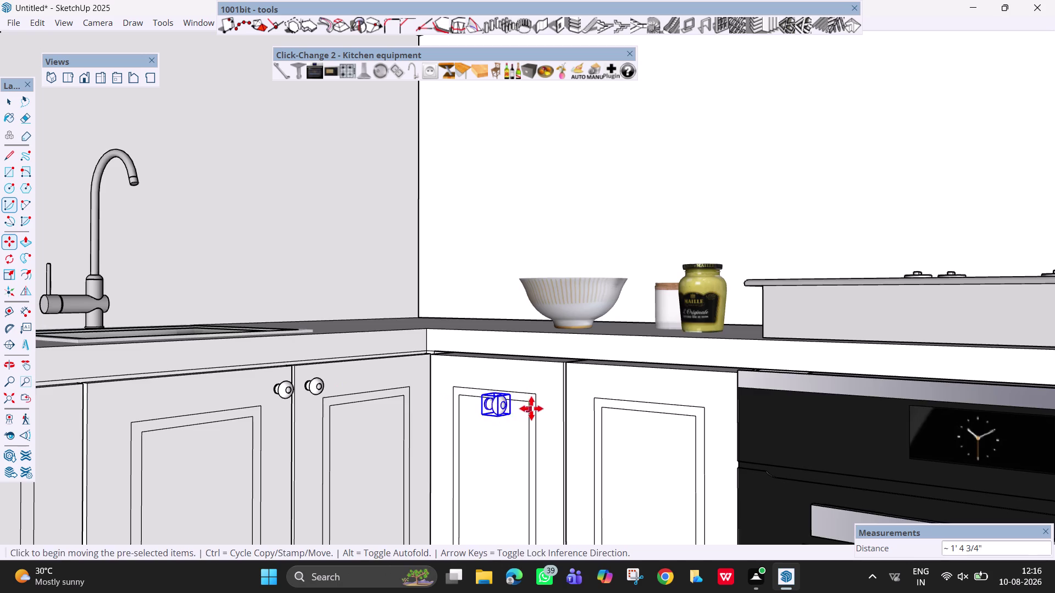
Zoom in on the loose knob, start rotating it about its centre, then cancel.
scroll(up, 3)
middle_drag(533, 406, 566, 464)
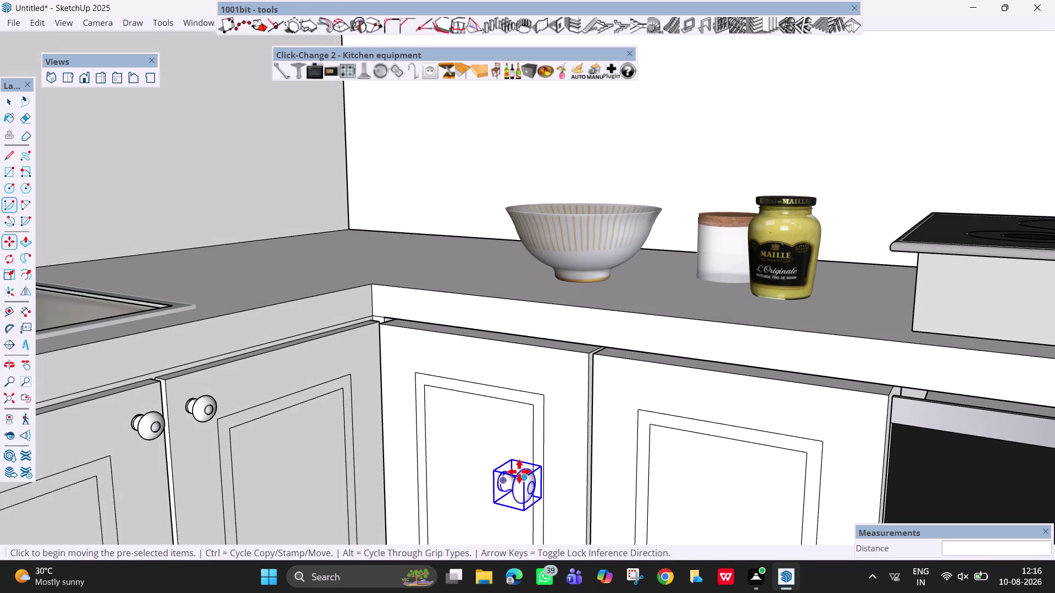
key(r)
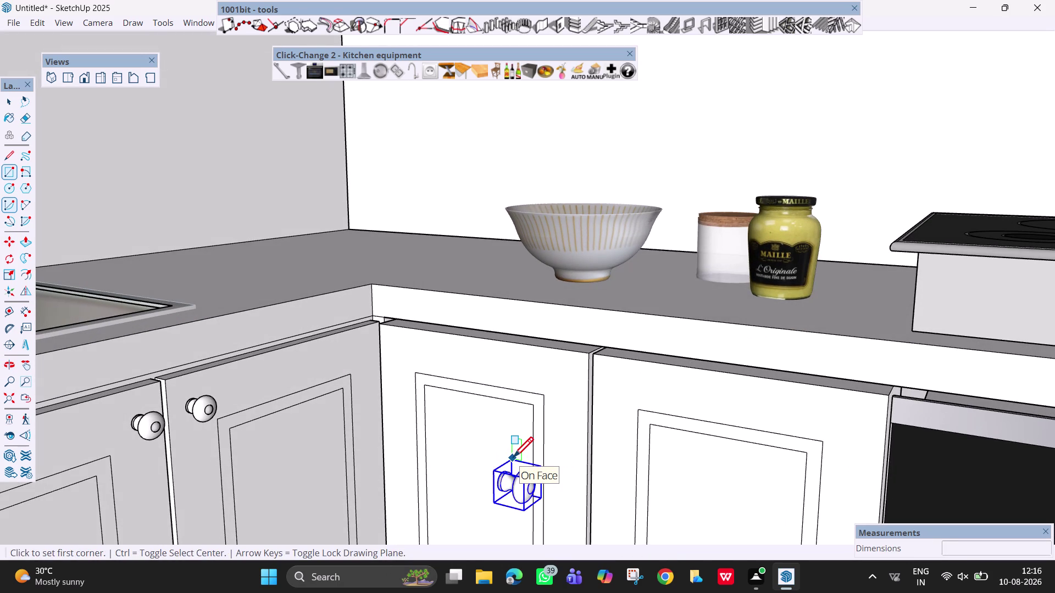
key(q)
key(Up)
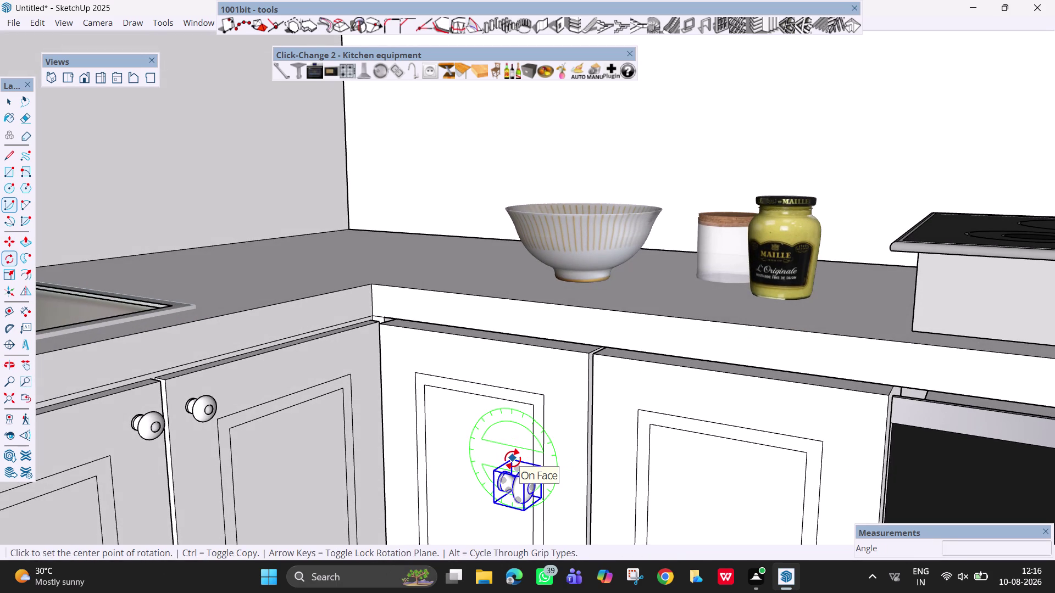
click(513, 460)
click(523, 481)
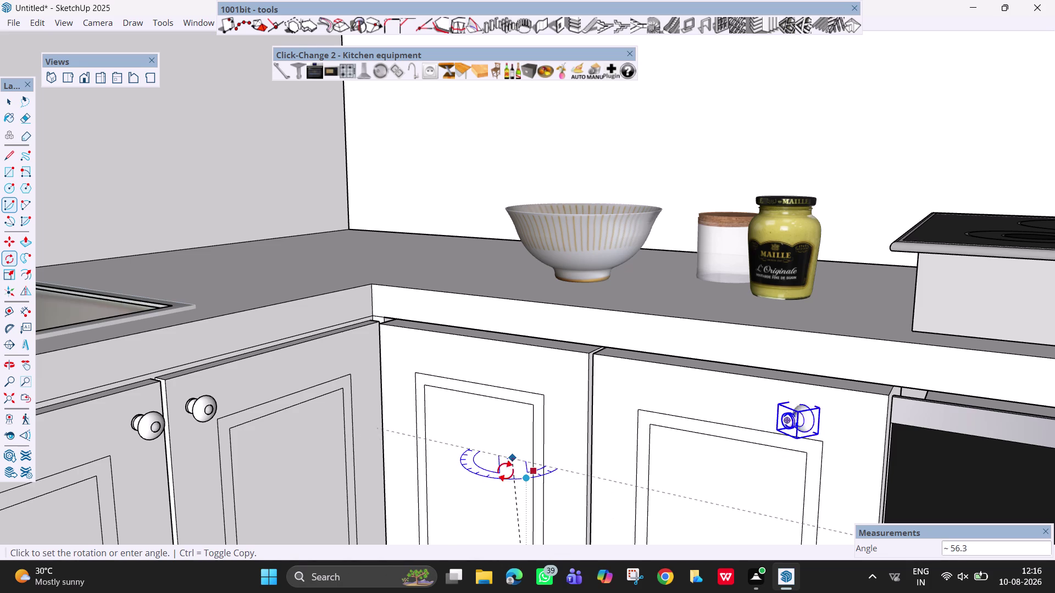
key(Escape)
Retry the knob rotation in a different rotation plane, then cancel again.
scroll(up, 3)
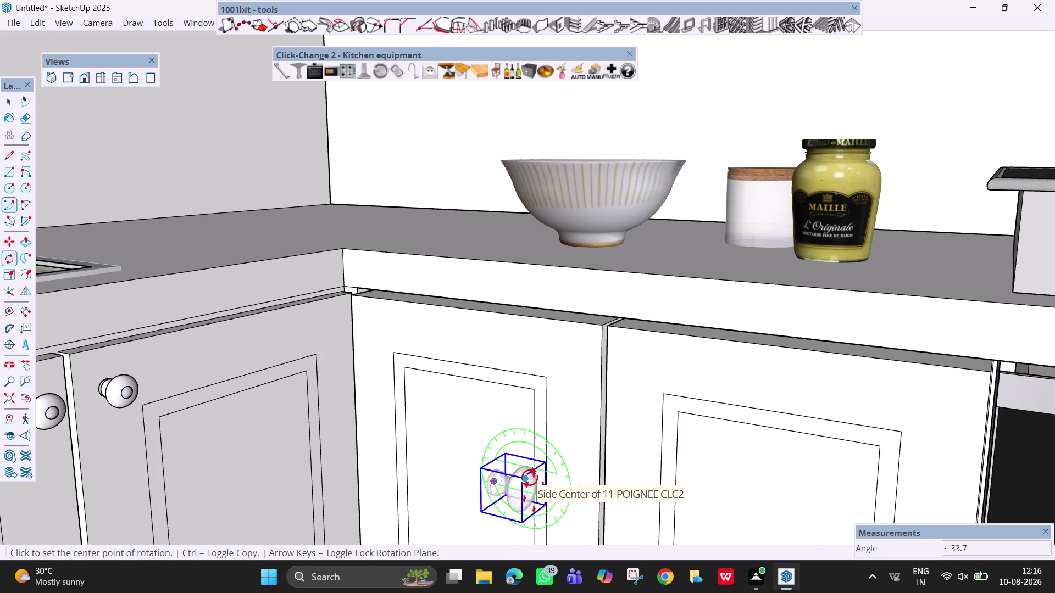
key(Up)
key(Down)
key(Up)
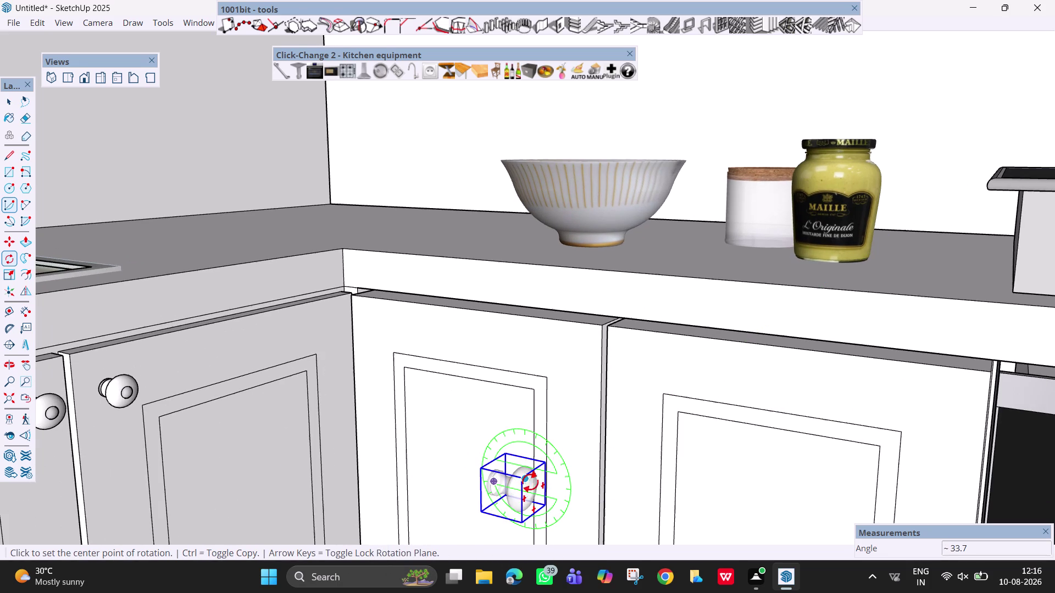
click(523, 479)
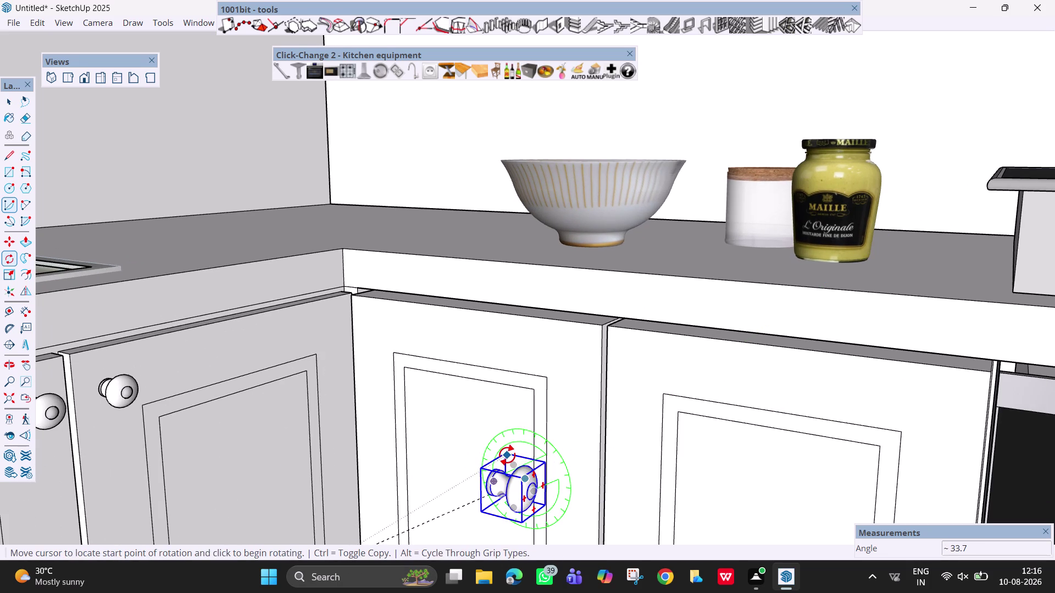
click(507, 455)
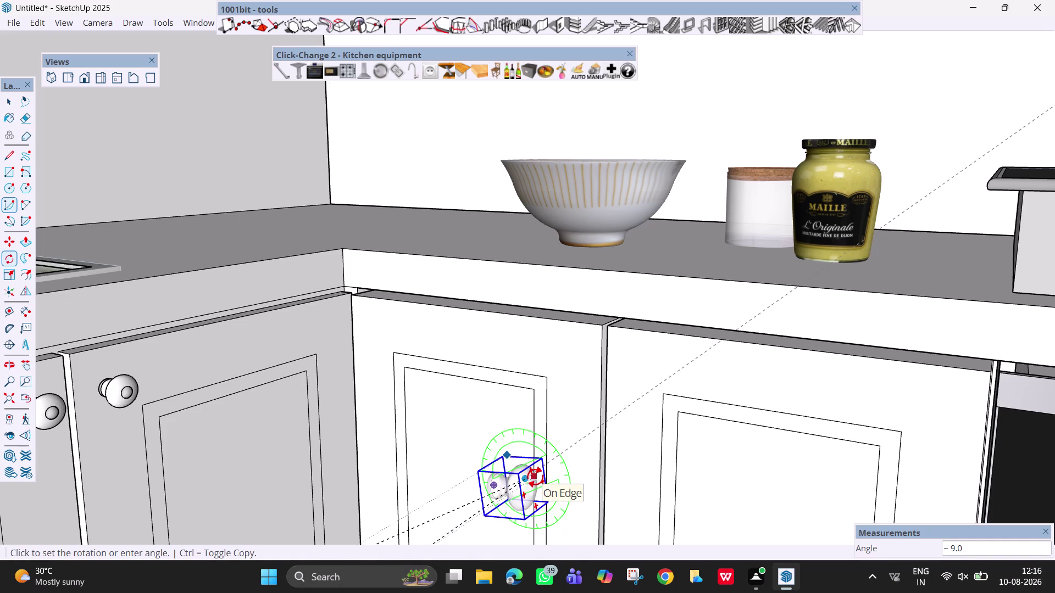
key(Escape)
key(Up)
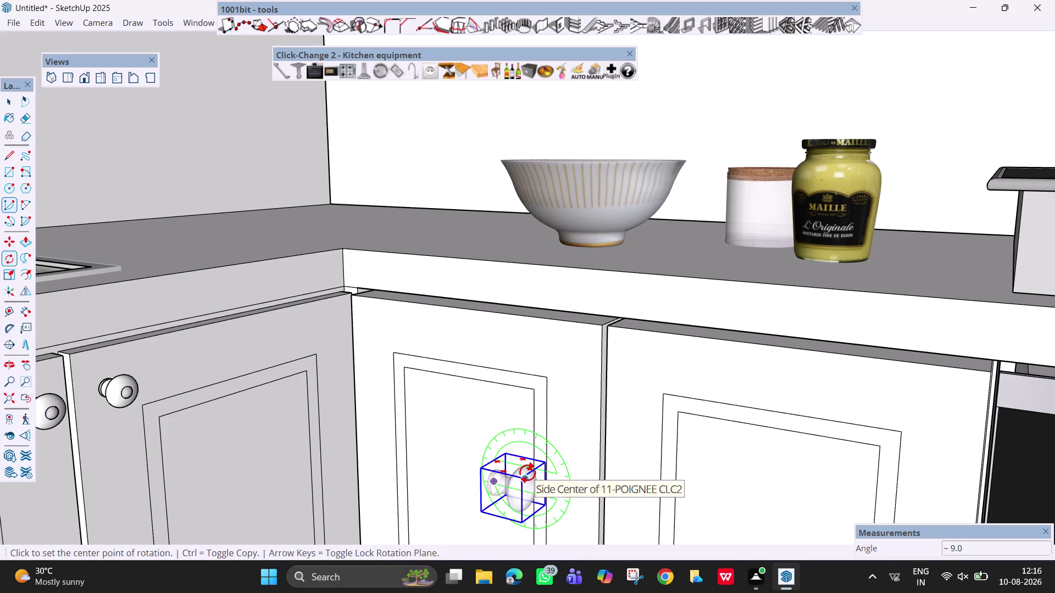
Lock rotation to the horizontal plane and turn the knob to its new angle.
key(Up)
key(Up)
key(Up)
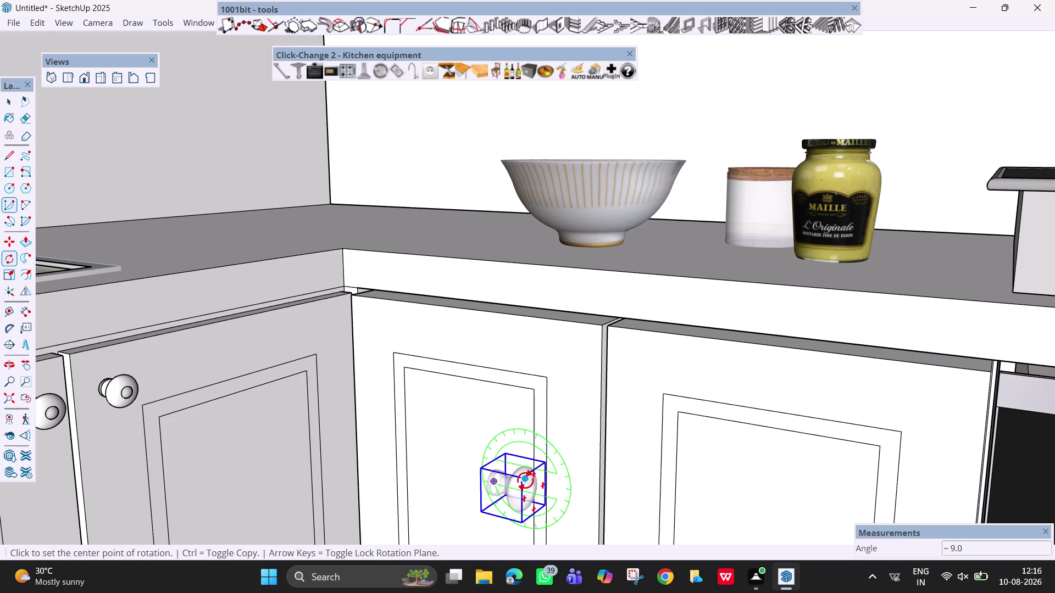
key(Up)
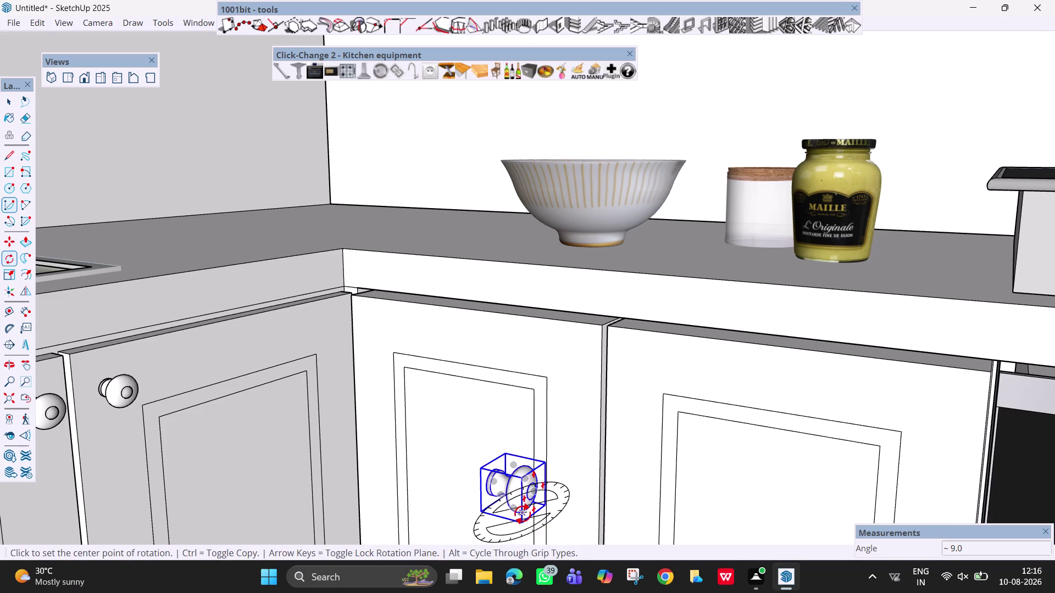
click(523, 514)
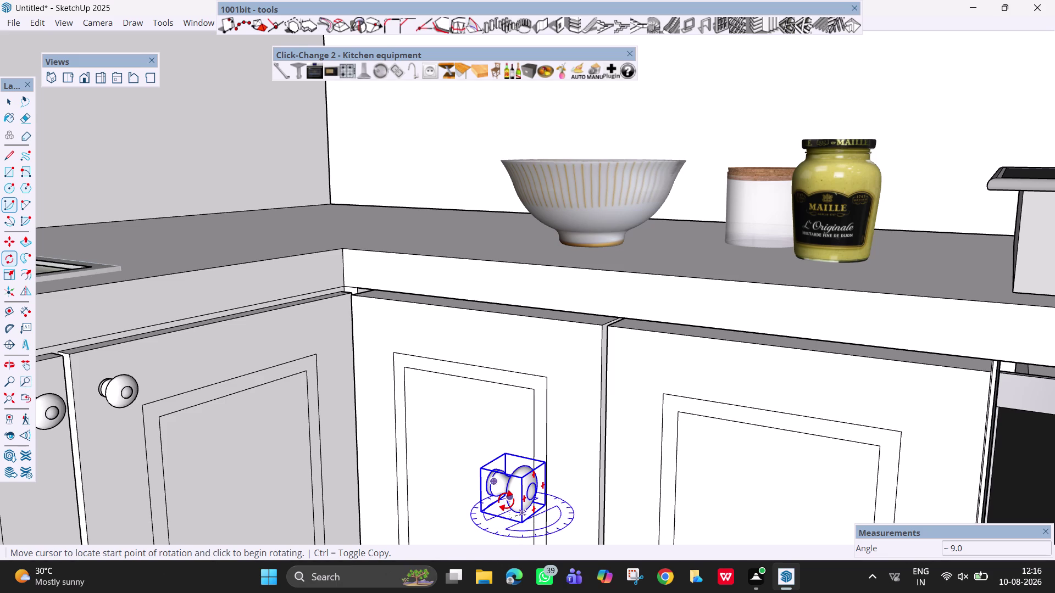
click(511, 491)
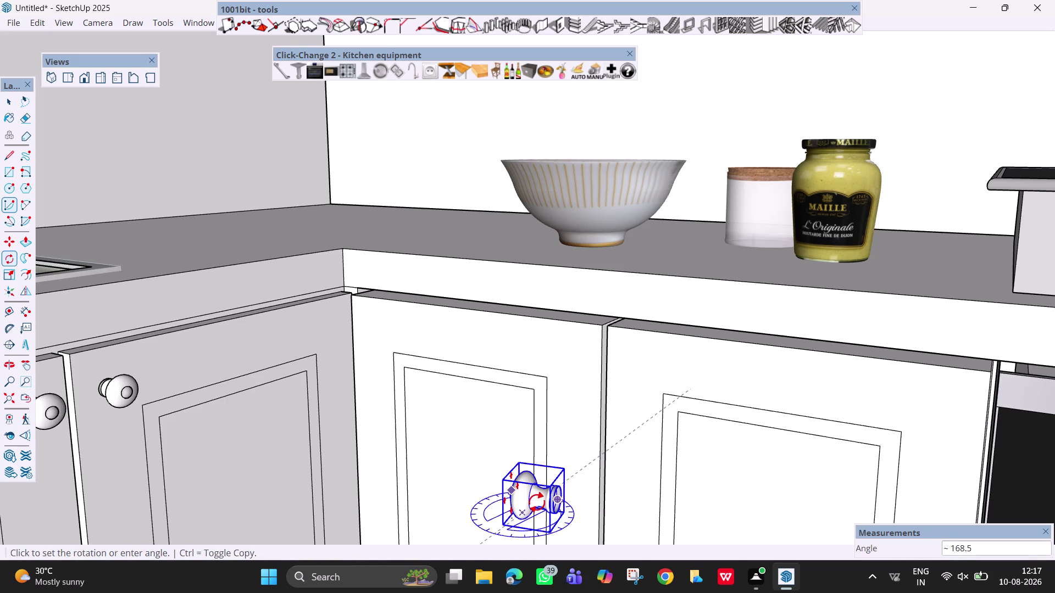
click(505, 511)
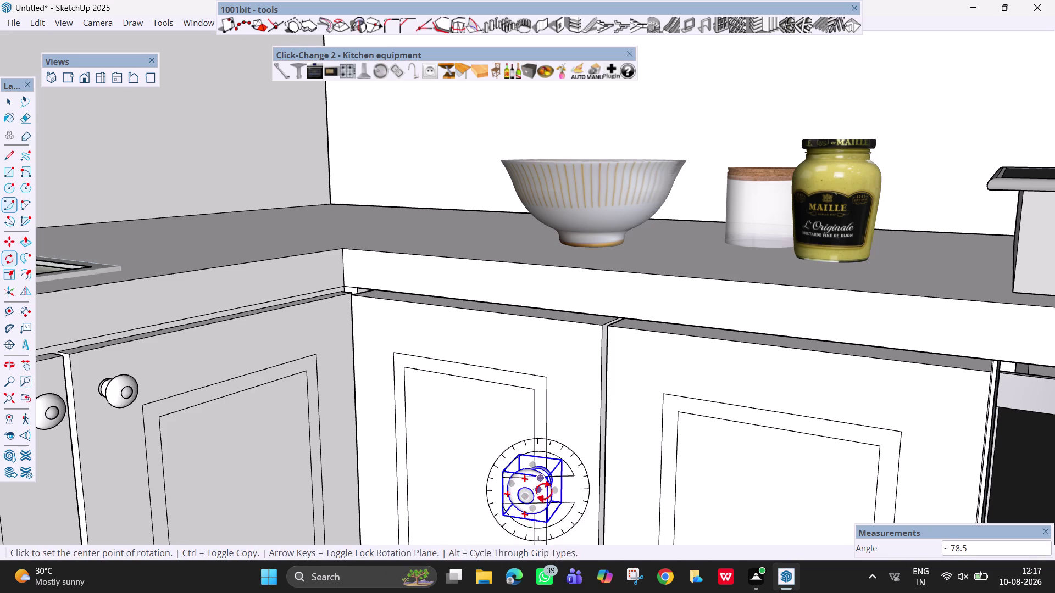
scroll(down, 3)
middle_drag(587, 487, 516, 456)
Orbit the view around the cabinet doors toward the left door's knob.
scroll(up, 3)
middle_drag(546, 464, 588, 519)
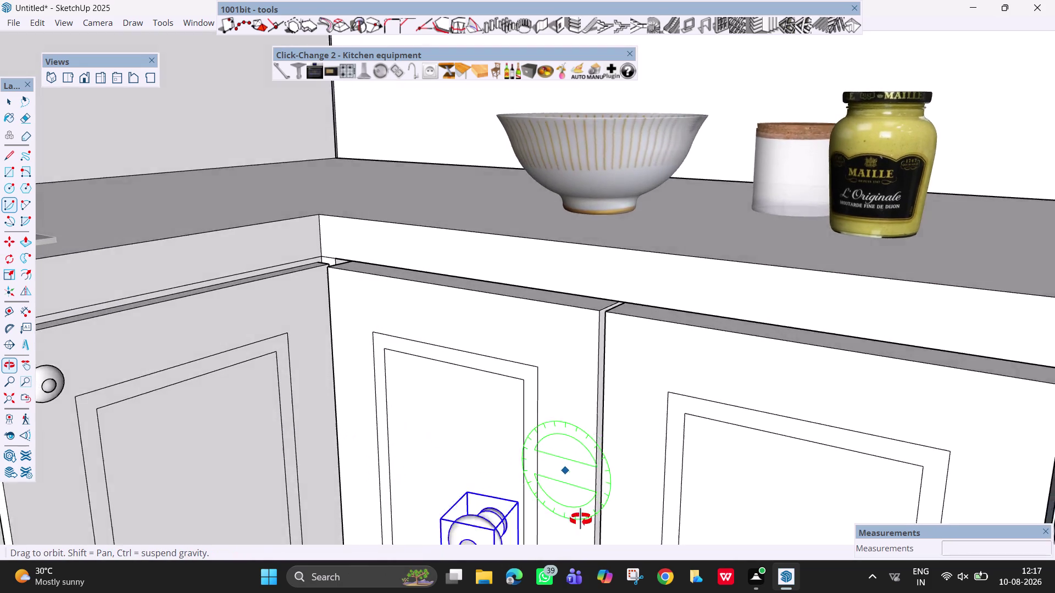
middle_drag(588, 519, 537, 462)
middle_drag(412, 446, 362, 453)
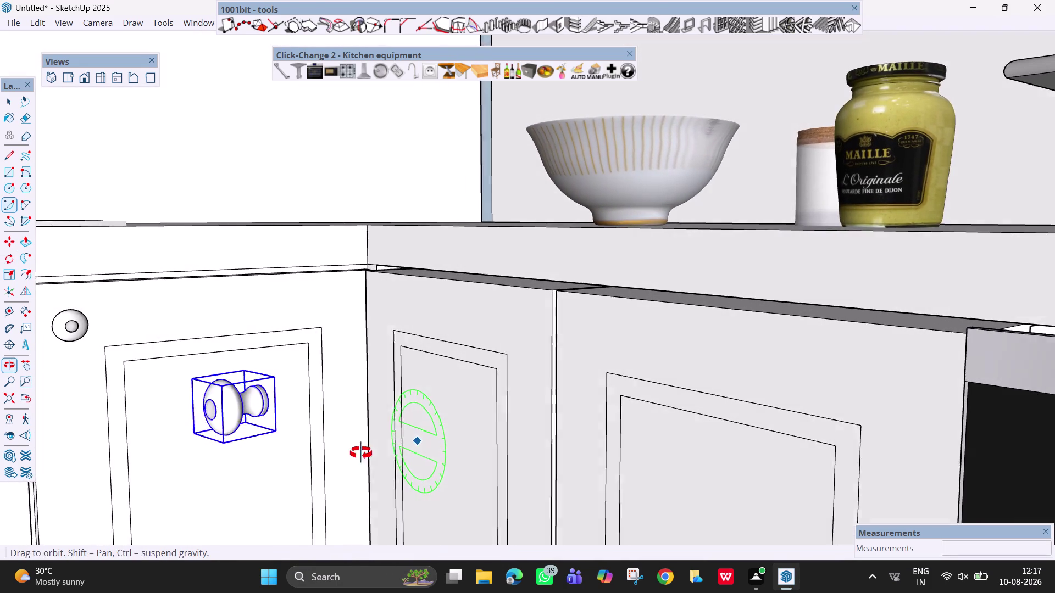
middle_drag(362, 453, 361, 453)
Rotate the knob about its centre to a new angle beside the left door.
key(space)
key(q)
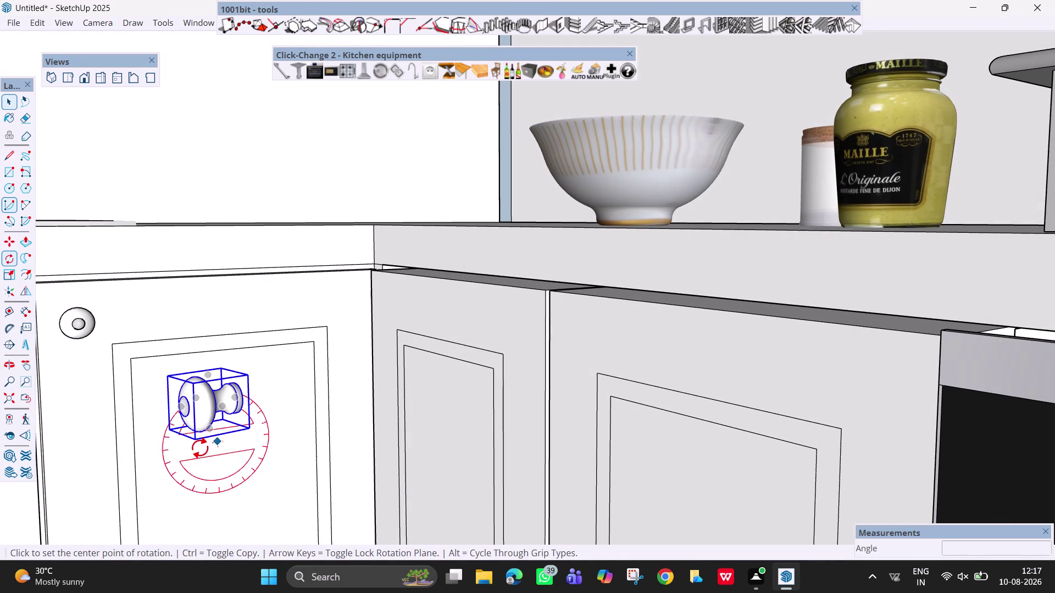
key(Down)
key(Up)
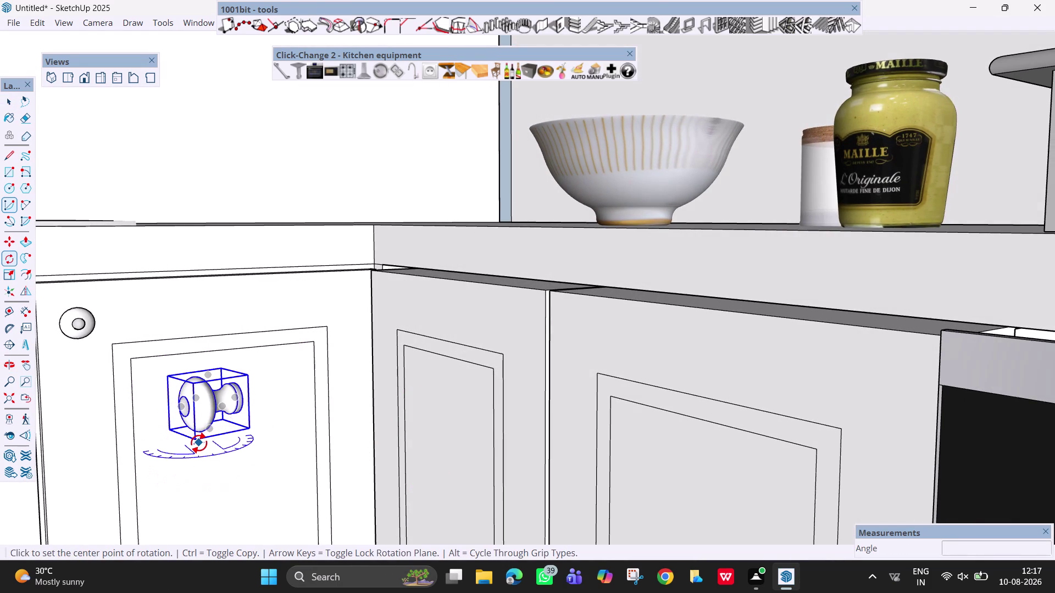
click(196, 439)
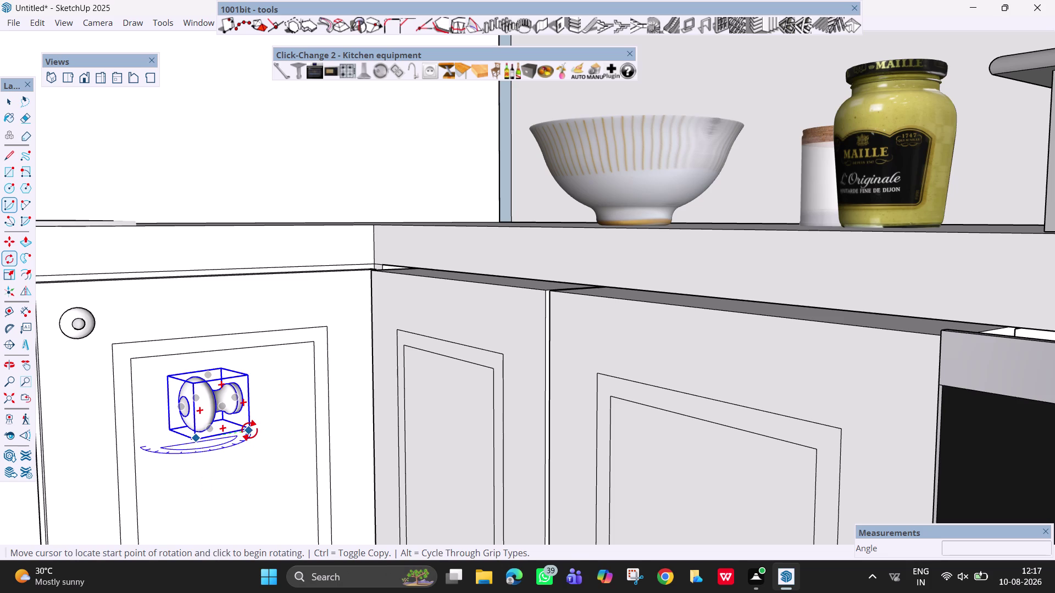
click(251, 430)
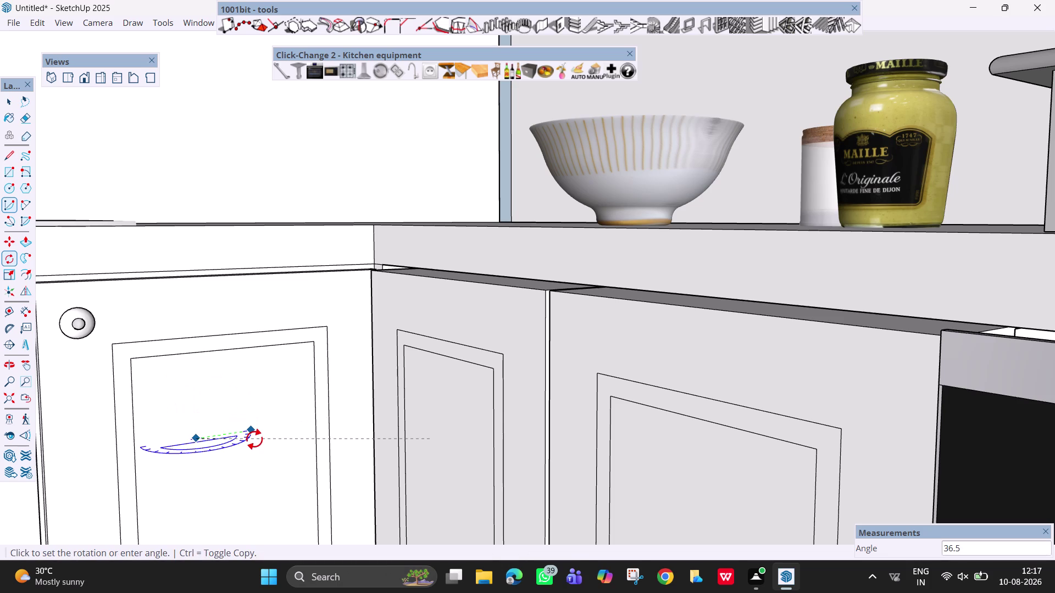
scroll(down, 3)
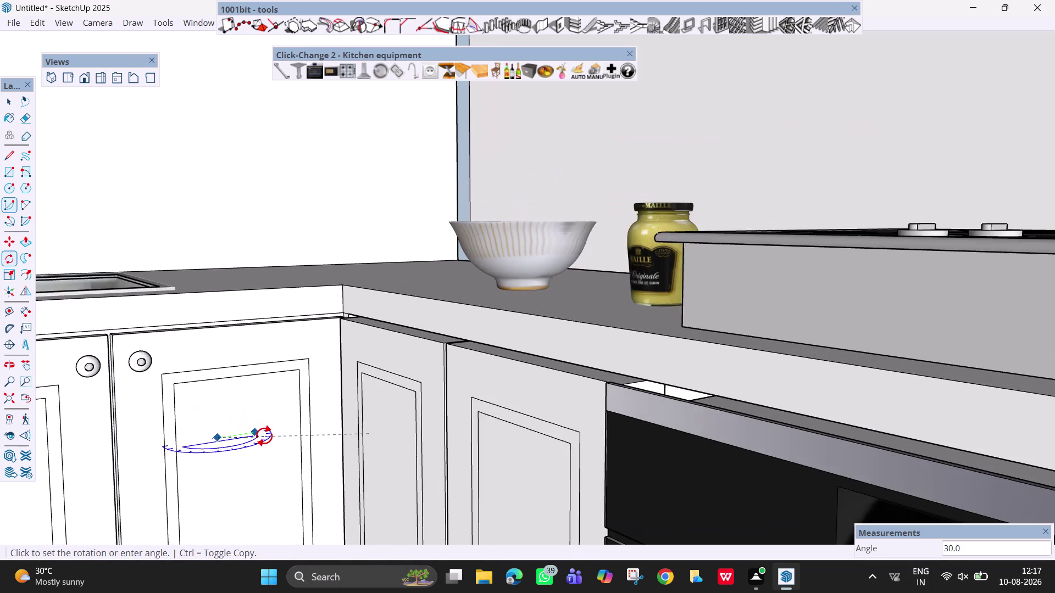
scroll(down, 3)
middle_drag(270, 442, 392, 494)
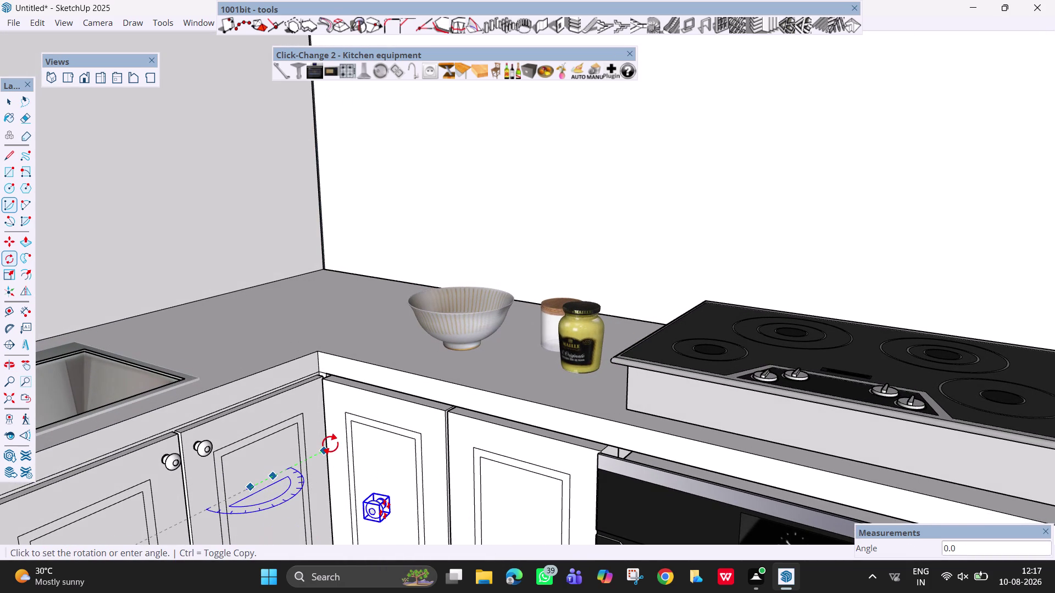
click(339, 454)
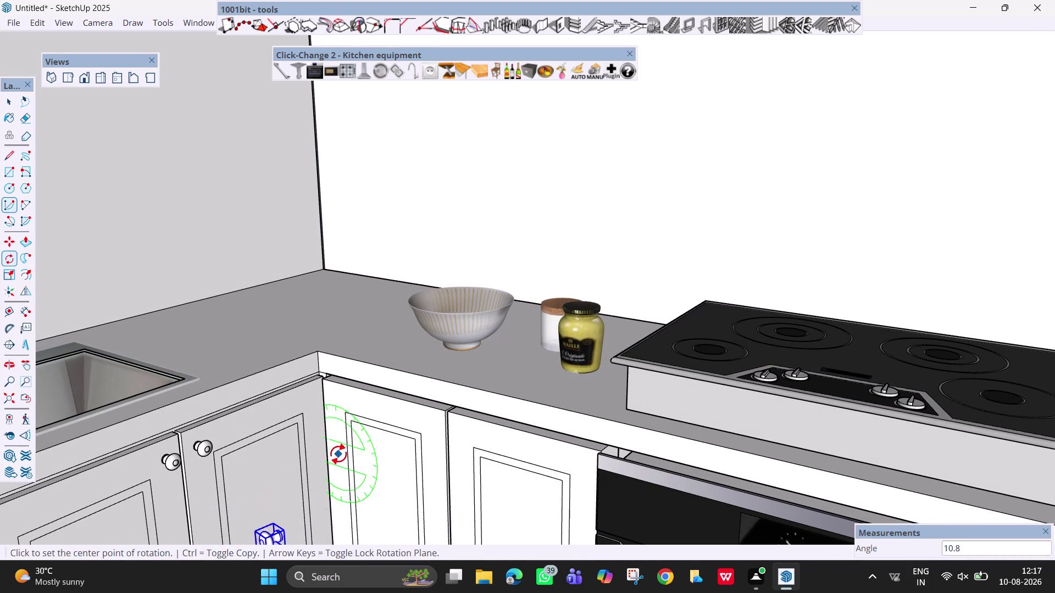
Exit Rotate, orbit back toward the left door and click near the knob.
key(Escape)
key(space)
scroll(up, 3)
middle_drag(319, 515, 326, 421)
click(247, 377)
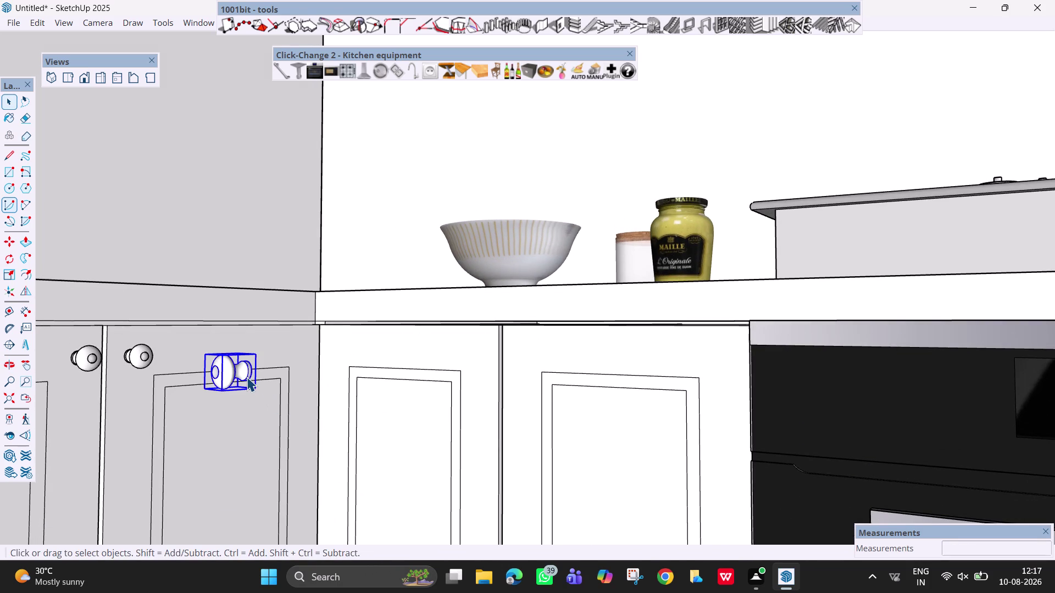
Move the knob onto the next door and orbit around it.
key(m)
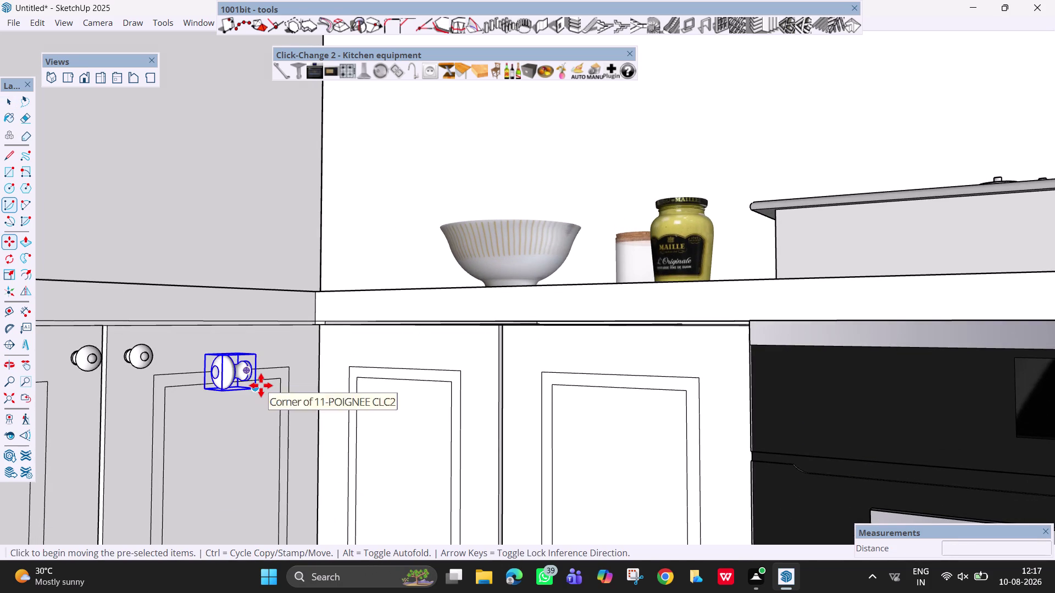
click(257, 393)
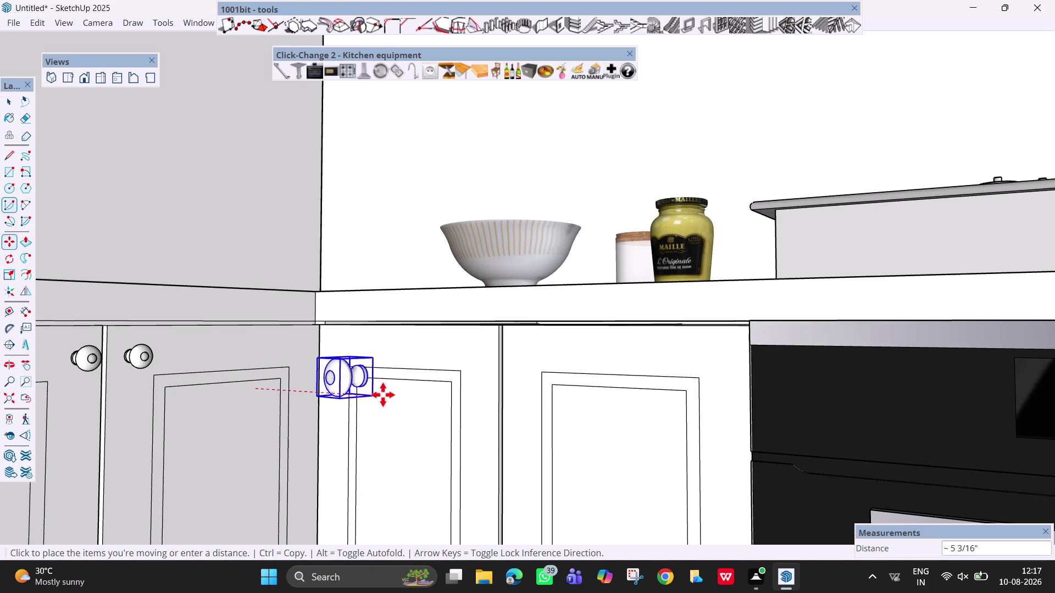
scroll(up, 3)
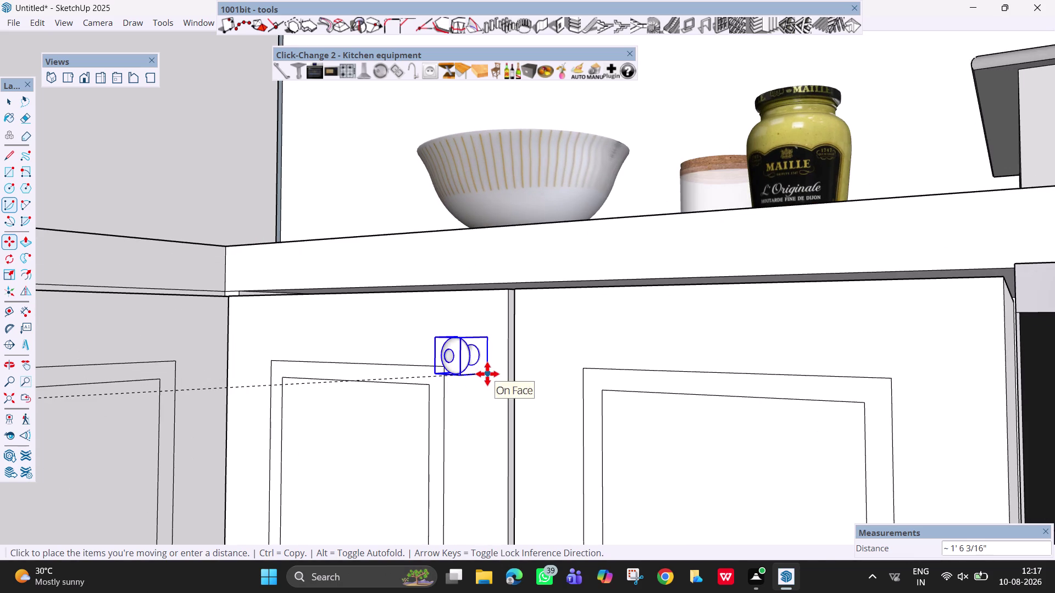
click(489, 365)
scroll(down, 3)
middle_drag(490, 415, 576, 495)
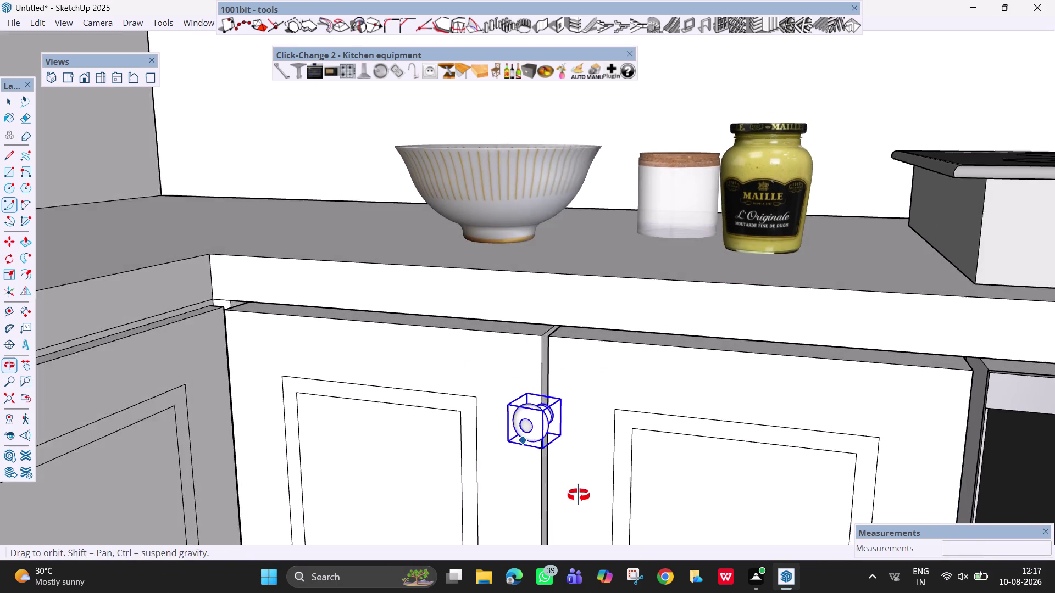
middle_drag(575, 495, 579, 496)
Orbit above the countertop to look down at the knob over the doors.
middle_drag(584, 498, 611, 500)
scroll(down, 3)
middle_drag(526, 434, 599, 493)
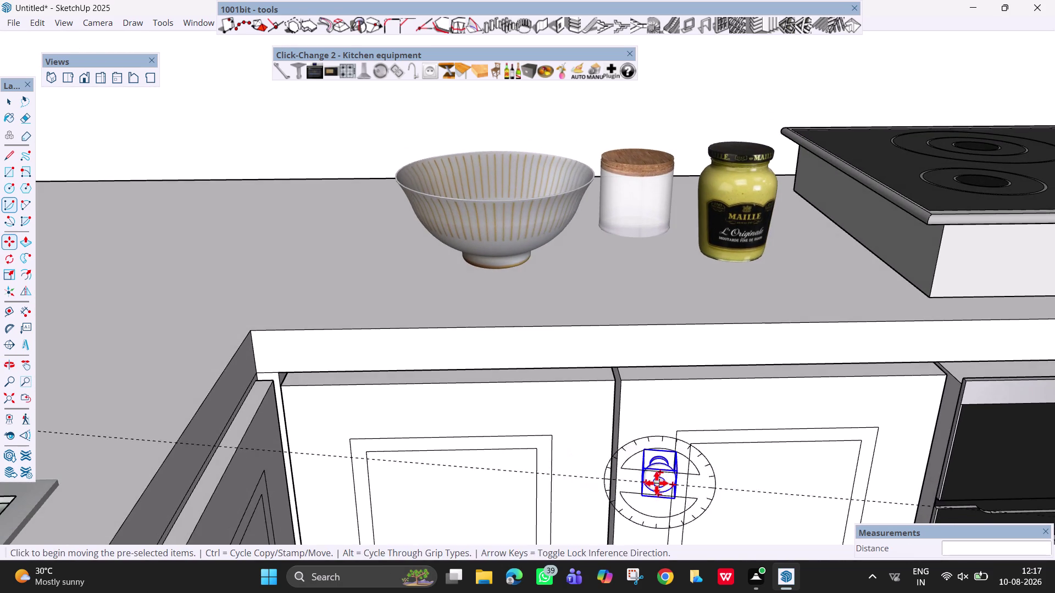
scroll(up, 3)
middle_drag(656, 483, 658, 536)
scroll(down, 3)
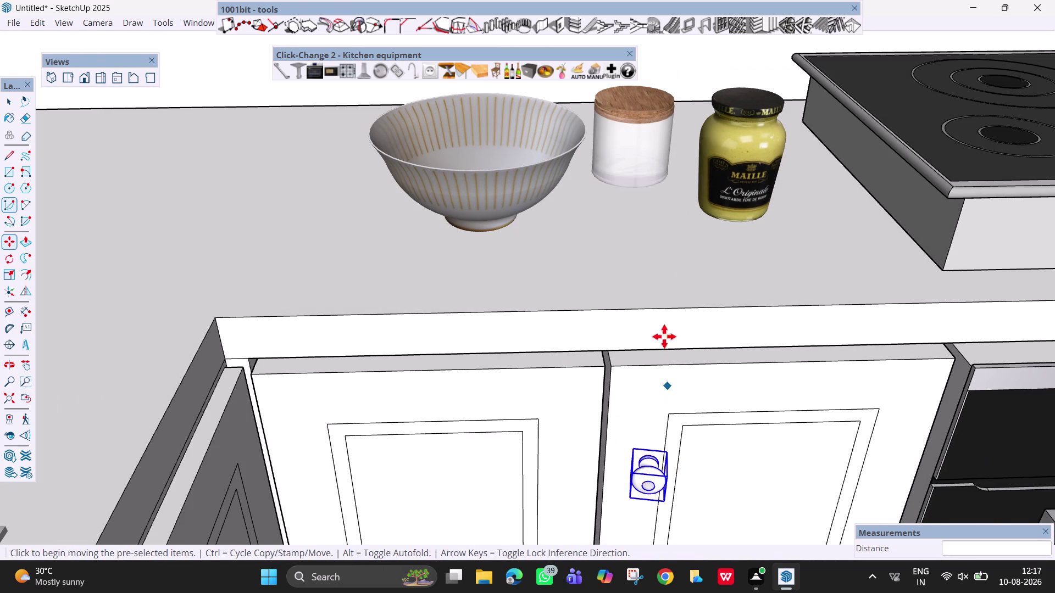
scroll(down, 3)
middle_drag(698, 396, 699, 533)
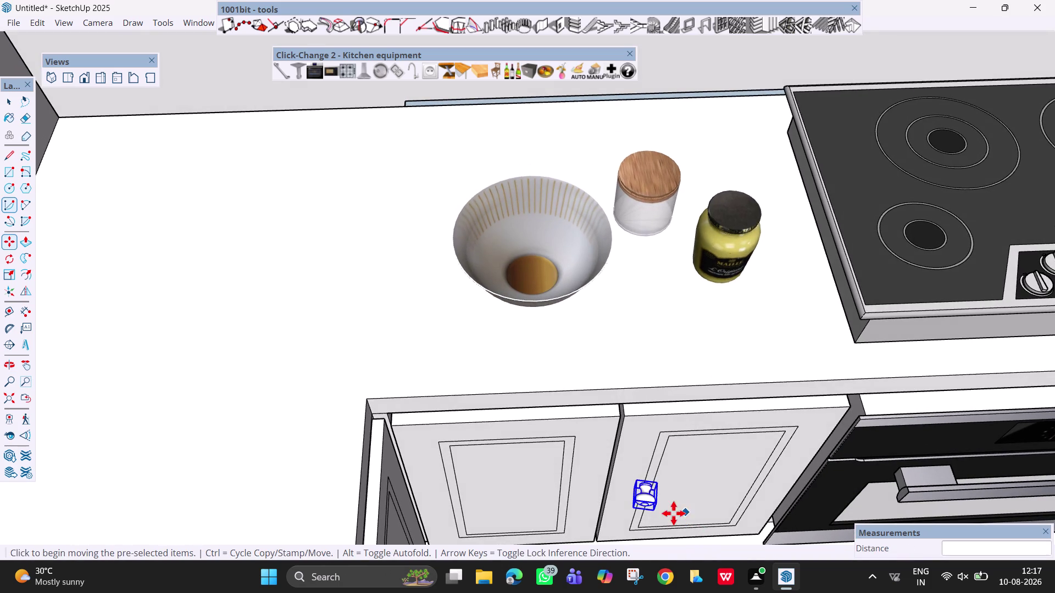
Rotate the knob 7.5 degrees so it sits upright against the door.
key(q)
key(Left)
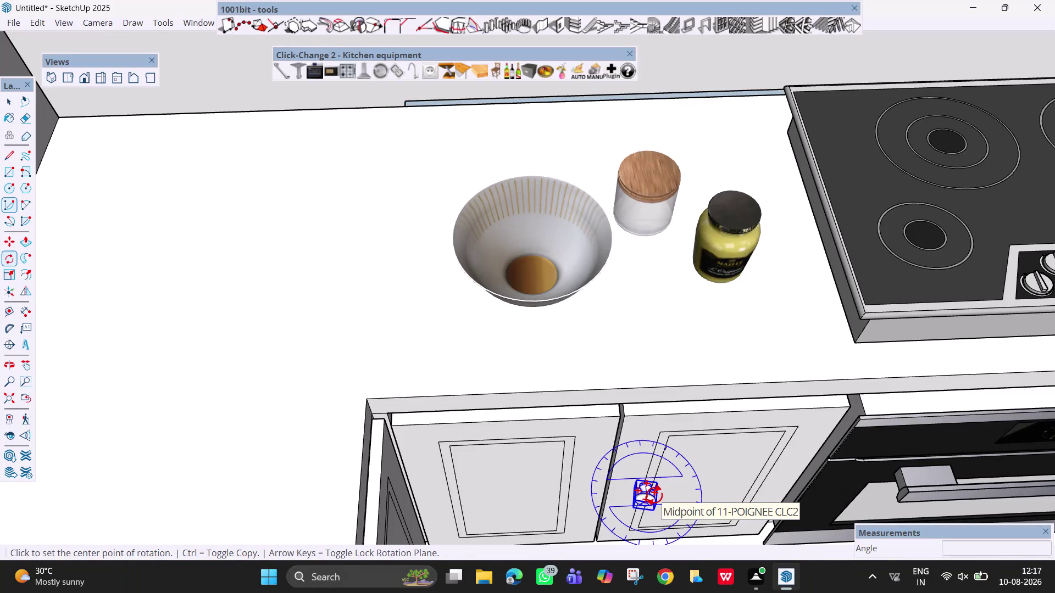
key(Up)
scroll(up, 3)
scroll(up, 3)
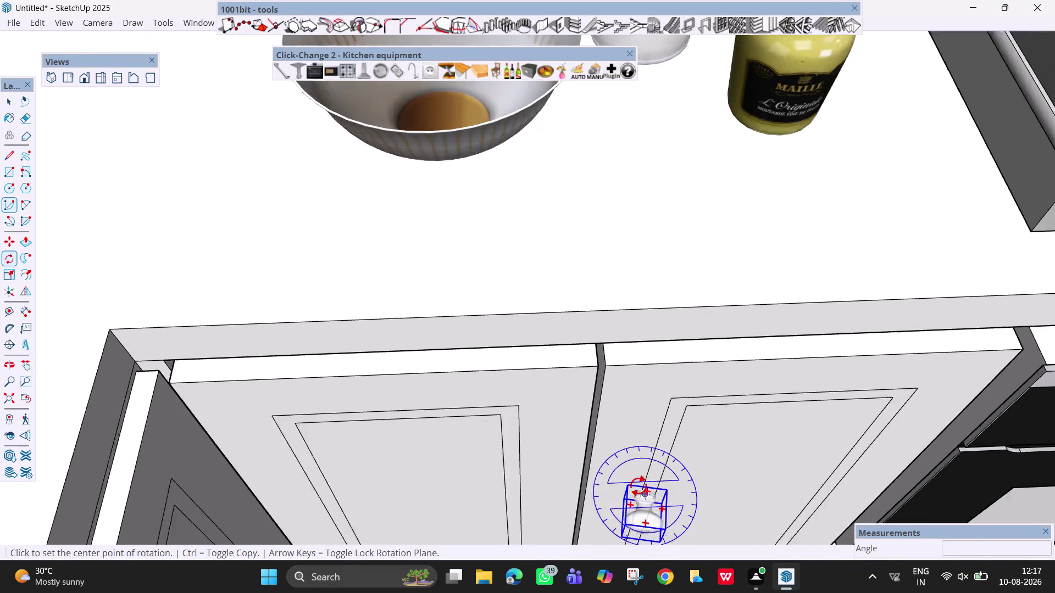
scroll(up, 3)
click(623, 486)
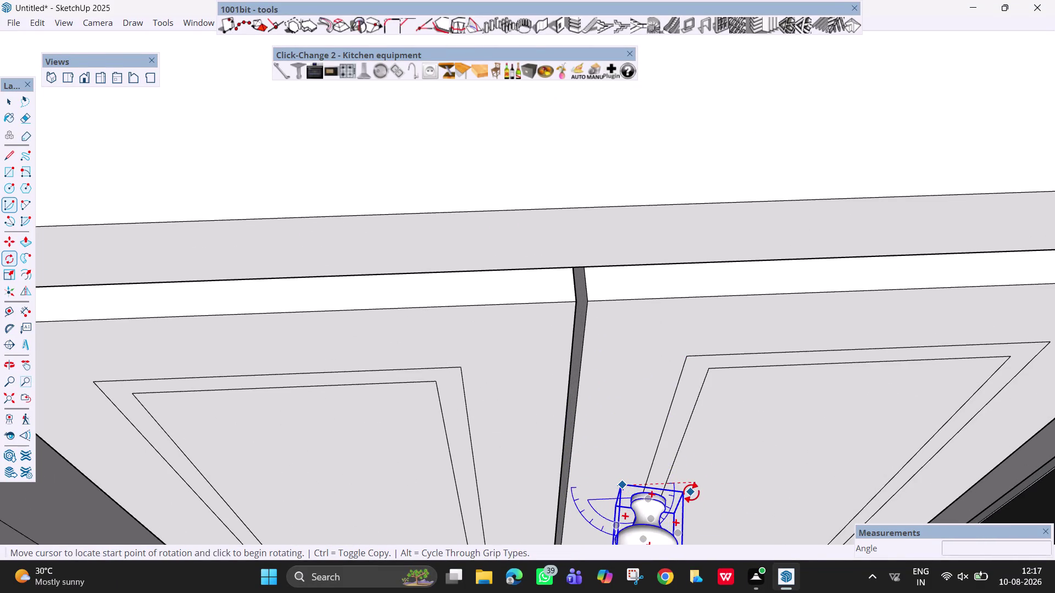
click(684, 493)
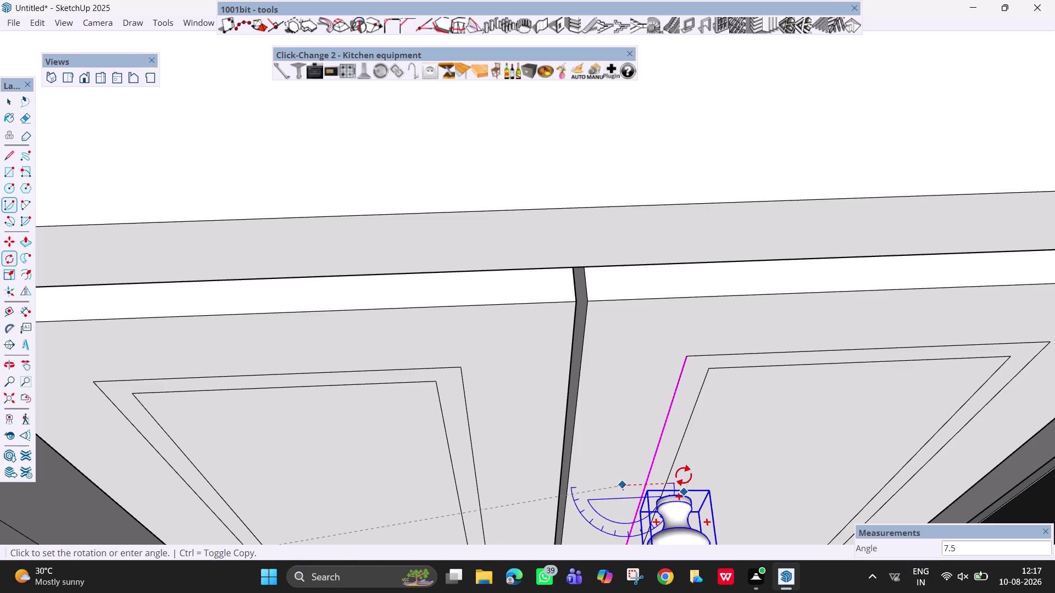
click(684, 476)
Return to Select and select the knob handle.
scroll(down, 3)
key(Escape)
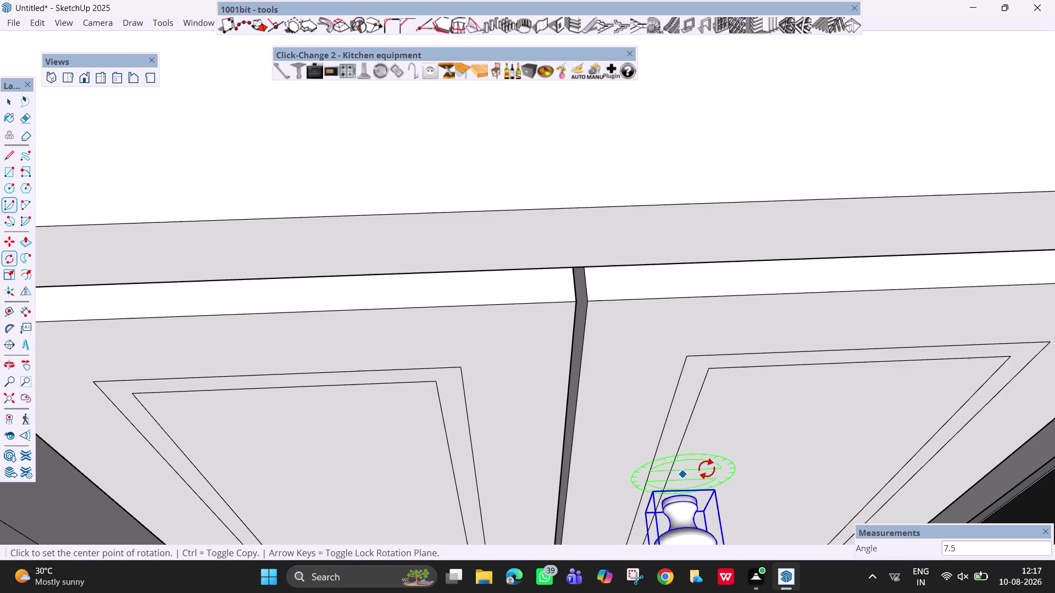
key(space)
scroll(down, 3)
click(689, 499)
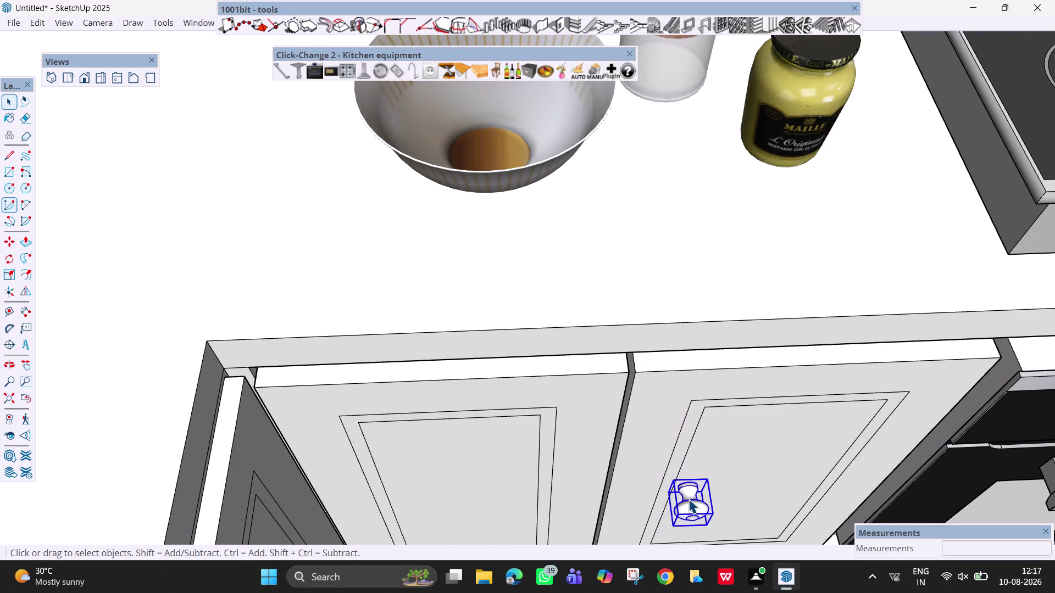
Move the knob to the left door's top inner corner and view the doors head-on.
key(m)
click(706, 478)
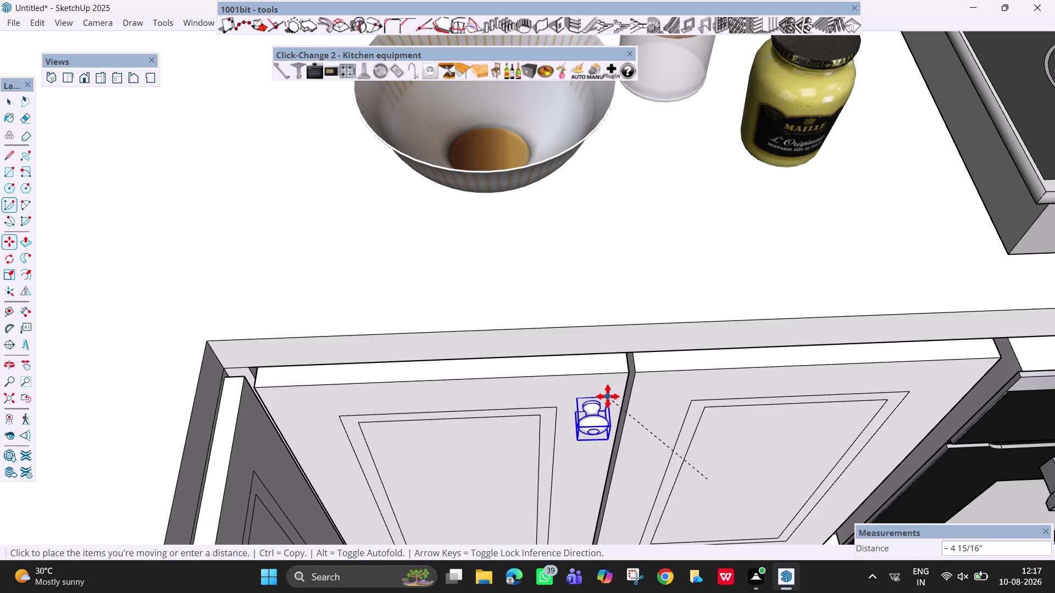
click(606, 390)
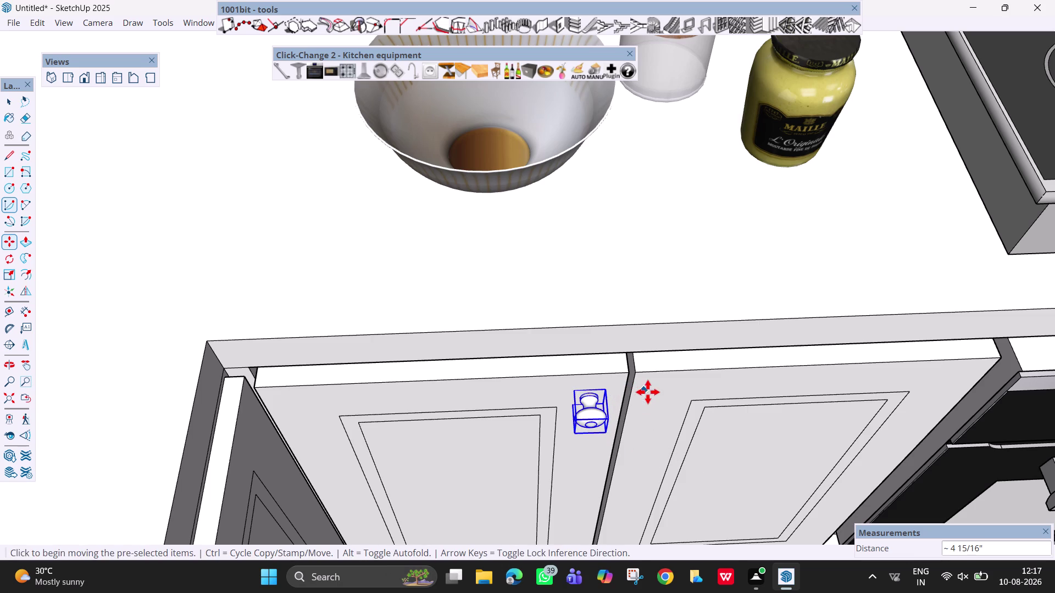
middle_drag(619, 524, 561, 307)
middle_drag(579, 249, 579, 251)
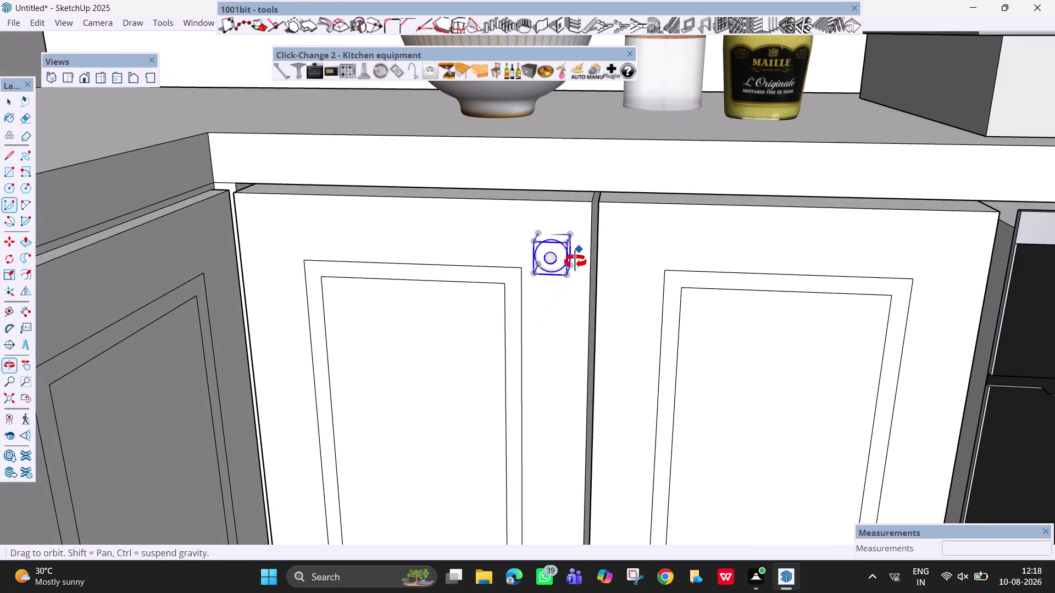
middle_drag(579, 252, 445, 270)
Reselect the knob handle and retry the Move tool on it.
key(Escape)
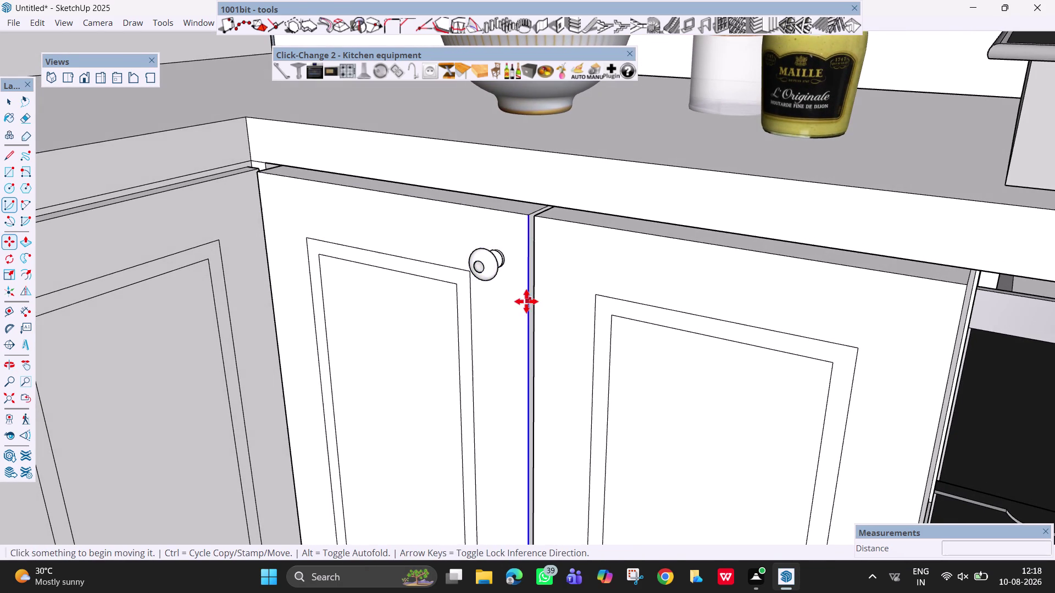
click(489, 267)
key(Escape)
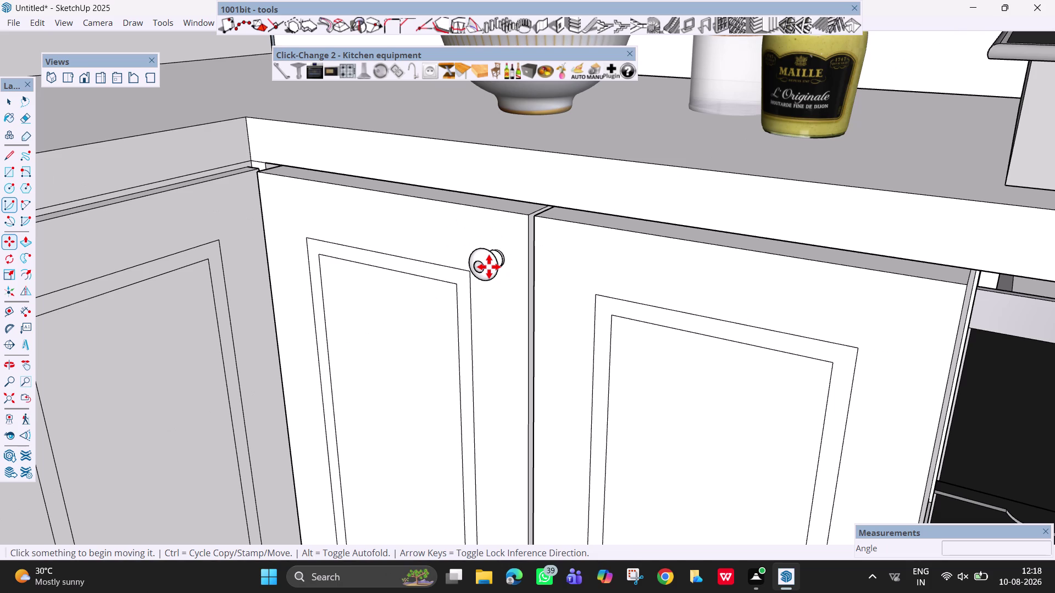
key(m)
click(489, 267)
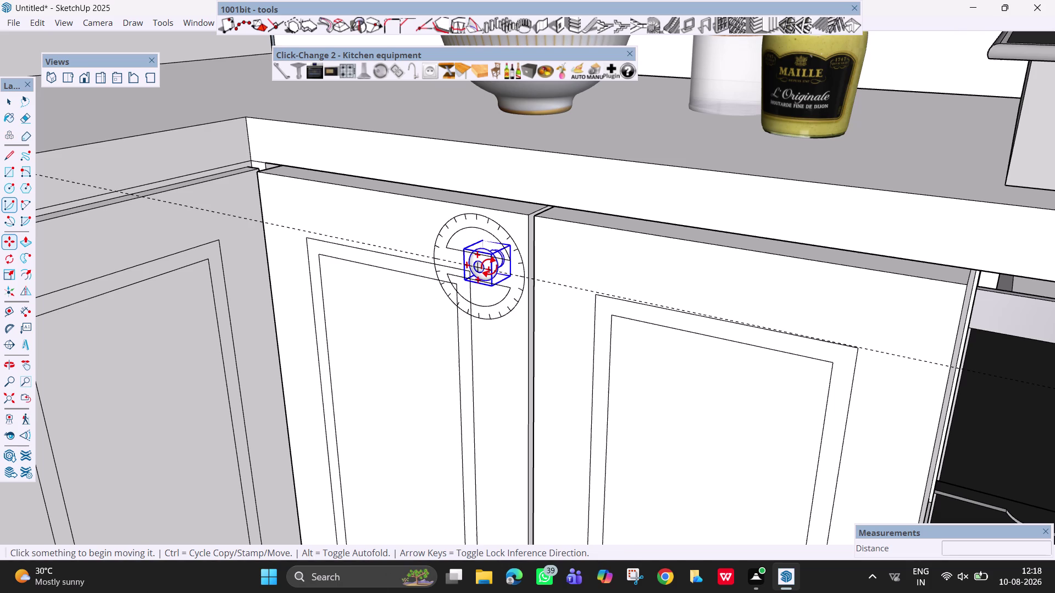
key(Escape)
key(space)
click(489, 267)
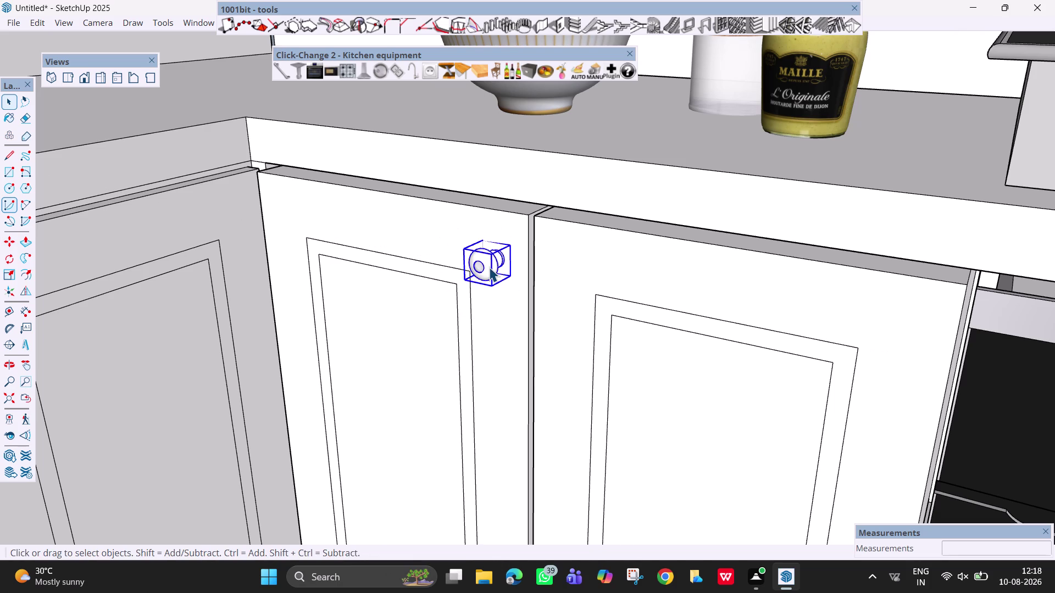
key(m)
click(489, 267)
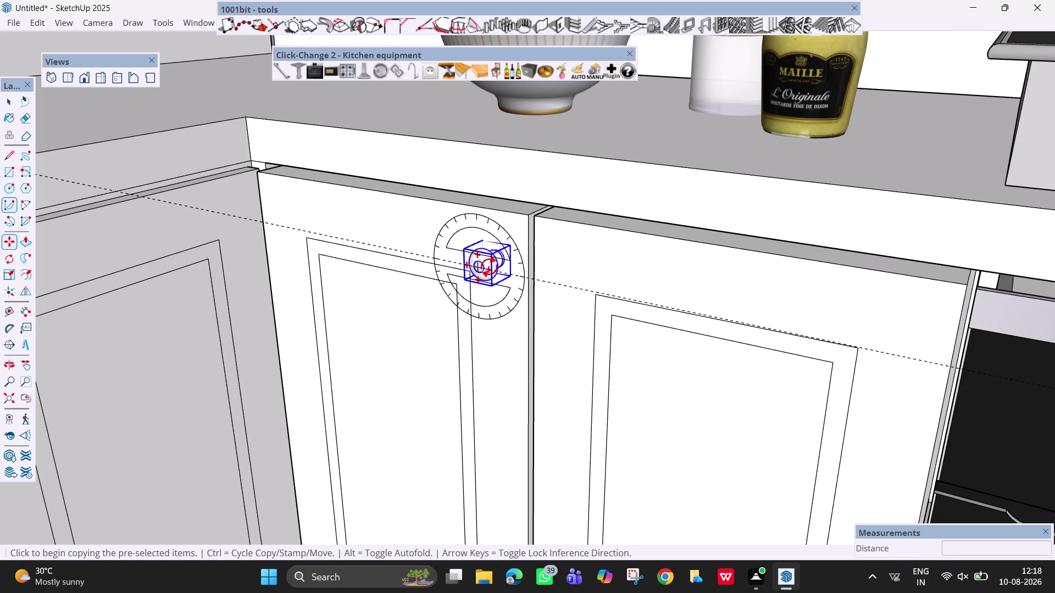
key(Escape)
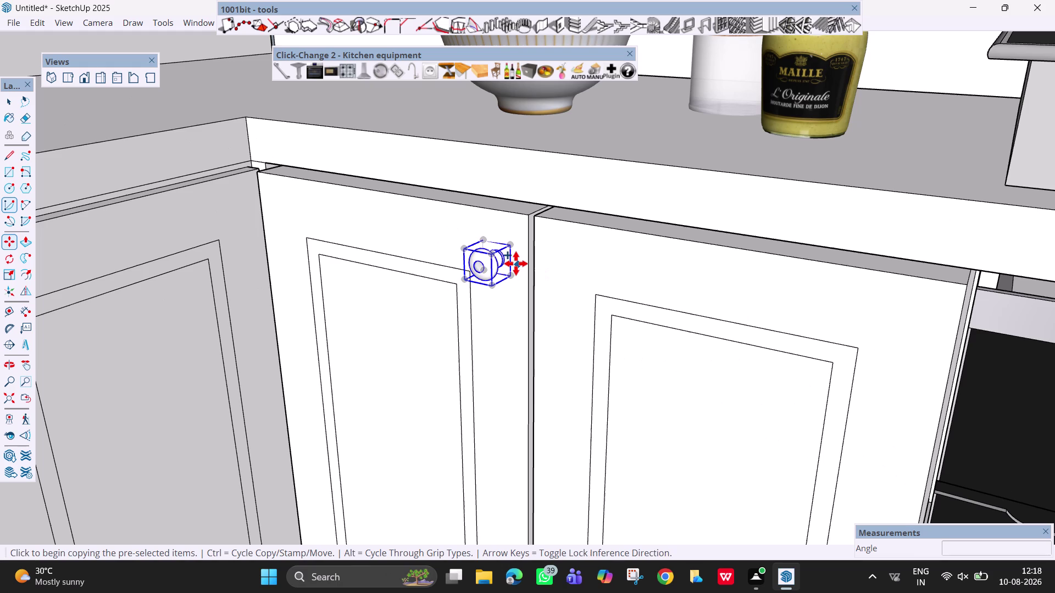
Copy the knob onto the right door's top inner corner.
key(m)
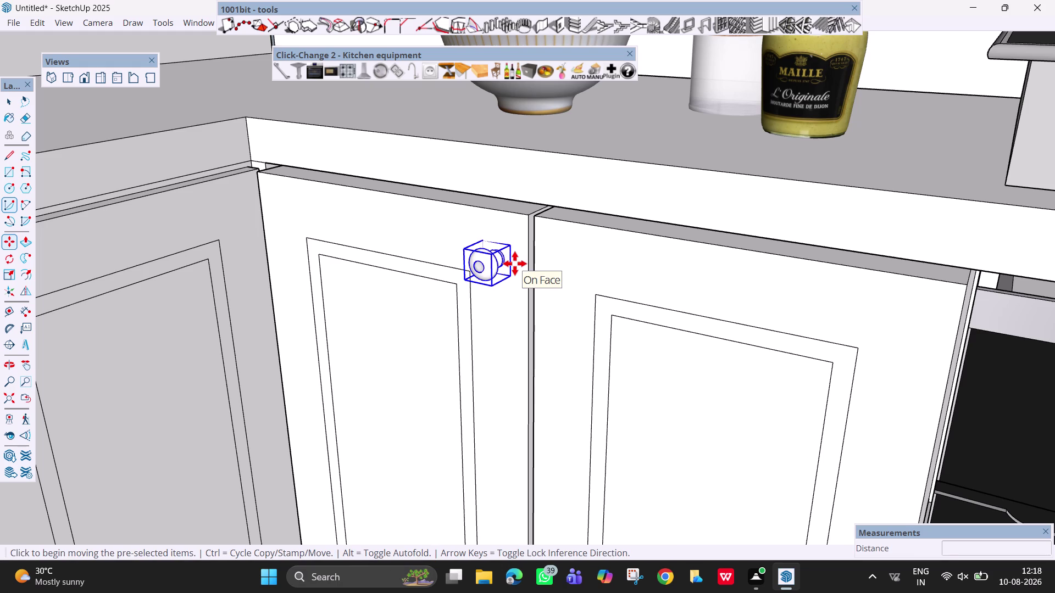
click(497, 264)
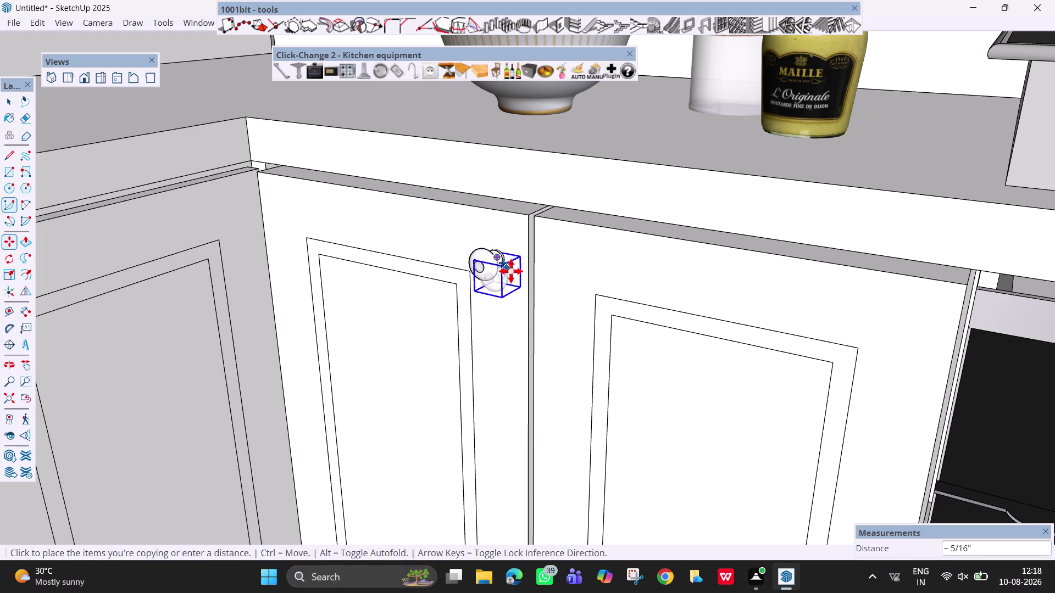
click(567, 278)
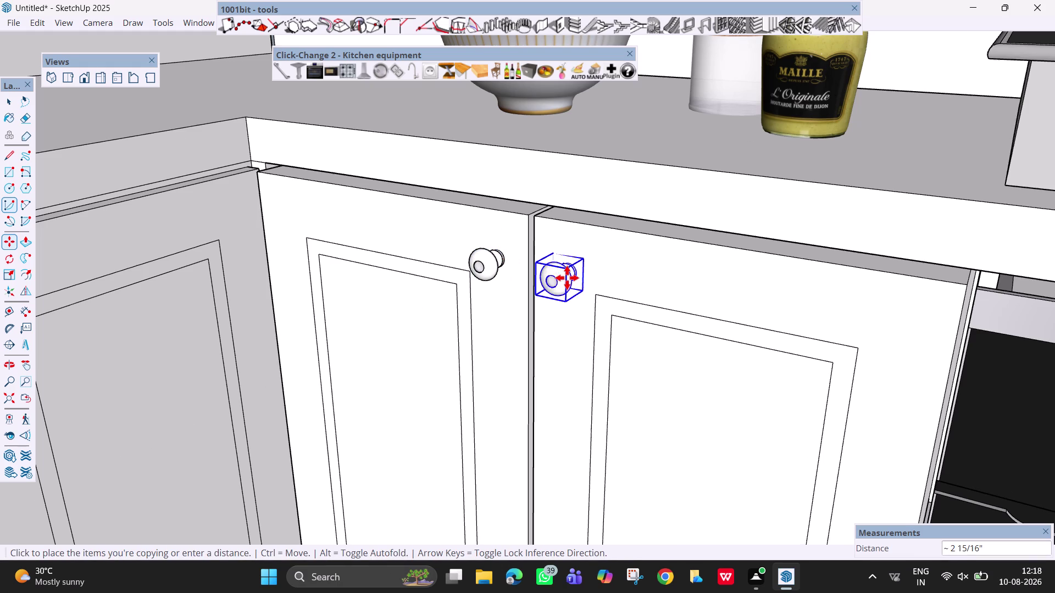
middle_drag(527, 371, 679, 391)
key(Escape)
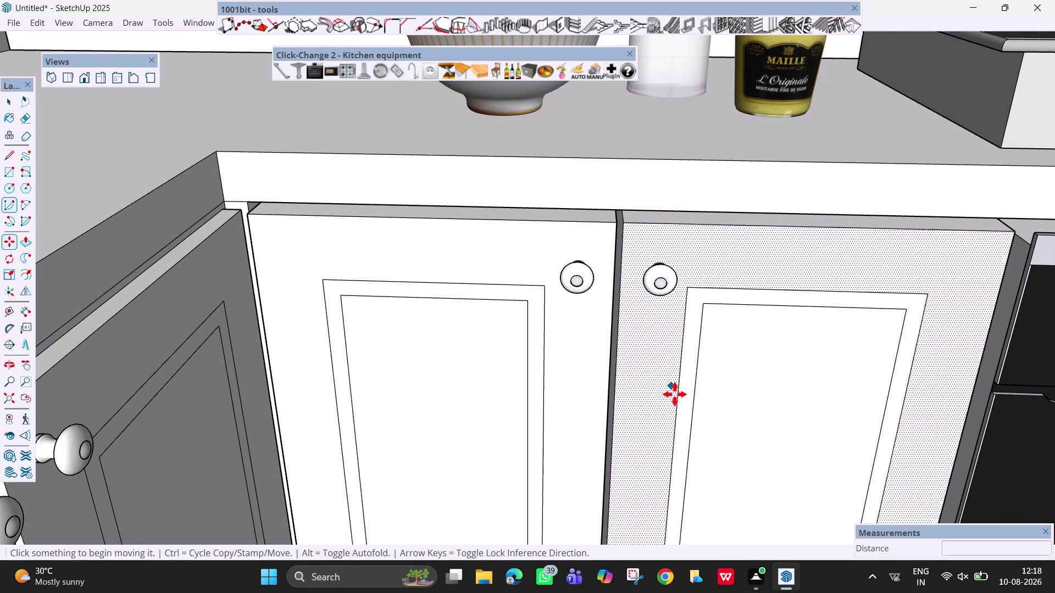
Pan the view across toward the oven.
scroll(down, 3)
middle_drag(708, 439, 657, 354)
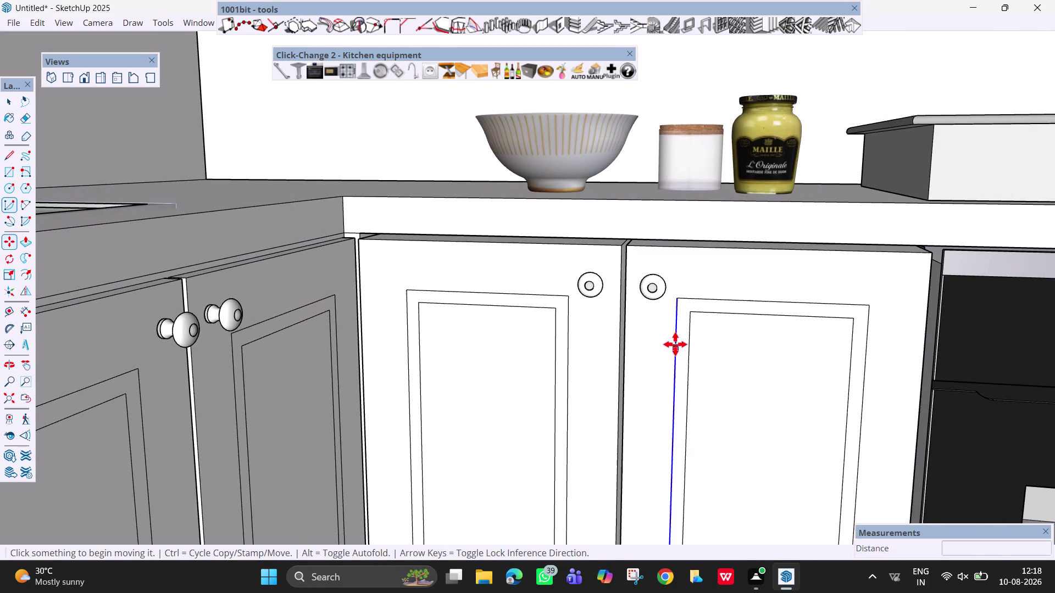
scroll(down, 3)
key(h)
drag(773, 400, 413, 352)
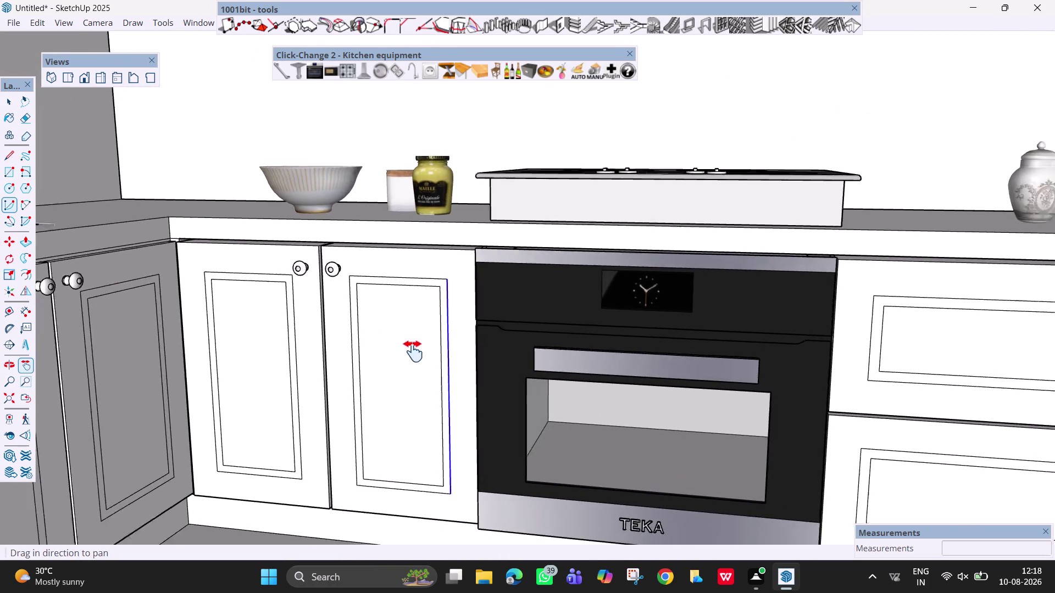
drag(413, 352, 248, 304)
key(space)
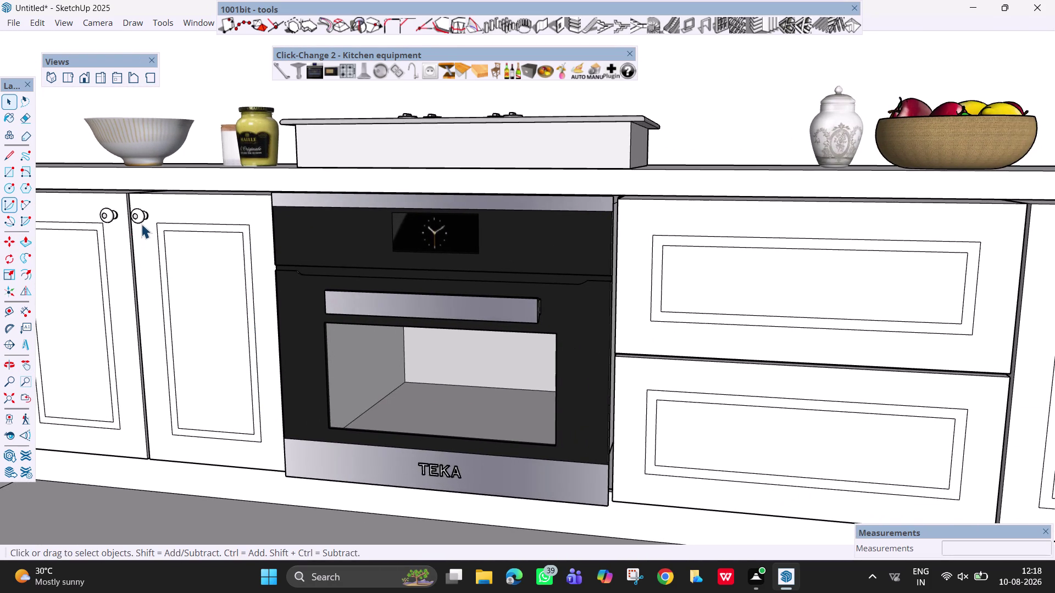
Copy the knob onto the right-hand drawer front.
click(140, 217)
key(m)
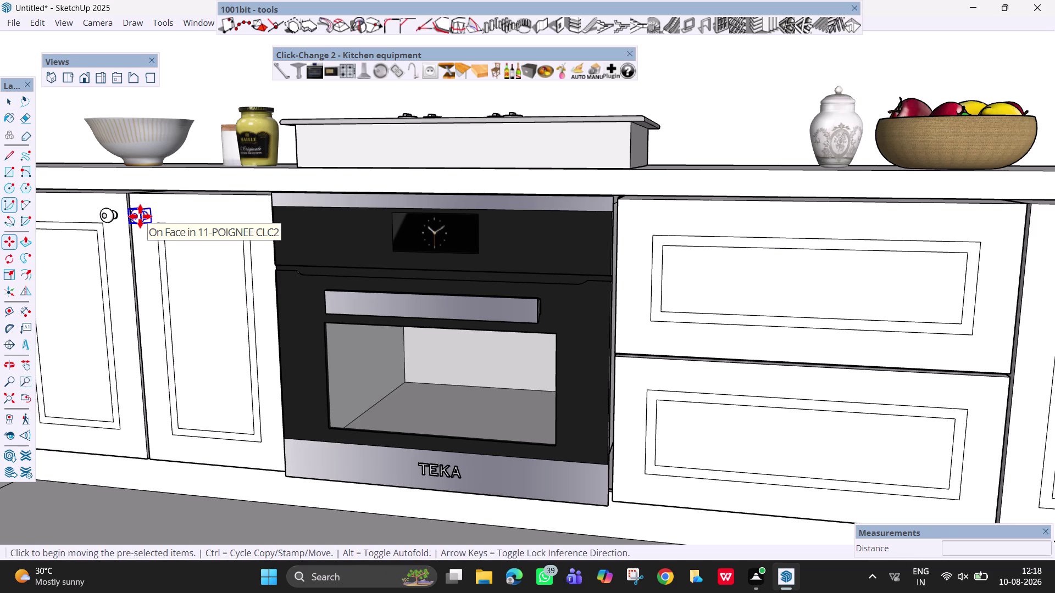
click(140, 216)
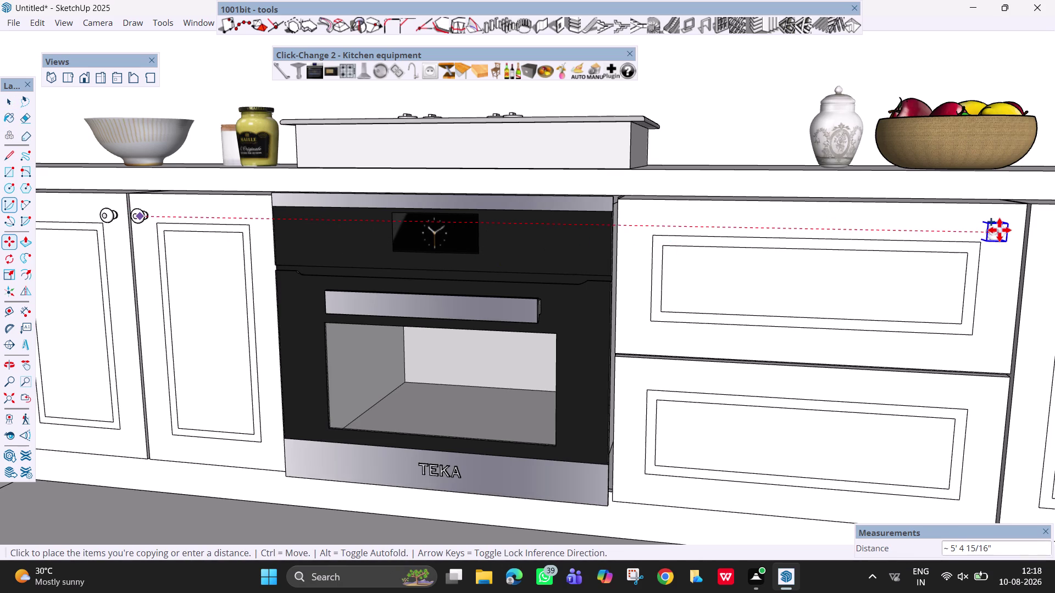
scroll(down, 3)
scroll(down, 3)
click(1007, 229)
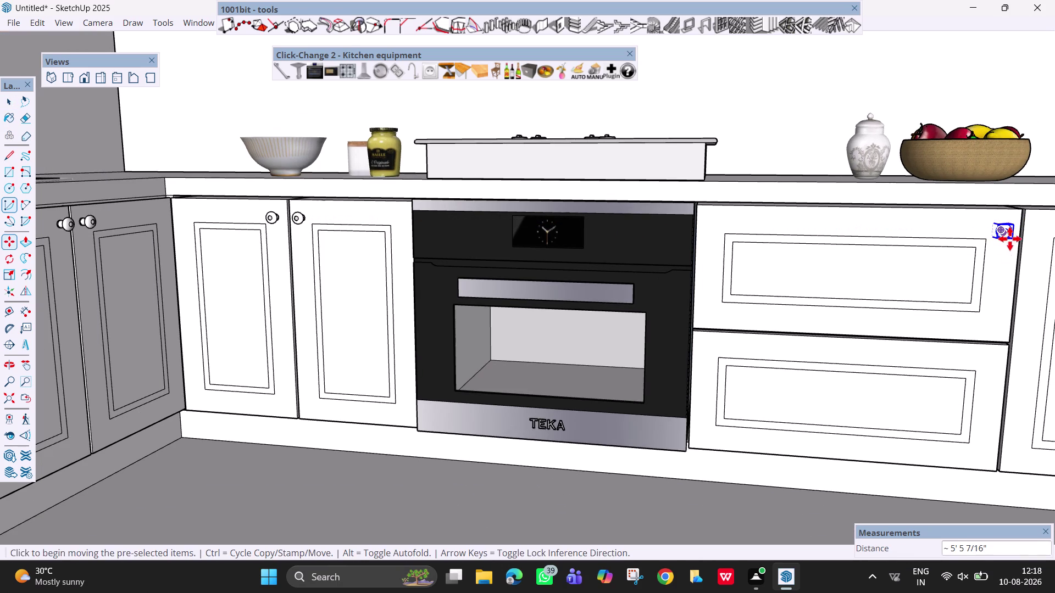
Pan the view over to the drawers and return to Select.
key(h)
drag(963, 286, 333, 299)
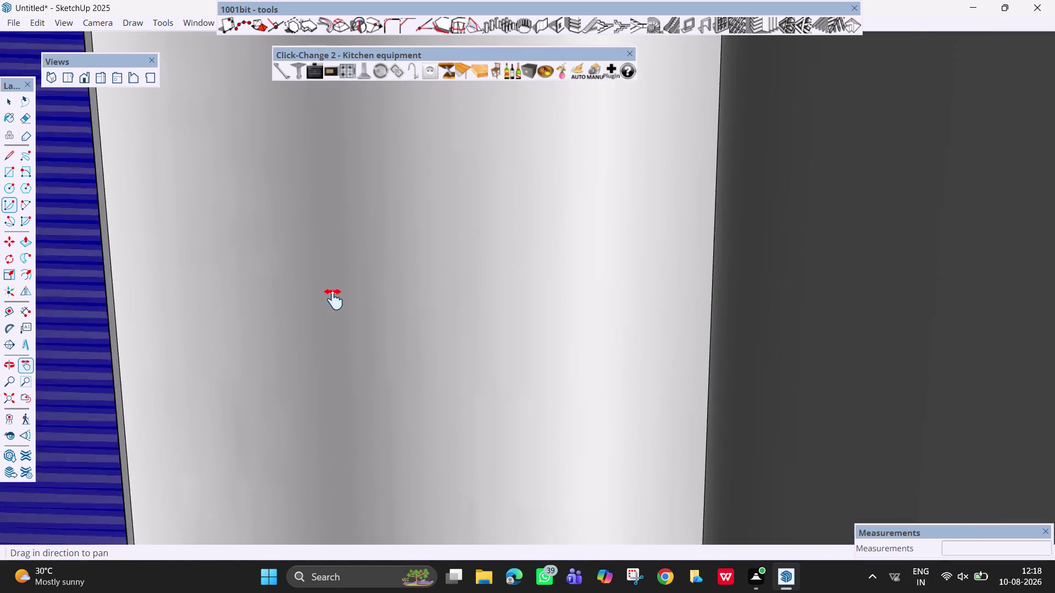
drag(333, 300, 648, 336)
middle_drag(674, 321, 699, 330)
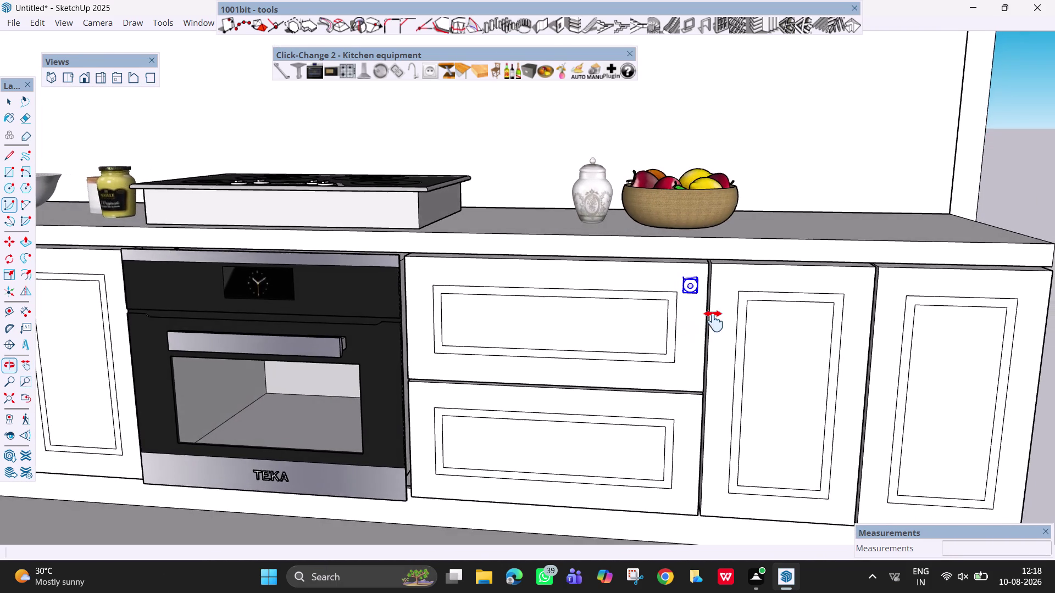
scroll(up, 3)
scroll(up, 3)
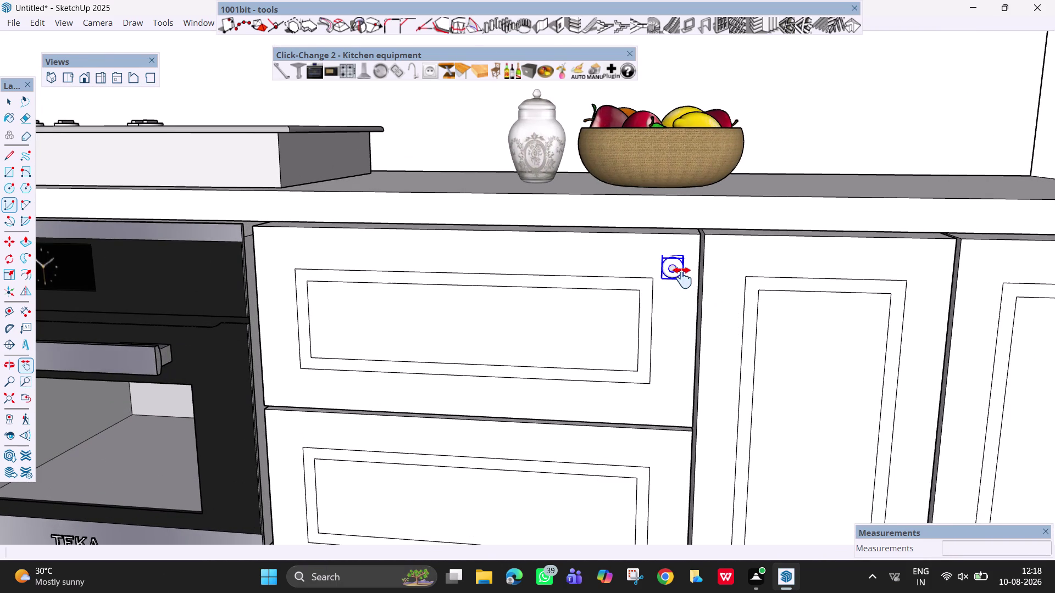
key(m)
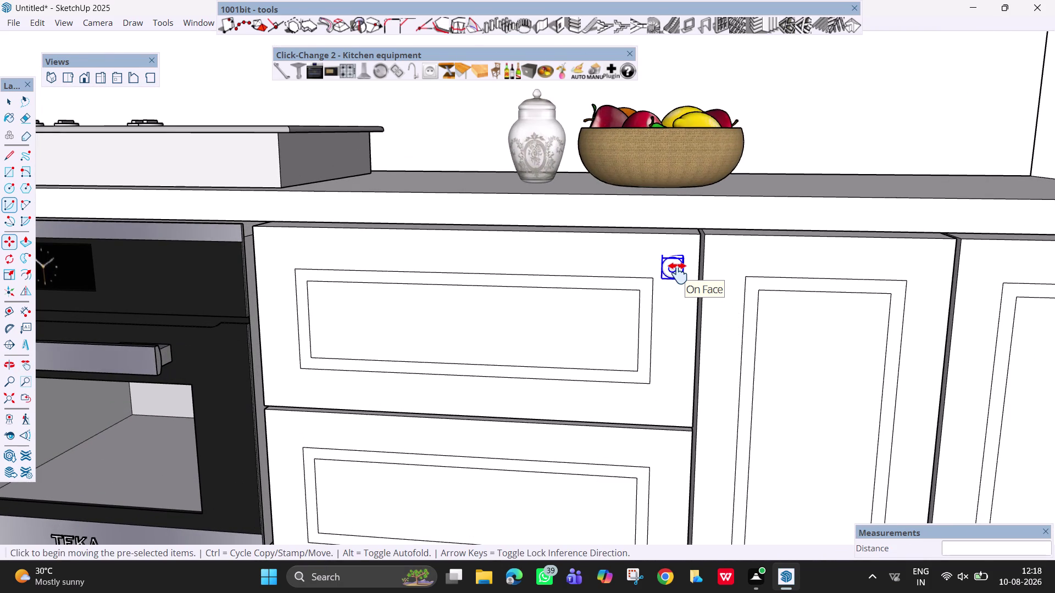
key(Escape)
key(space)
Copy the drawer knob onto the adjacent cabinet door.
text(m)
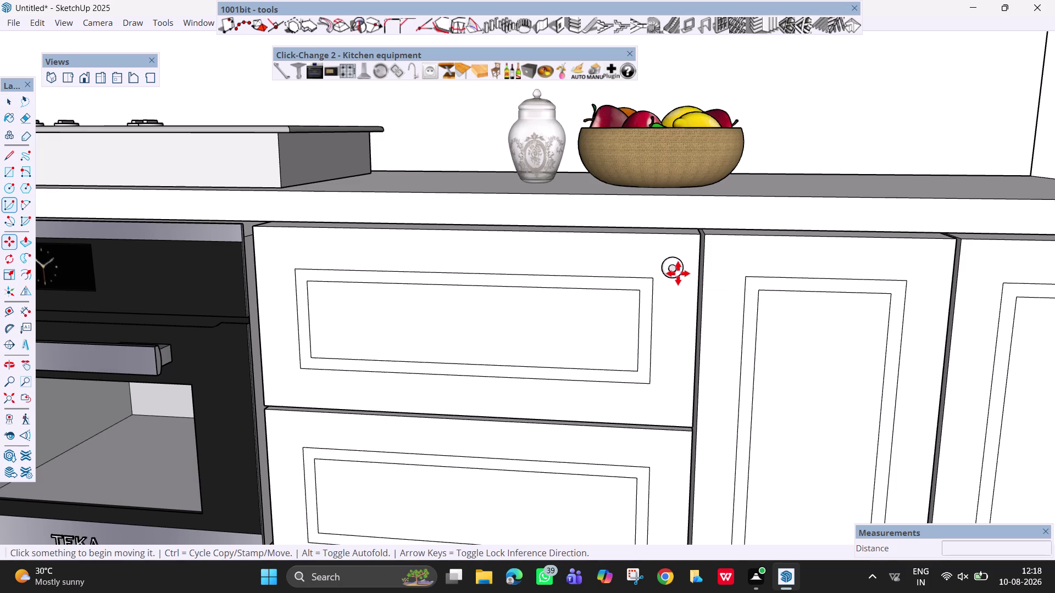
click(677, 273)
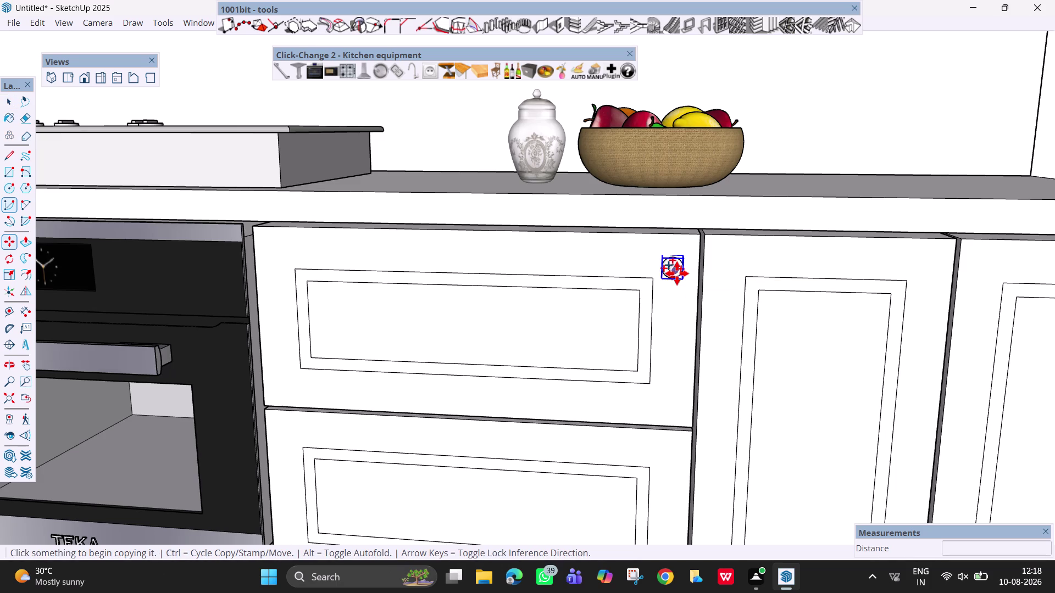
click(938, 274)
scroll(up, 3)
middle_drag(933, 289, 834, 272)
scroll(down, 3)
key(space)
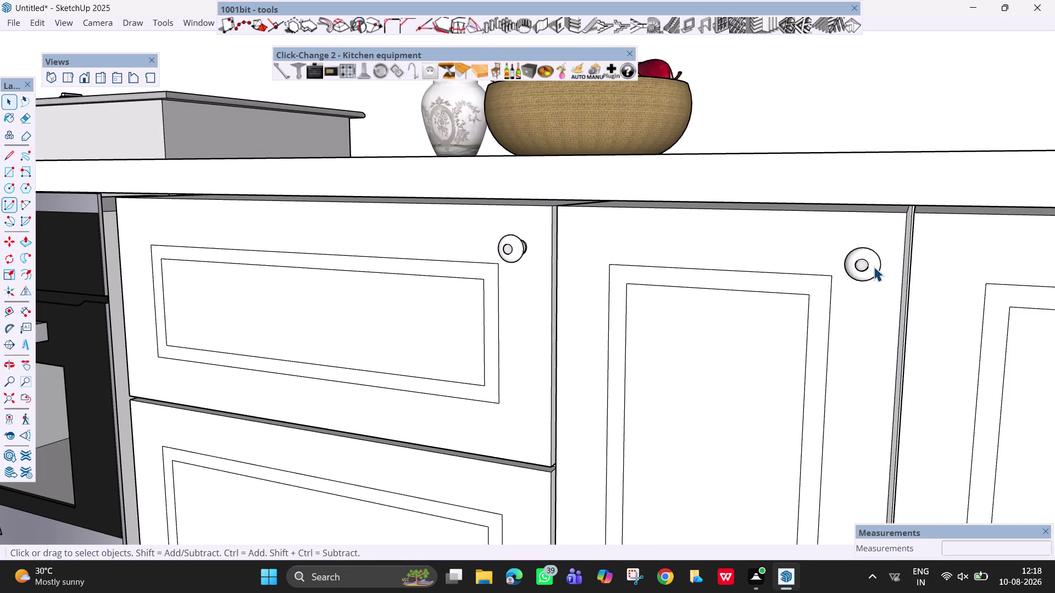
Select the door knob and try to rotate it, then cancel.
click(874, 267)
text(nm)
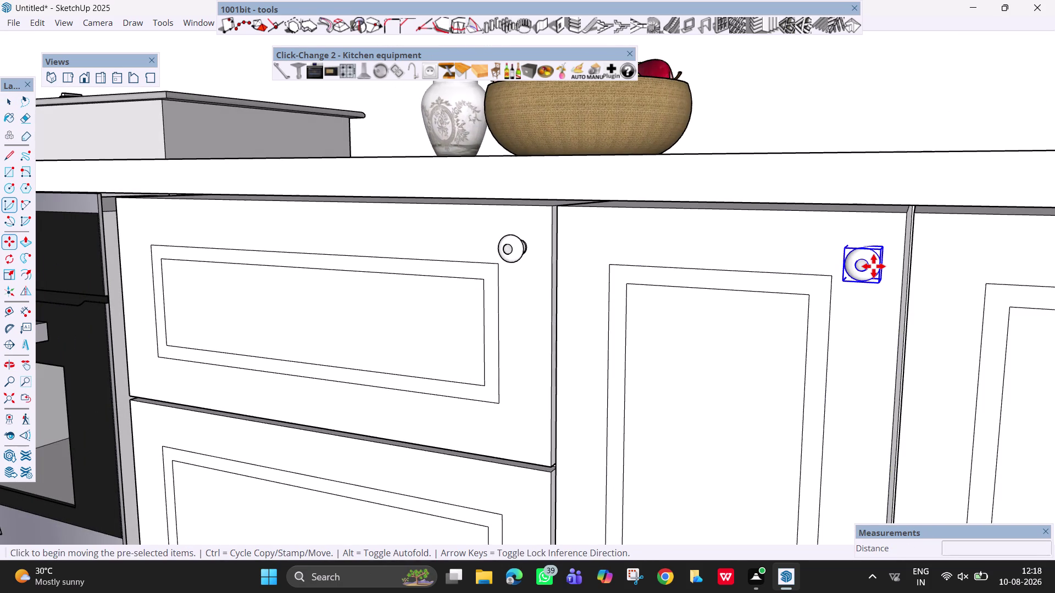
click(874, 267)
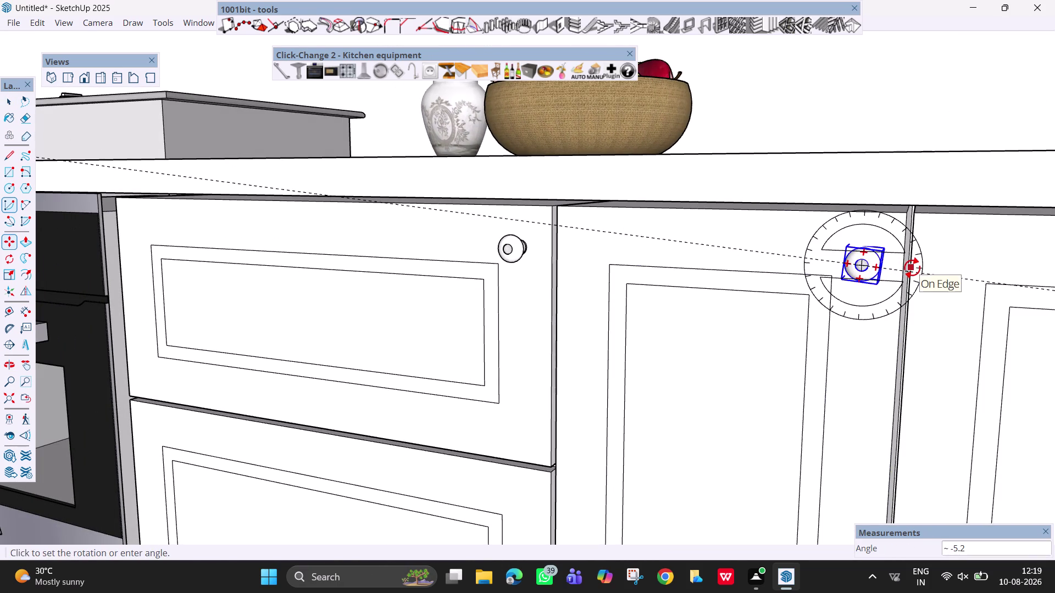
key(grave)
key(Escape)
key(Escape)
key(Escape)
Copy the knob across the gap onto the next door to the right.
key(m)
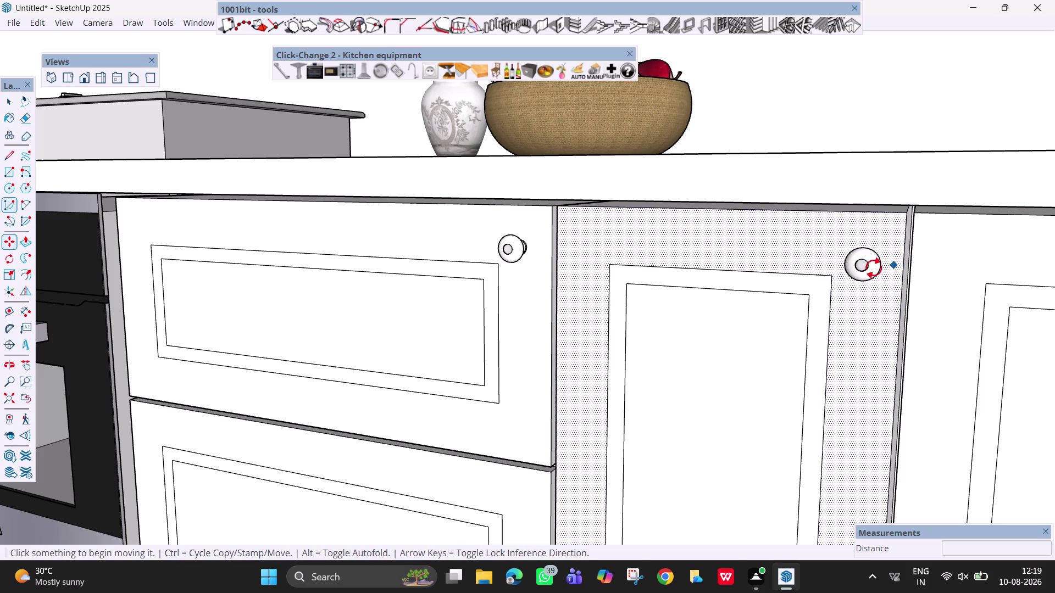
click(865, 268)
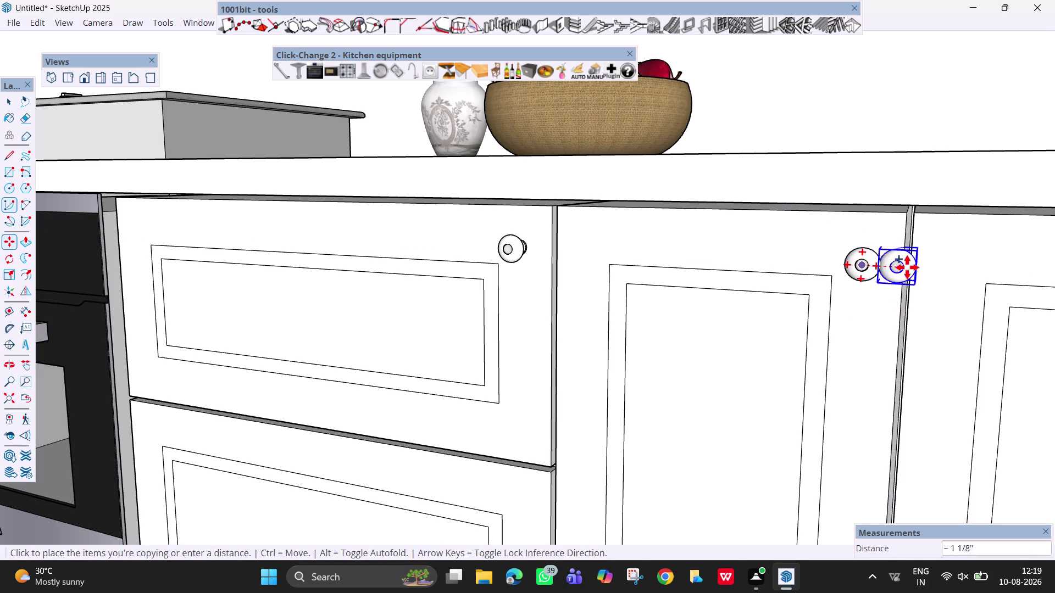
click(952, 267)
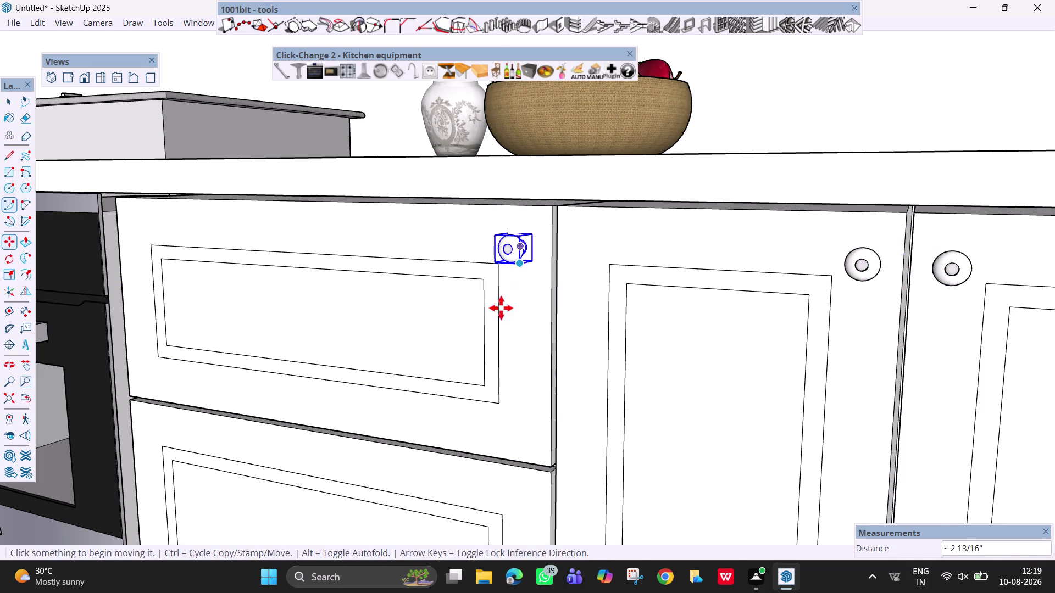
key(space)
scroll(down, 3)
middle_drag(460, 331, 591, 349)
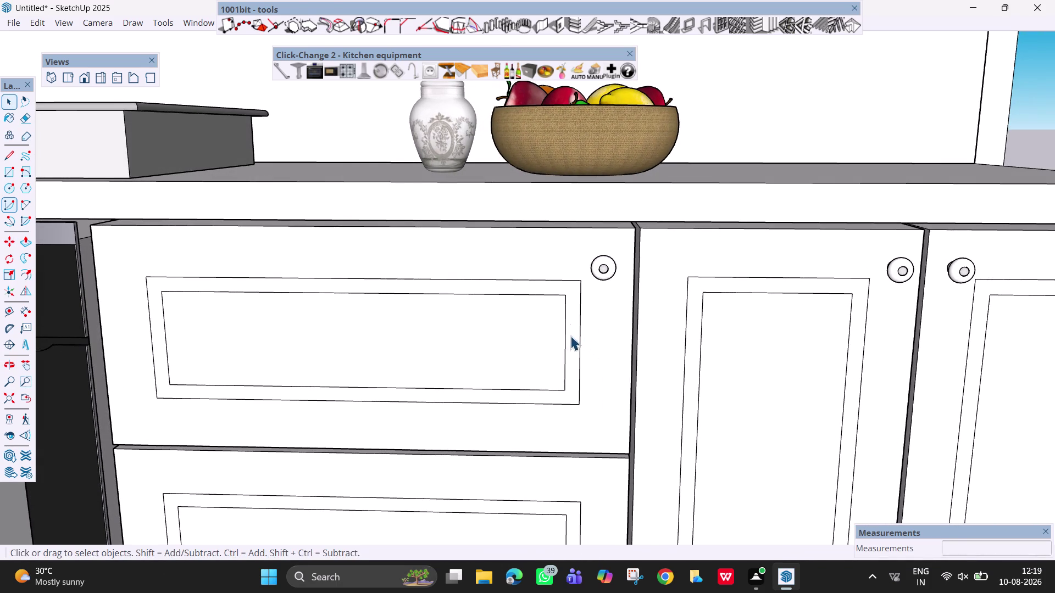
Move the corner drawer knob toward the top drawer's front panel.
click(598, 273)
key(m)
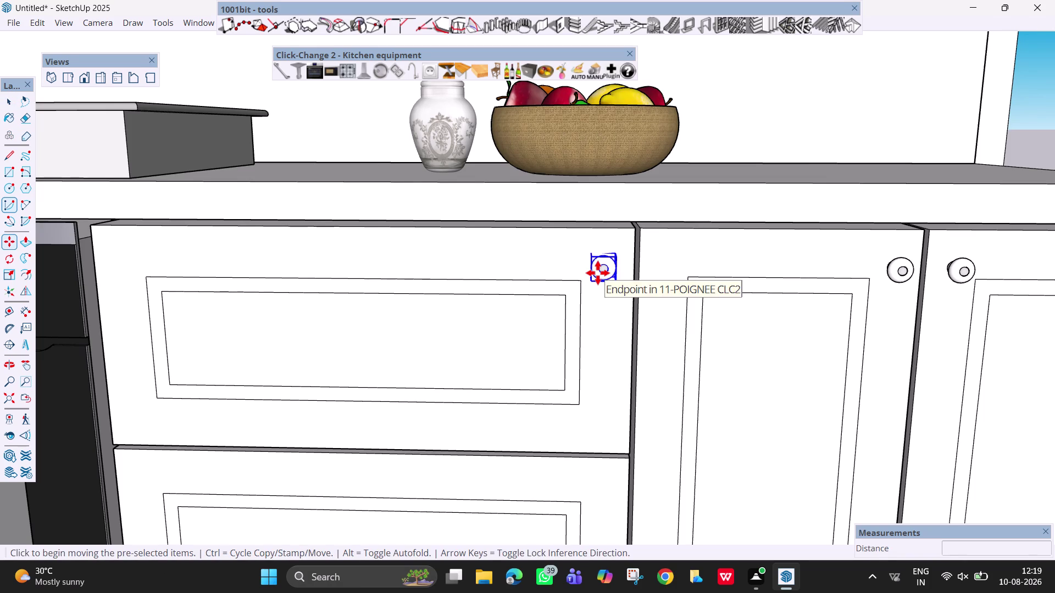
click(598, 273)
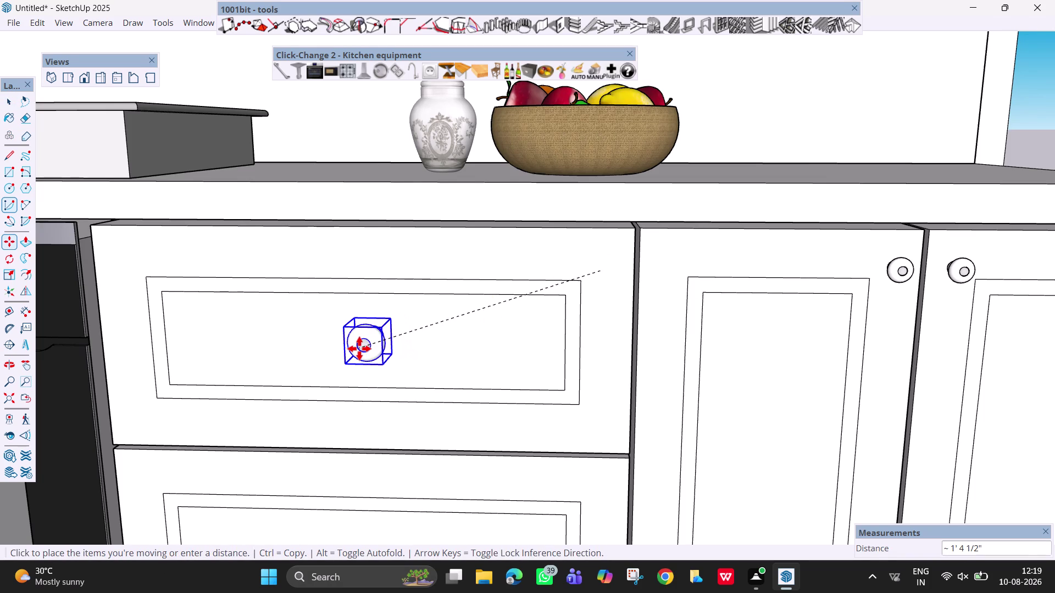
middle_drag(369, 354, 442, 330)
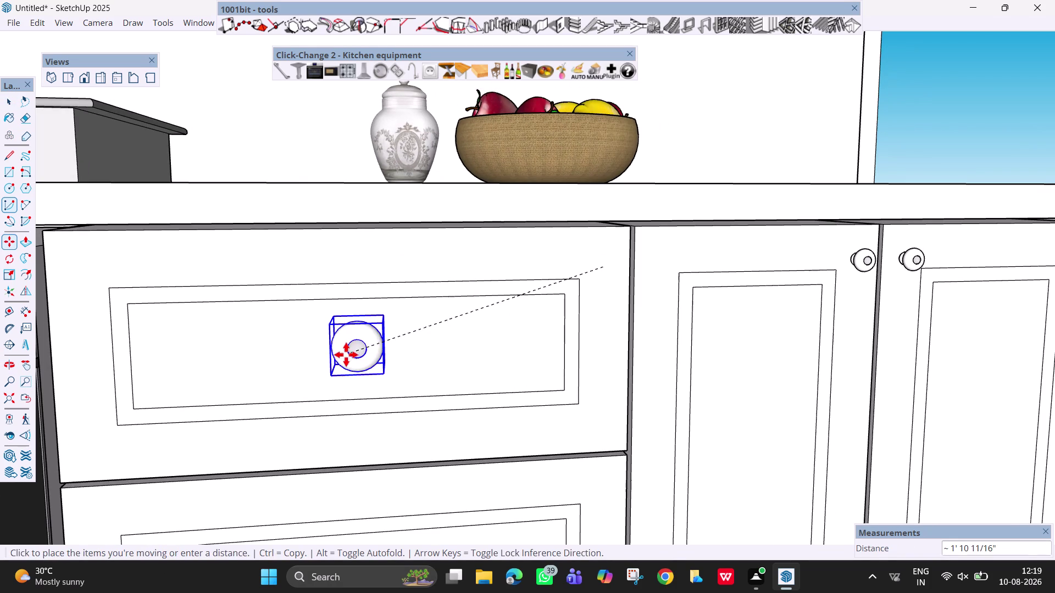
click(342, 355)
Orbit beneath the cabinets to locate the misplaced knob.
scroll(up, 3)
middle_drag(389, 343, 354, 421)
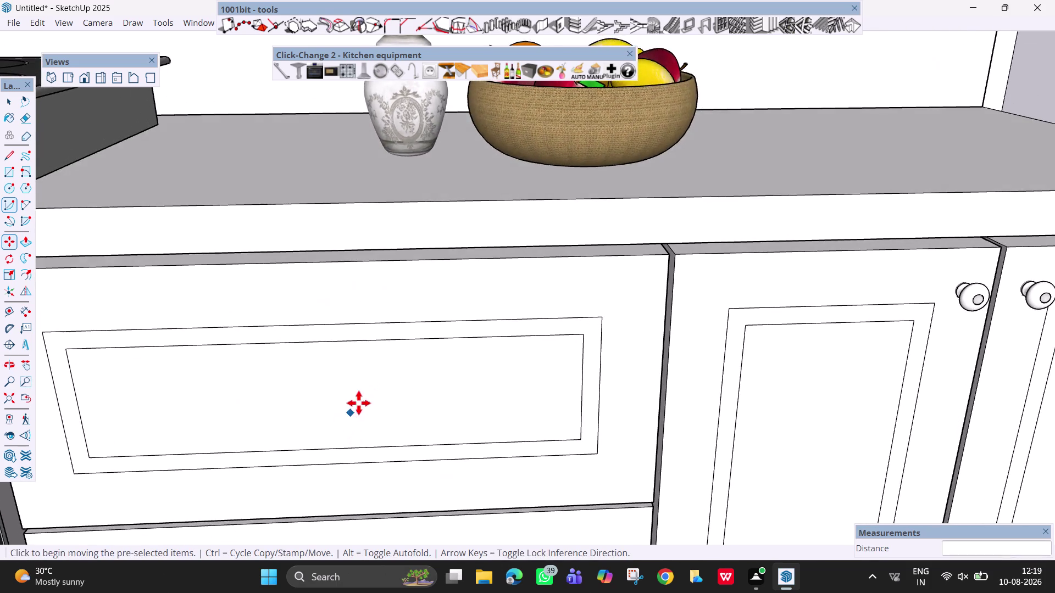
scroll(down, 3)
scroll(down, 3)
middle_drag(449, 426, 300, 466)
middle_drag(430, 423, 514, 442)
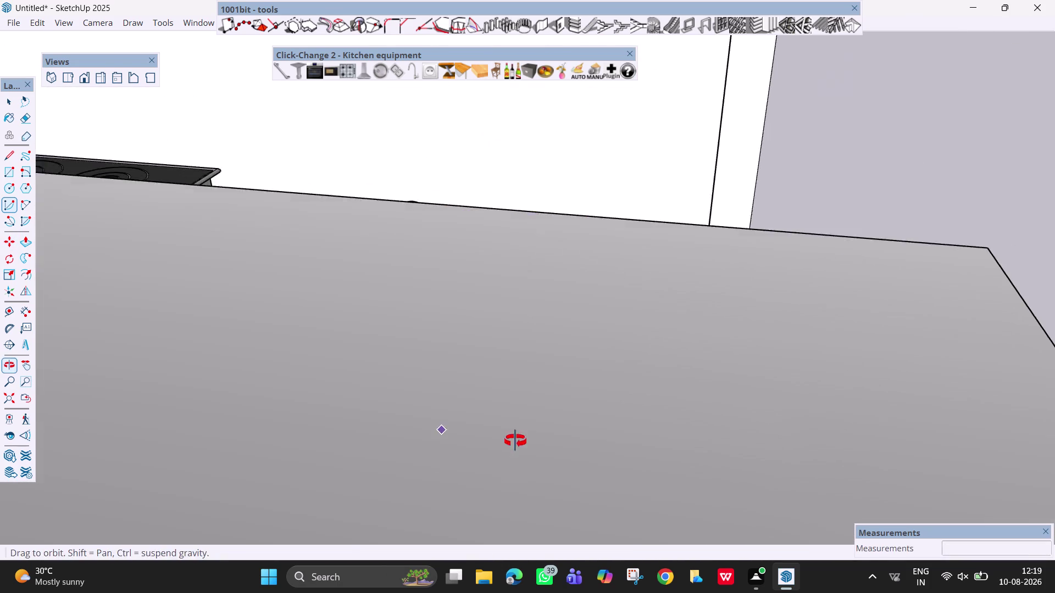
middle_drag(515, 441, 515, 442)
middle_drag(513, 371, 471, 496)
scroll(down, 3)
scroll(down, 3)
scroll(down, 3)
middle_drag(492, 261, 461, 304)
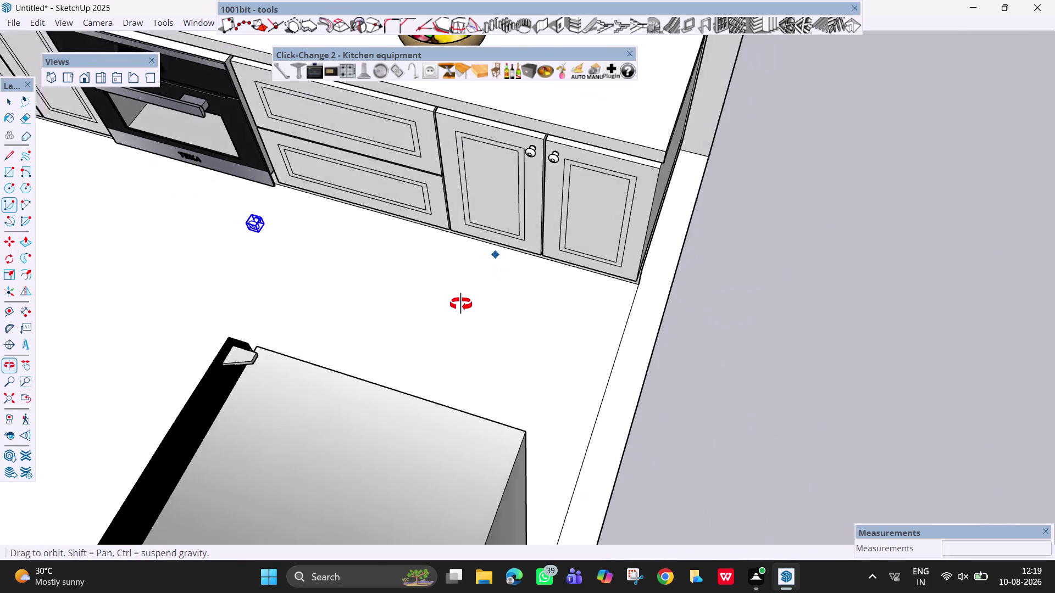
middle_drag(462, 303, 423, 310)
scroll(up, 3)
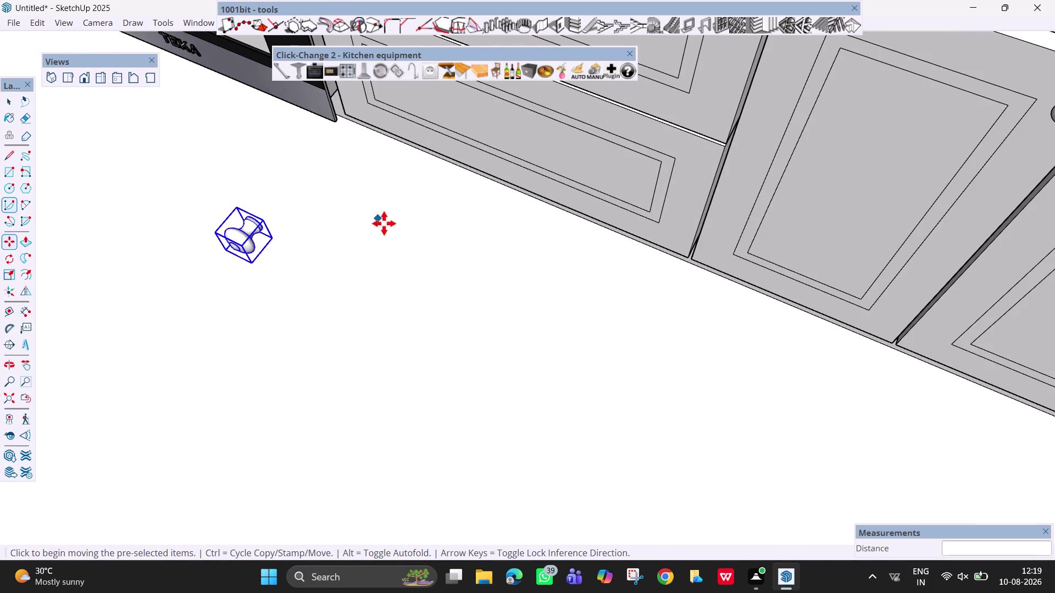
middle_drag(390, 226, 409, 184)
key(h)
drag(412, 202, 379, 357)
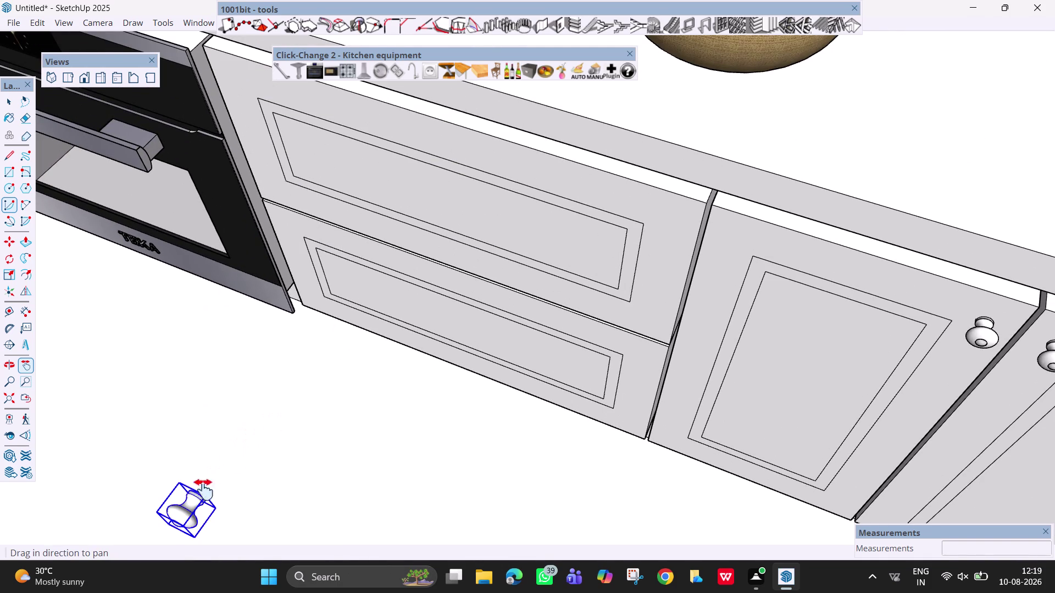
Move the stray knob onto the centre of the top drawer front.
key(m)
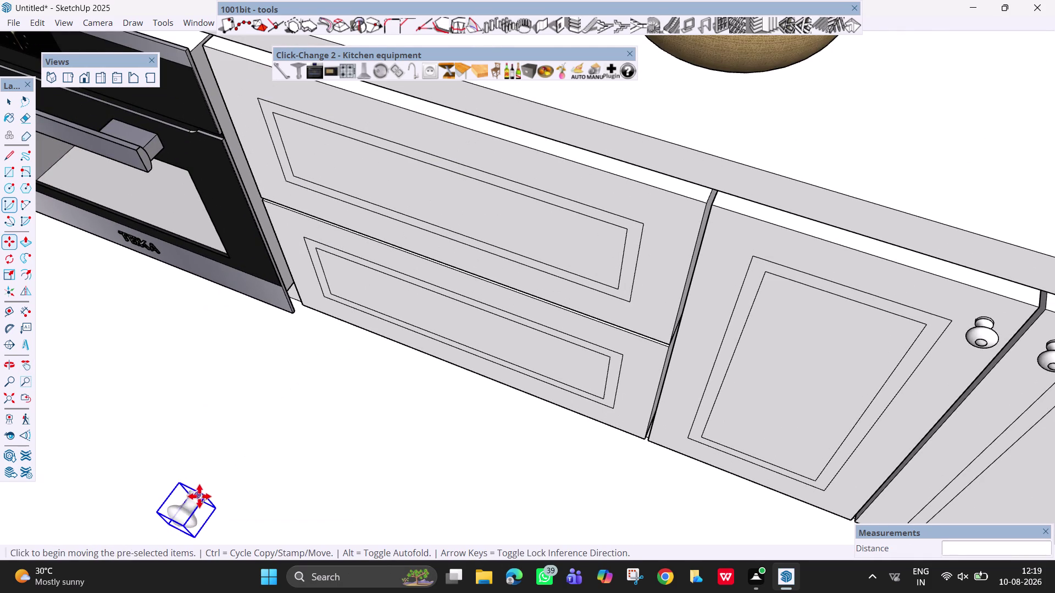
click(198, 495)
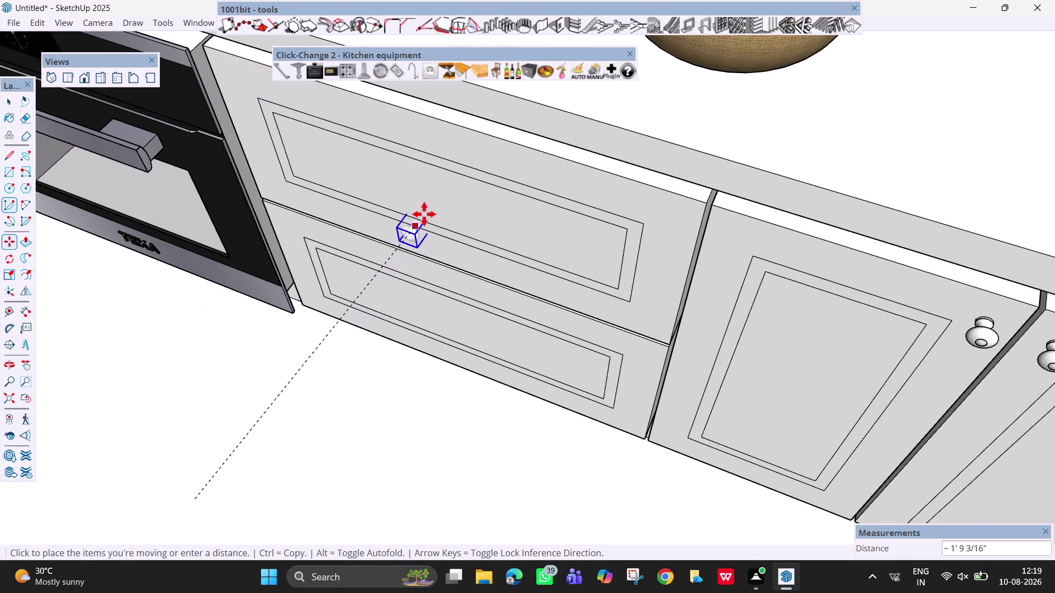
scroll(up, 3)
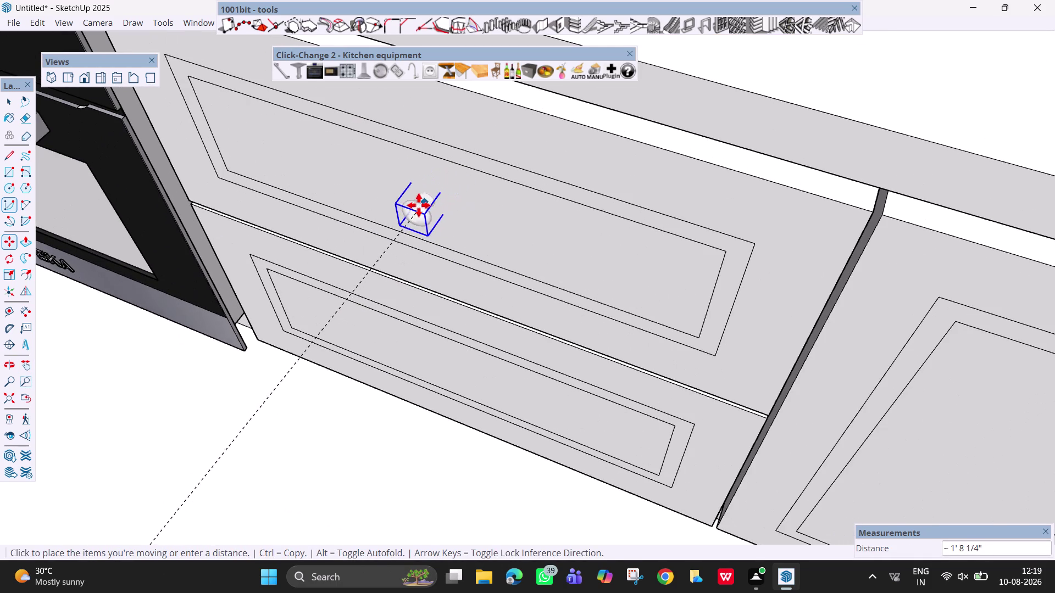
click(373, 234)
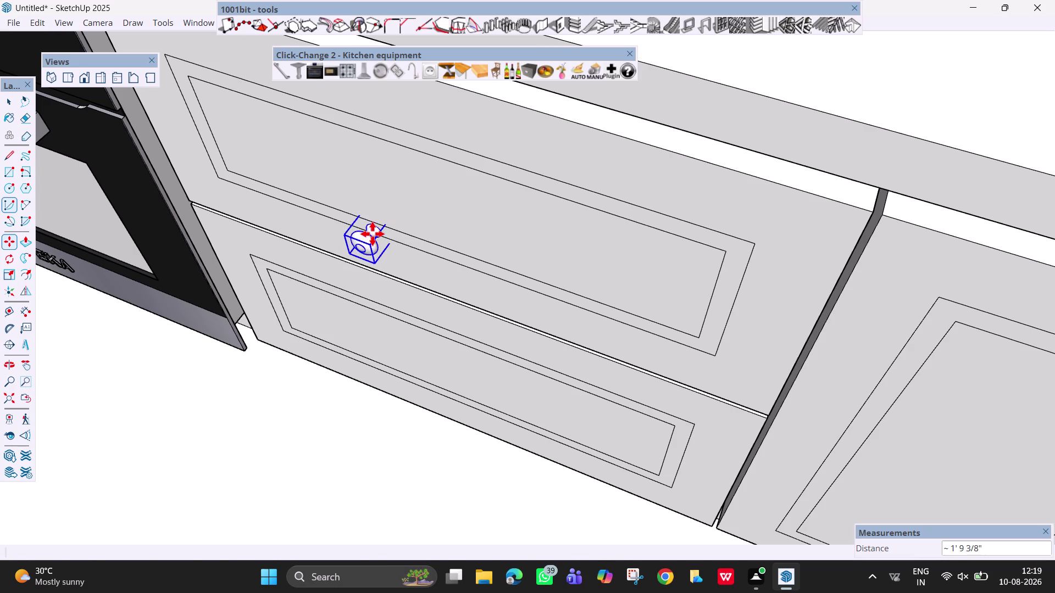
scroll(up, 3)
middle_drag(392, 226, 391, 235)
scroll(down, 3)
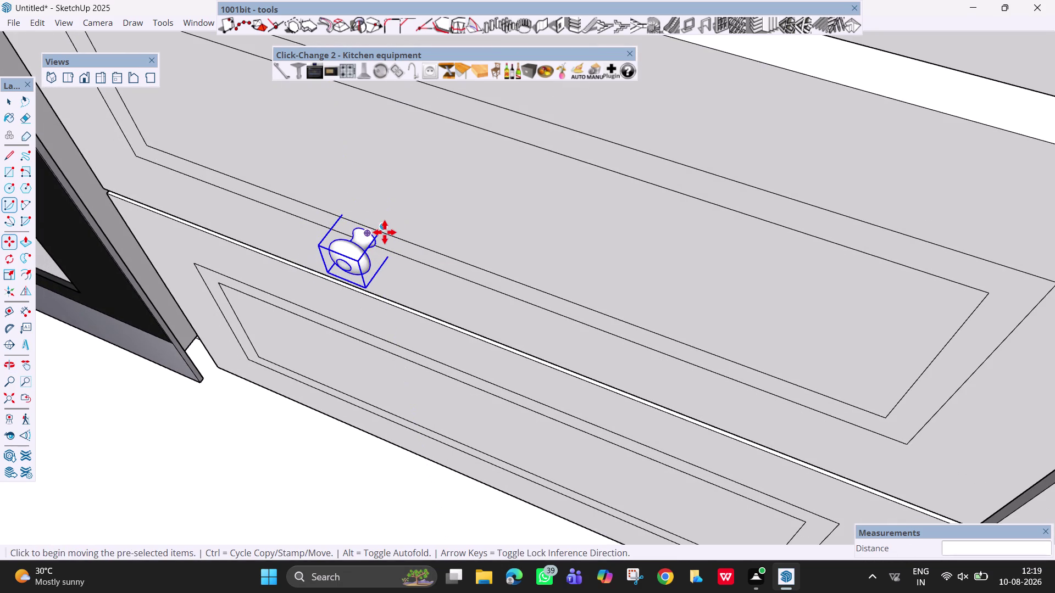
click(386, 230)
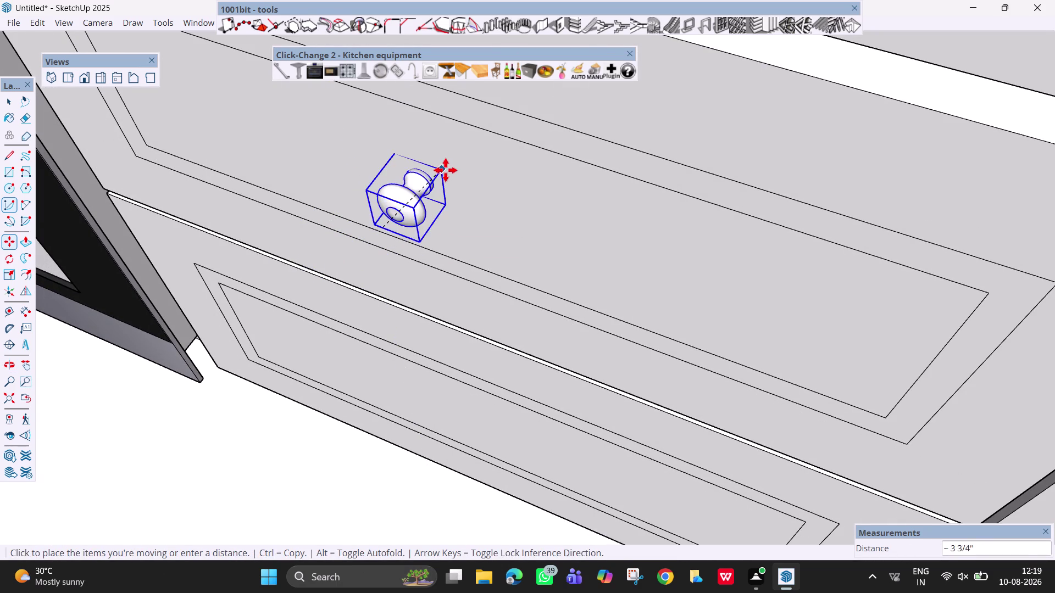
click(449, 171)
scroll(down, 3)
middle_drag(409, 334, 439, 277)
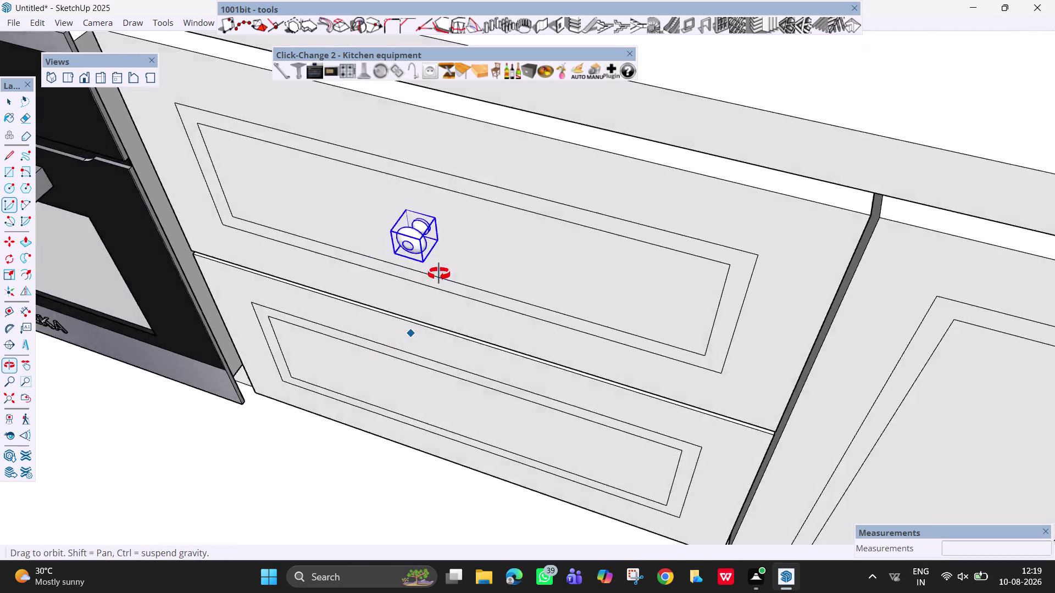
middle_drag(439, 278, 526, 180)
scroll(down, 3)
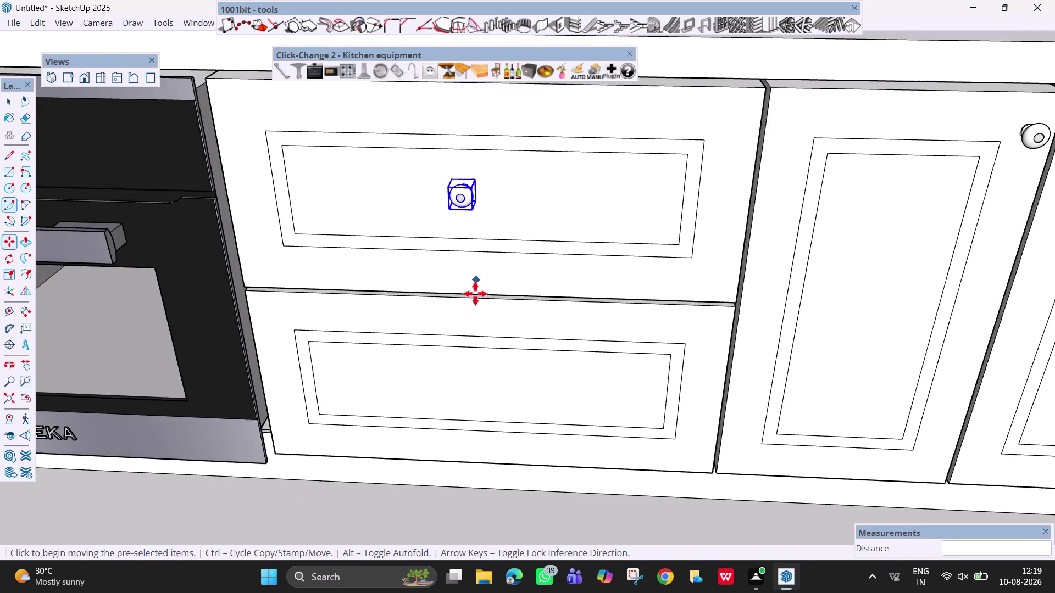
Copy the top drawer knob straight down onto the lower drawer's centre.
middle_drag(475, 295, 511, 239)
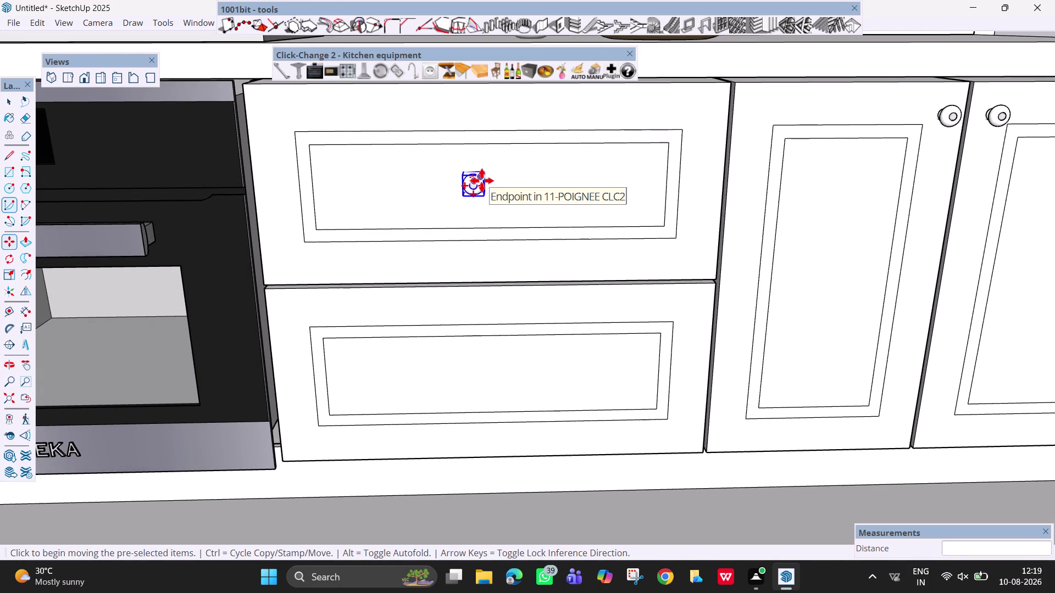
click(482, 181)
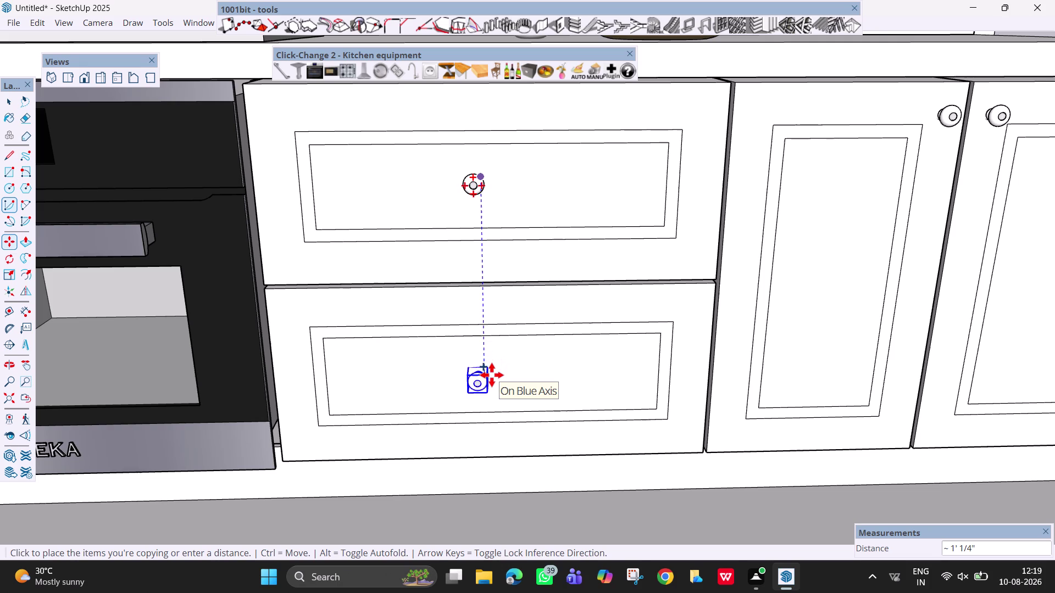
click(491, 370)
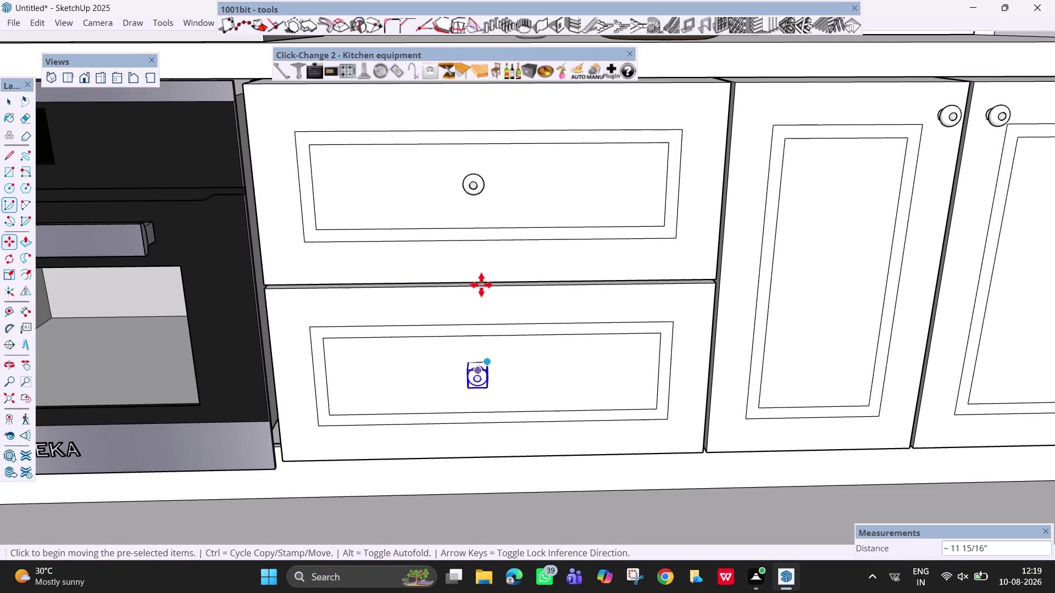
Select the top drawer knob and swap it using the Click-Change kitchen tool.
key(space)
click(476, 188)
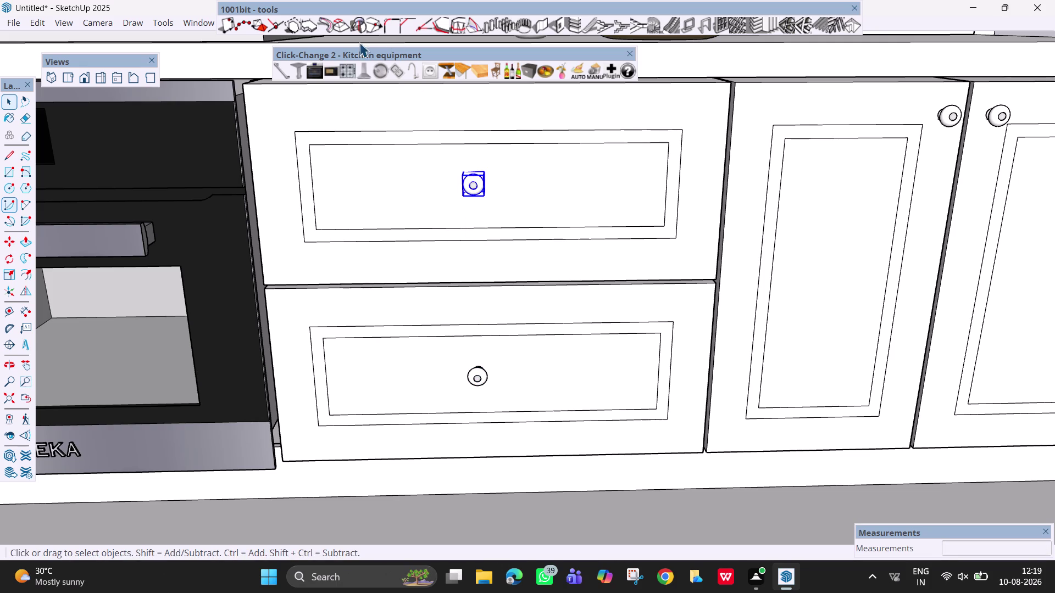
click(282, 71)
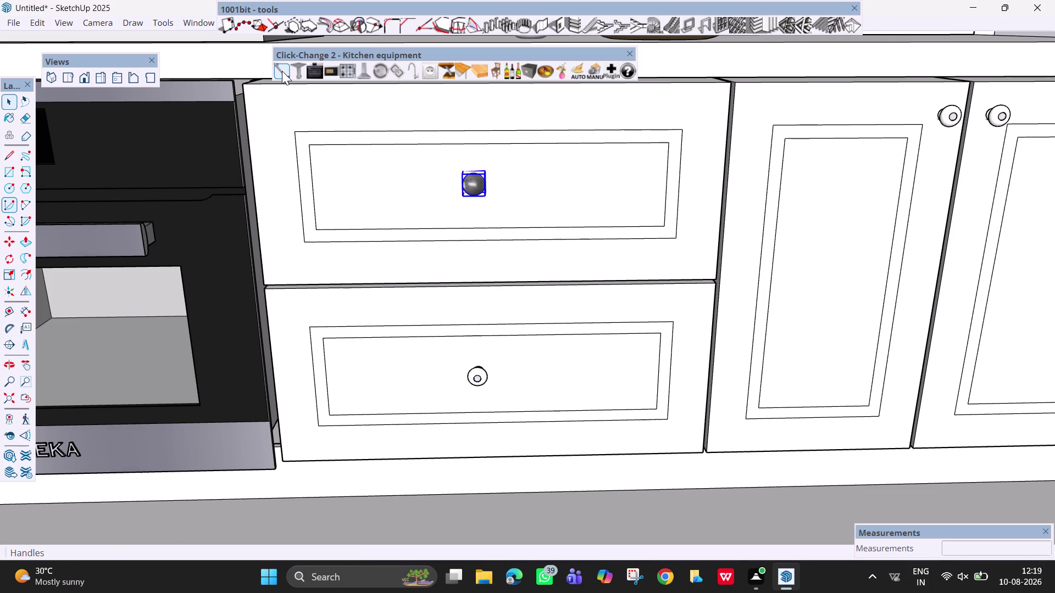
Cycle the top drawer handle through the styles until it becomes a dark round knob.
click(282, 71)
click(282, 71)
click(282, 71)
click(282, 71)
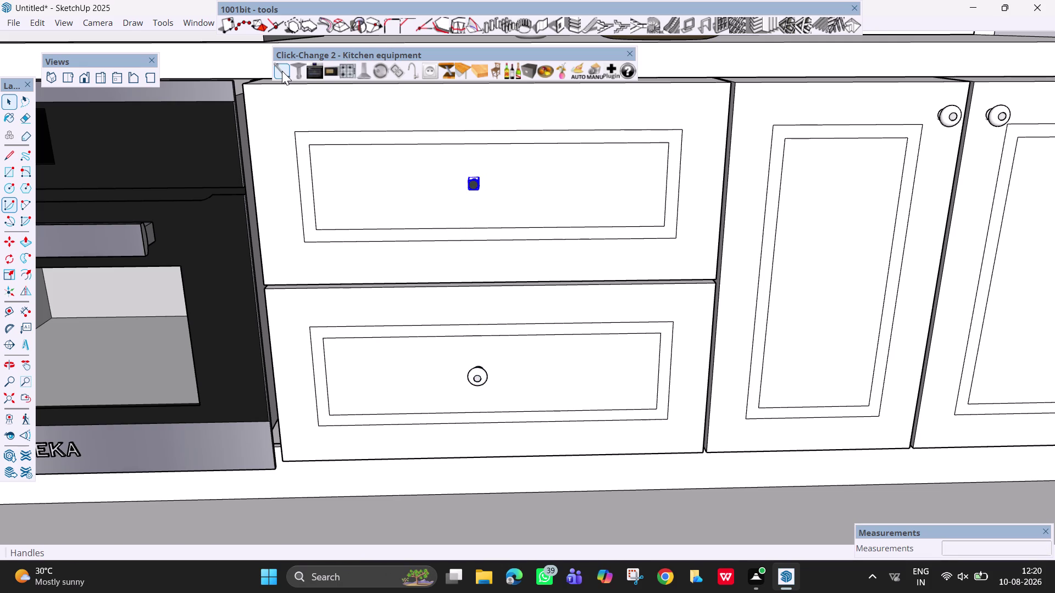
click(282, 71)
click(282, 71)
click(282, 71)
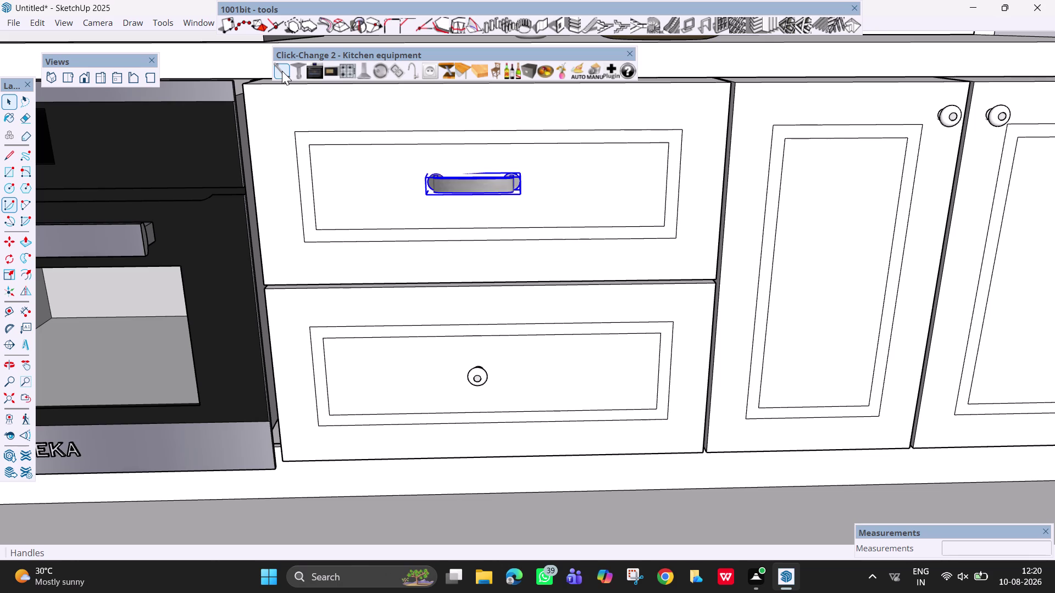
click(282, 71)
click(282, 70)
click(281, 71)
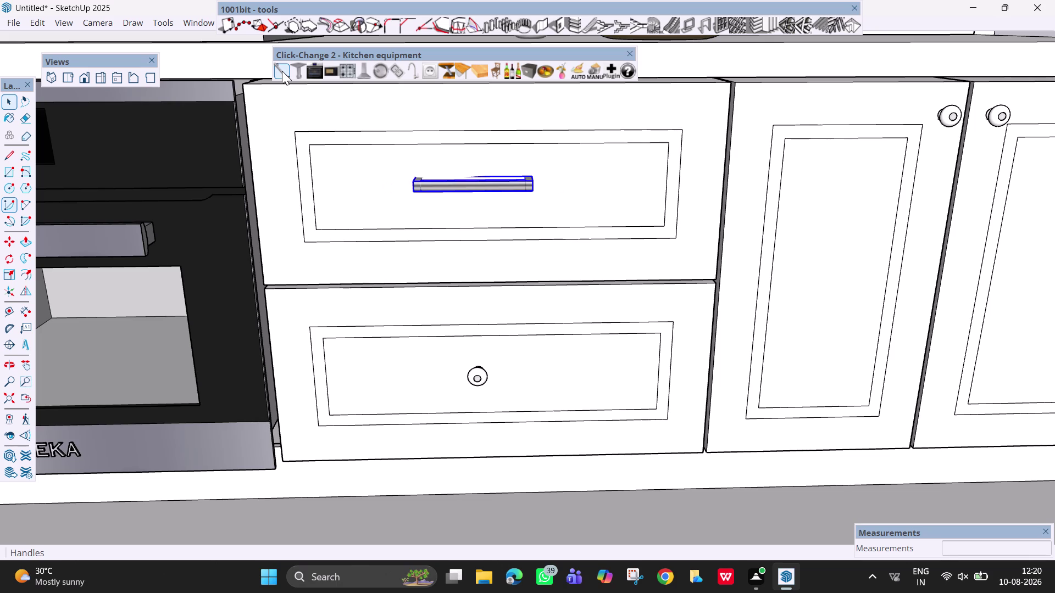
click(282, 71)
click(282, 71)
click(281, 71)
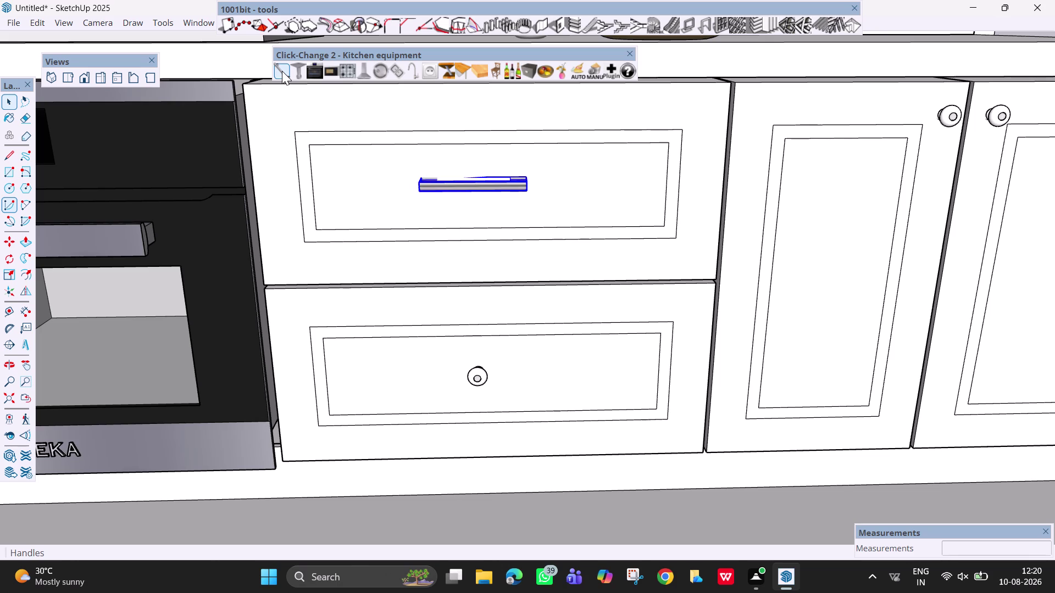
click(282, 71)
click(282, 71)
click(282, 71)
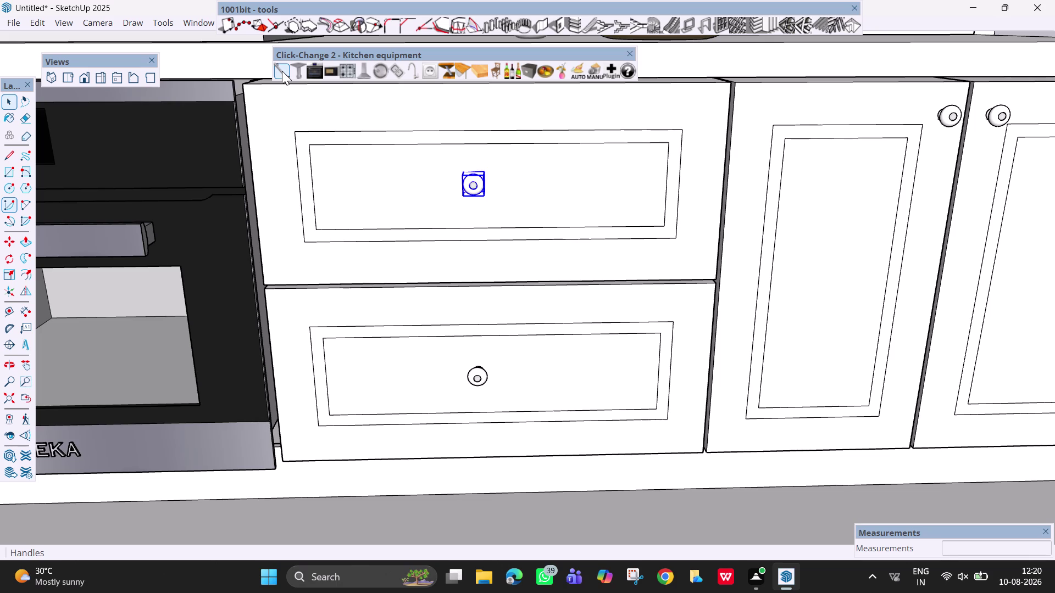
click(282, 71)
click(282, 71)
click(281, 71)
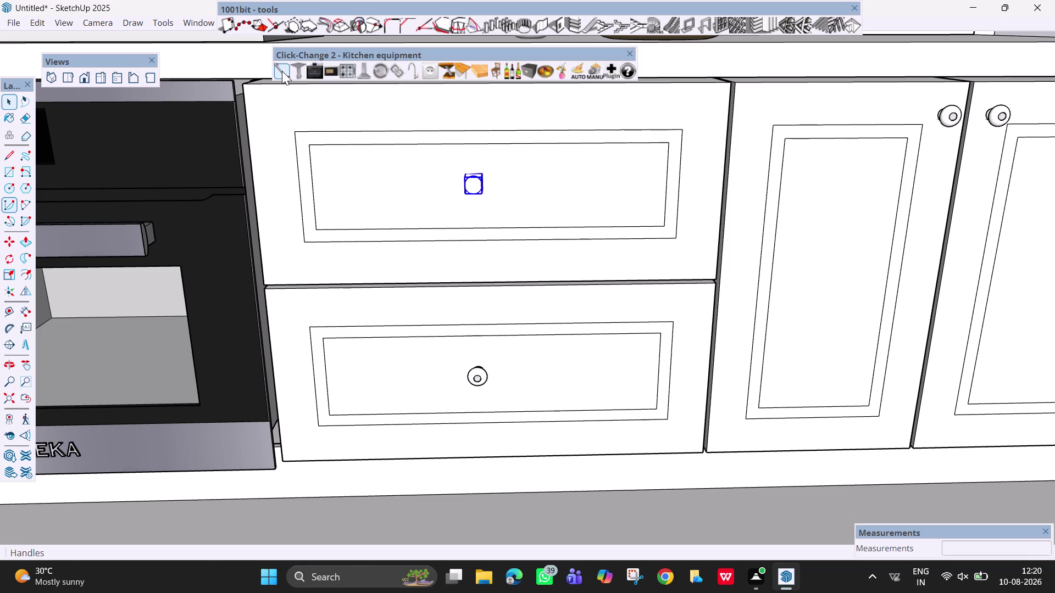
click(282, 71)
click(282, 71)
click(282, 71)
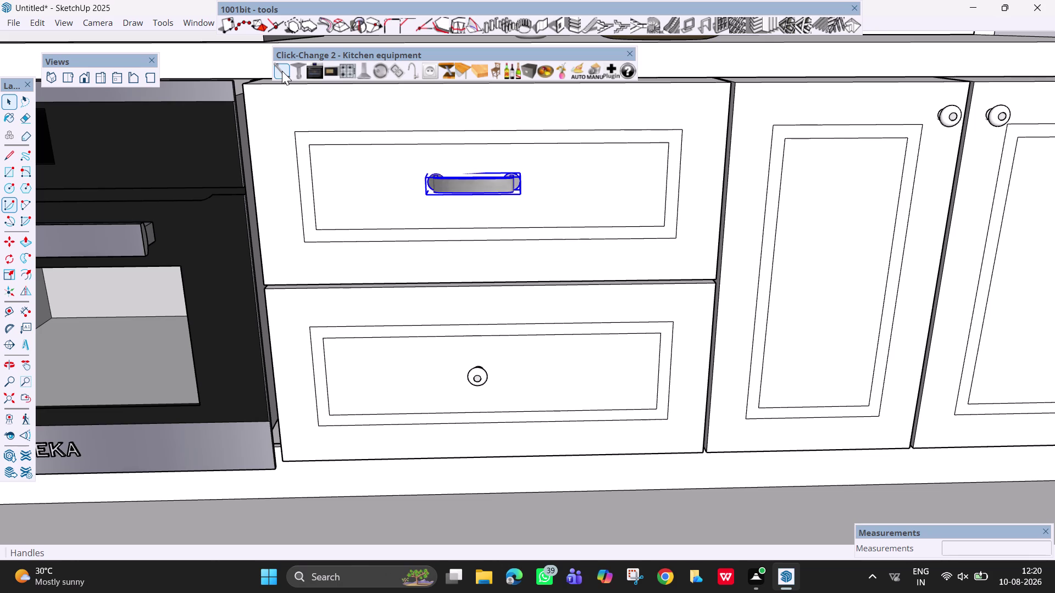
click(281, 71)
click(281, 71)
click(282, 71)
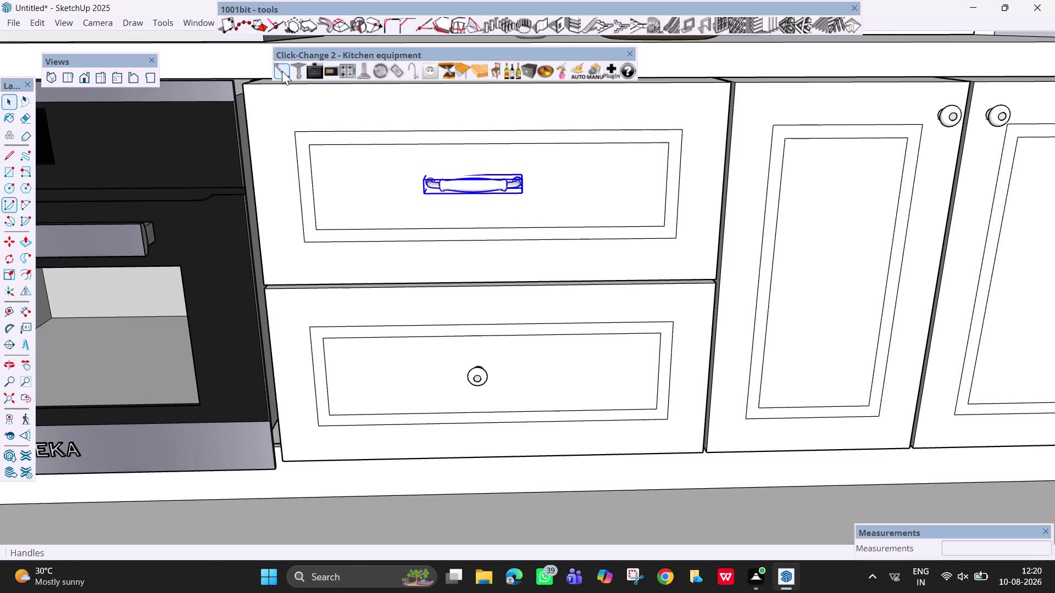
click(282, 71)
click(282, 71)
click(282, 71)
click(281, 71)
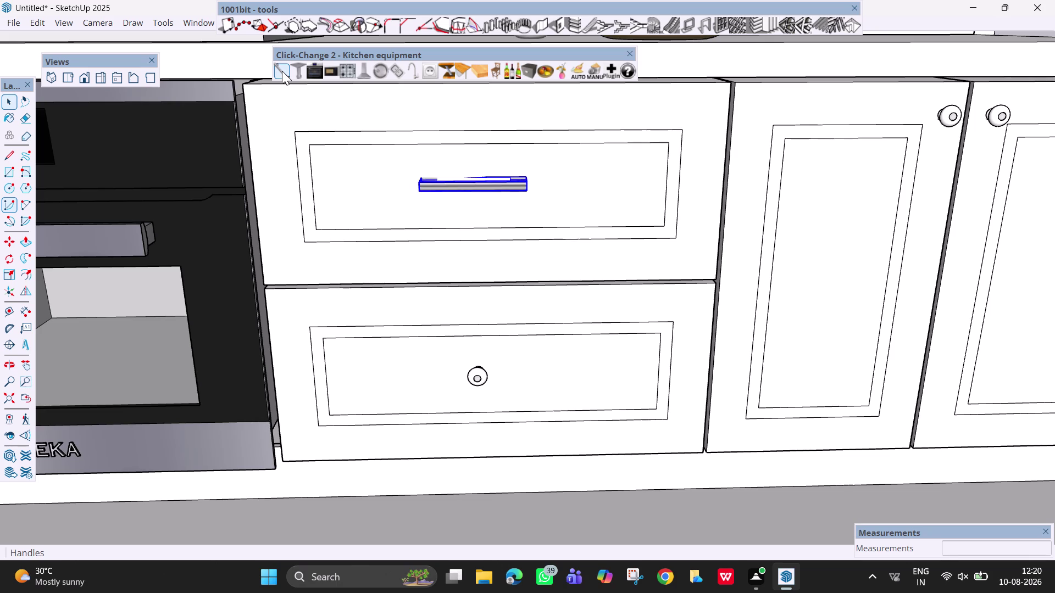
click(282, 71)
click(282, 71)
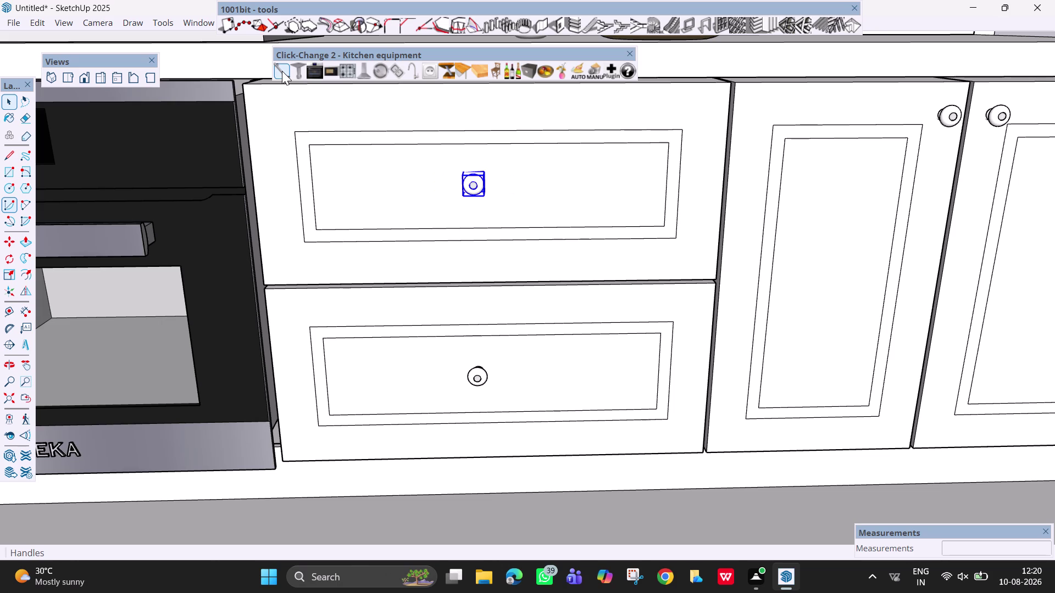
click(282, 71)
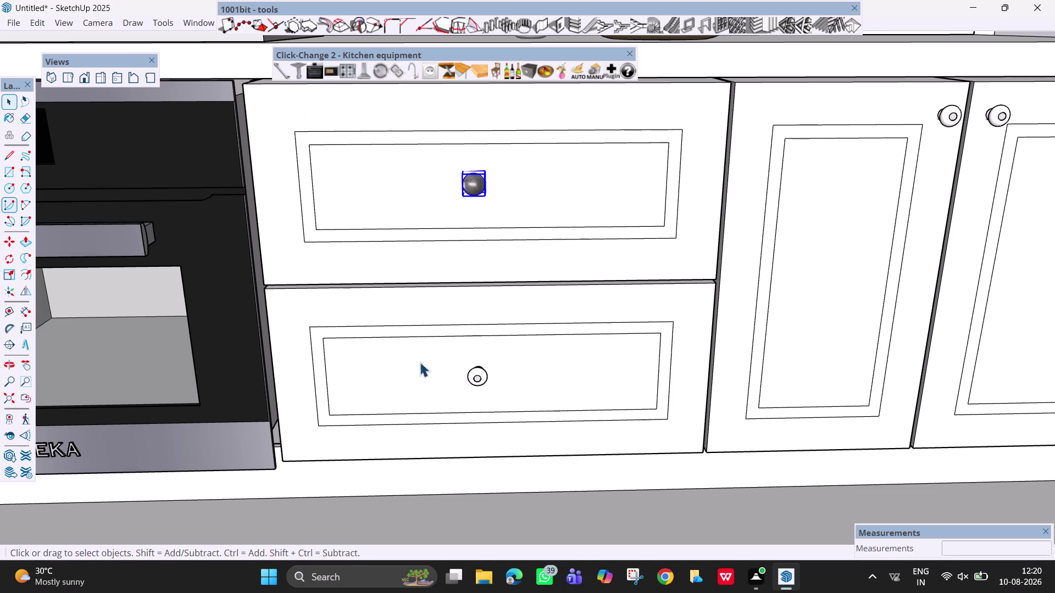
Change the bottom drawer knob to the same dark round knob.
click(480, 370)
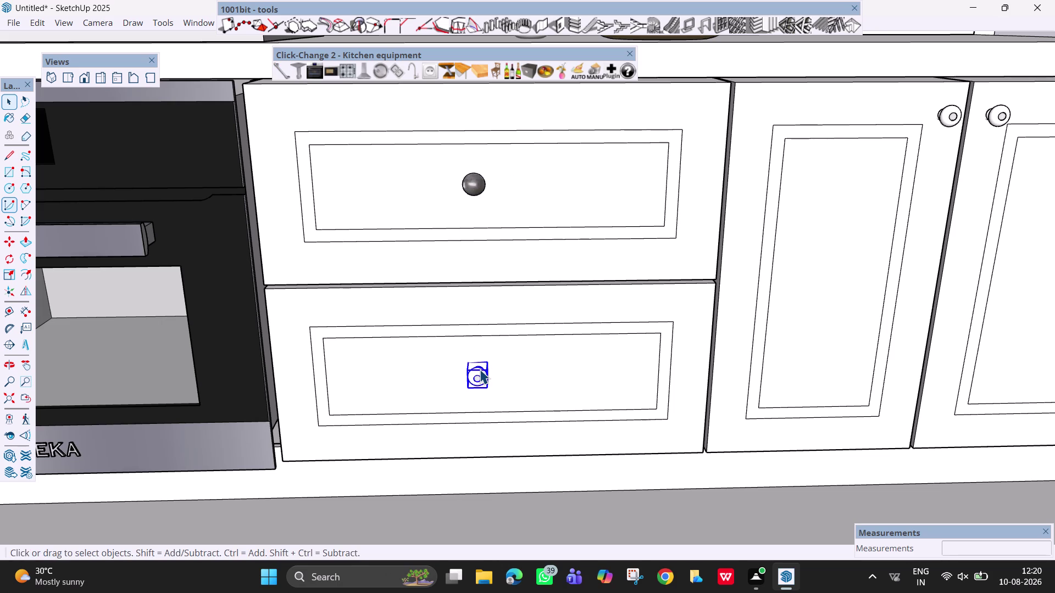
click(280, 66)
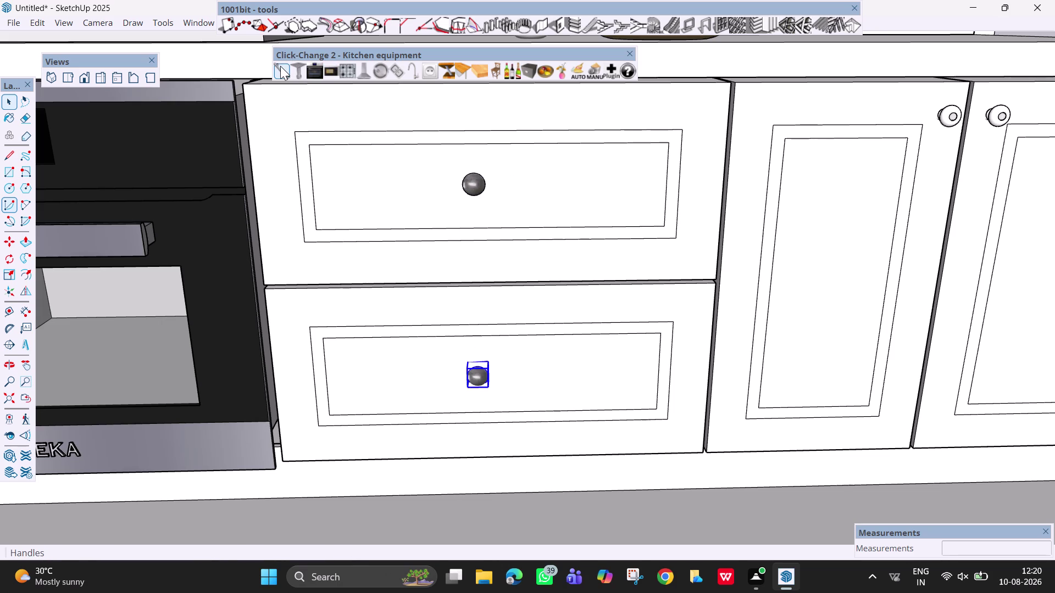
key(Escape)
key(space)
Orbit across the drawer unit and pan out to a front view of the kitchen.
scroll(down, 3)
click(625, 267)
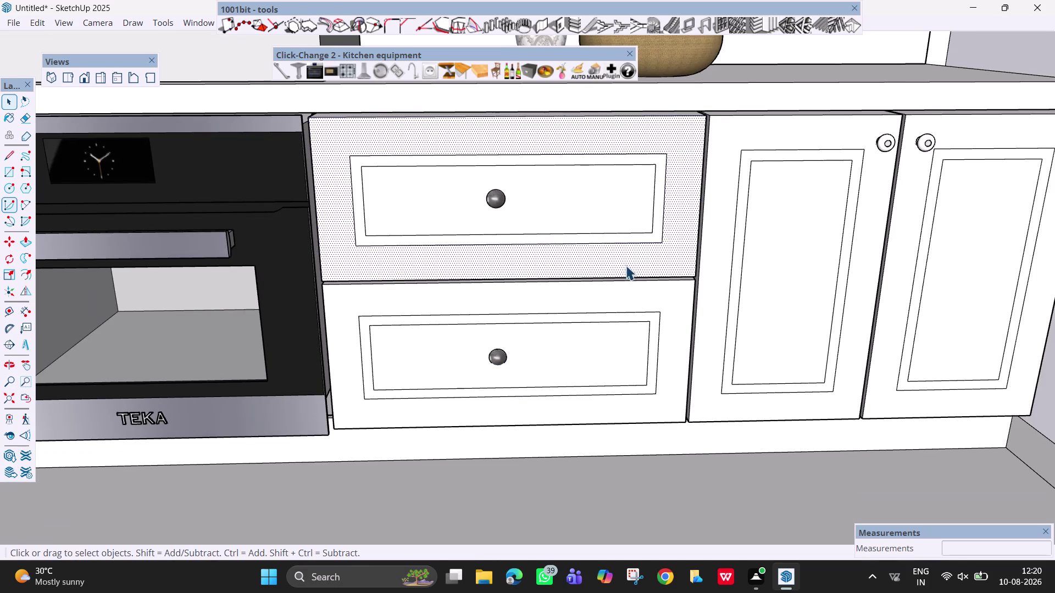
scroll(down, 3)
middle_drag(627, 283, 529, 428)
scroll(up, 3)
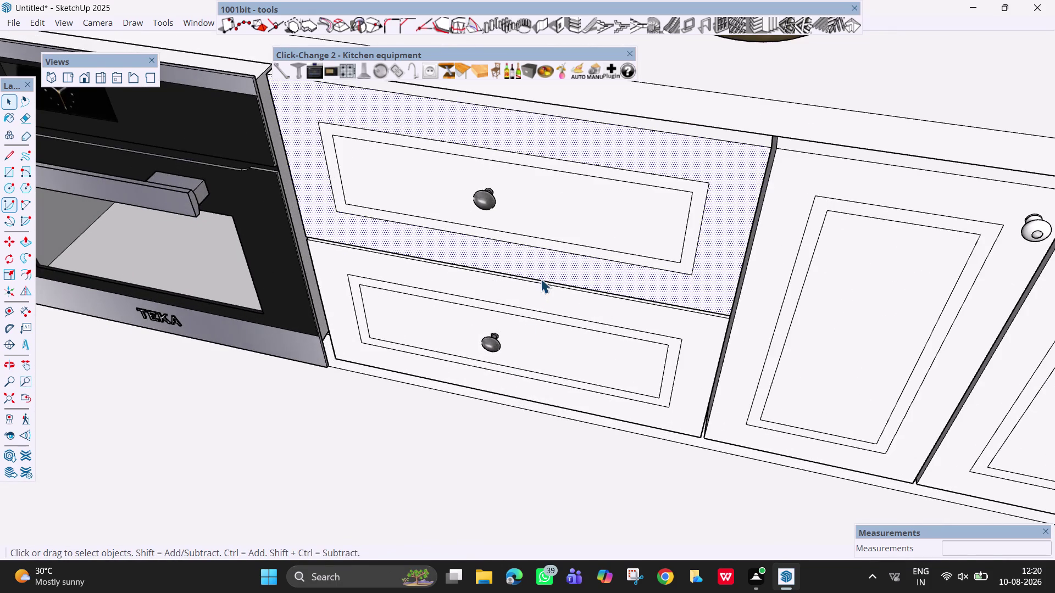
scroll(down, 3)
middle_drag(589, 414, 653, 300)
scroll(down, 3)
scroll(down, 3)
scroll(down, 3)
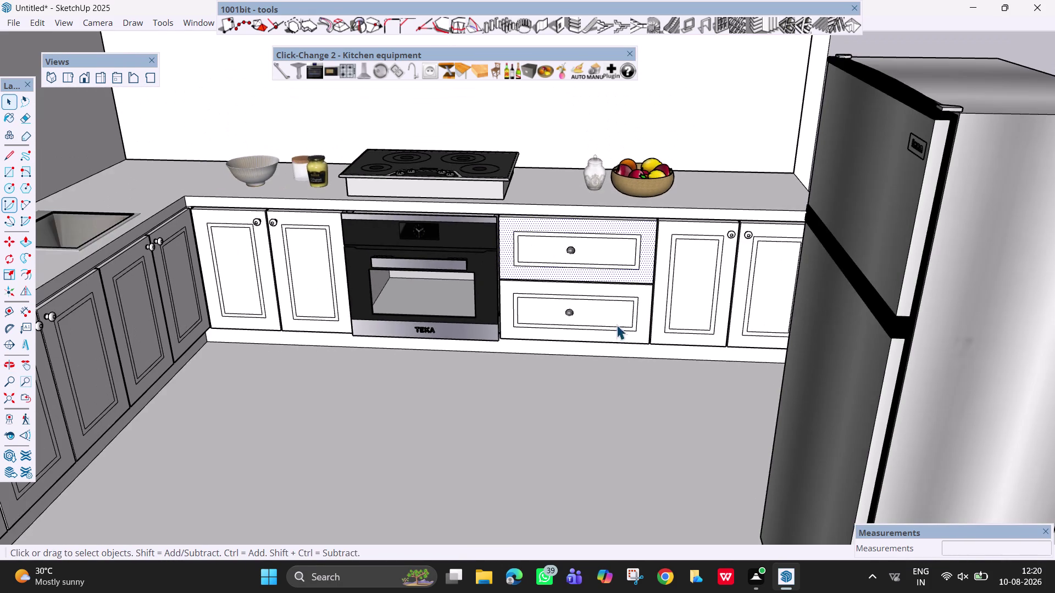
middle_drag(603, 346, 607, 291)
key(h)
drag(557, 353, 560, 354)
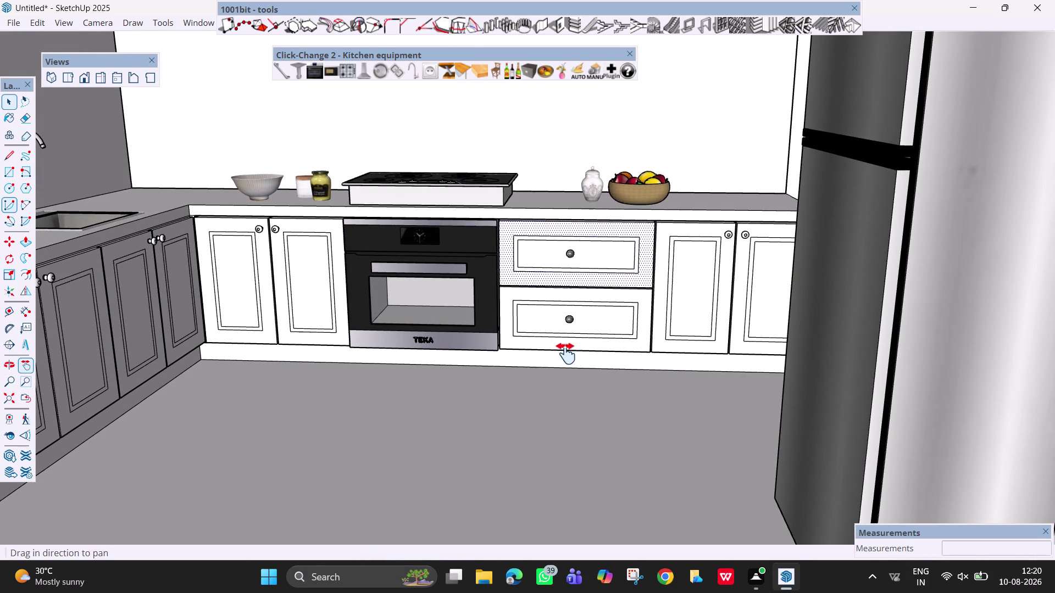
drag(560, 354, 771, 319)
scroll(down, 3)
Close the Click-Change 2 kitchen equipment toolbar after viewing the full room.
middle_drag(708, 338, 660, 407)
scroll(down, 3)
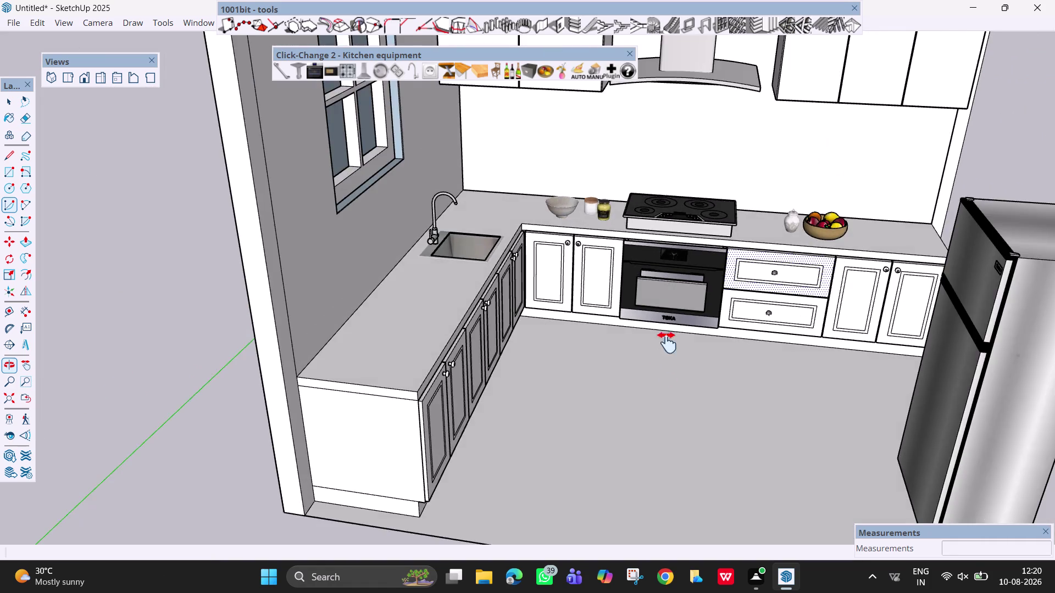
scroll(down, 3)
middle_drag(672, 358, 651, 402)
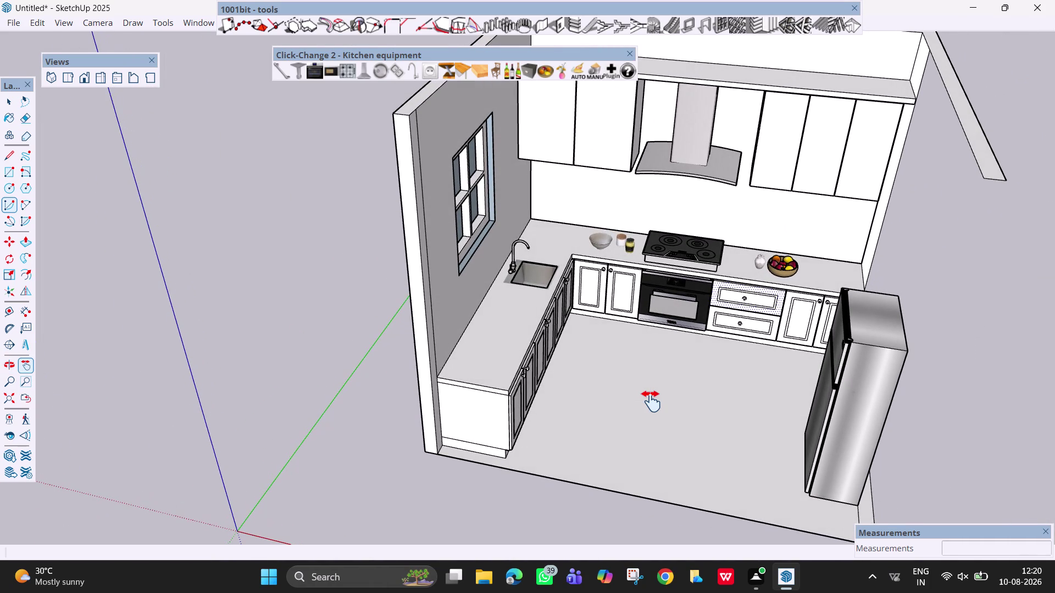
middle_drag(658, 310, 676, 161)
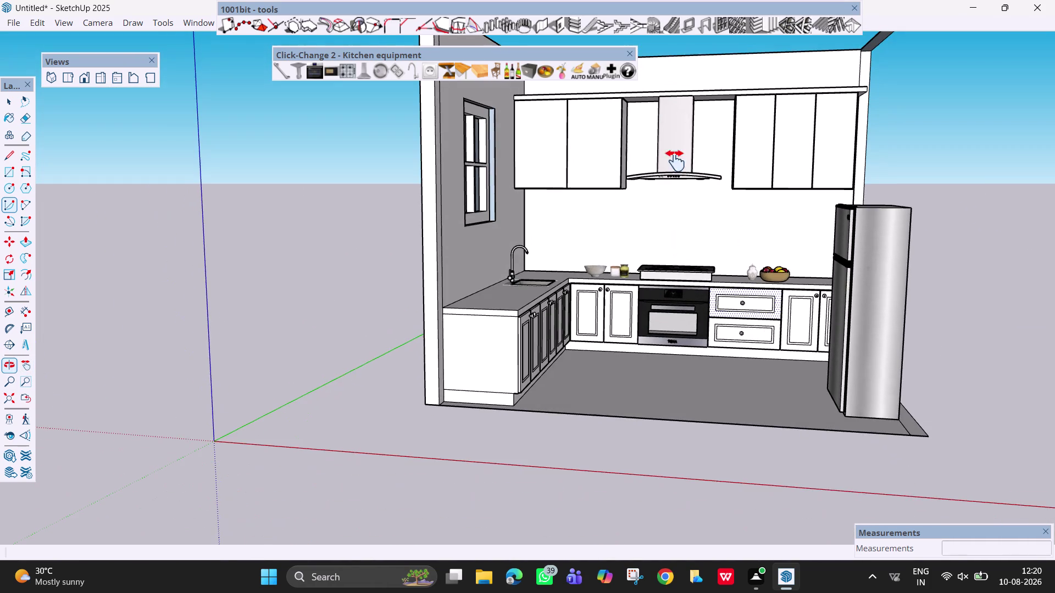
key(space)
scroll(up, 3)
middle_drag(655, 255, 600, 269)
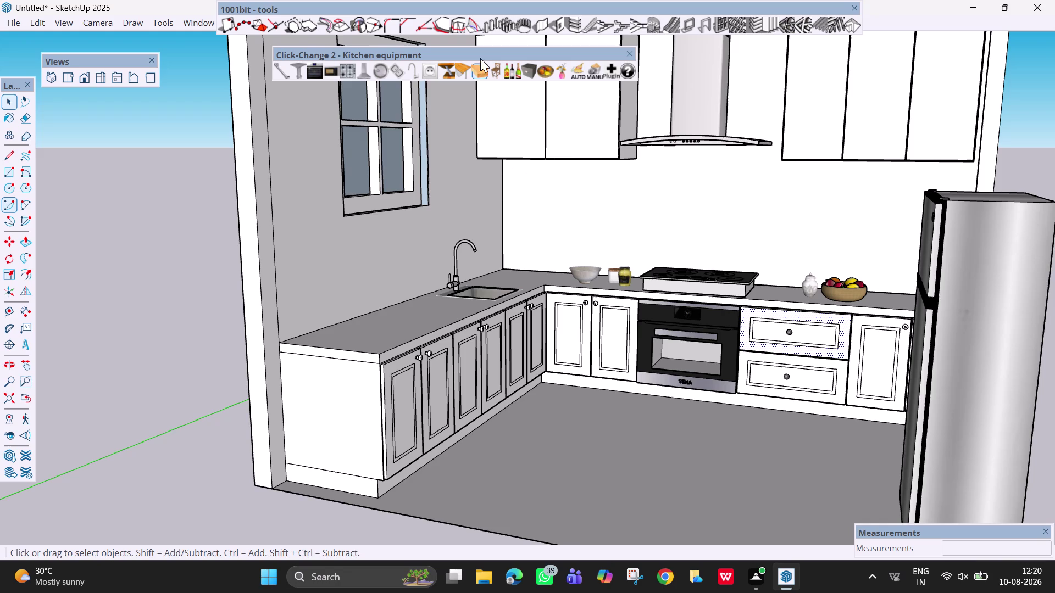
click(631, 51)
Recentre the whole kitchen in view and close the 1001bit - tools toolbar.
scroll(down, 3)
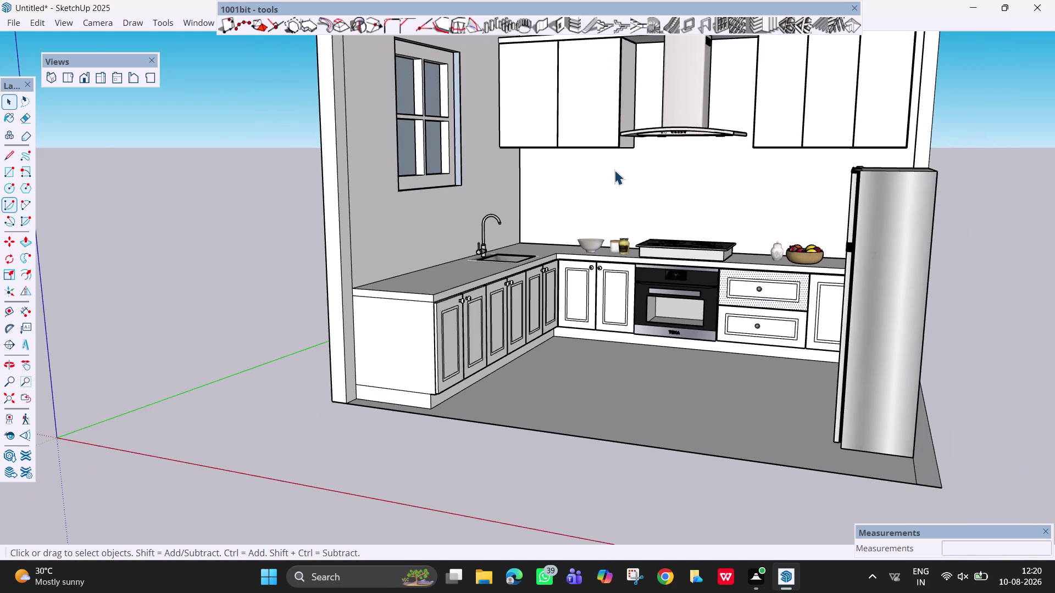
middle_drag(610, 224, 615, 241)
scroll(down, 3)
key(h)
drag(607, 222, 637, 290)
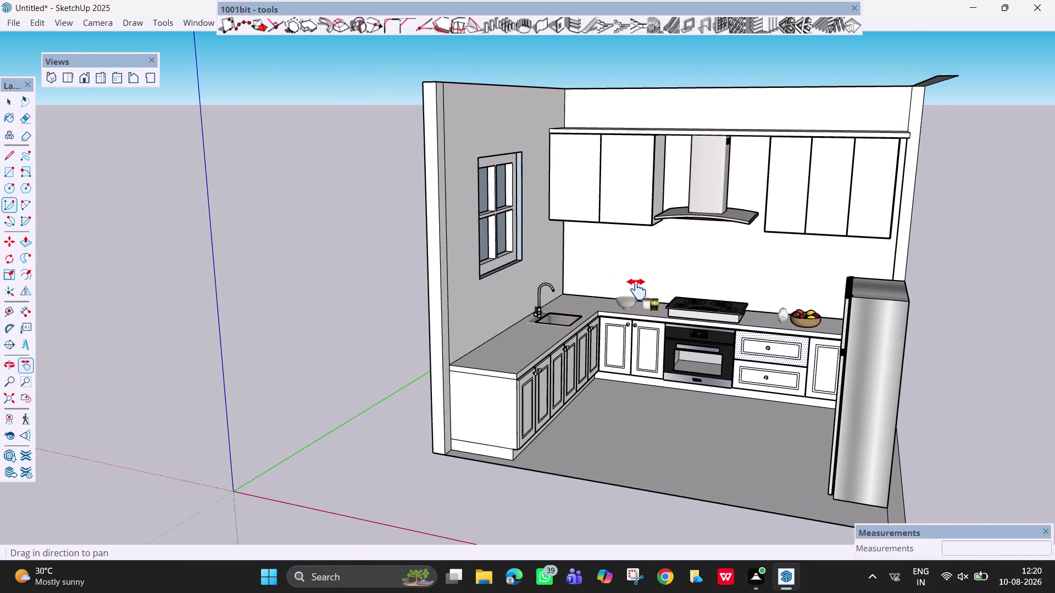
drag(637, 290, 624, 283)
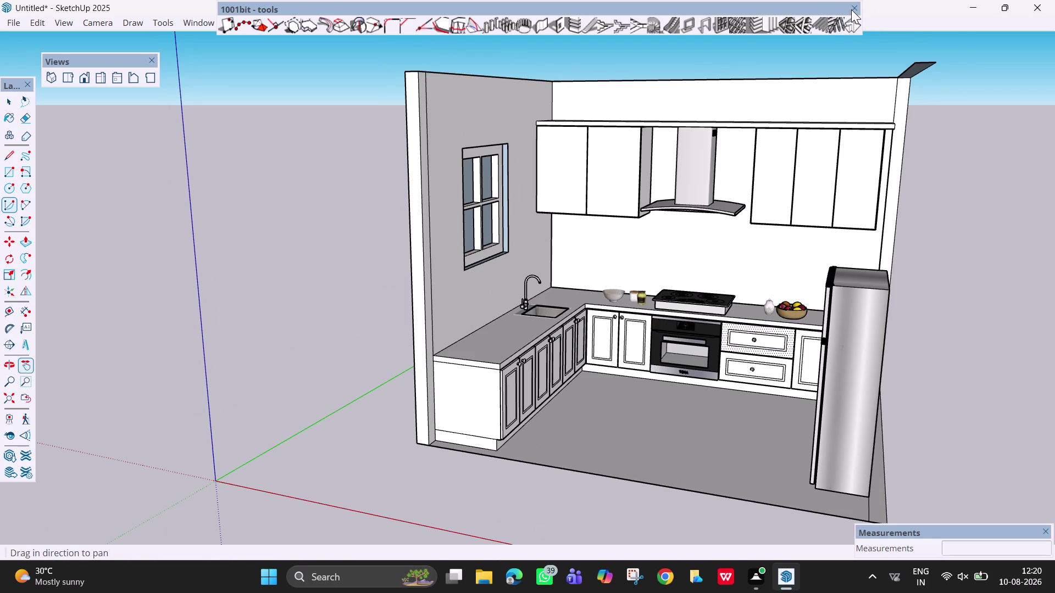
click(851, 9)
Enable the Lightbeans plugin toolbar and launch the Lightbeans Textures Library from it.
right_click(778, 19)
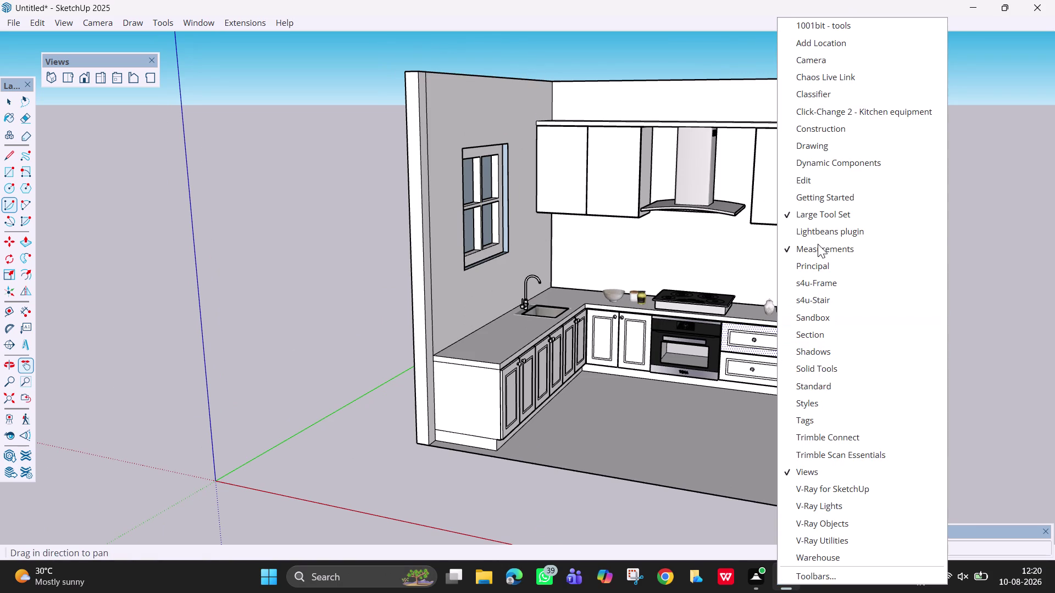
click(828, 226)
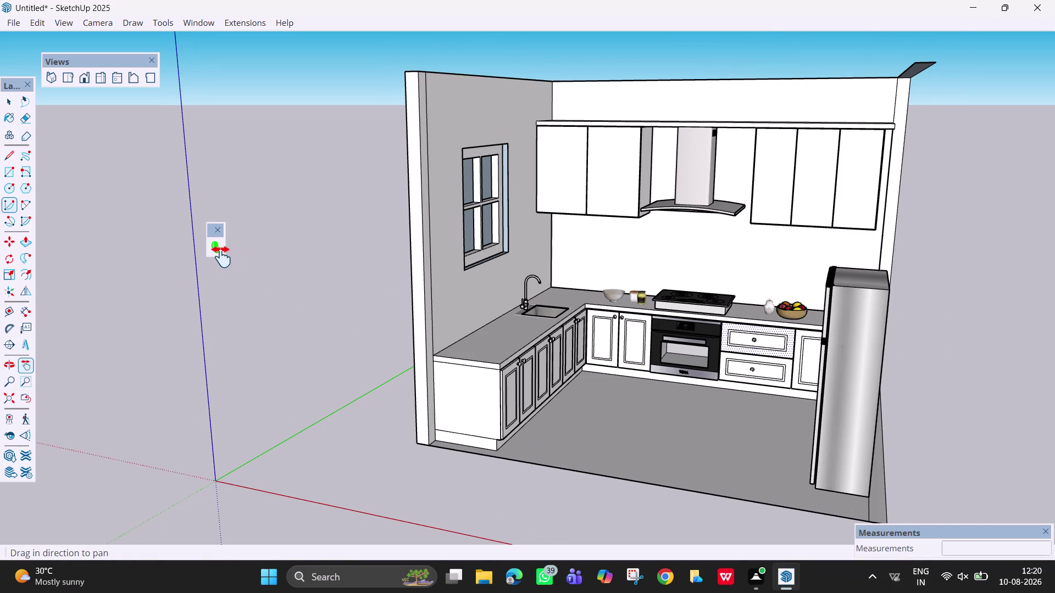
key(space)
click(213, 250)
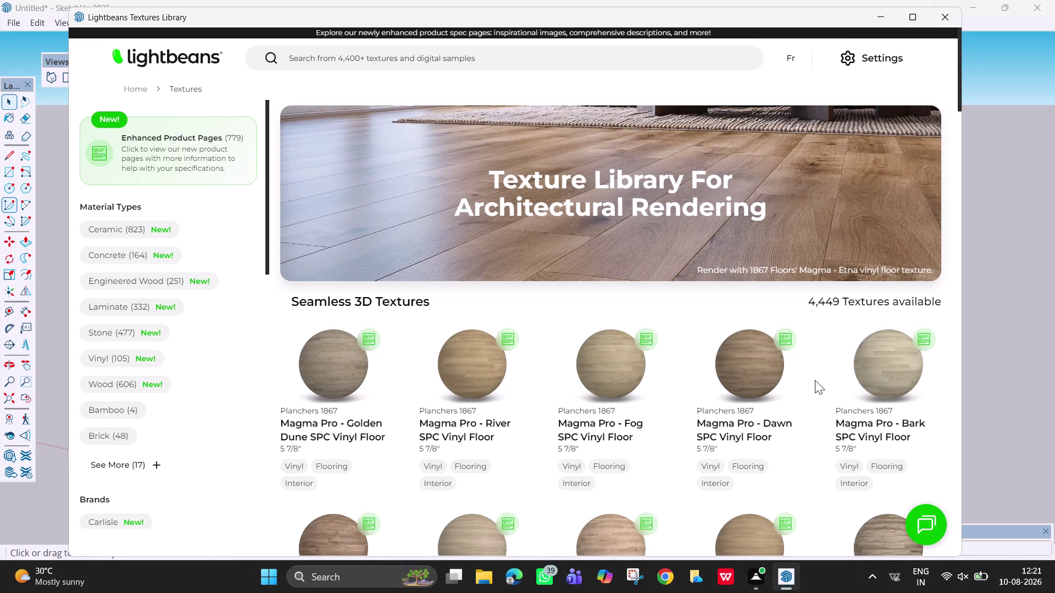
Filter the texture results to Concrete and Masonry.
scroll(down, 3)
scroll(down, 3)
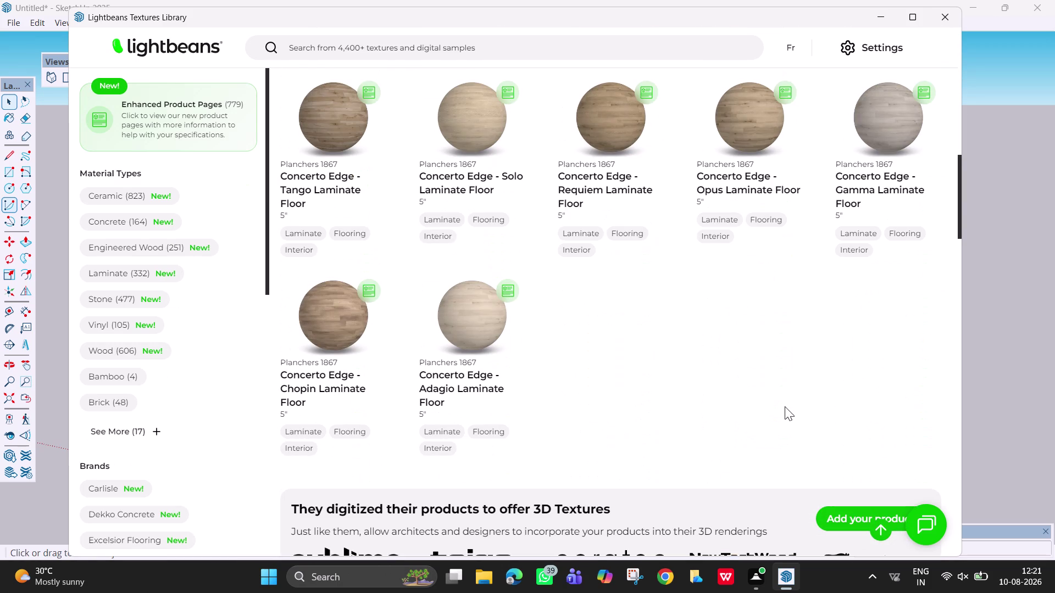
click(120, 200)
click(135, 223)
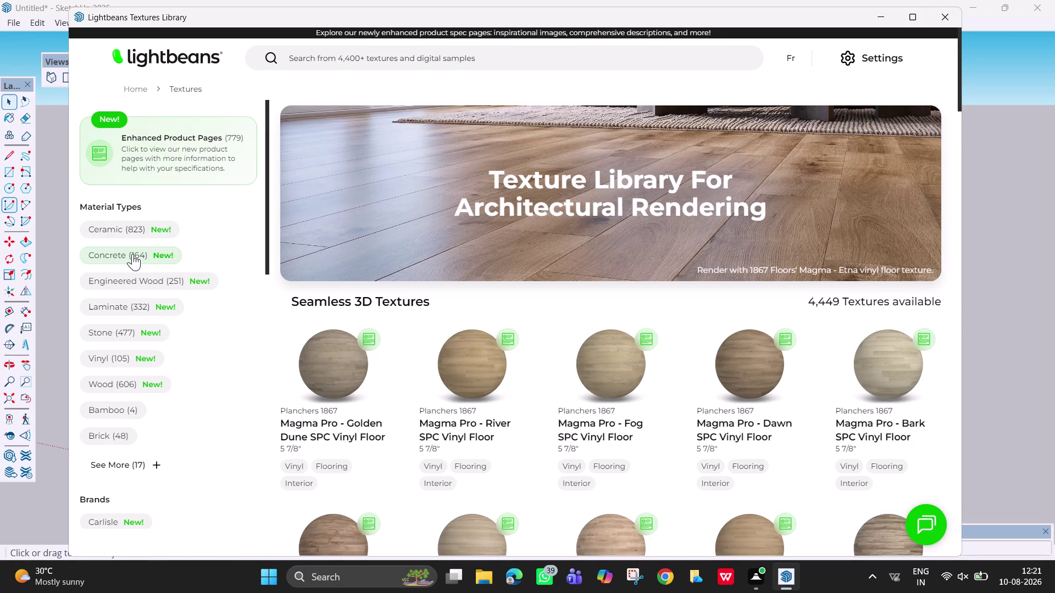
click(133, 254)
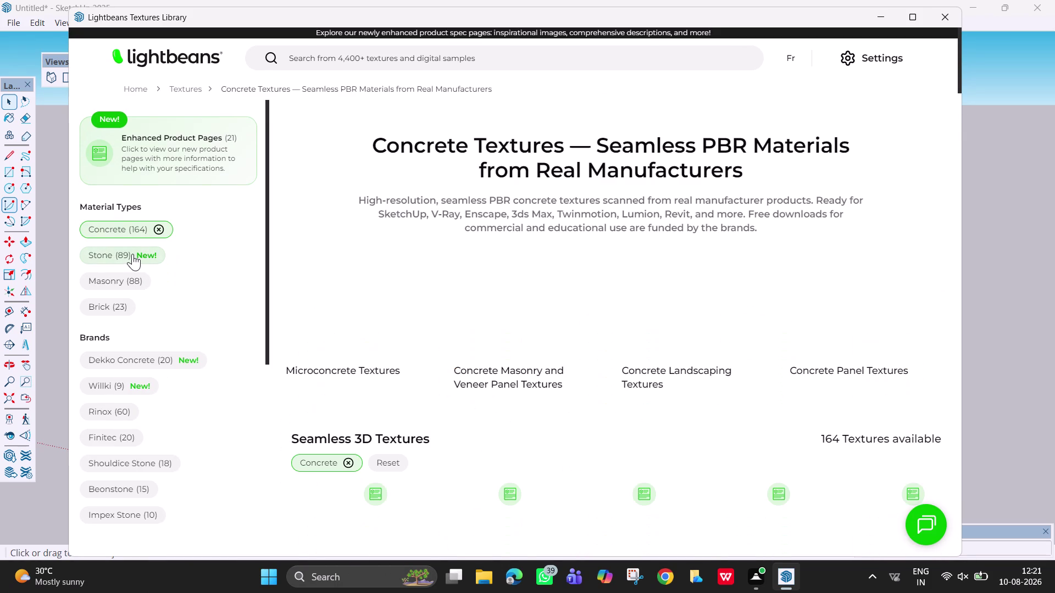
click(120, 278)
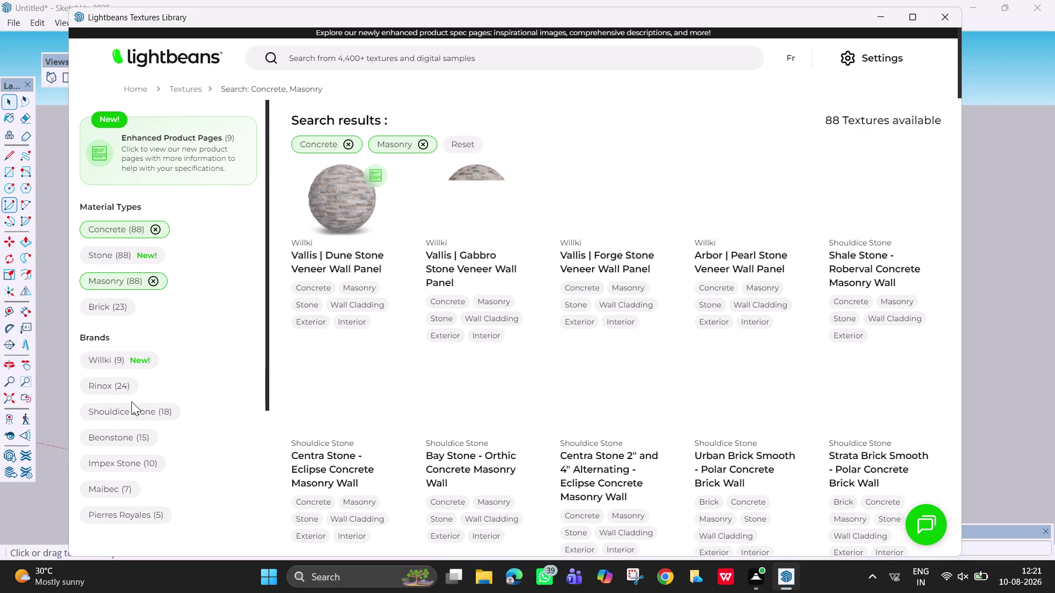
Replace the Masonry filter with Stone.
scroll(down, 3)
scroll(down, 3)
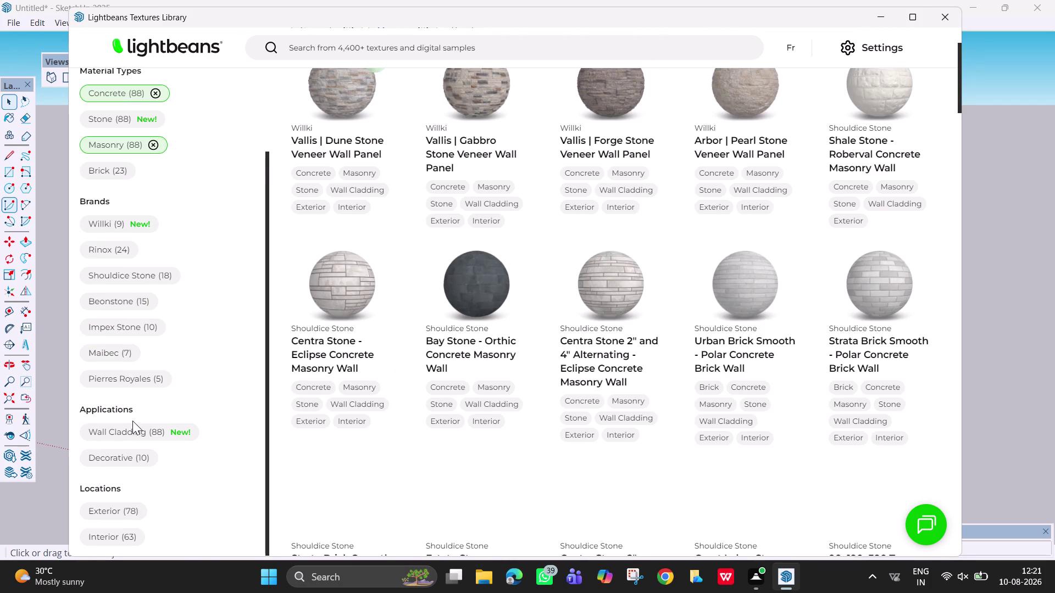
scroll(down, 3)
scroll(down, 3)
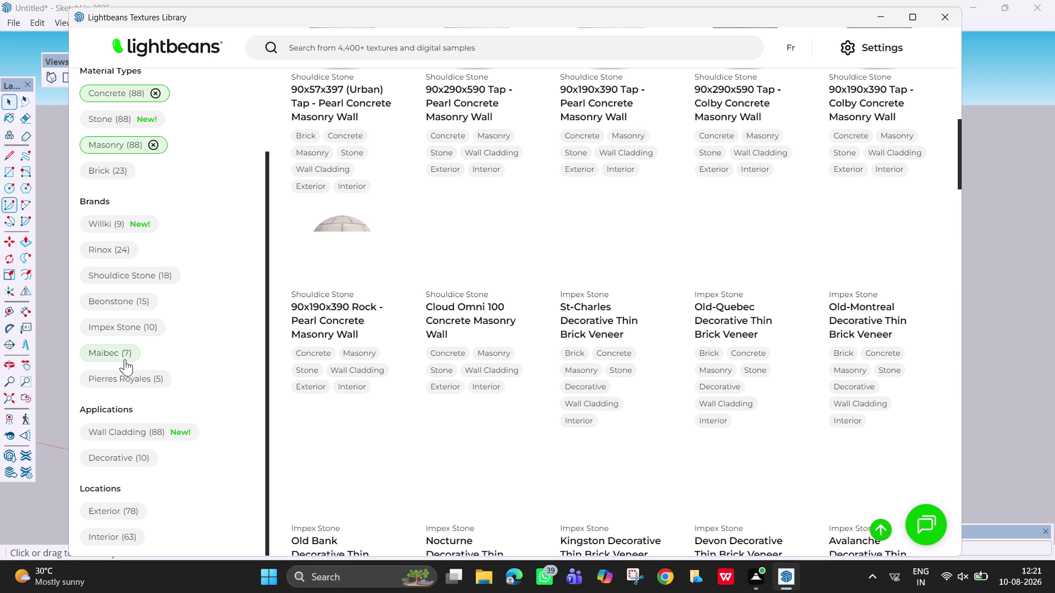
scroll(down, 3)
scroll(down, 3)
scroll(up, 3)
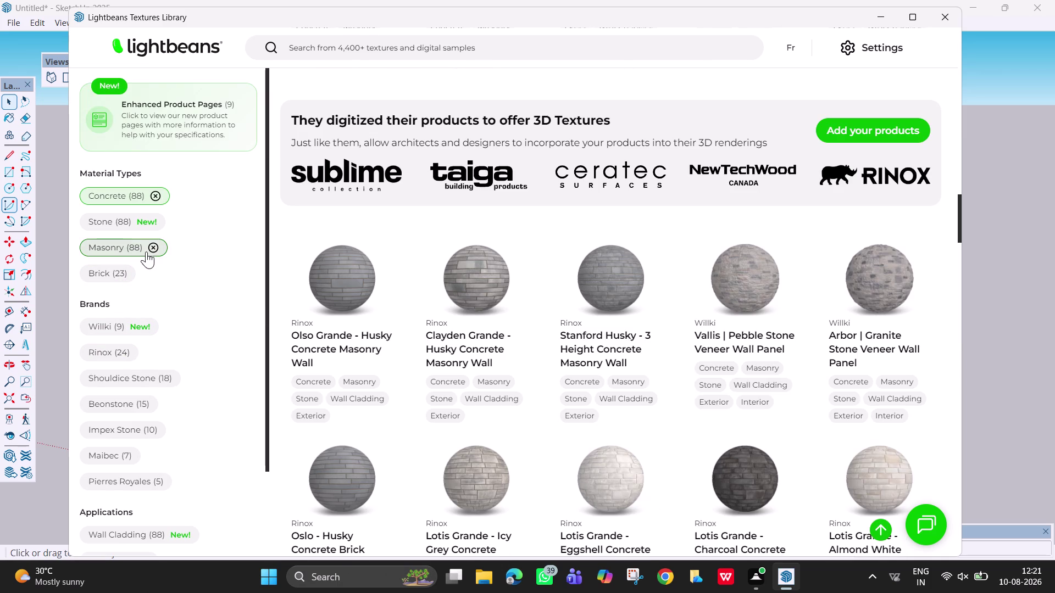
click(151, 248)
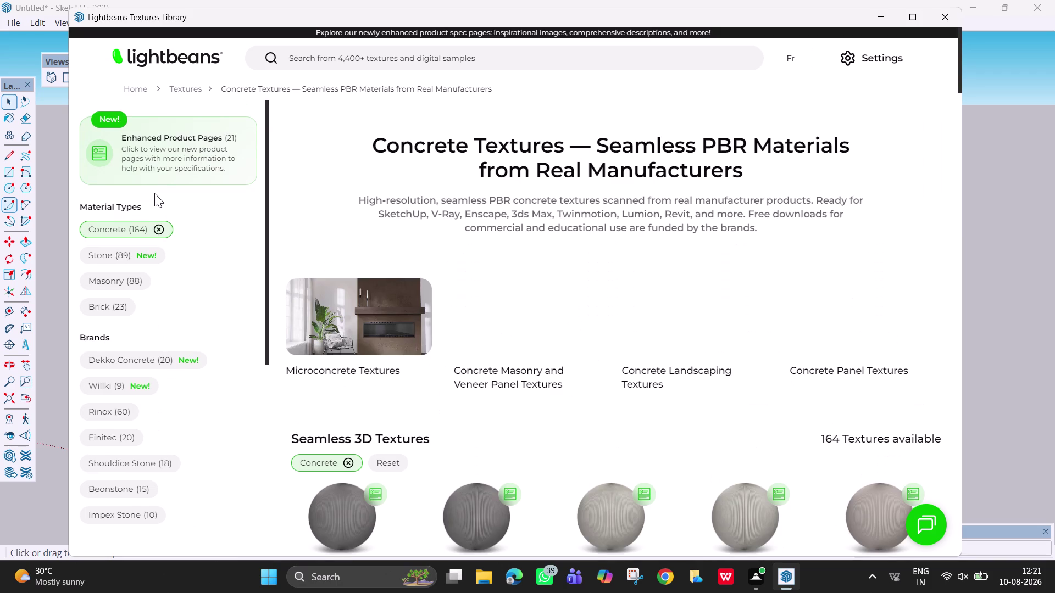
click(107, 257)
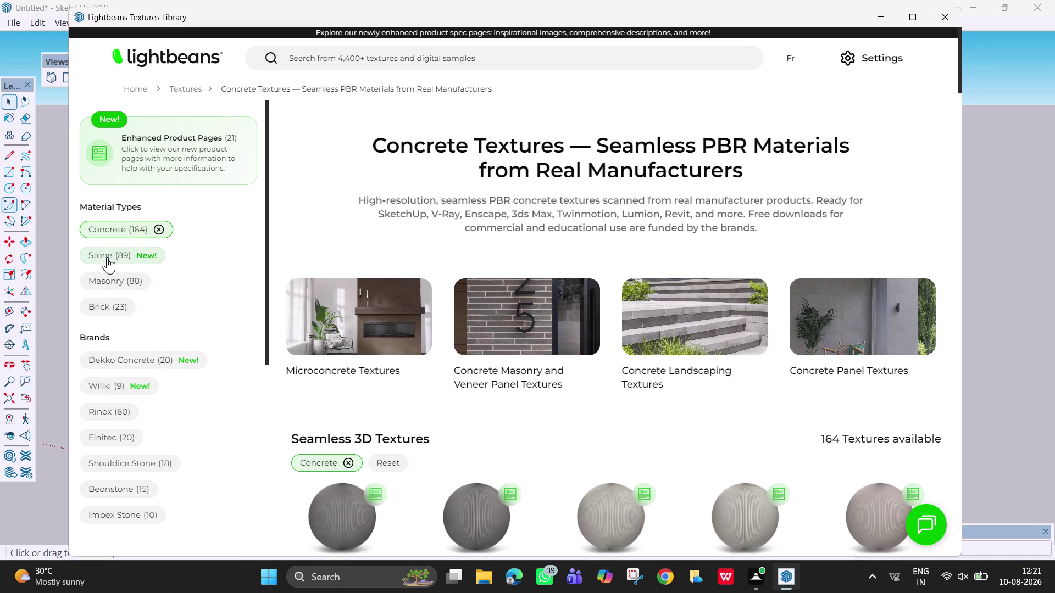
Add Masonry back so Concrete, Stone and Masonry filters are all active.
scroll(down, 3)
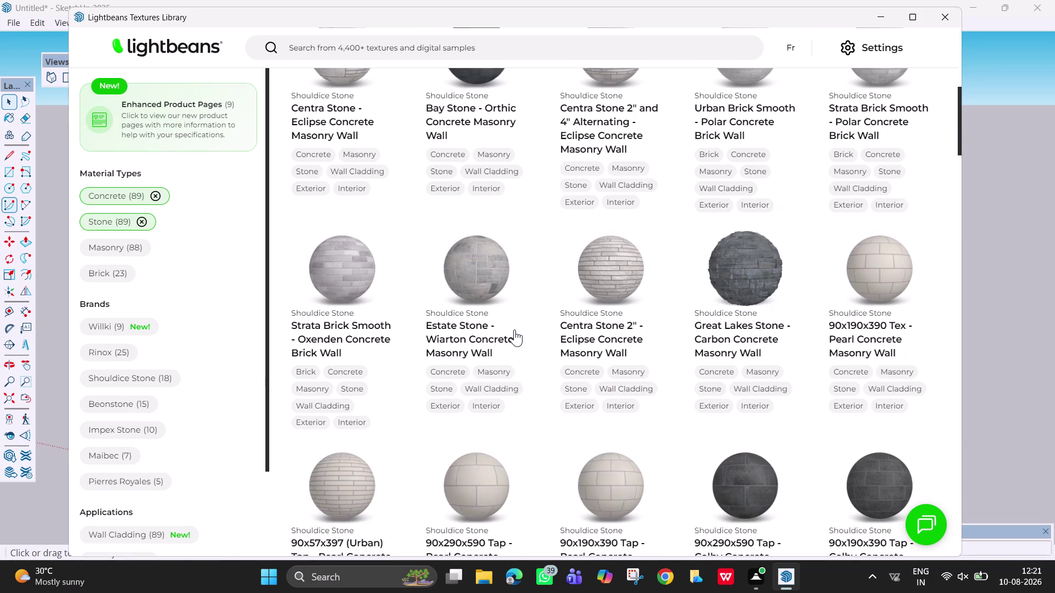
scroll(down, 3)
scroll(down, 3)
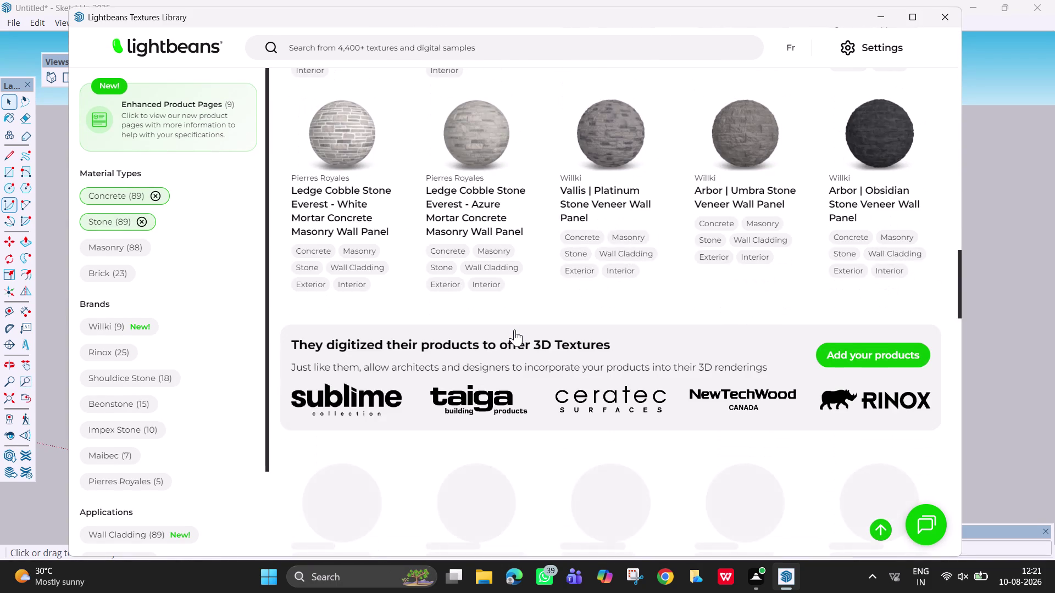
scroll(up, 3)
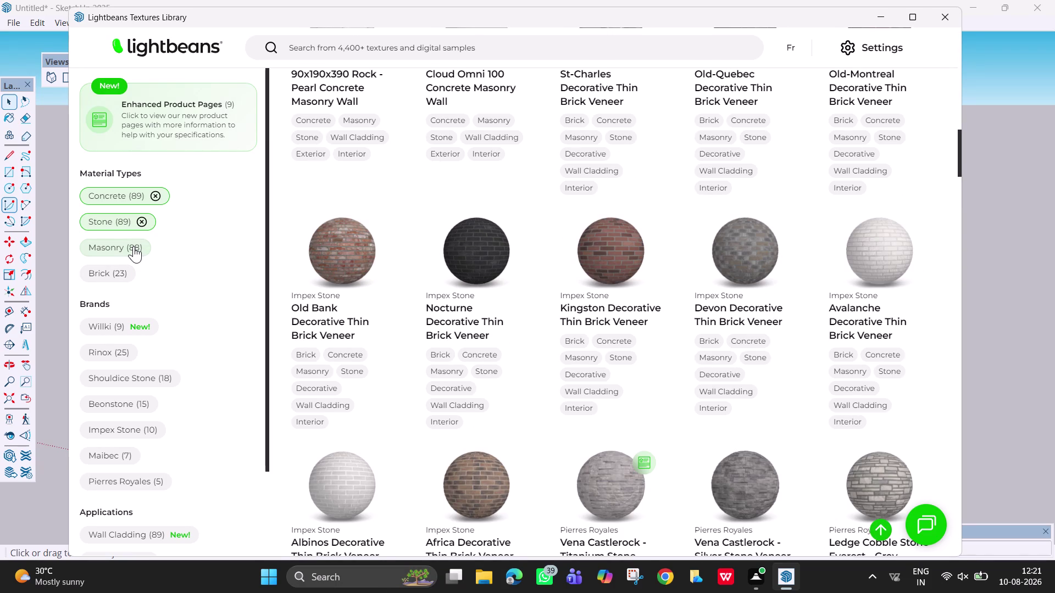
click(133, 246)
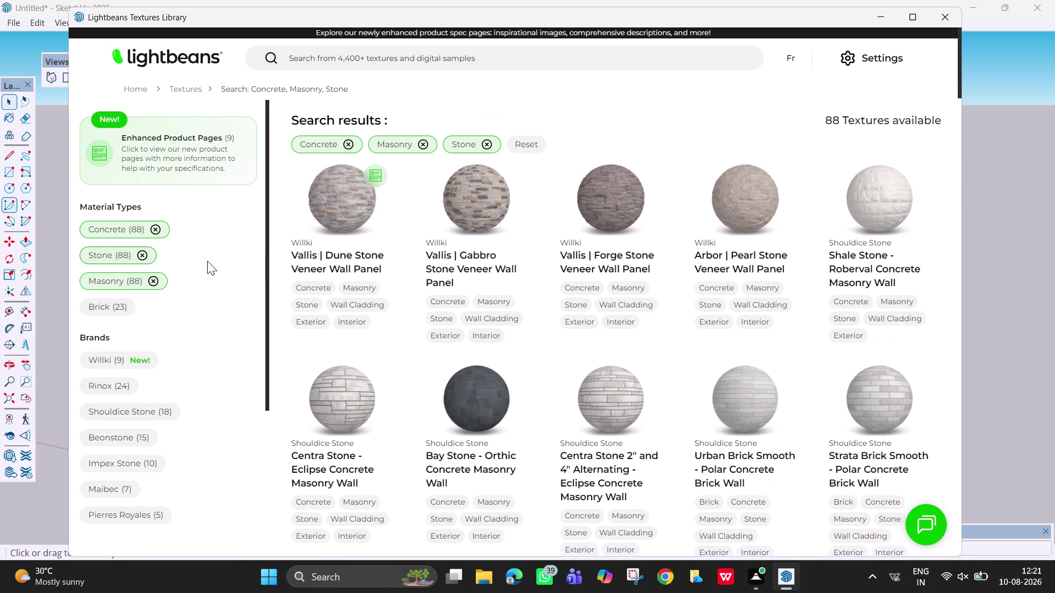
Add the Wall Cladding and Interior filters to the Lightbeans texture results.
scroll(down, 3)
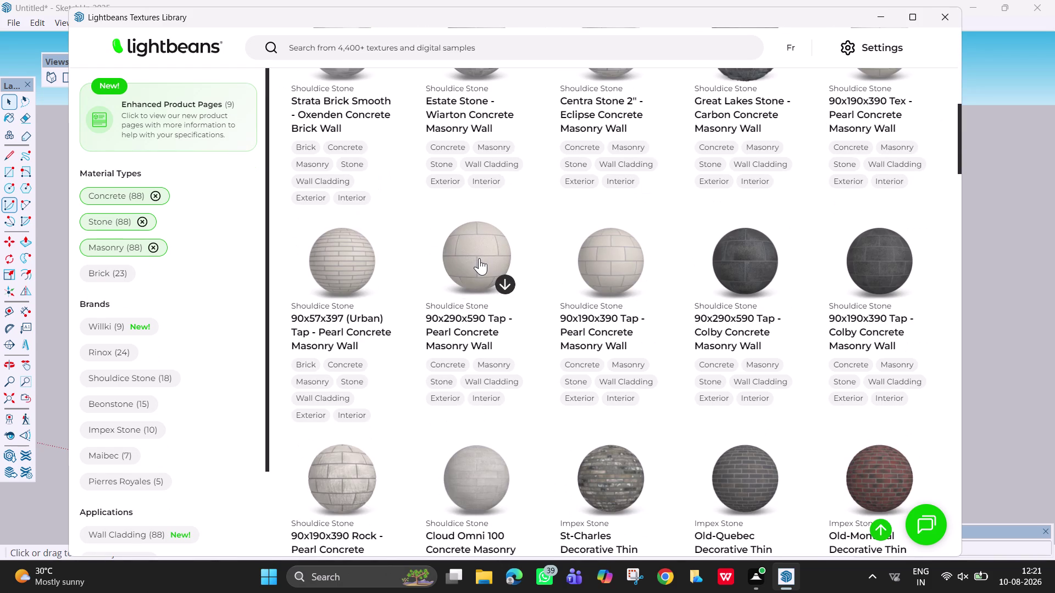
scroll(down, 3)
scroll(up, 3)
scroll(down, 3)
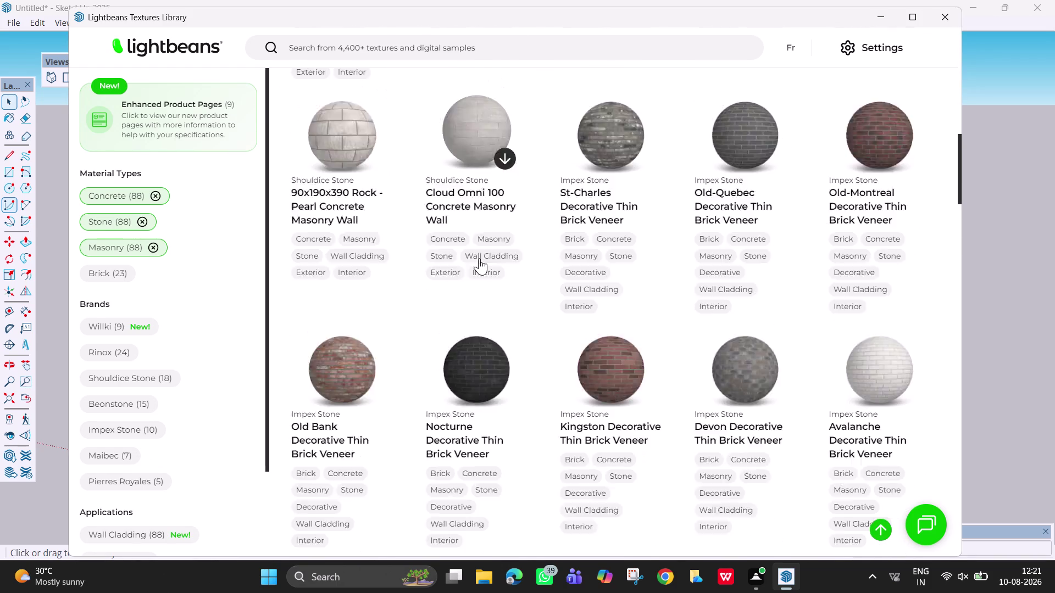
scroll(down, 3)
scroll(down, 3)
scroll(down, 3)
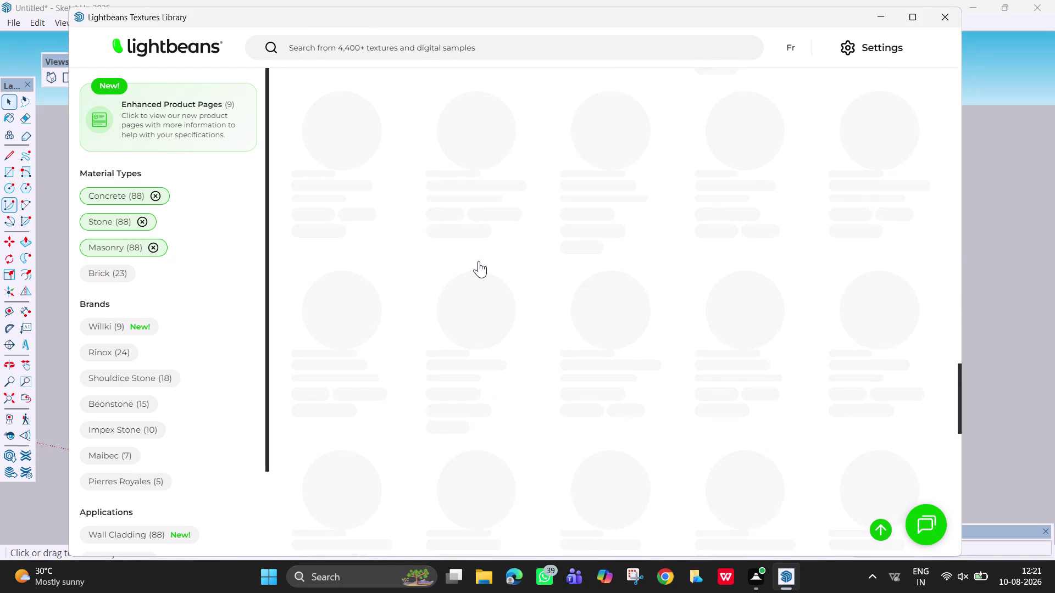
scroll(up, 3)
scroll(down, 3)
scroll(down, 3)
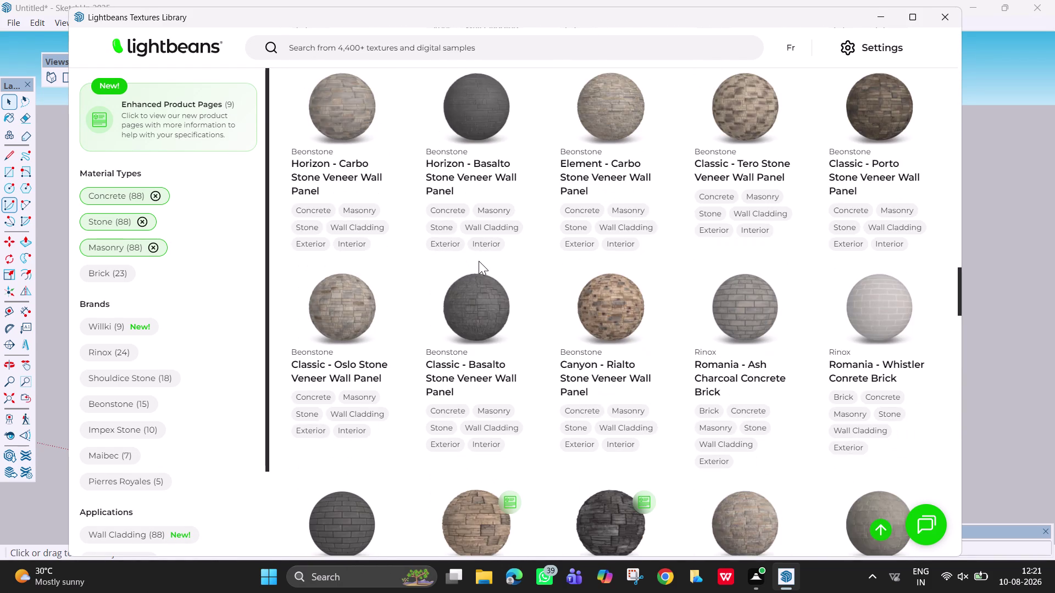
scroll(down, 3)
scroll(down, 3)
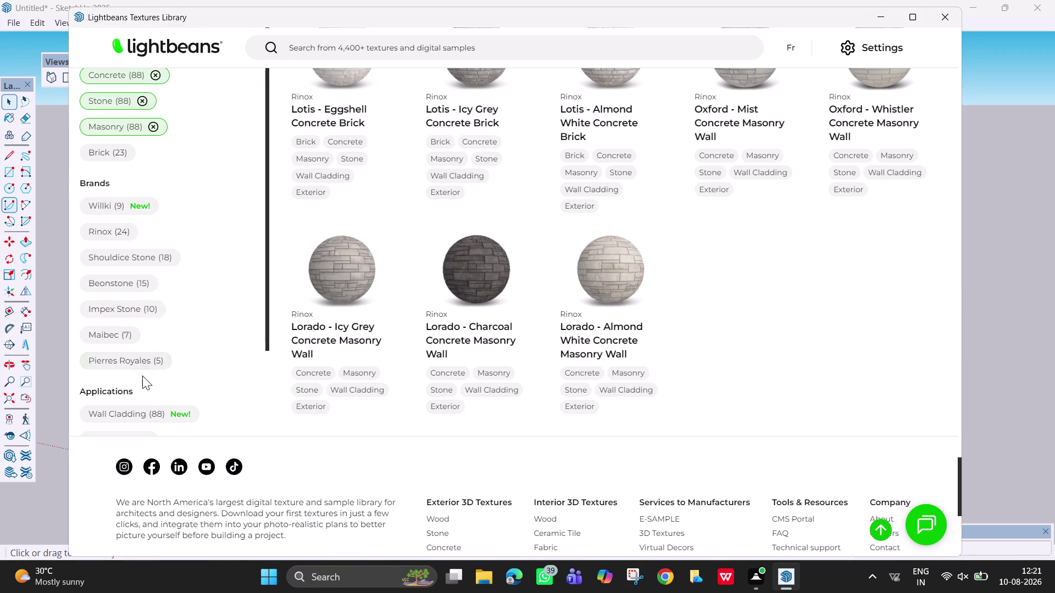
click(142, 409)
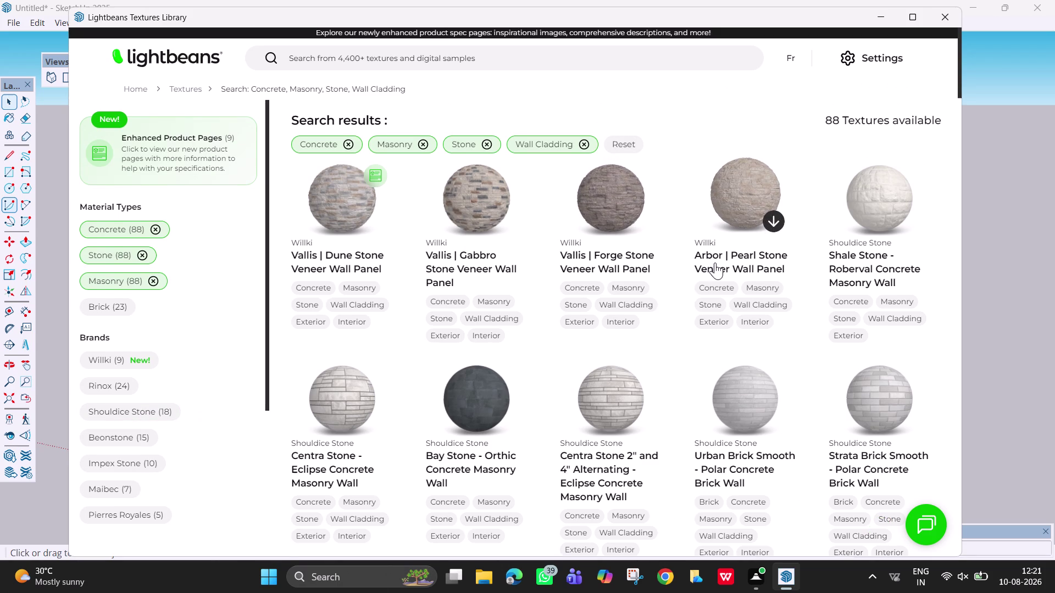
scroll(down, 3)
scroll(down, 3)
scroll(down, 3)
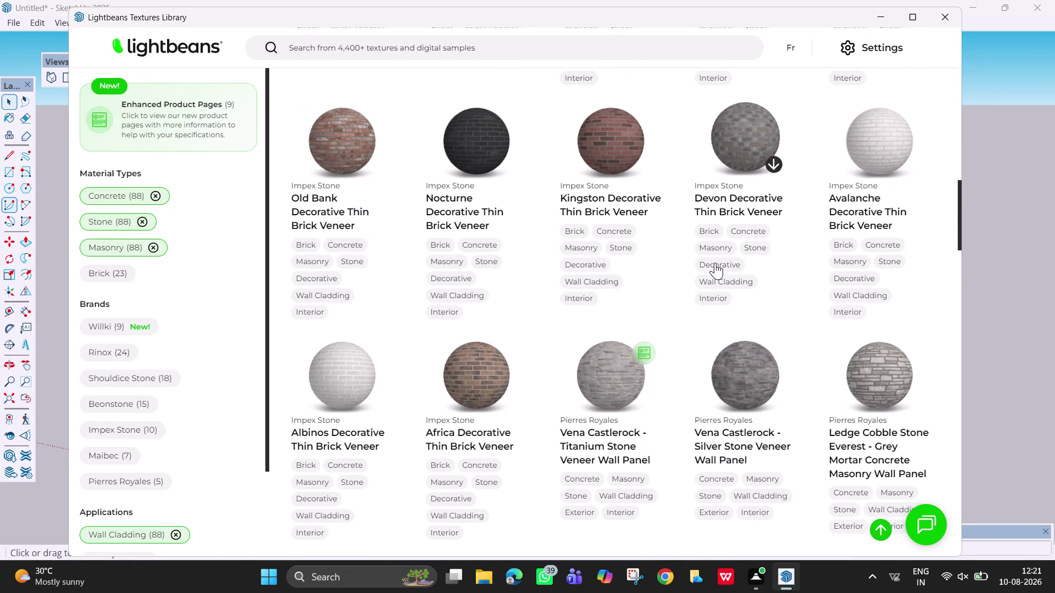
scroll(down, 3)
scroll(down, 3)
scroll(up, 3)
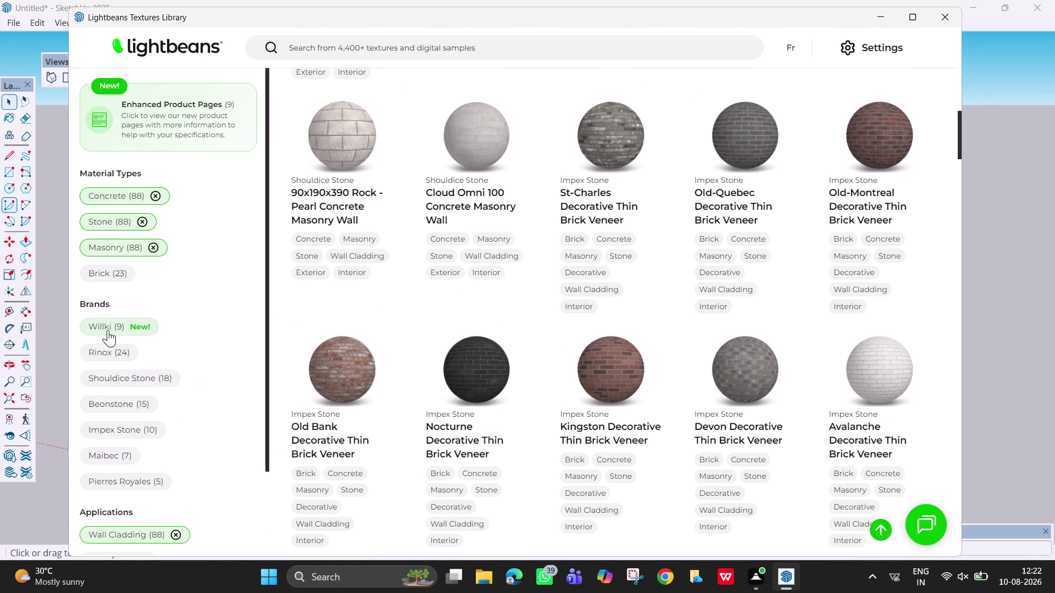
scroll(down, 3)
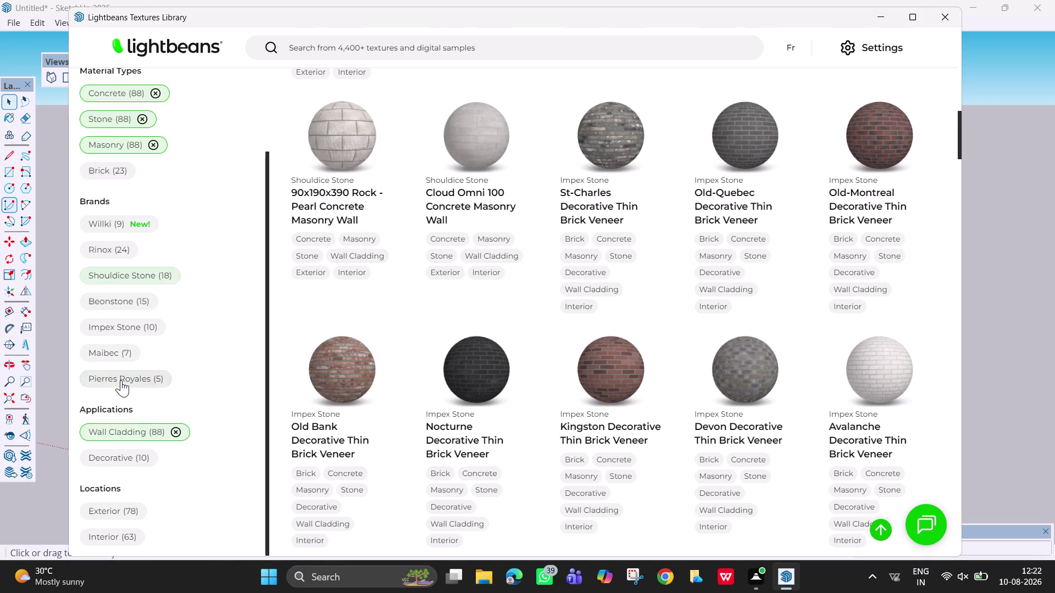
scroll(down, 3)
click(109, 533)
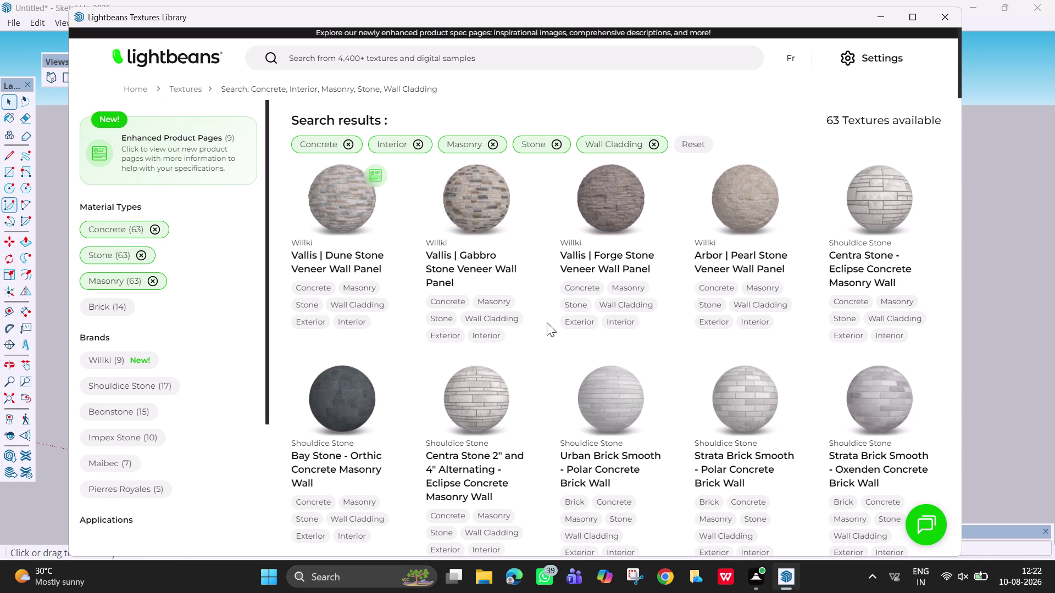
Add the Impex Stone brand filter and the Decorative filter.
scroll(down, 3)
scroll(up, 3)
scroll(up, 3)
click(138, 436)
scroll(down, 3)
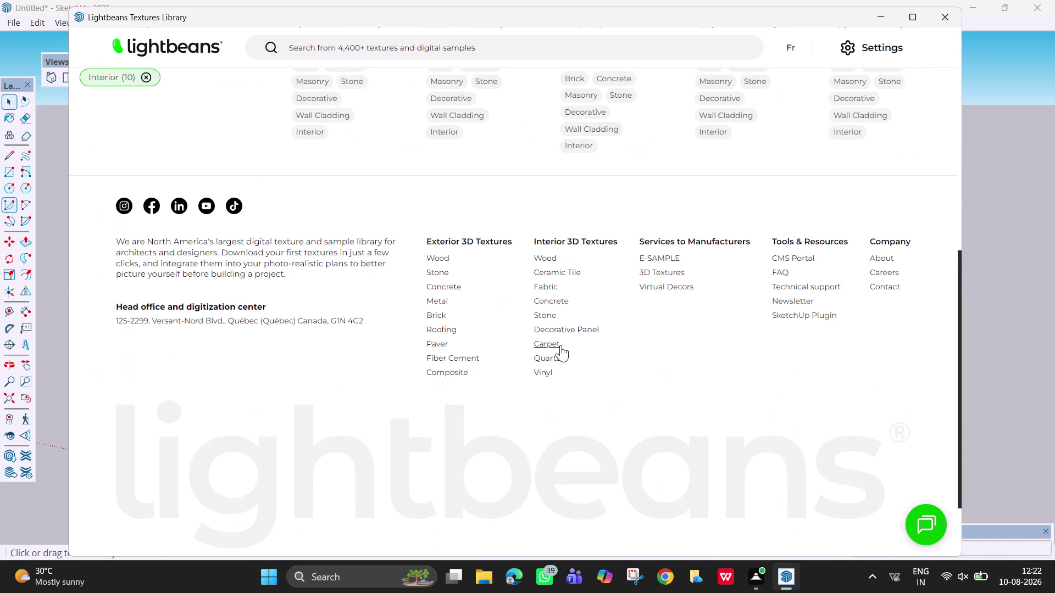
scroll(up, 3)
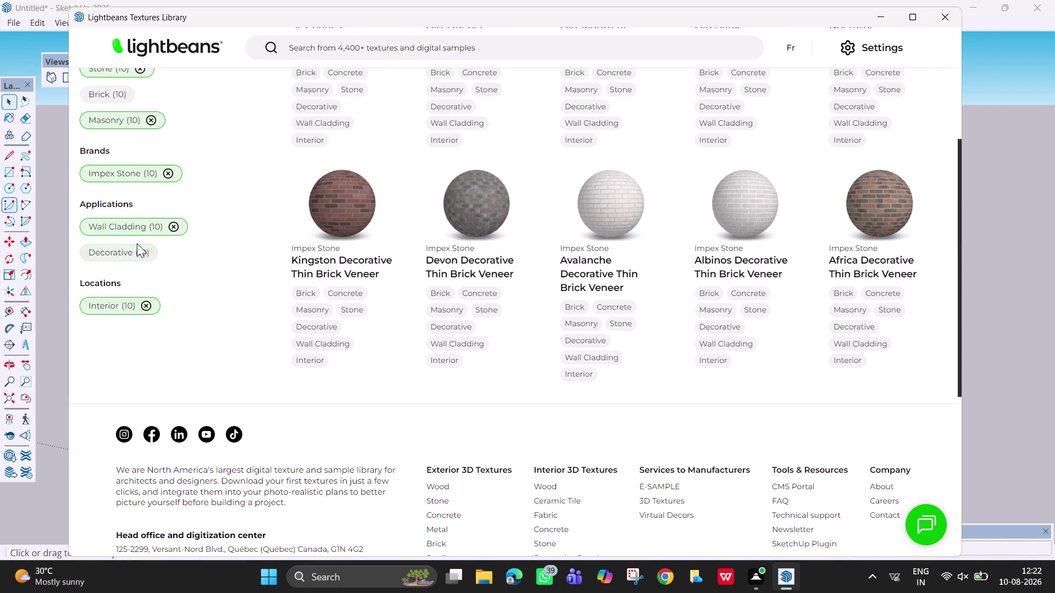
click(128, 250)
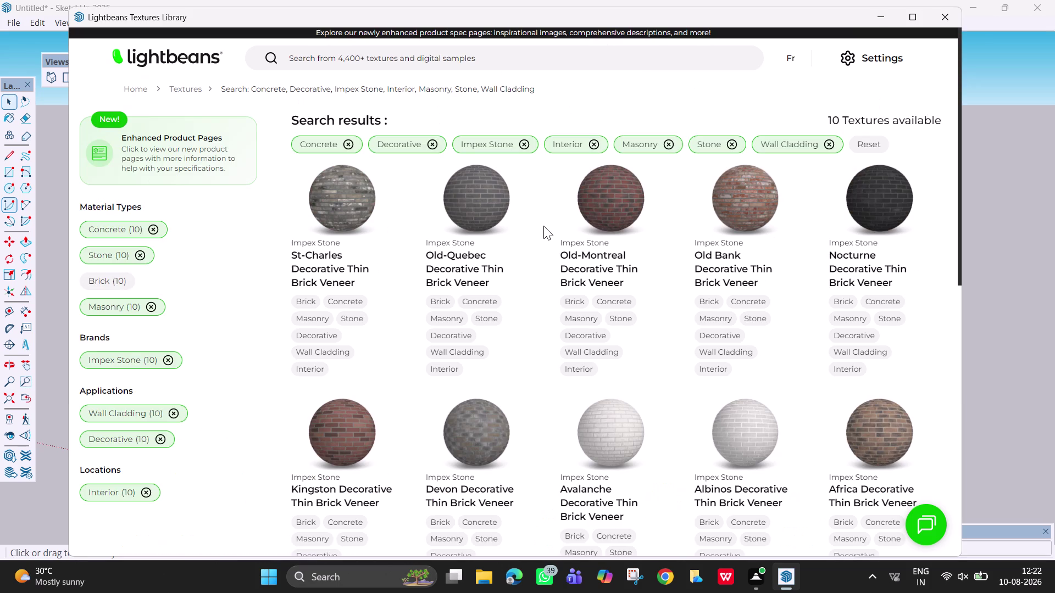
scroll(down, 3)
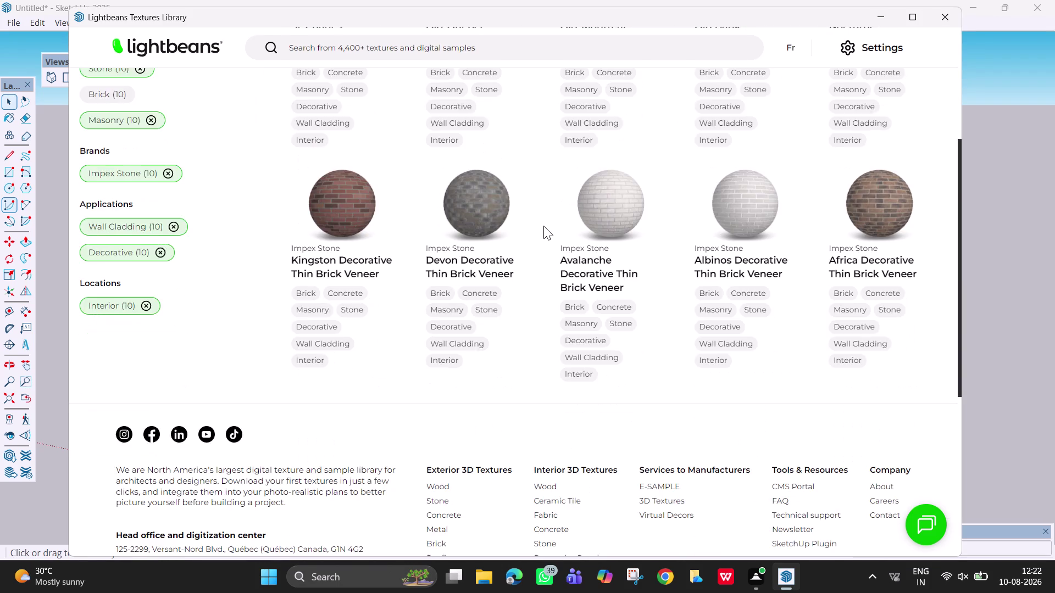
scroll(down, 3)
scroll(up, 3)
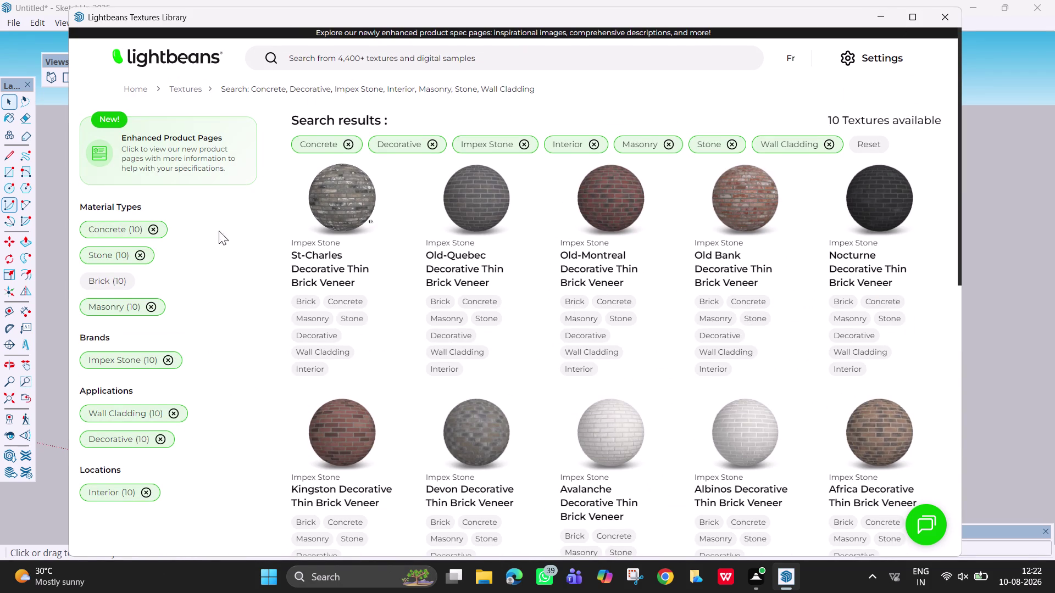
Remove the Concrete, Stone, Decorative, Impex Stone and Interior filter chips.
click(156, 228)
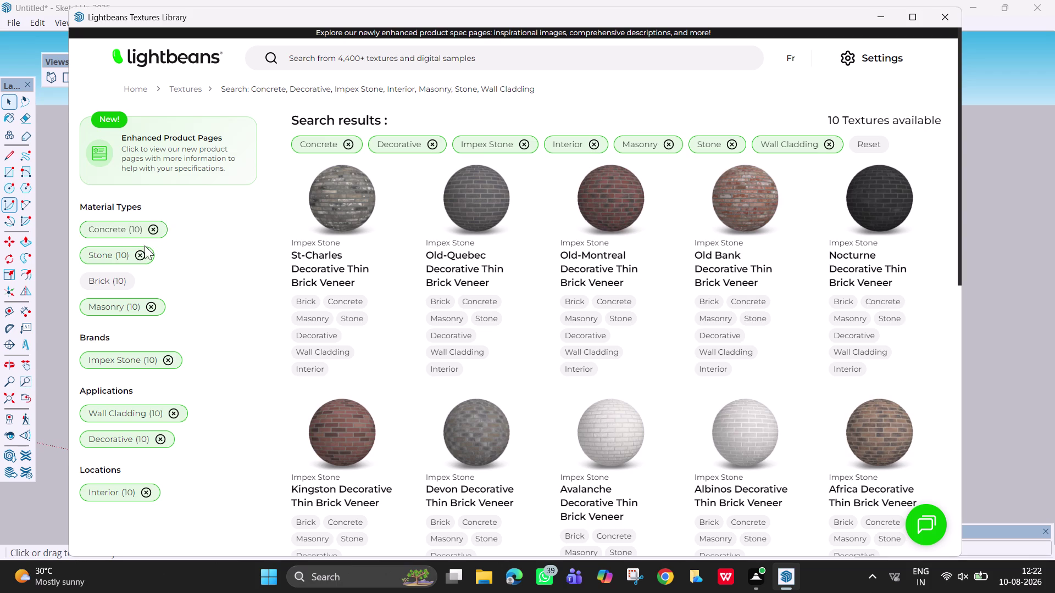
click(139, 227)
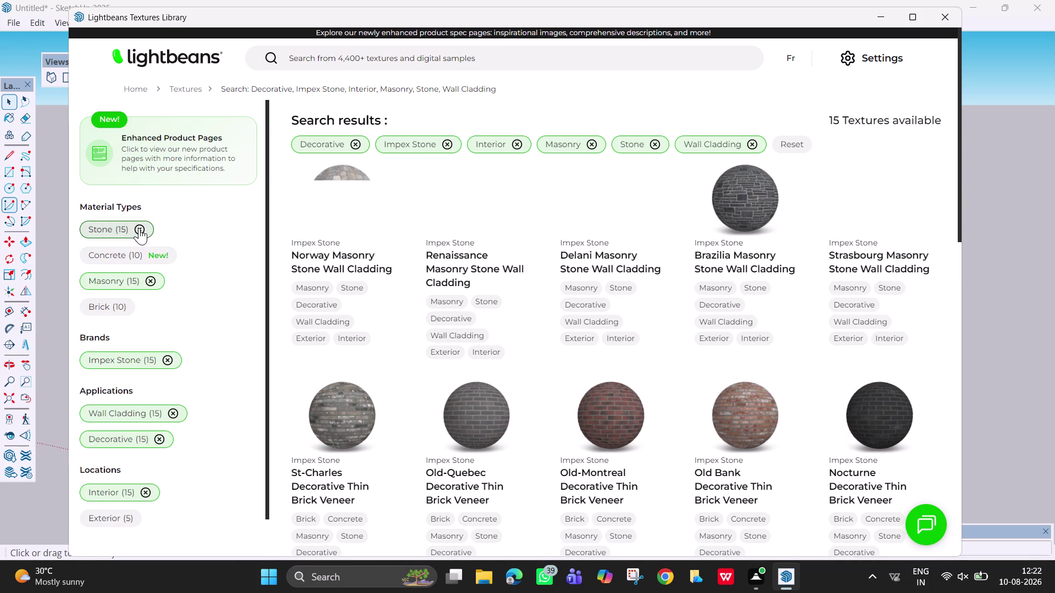
click(355, 143)
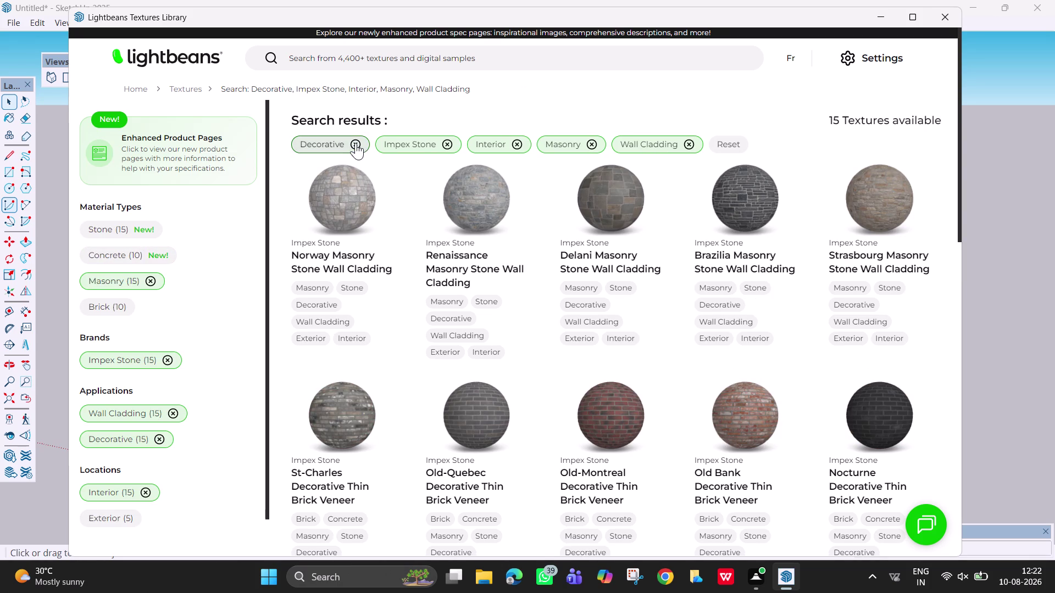
click(362, 140)
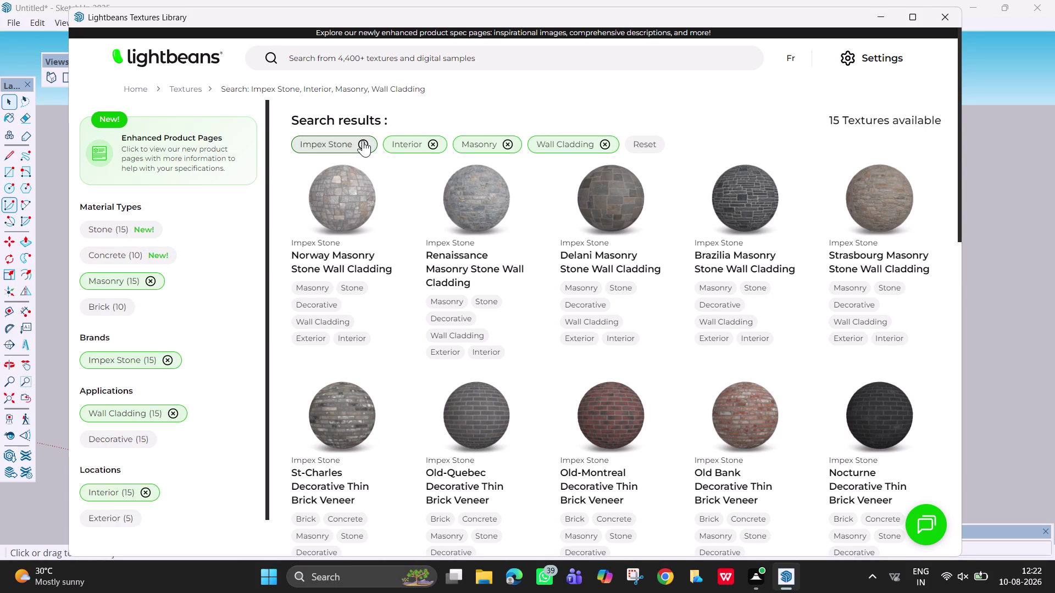
click(343, 145)
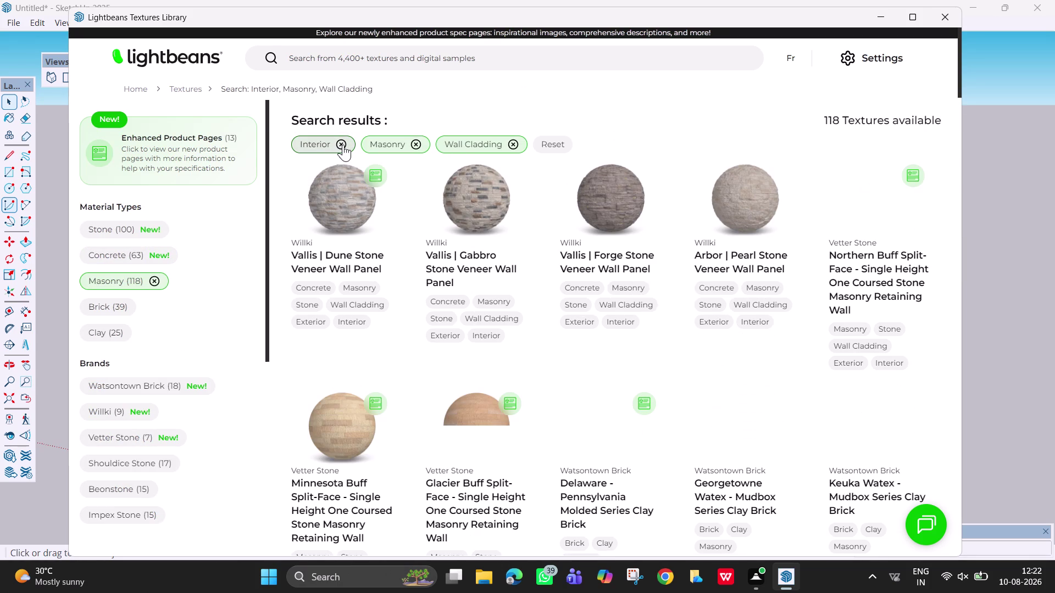
click(346, 143)
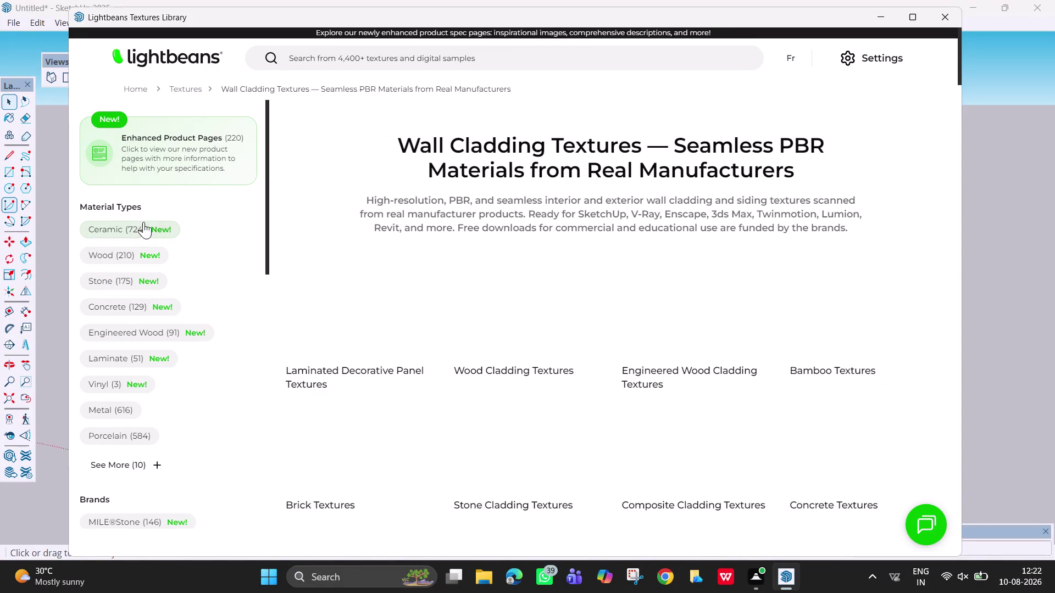
Add the Ceramic filter (724 wall-cladding textures), return to the top and open the search box.
click(122, 229)
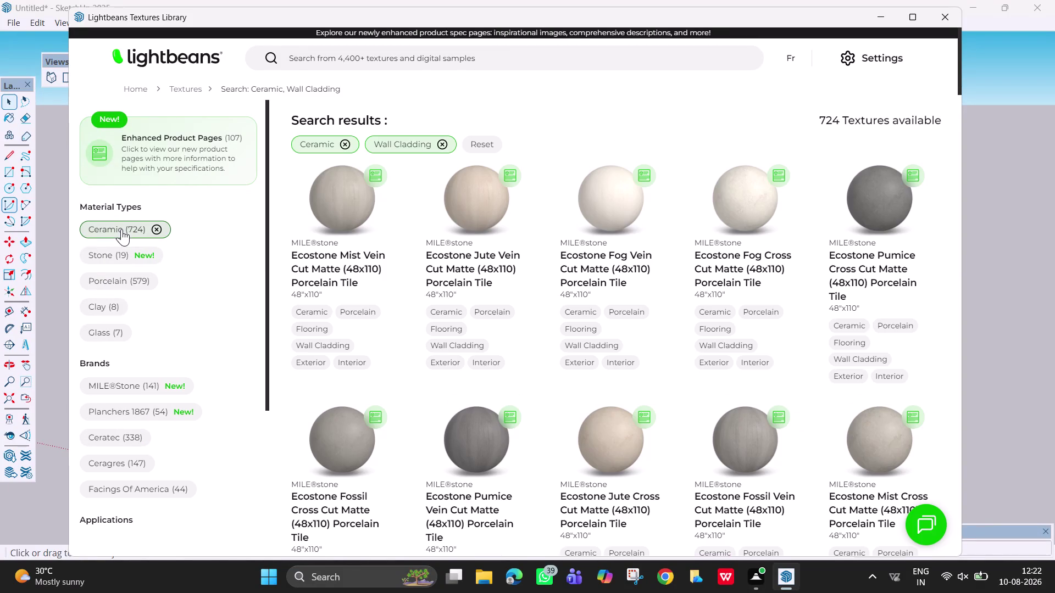
scroll(down, 3)
scroll(down, 3)
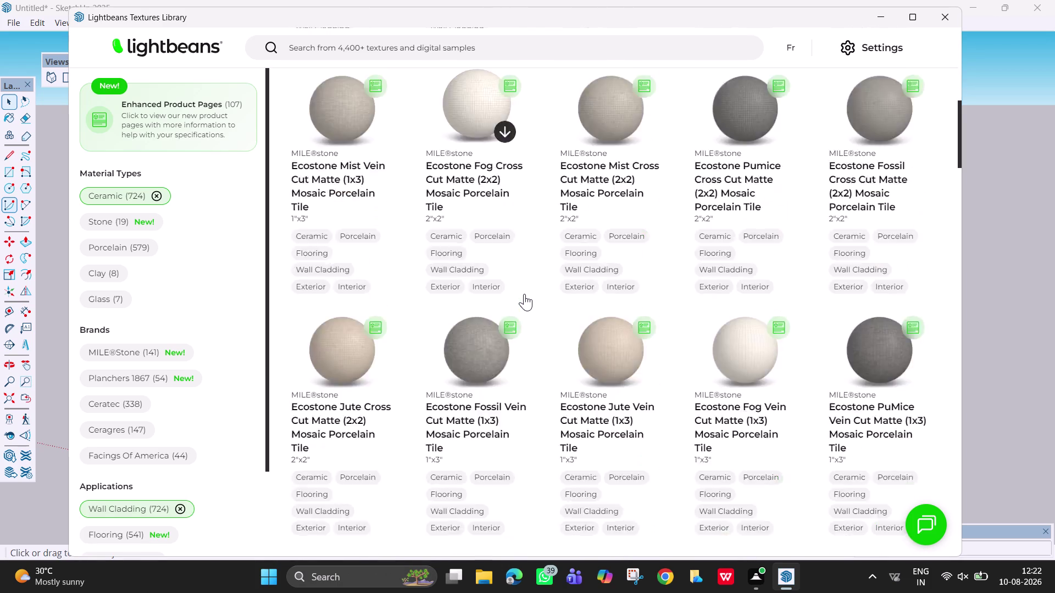
scroll(down, 3)
scroll(down, 3)
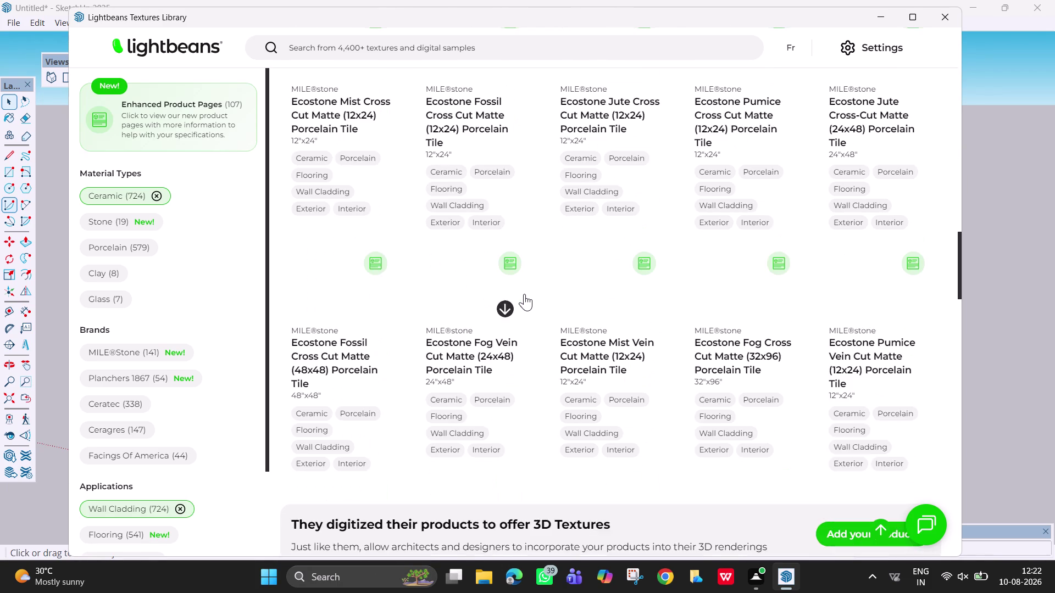
scroll(up, 3)
scroll(down, 3)
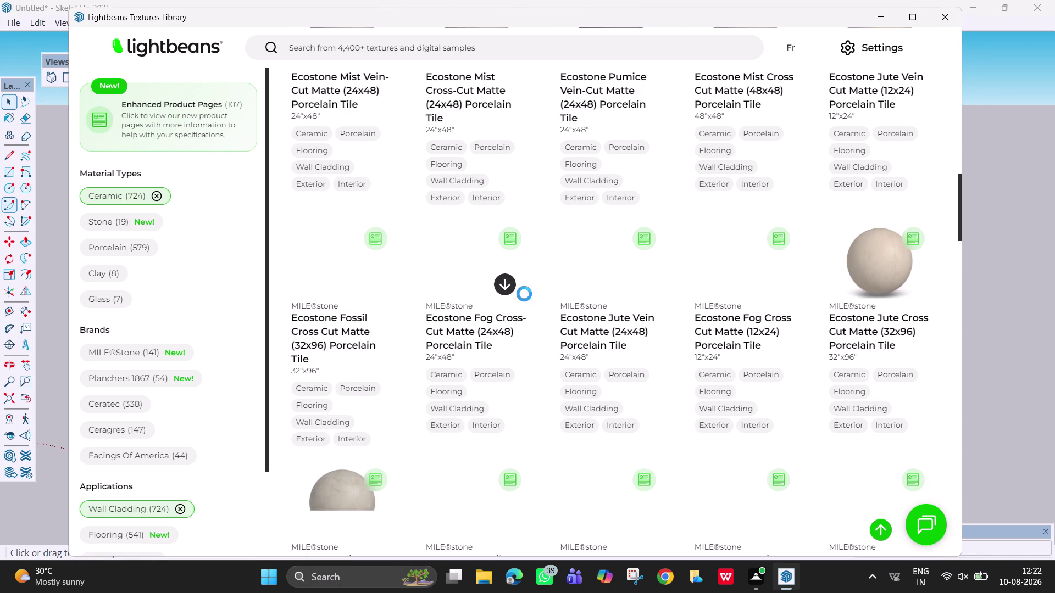
scroll(up, 3)
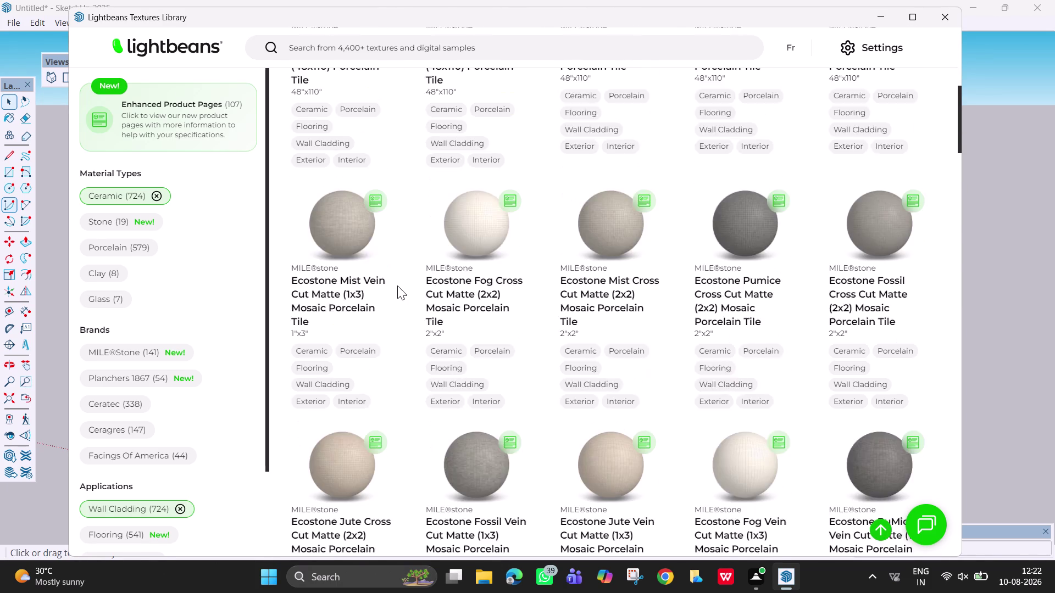
scroll(up, 3)
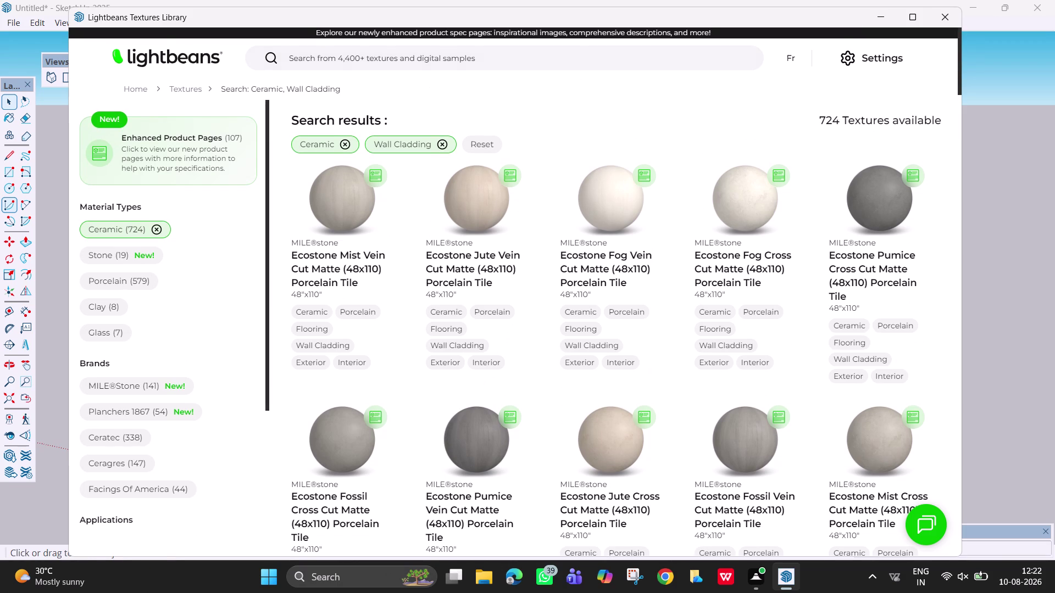
click(544, 66)
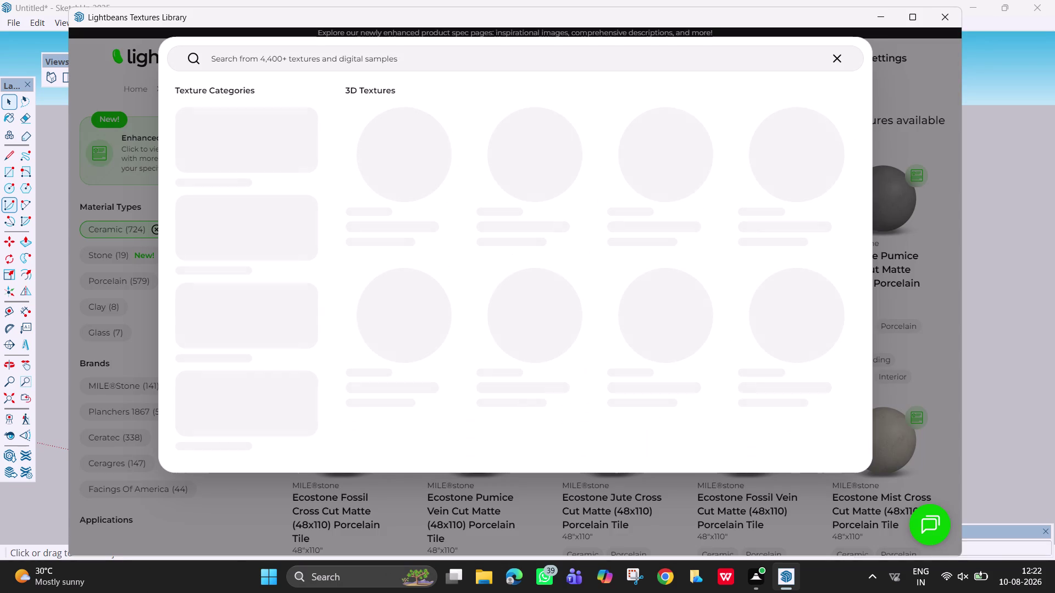
Search the library for 'kitchen background texture'.
text(k)
text(itchen)
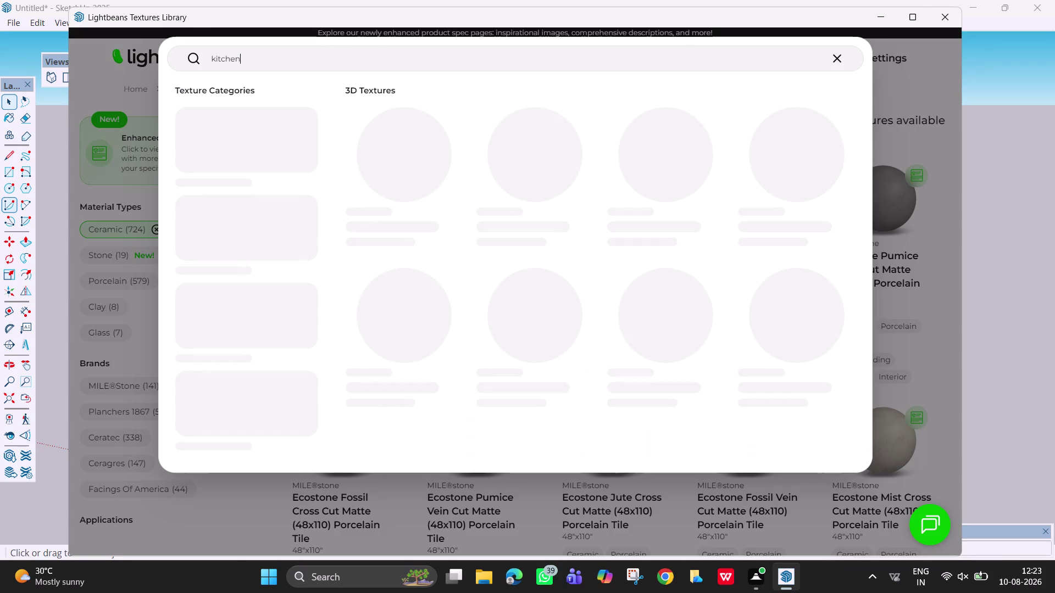
key(space)
text(ba)
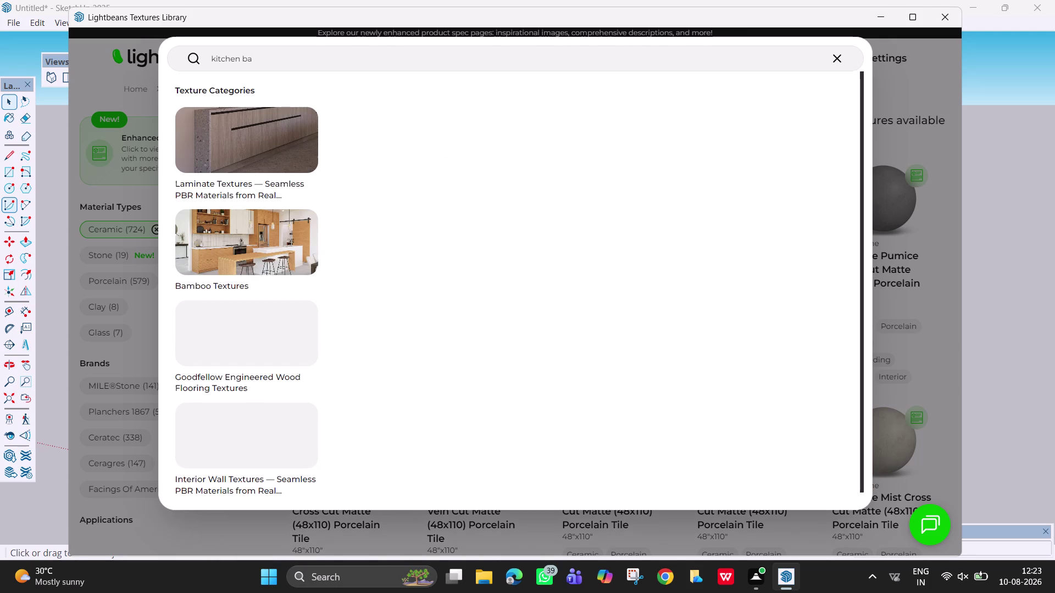
text(ckg)
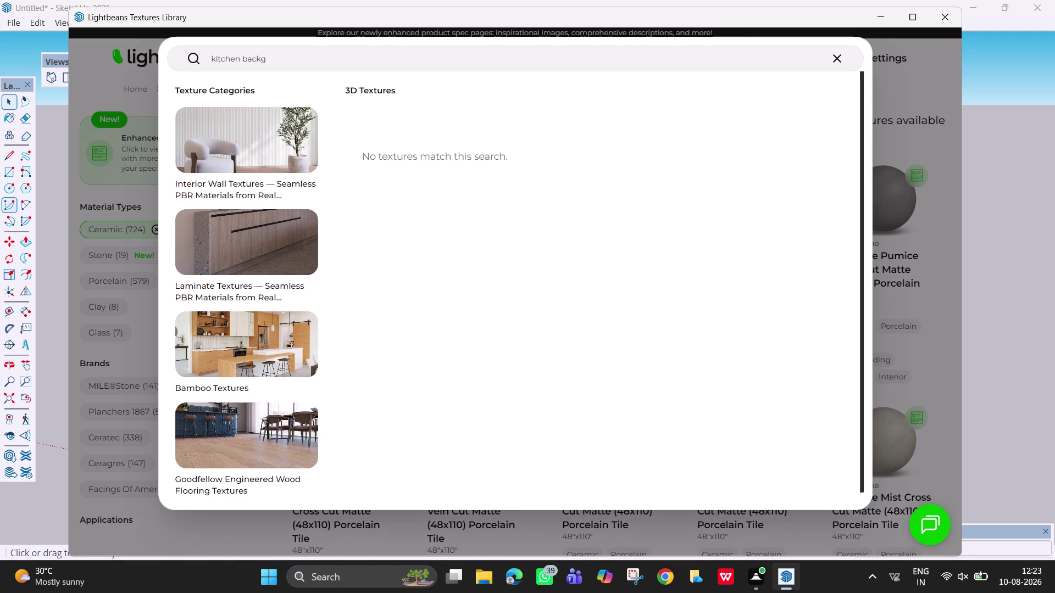
text(rou)
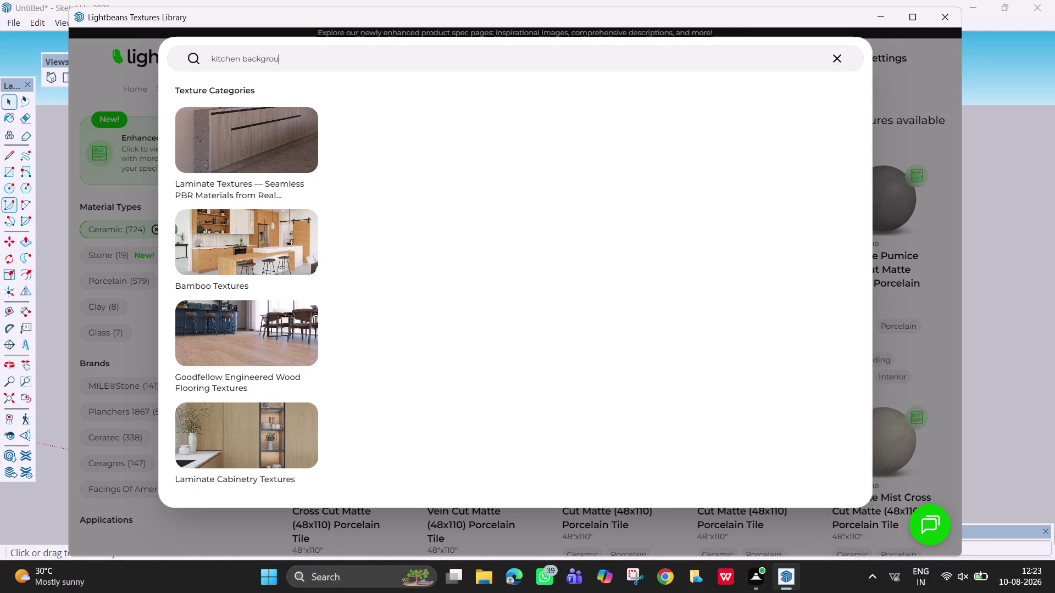
text(nd)
key(space)
text(te)
text(xture)
key(Return)
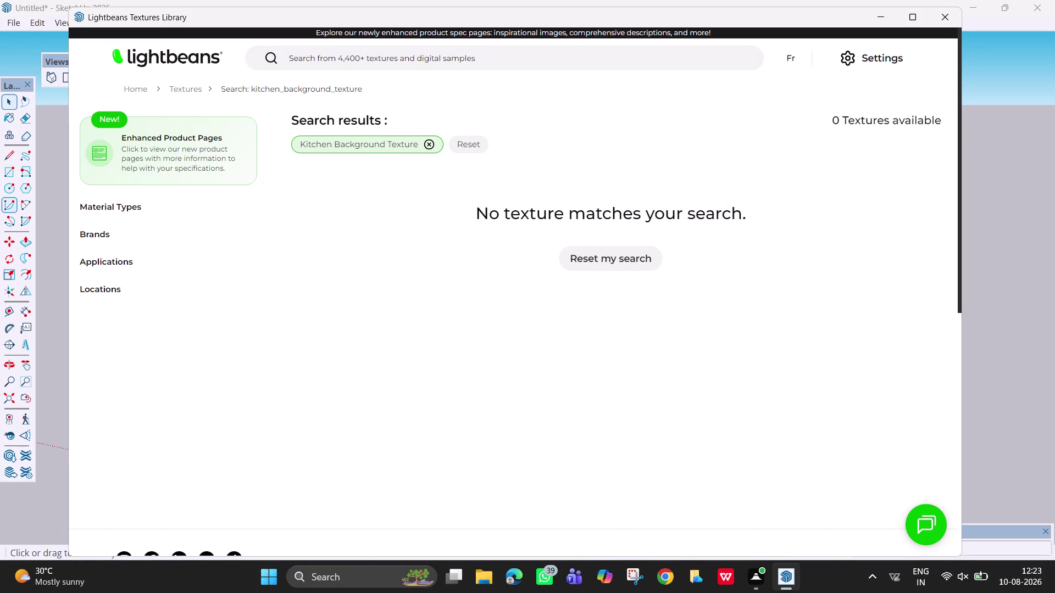
Reset the empty search, browse the results and close the Lightbeans window.
click(430, 144)
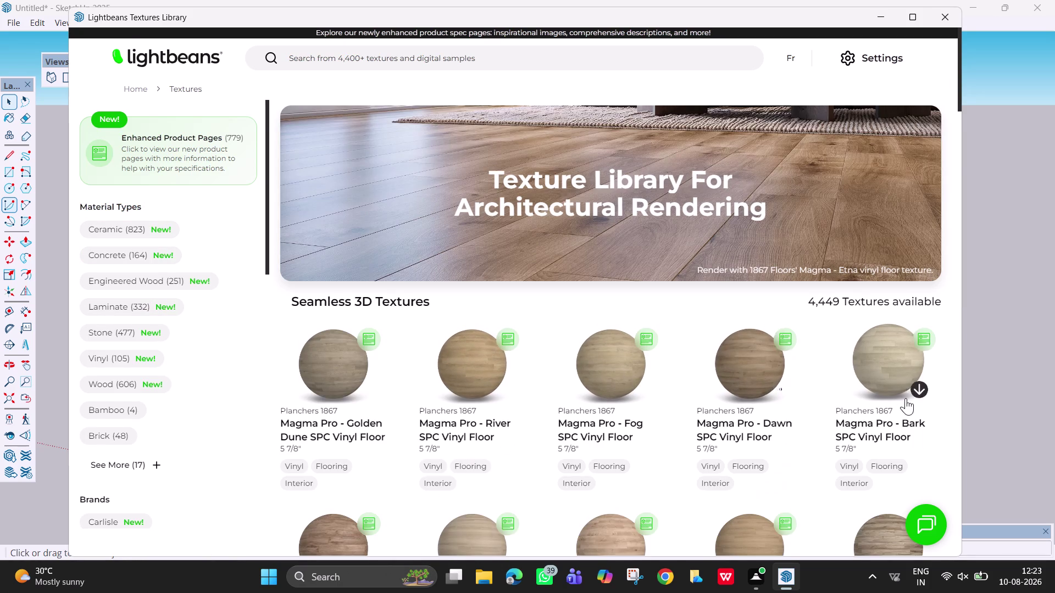
scroll(down, 3)
scroll(up, 3)
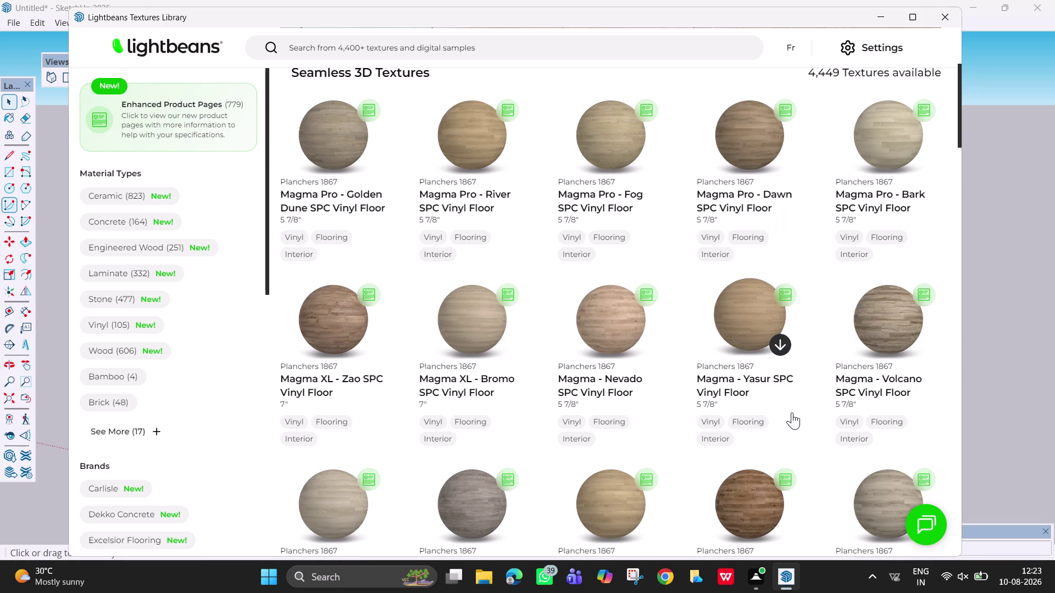
scroll(down, 3)
scroll(down, 3)
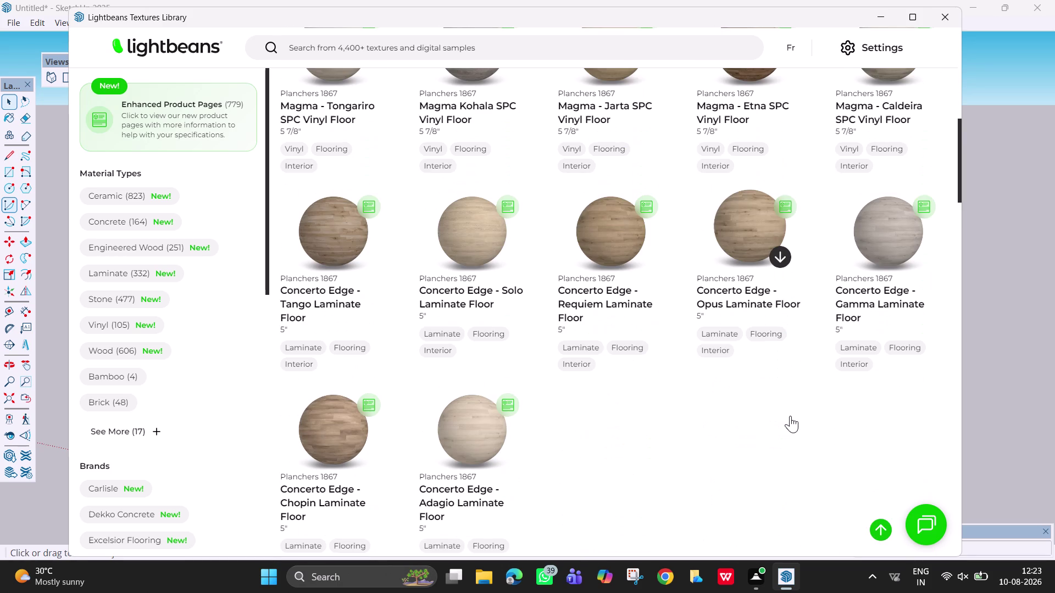
click(944, 14)
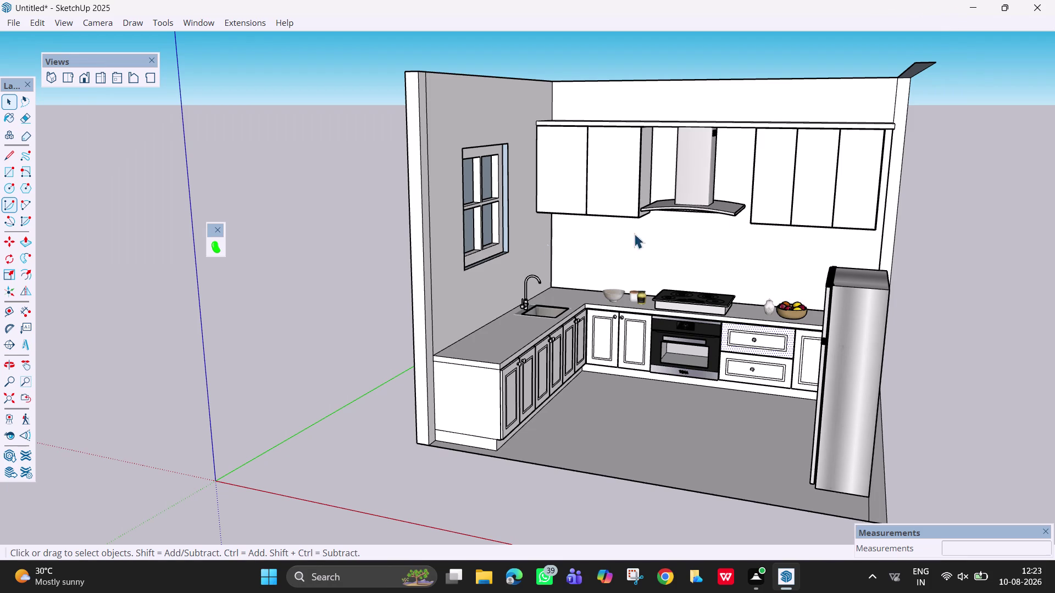
Reveal all hidden geometry with Edit > Unhide > All.
middle_drag(680, 287, 708, 298)
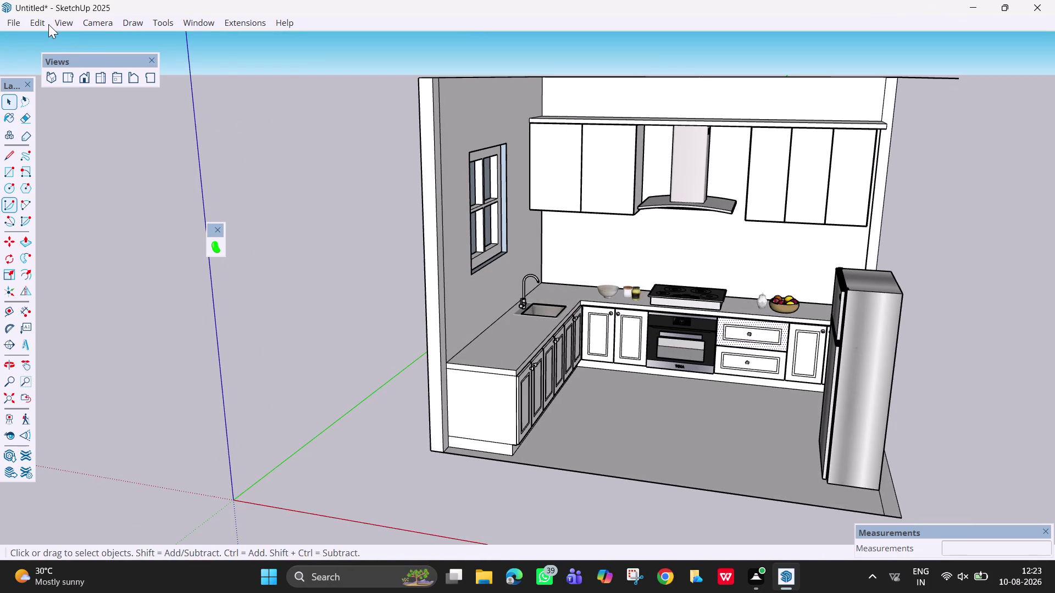
click(45, 22)
click(114, 245)
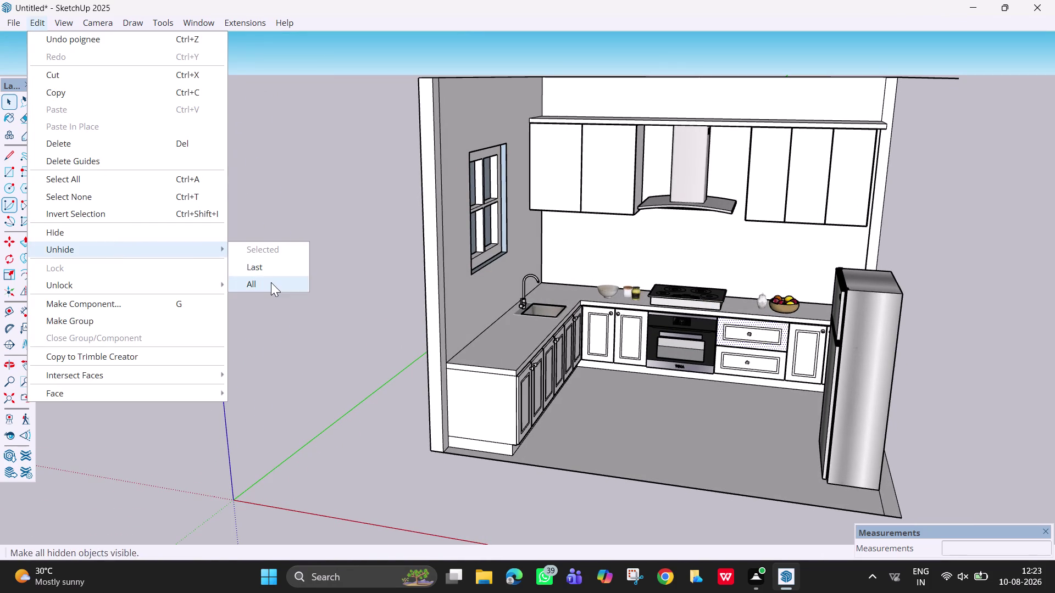
click(271, 282)
Orbit down to a top view looking into the kitchen room.
scroll(down, 3)
middle_drag(518, 359, 563, 373)
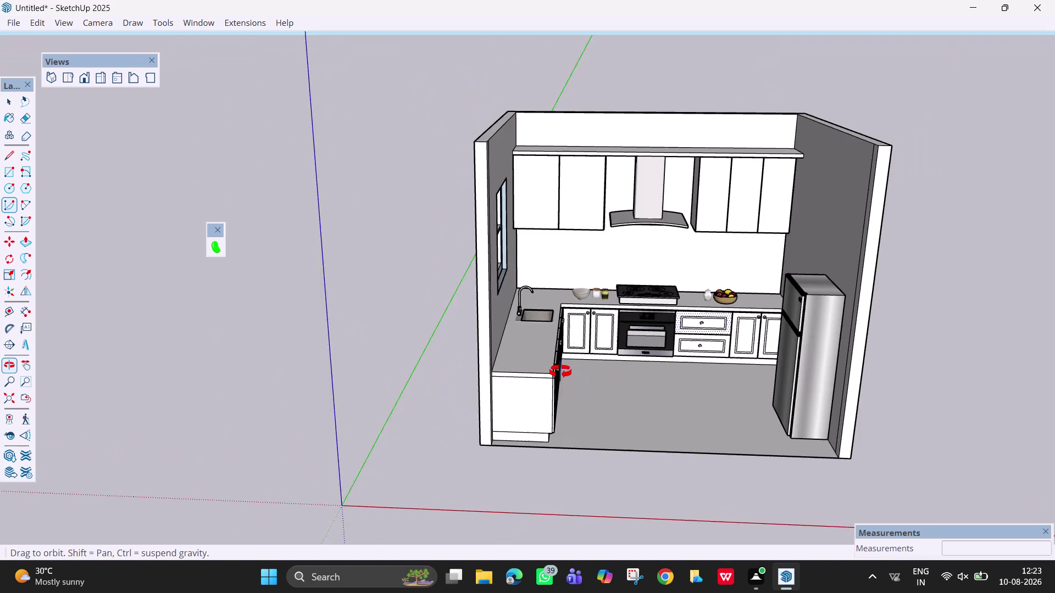
middle_drag(563, 373, 557, 370)
scroll(down, 3)
middle_drag(582, 317, 581, 475)
scroll(down, 3)
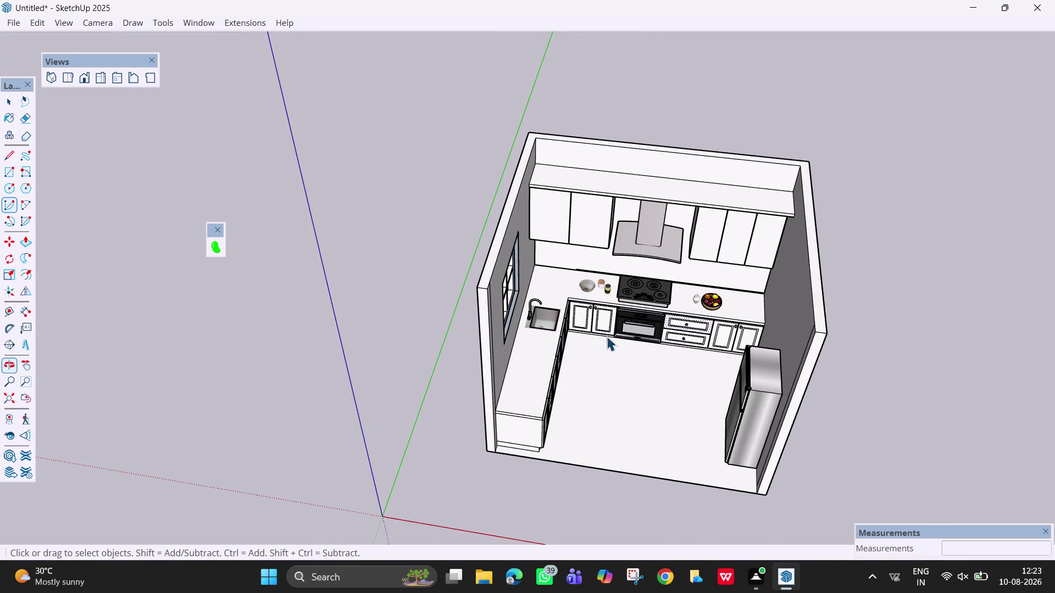
middle_drag(606, 328, 599, 359)
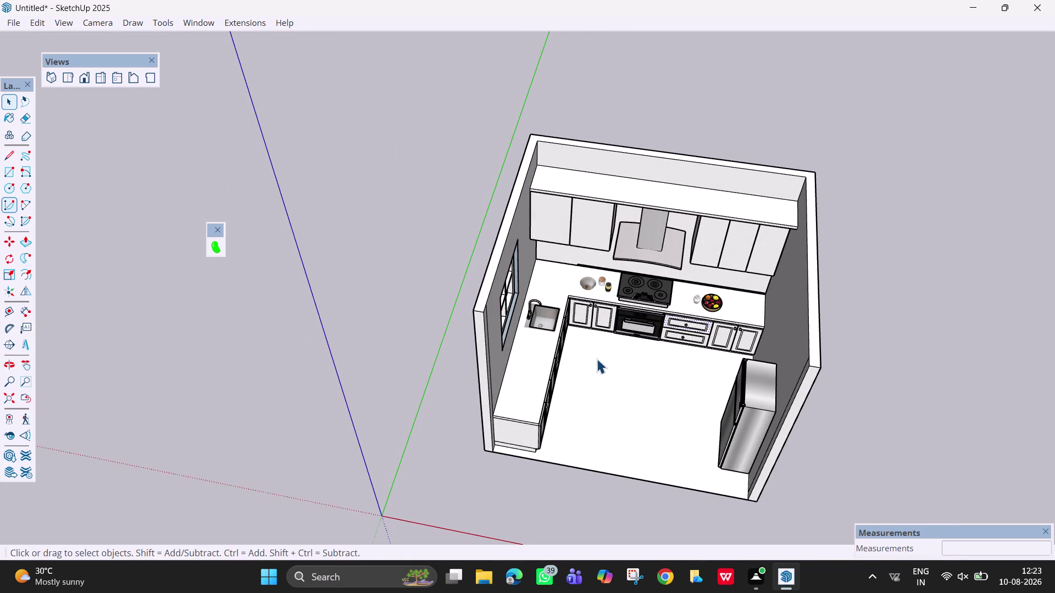
Draw a rectangle across the top of the room, then undo it.
key(r)
click(531, 136)
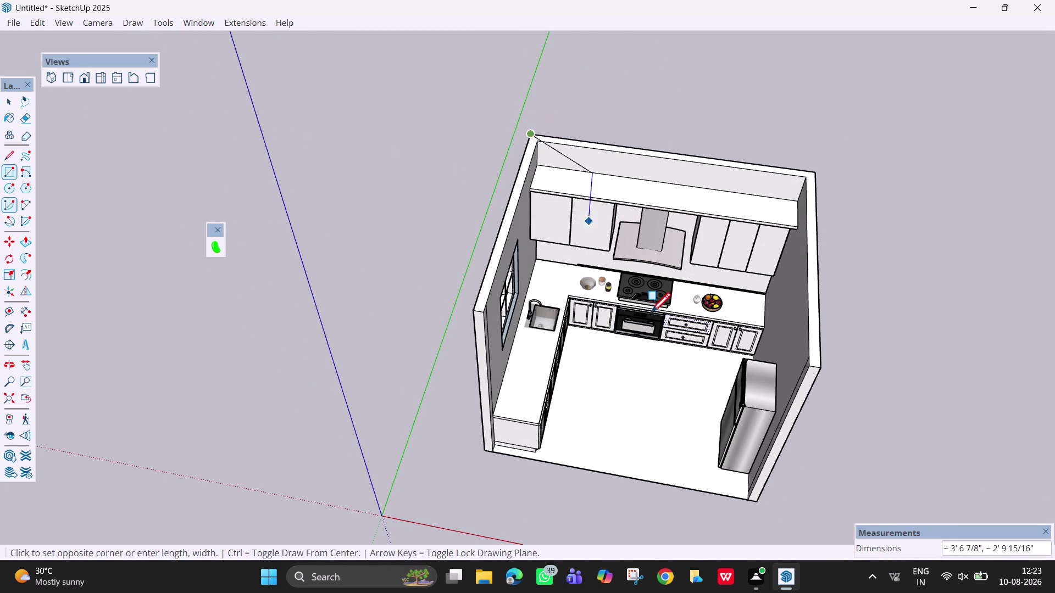
key(Up)
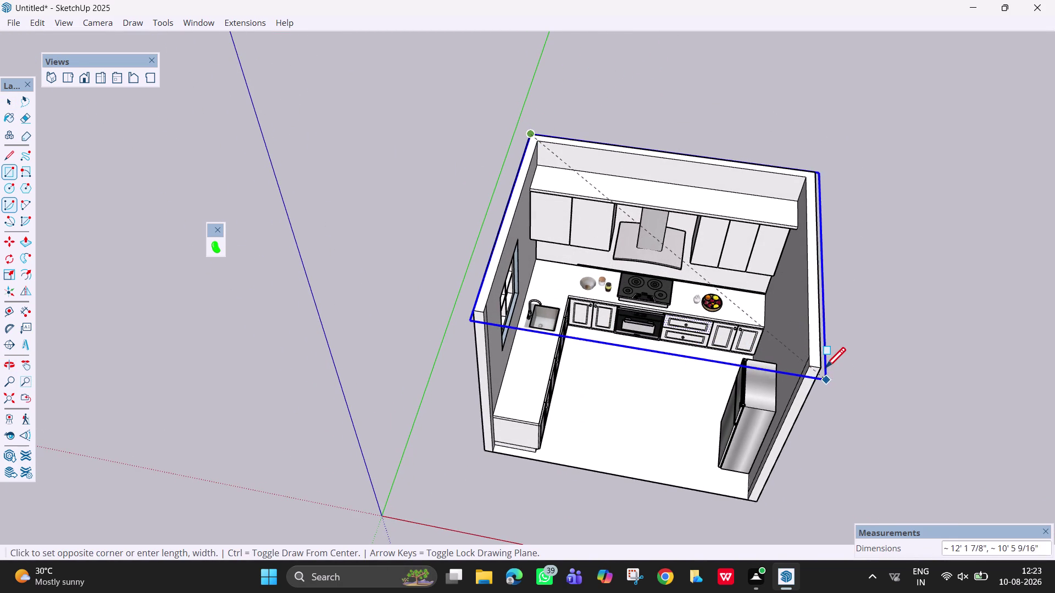
click(821, 369)
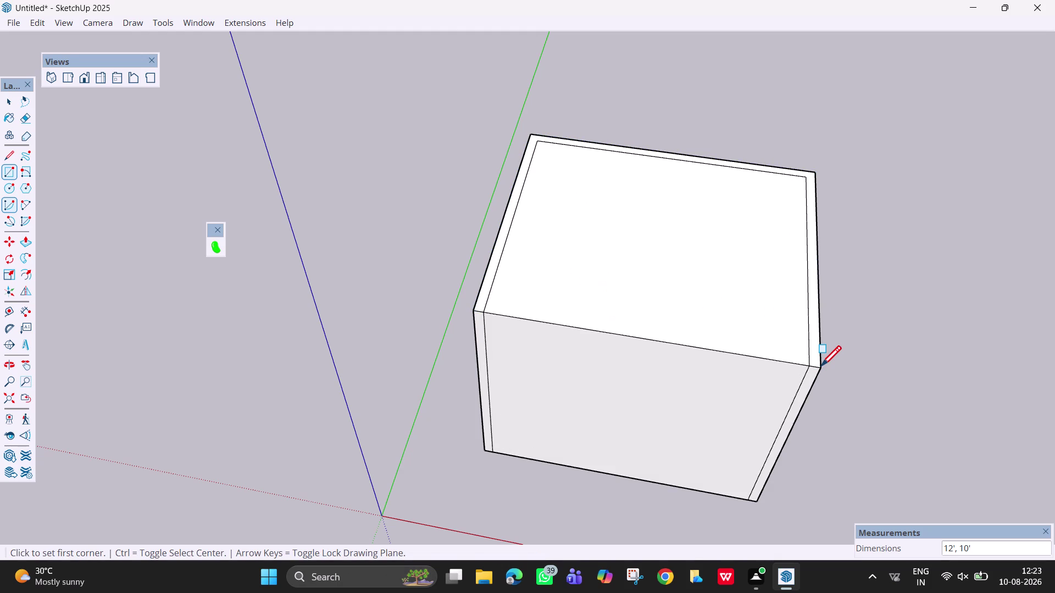
key(ctrl+z)
Orbit back to a front perspective of the kitchen and bring up the toolbars list.
scroll(down, 3)
middle_drag(567, 473, 568, 373)
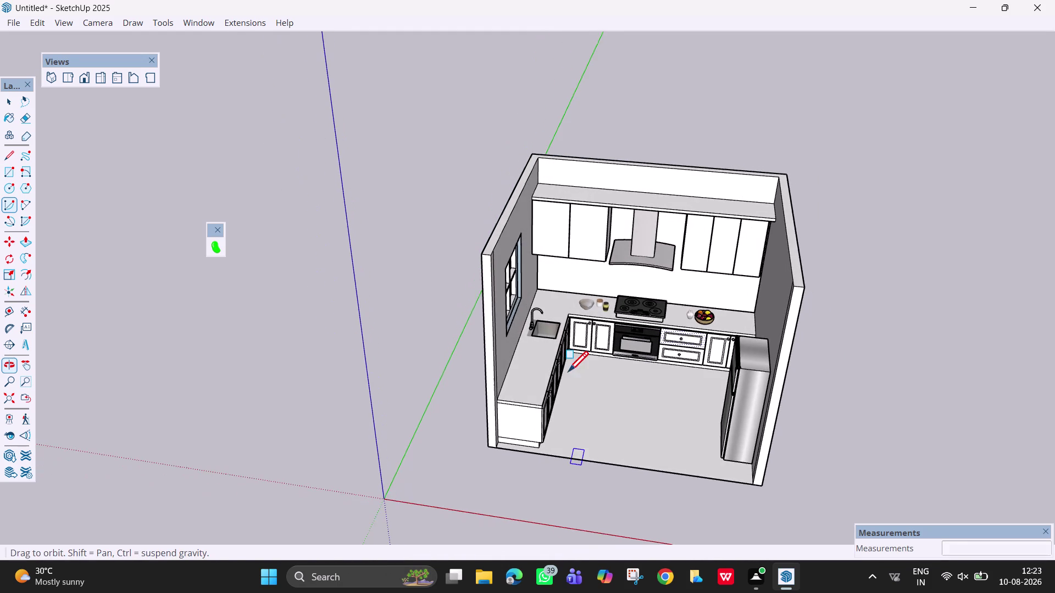
key(space)
middle_drag(606, 363, 566, 292)
middle_drag(621, 407, 651, 349)
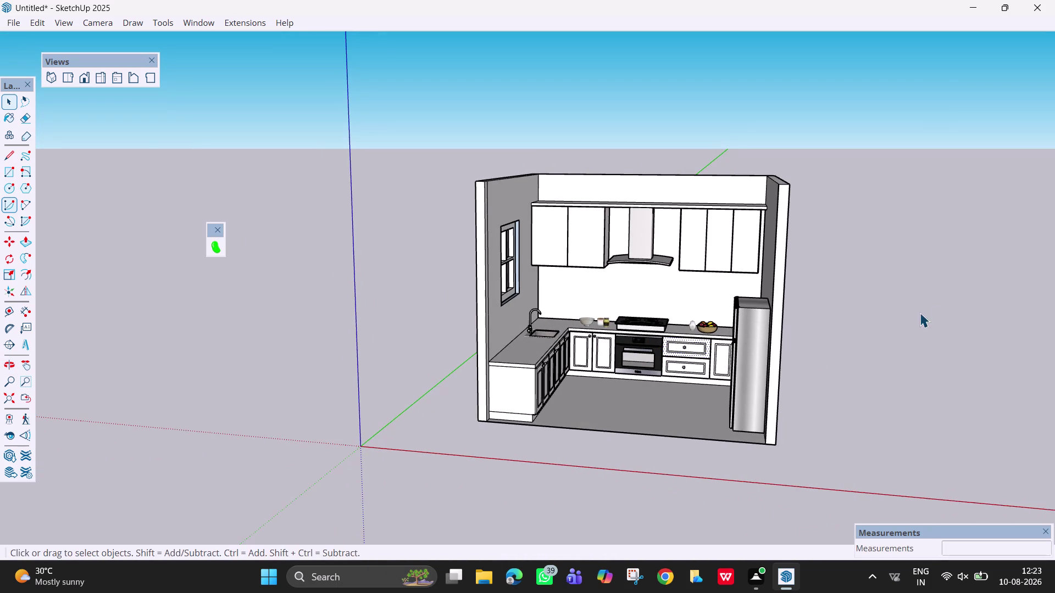
right_click(733, 19)
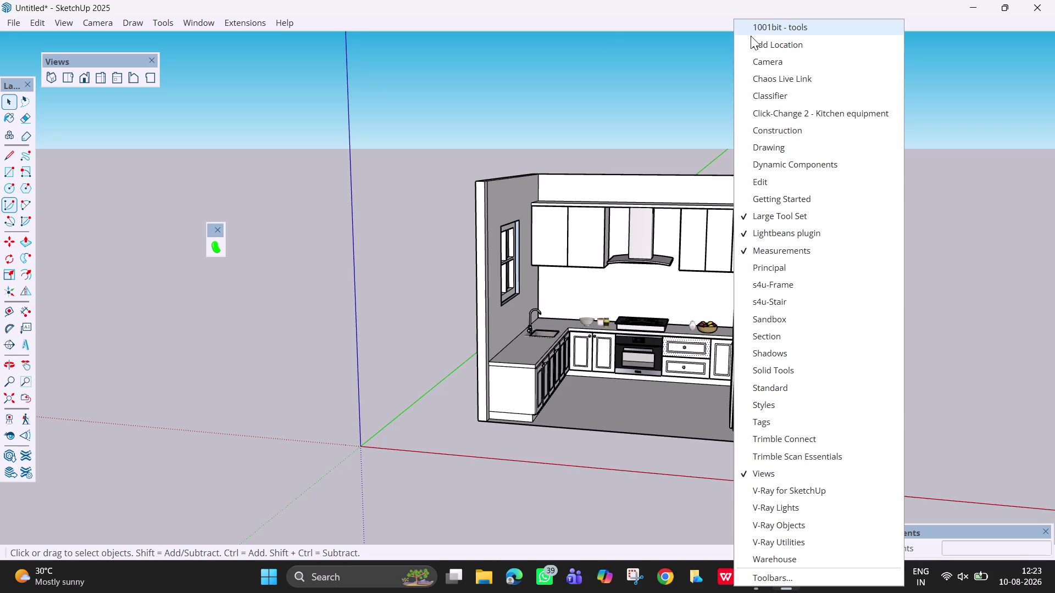
Show the Default Tray from the Window menu.
click(188, 28)
click(197, 42)
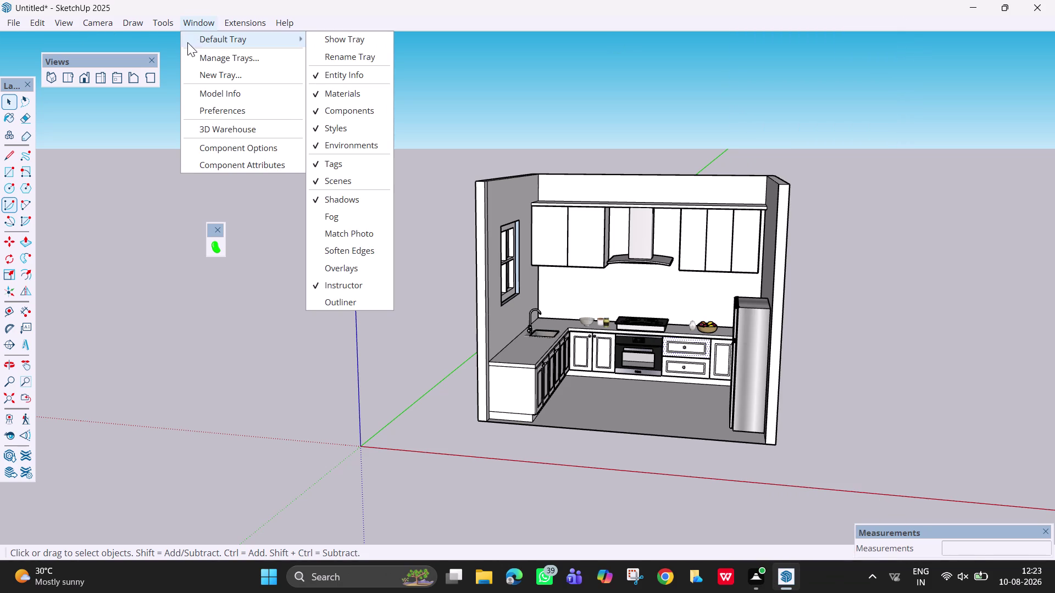
click(350, 39)
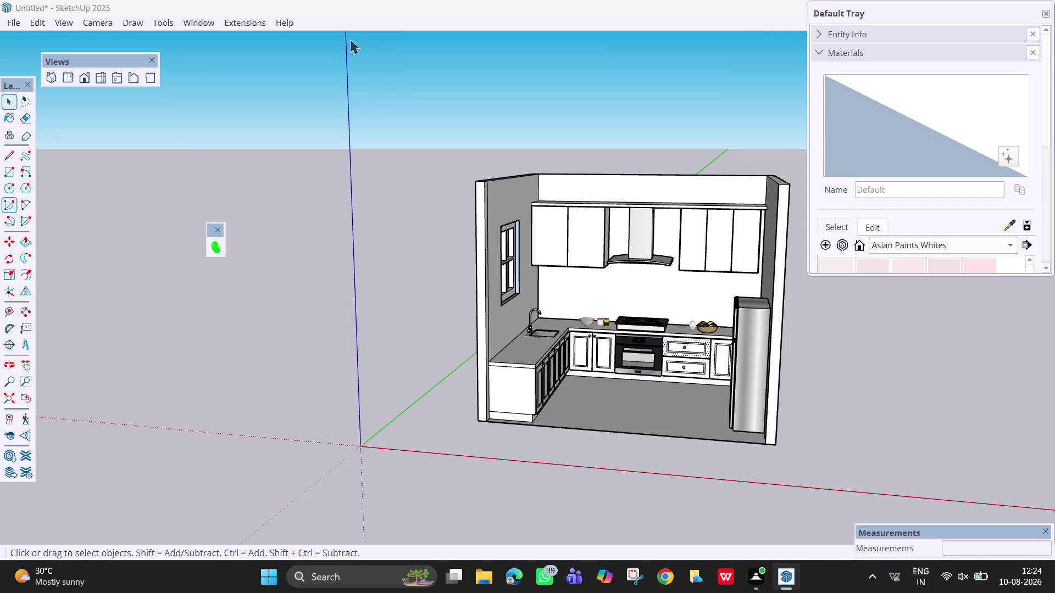
click(881, 54)
click(873, 56)
scroll(down, 3)
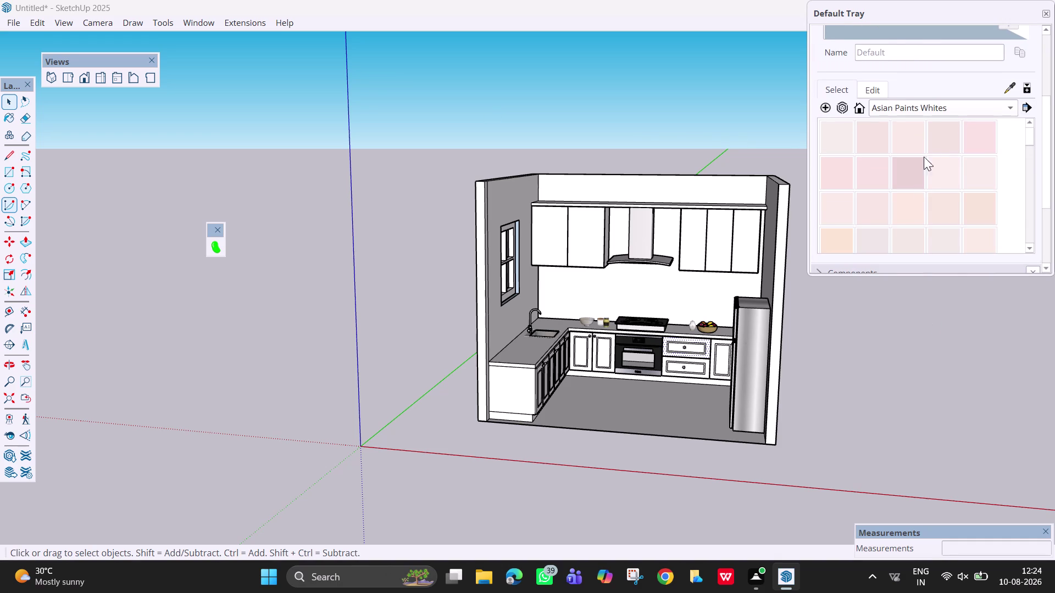
Browse the material collections, choosing Stone and then the Materials collection.
click(947, 111)
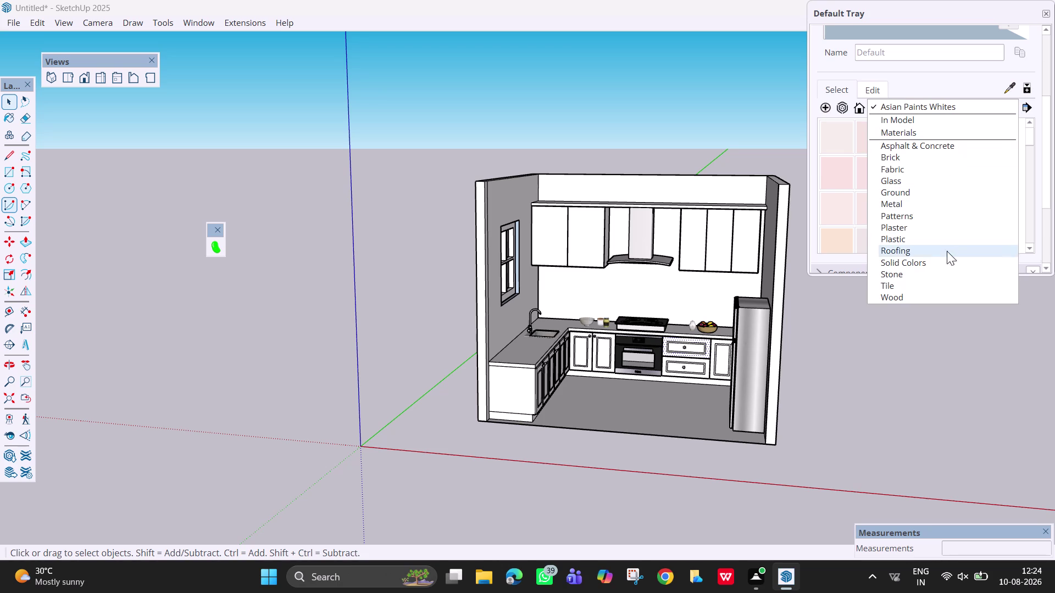
click(948, 273)
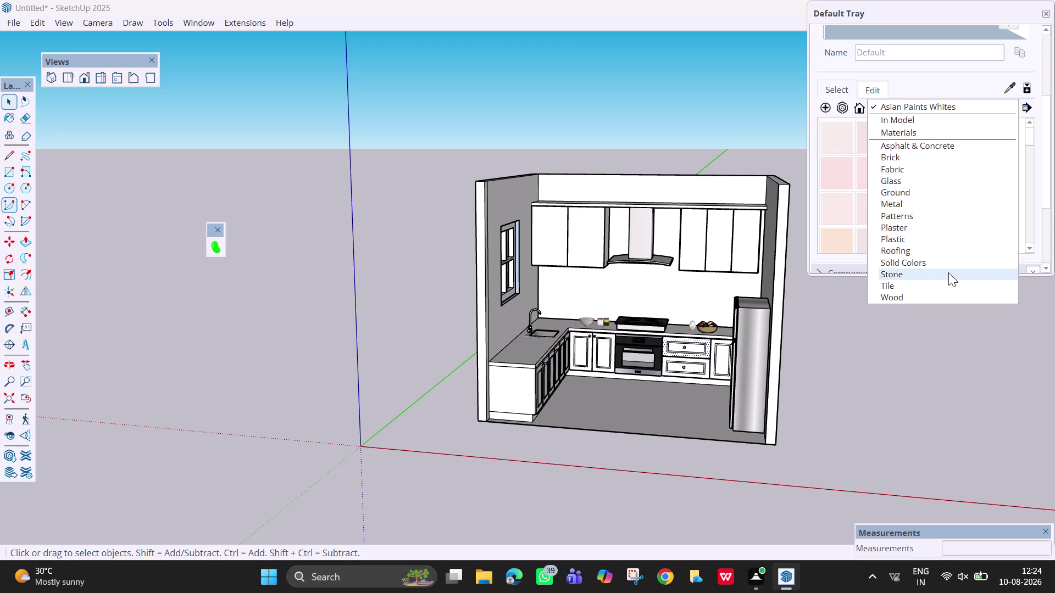
click(937, 107)
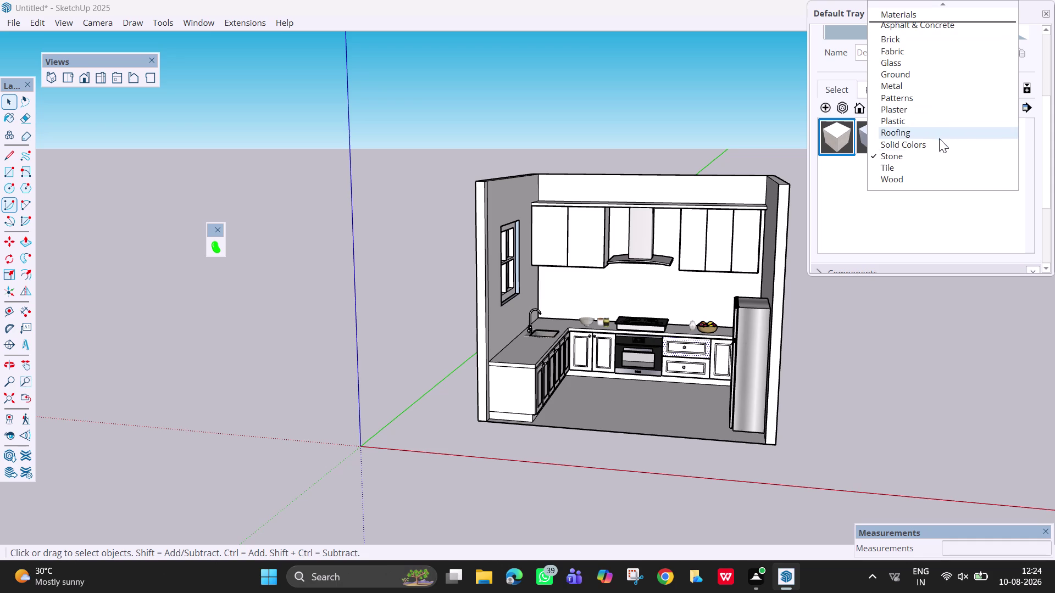
click(935, 13)
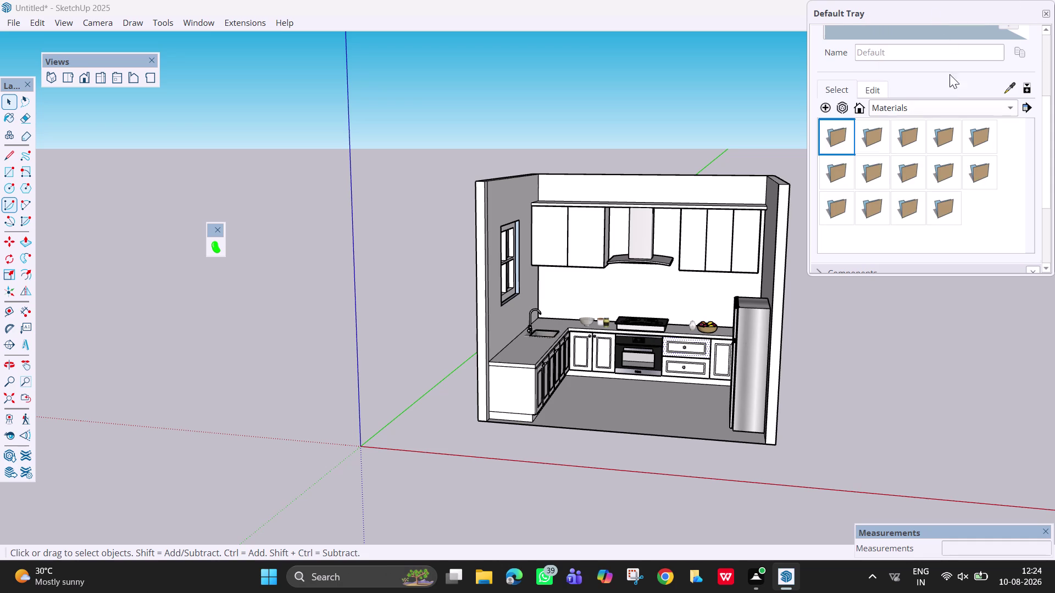
From the collection Details menu, choose 'Open or create a collection...'.
click(951, 105)
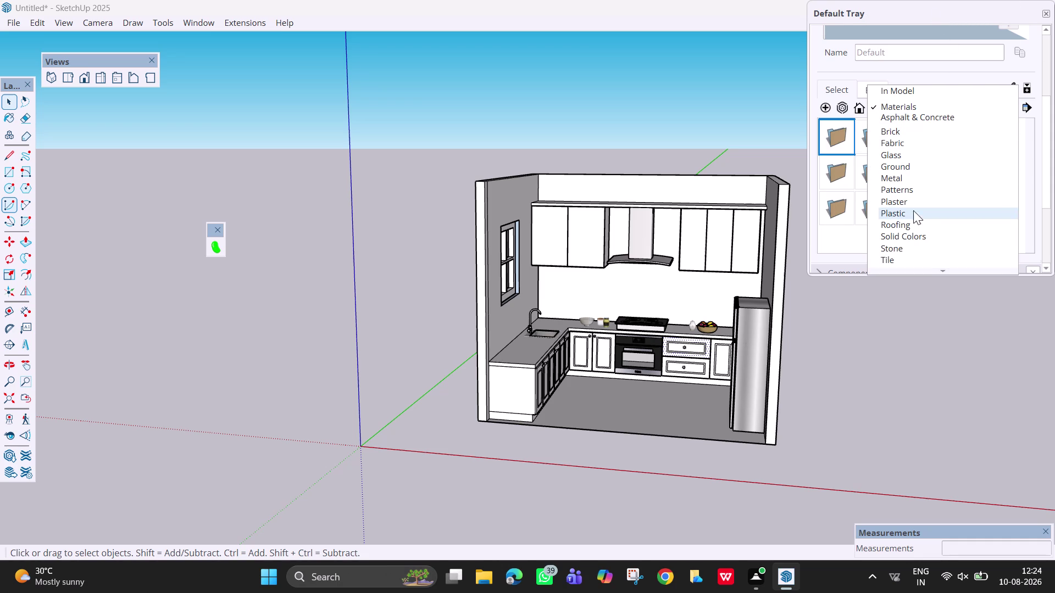
scroll(up, 3)
scroll(down, 3)
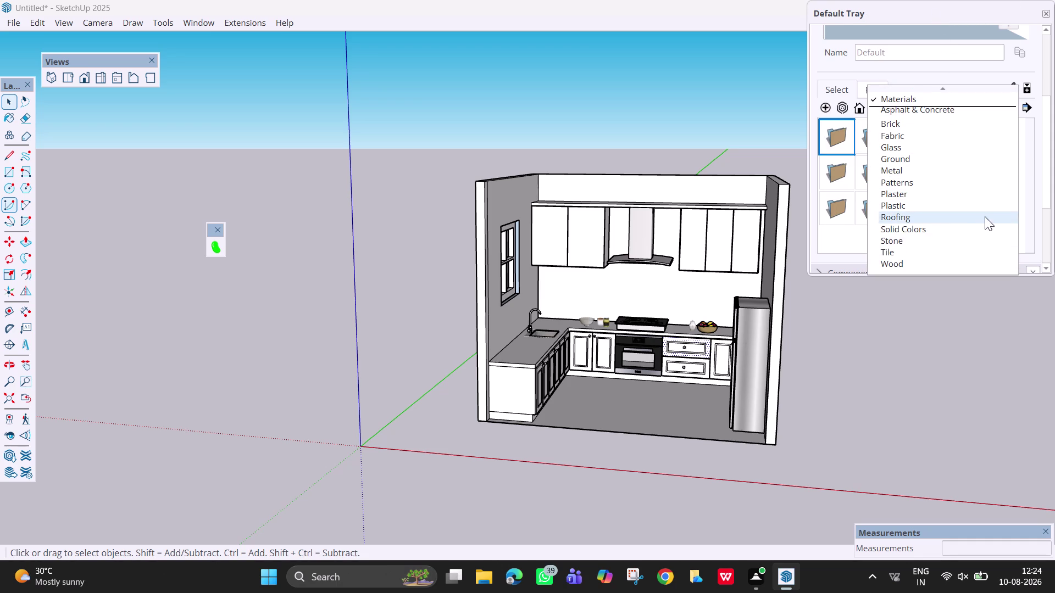
scroll(up, 3)
click(1032, 111)
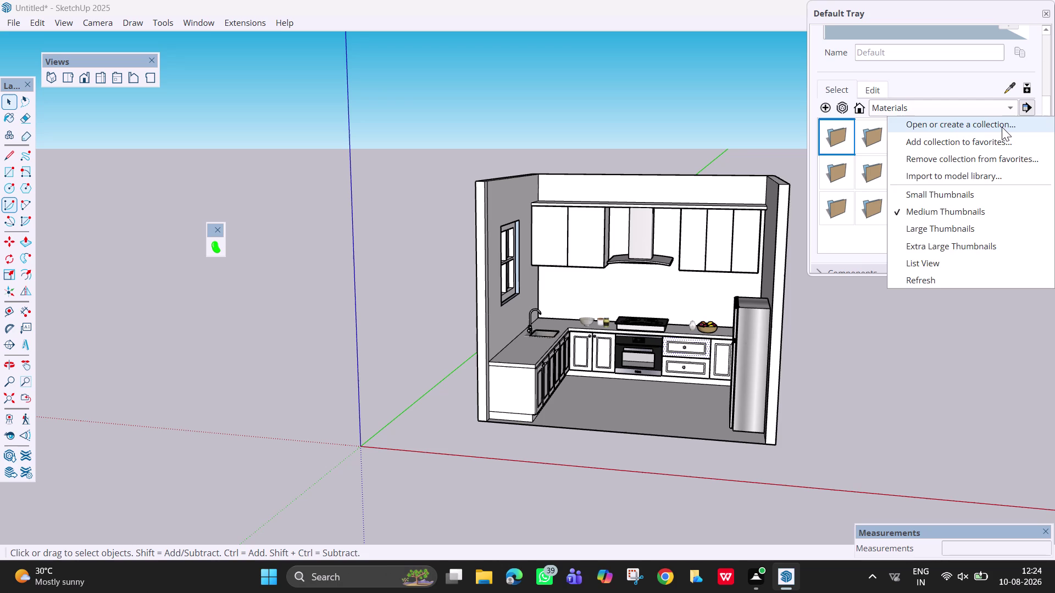
click(1002, 127)
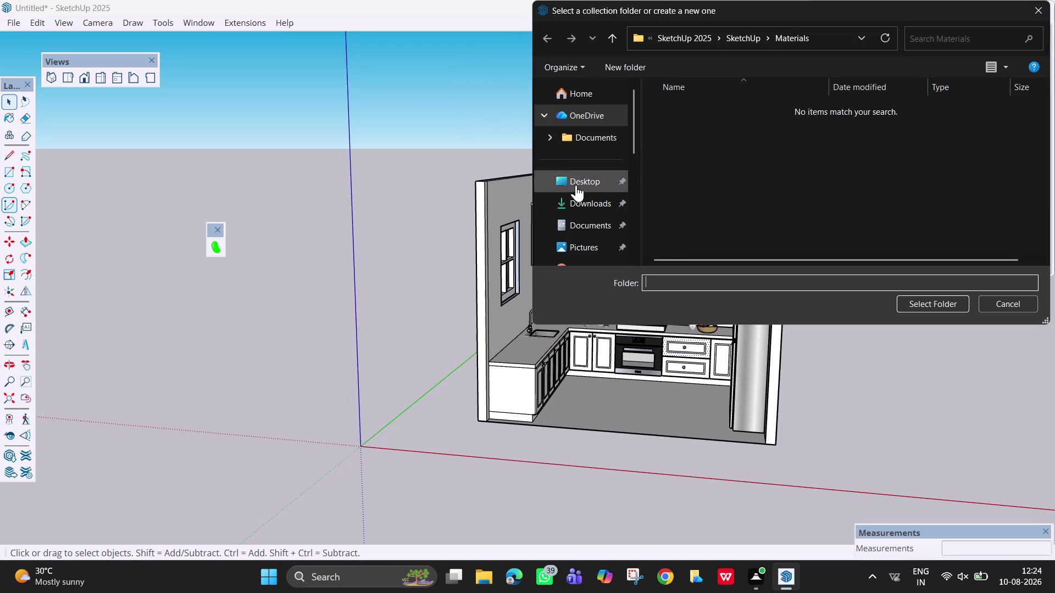
Select Downloads > Wallpapers > SketchUp (3) > SketchUp > Architecture as the collection folder.
click(595, 204)
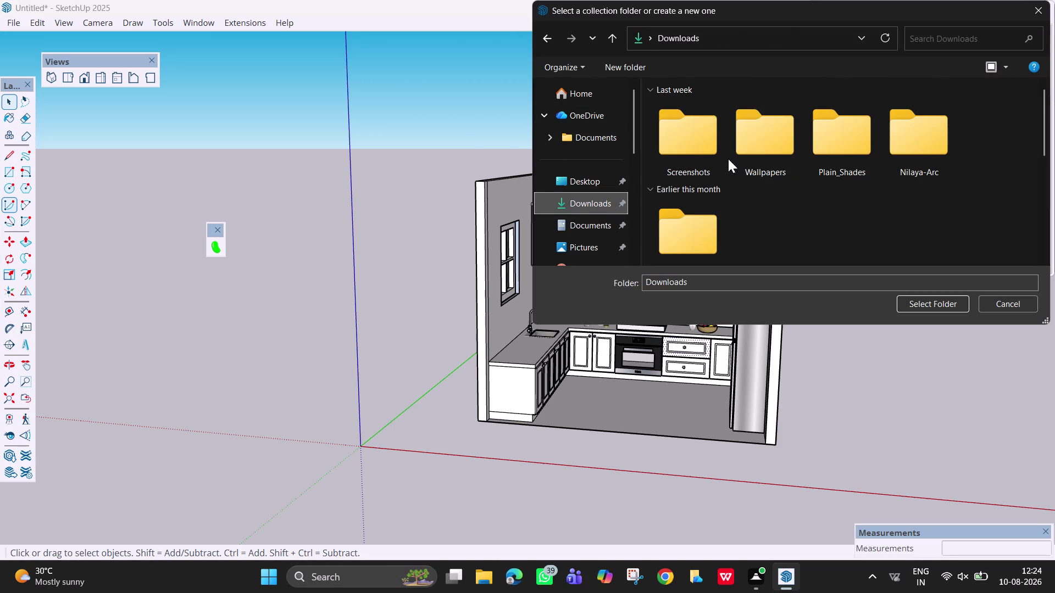
double_click(776, 141)
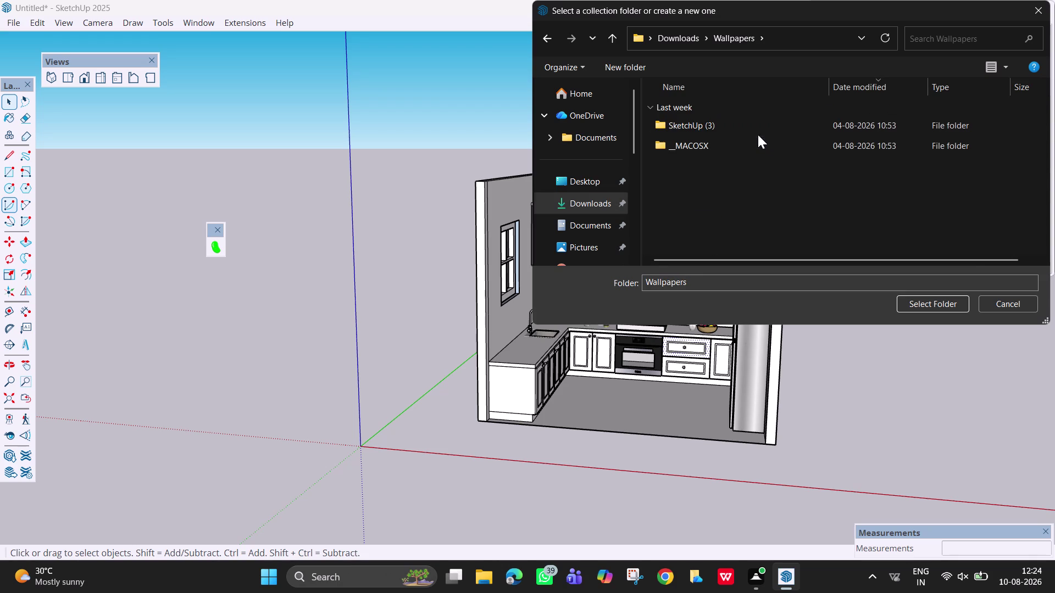
double_click(754, 129)
double_click(754, 163)
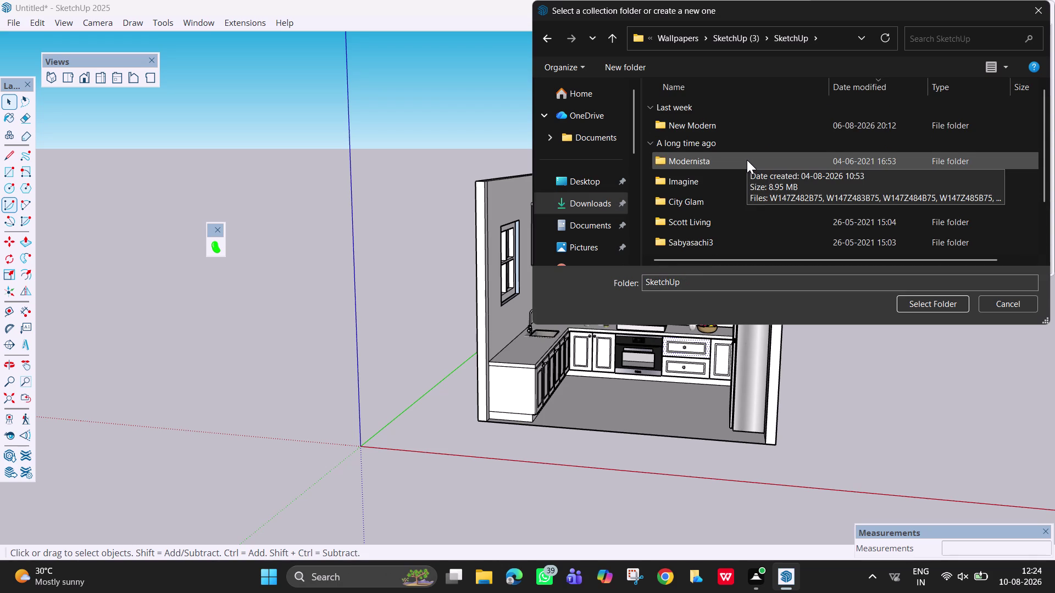
scroll(down, 3)
click(729, 239)
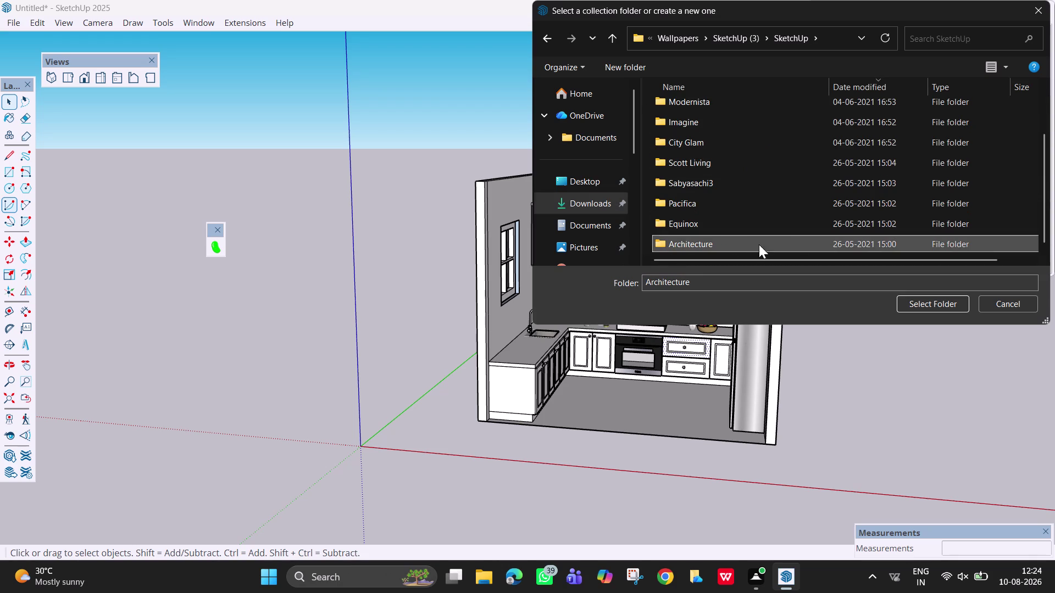
click(912, 307)
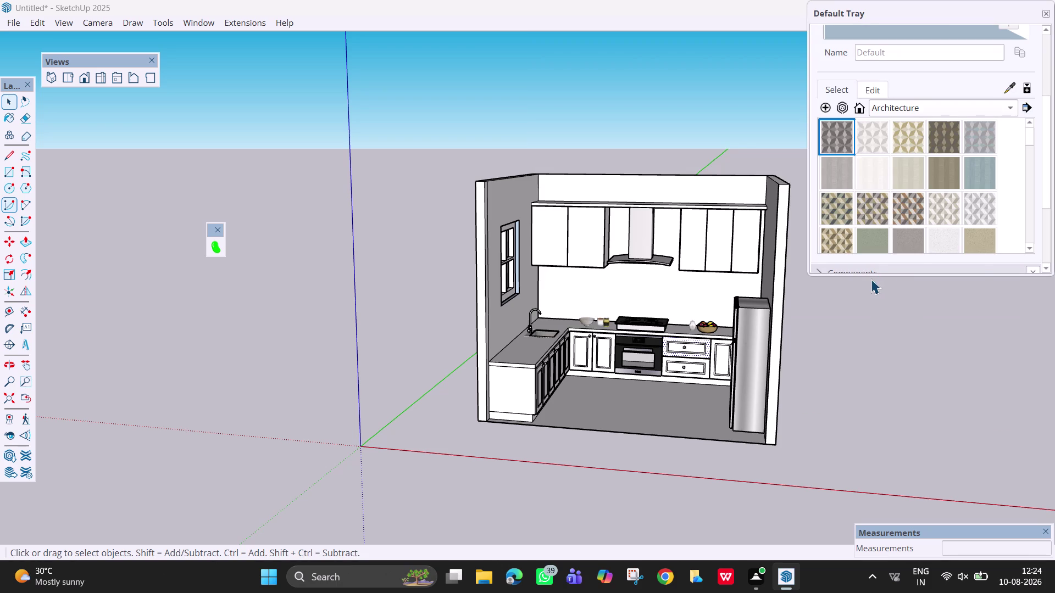
Paint the backsplash with a light stone texture from the Architecture swatches.
scroll(down, 3)
scroll(down, 3)
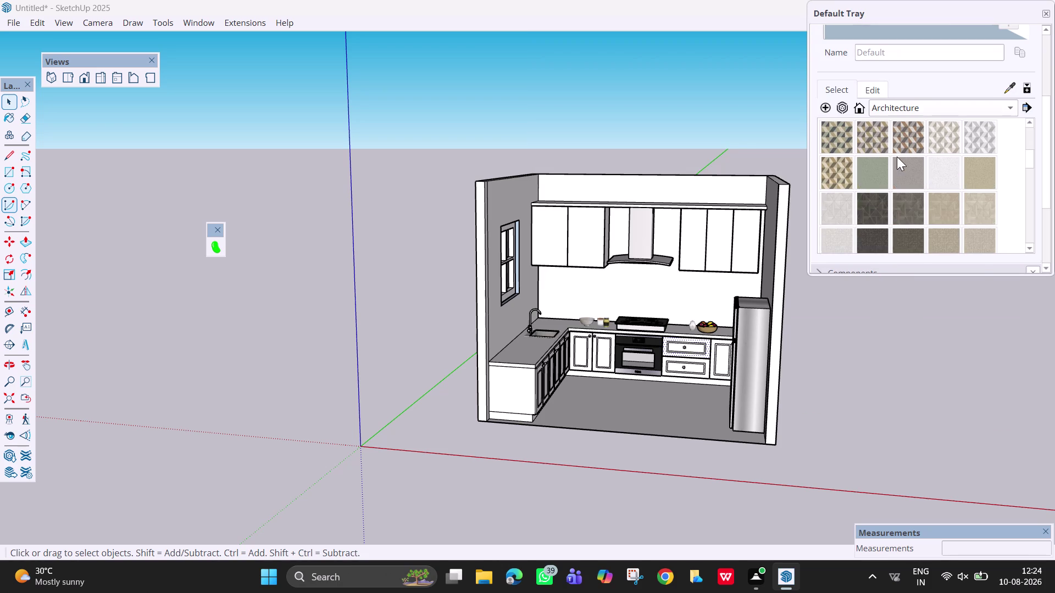
scroll(down, 3)
scroll(down, 3)
scroll(up, 3)
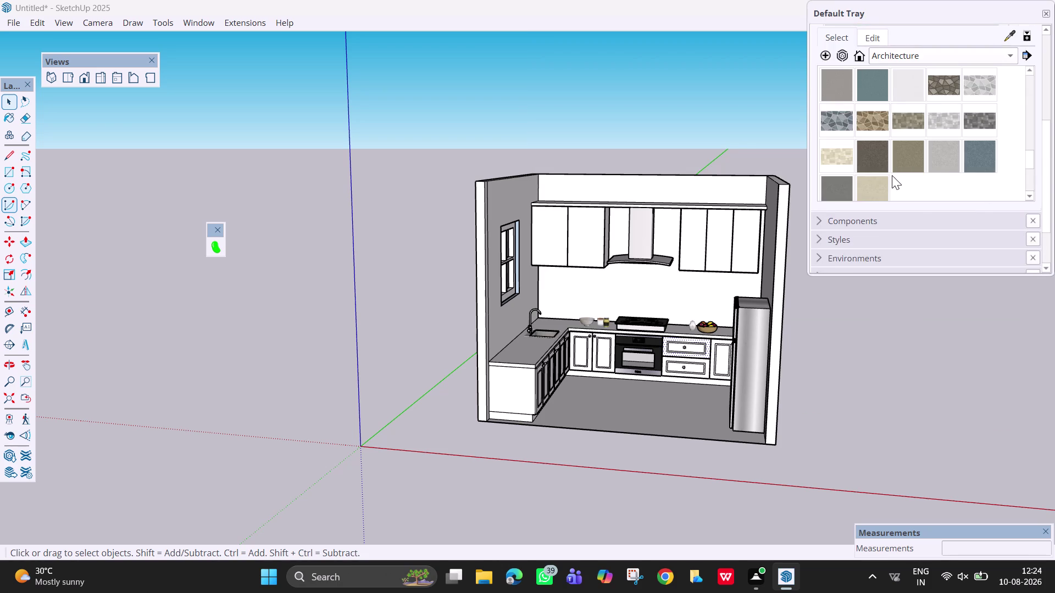
scroll(up, 3)
click(846, 182)
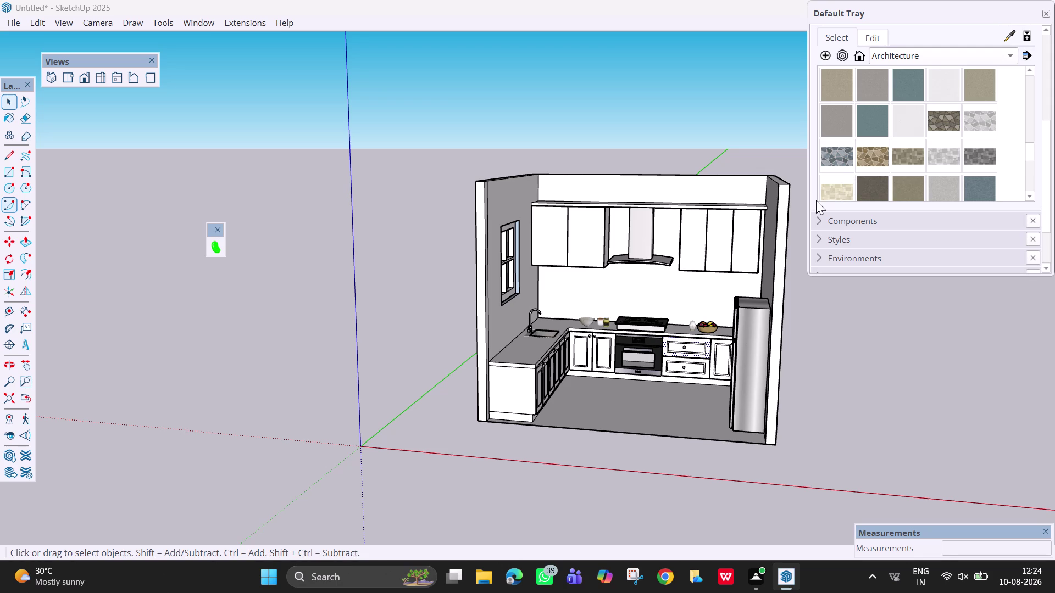
click(665, 300)
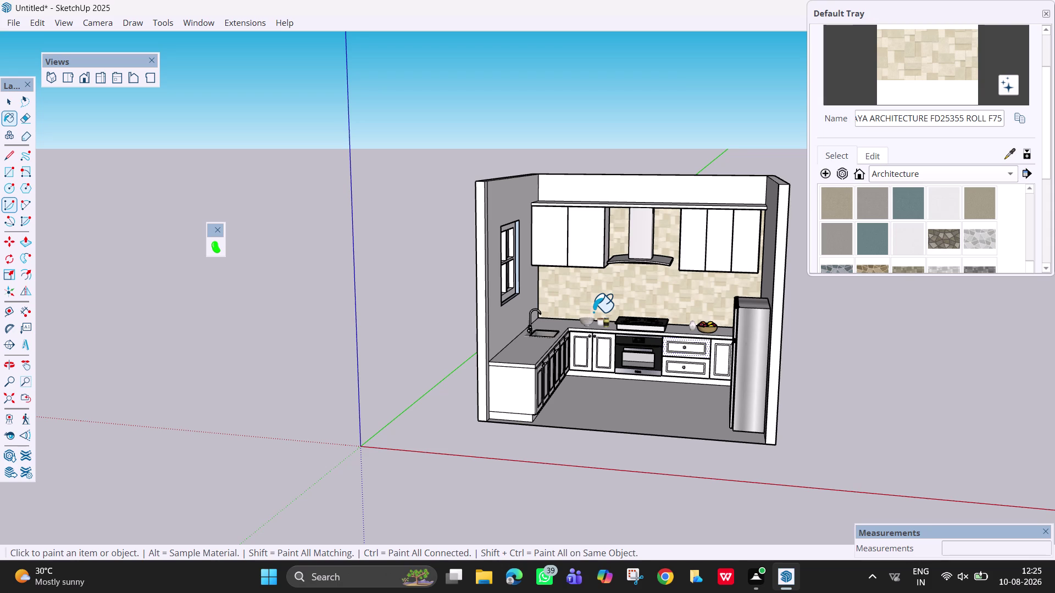
Repaint the backsplash with the dark irregular stone texture and bring the kitchen closer.
click(946, 239)
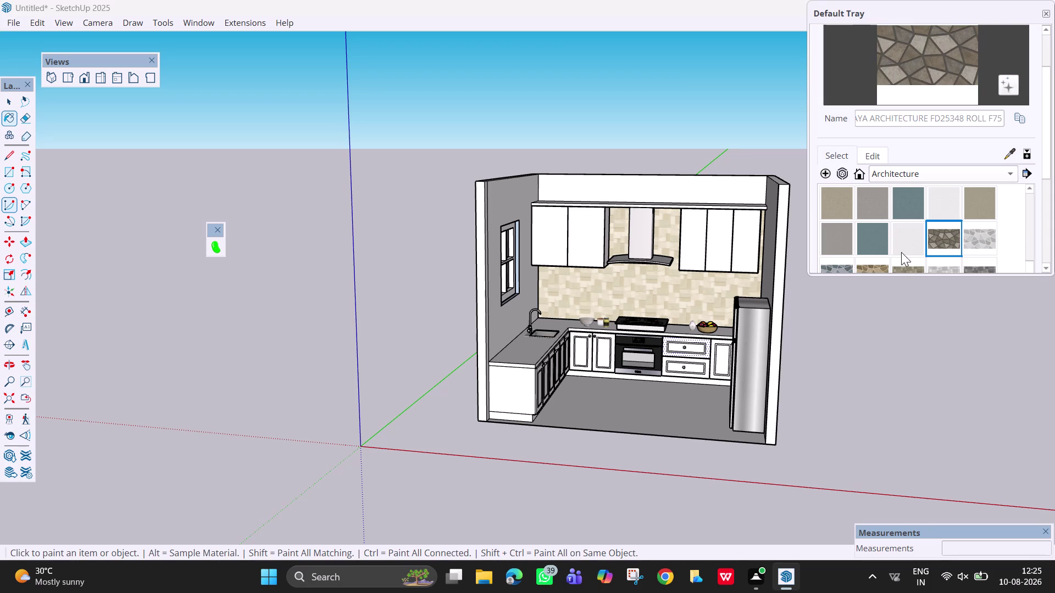
click(664, 308)
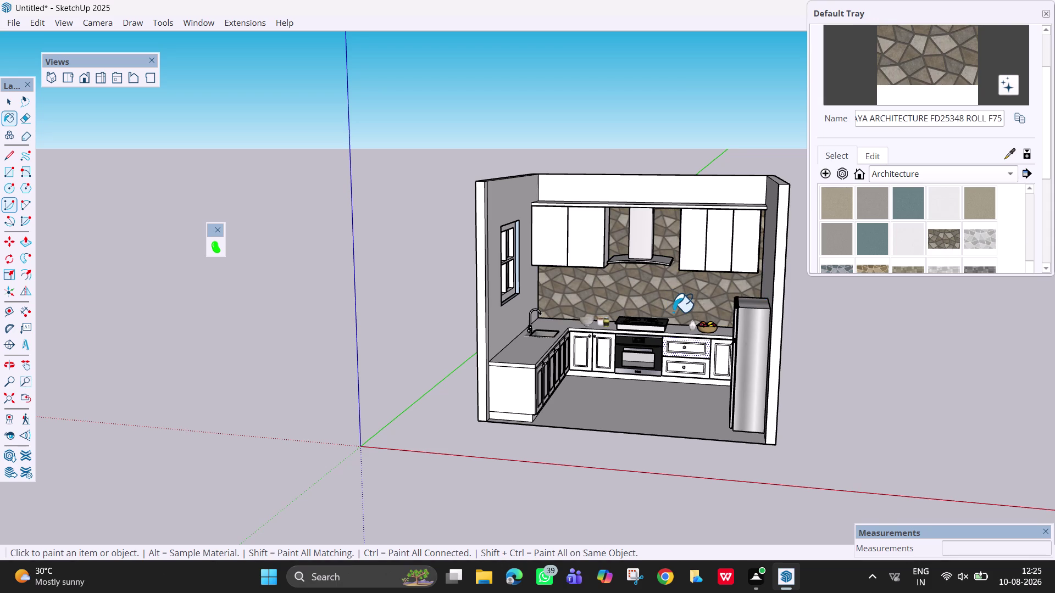
scroll(up, 3)
middle_drag(673, 312, 602, 320)
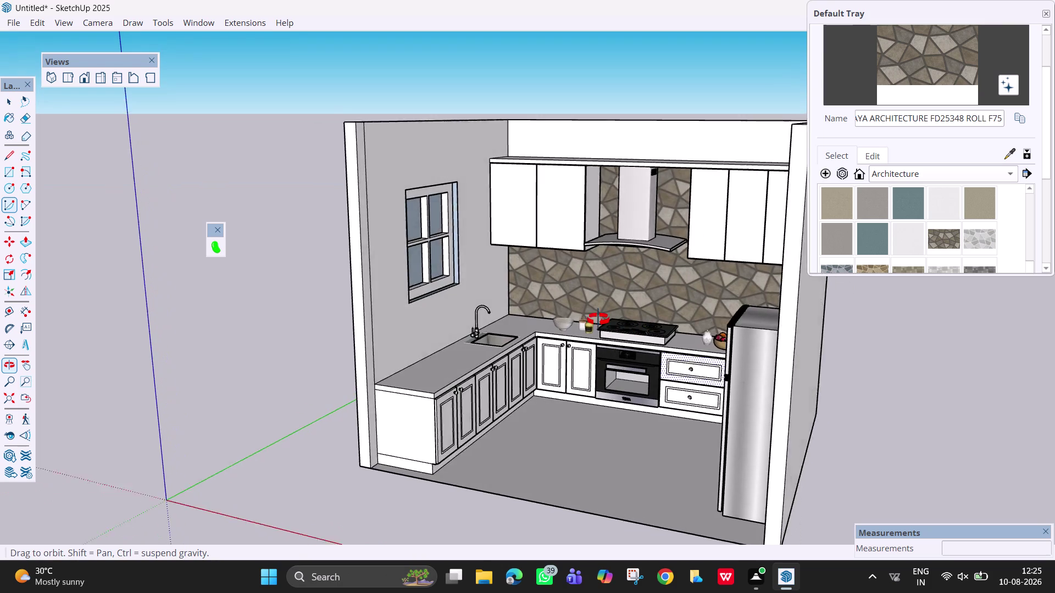
middle_drag(601, 320, 617, 346)
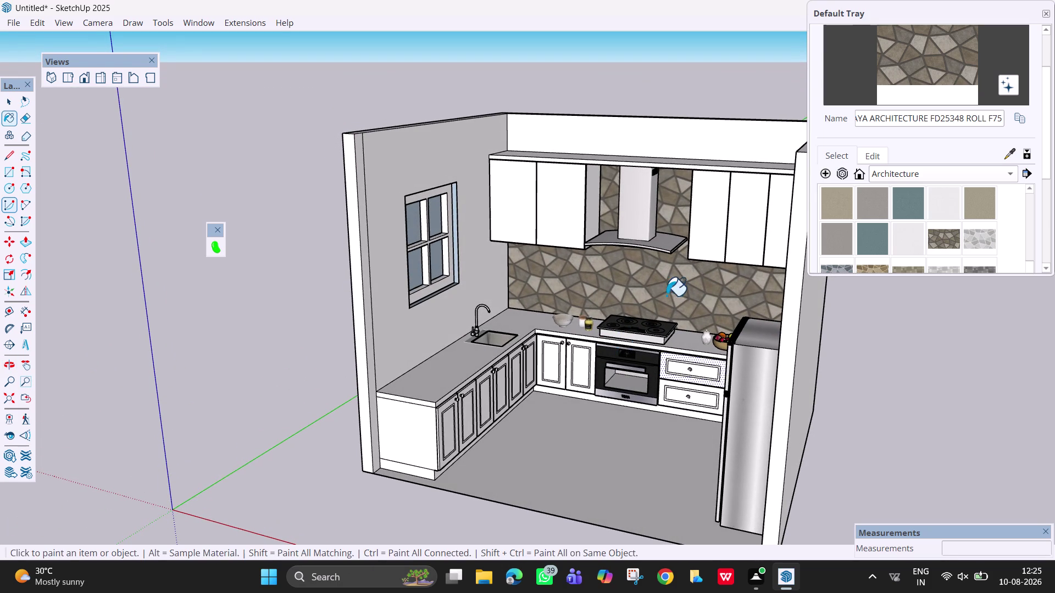
Adjust the zoom on the kitchen and bring up the material collections list.
scroll(down, 3)
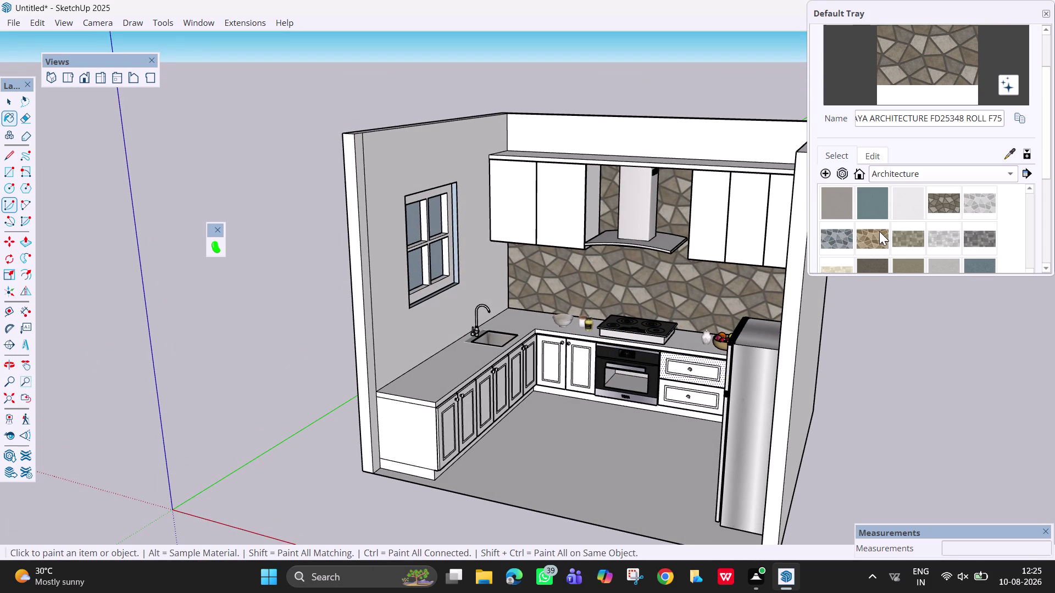
scroll(down, 3)
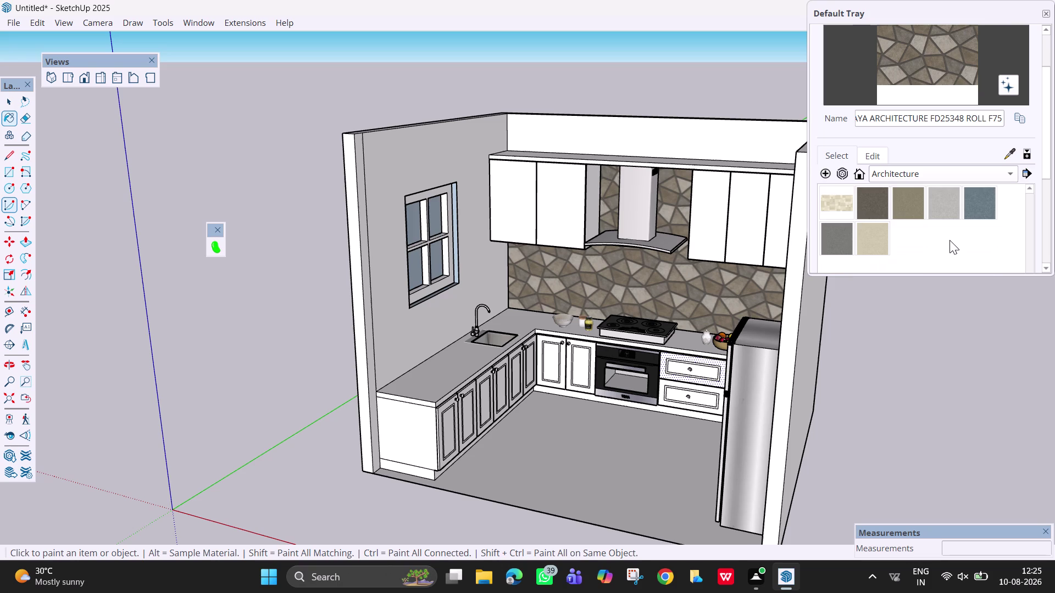
scroll(up, 3)
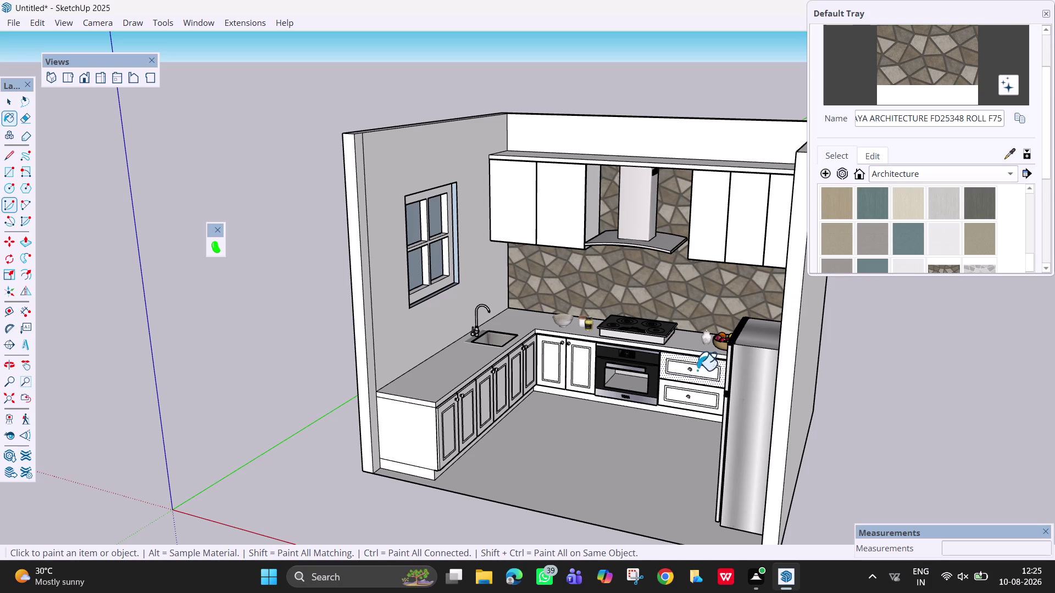
scroll(up, 3)
scroll(up, 3)
scroll(up, 3)
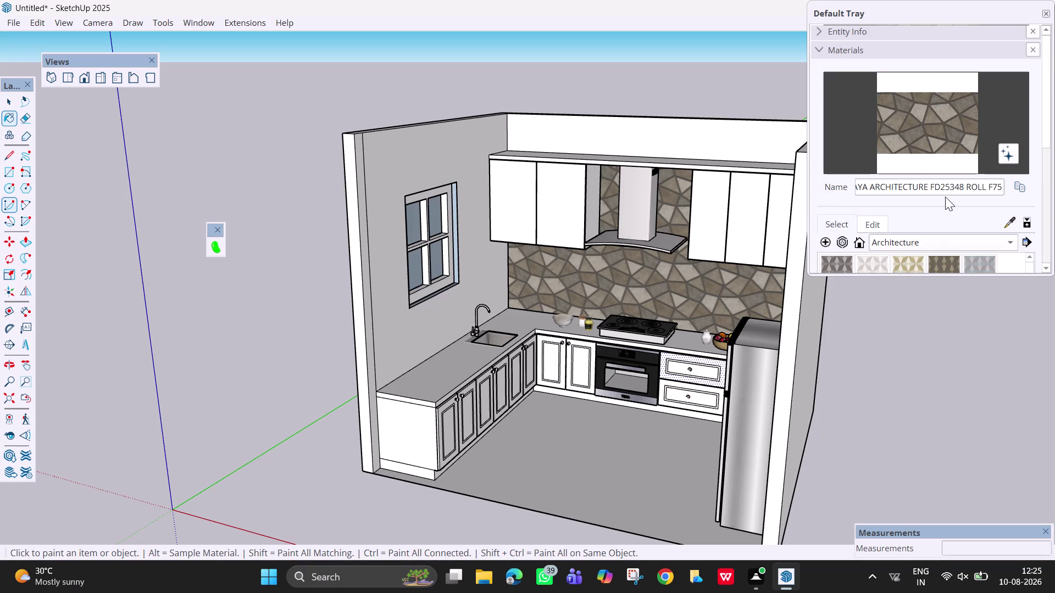
click(958, 248)
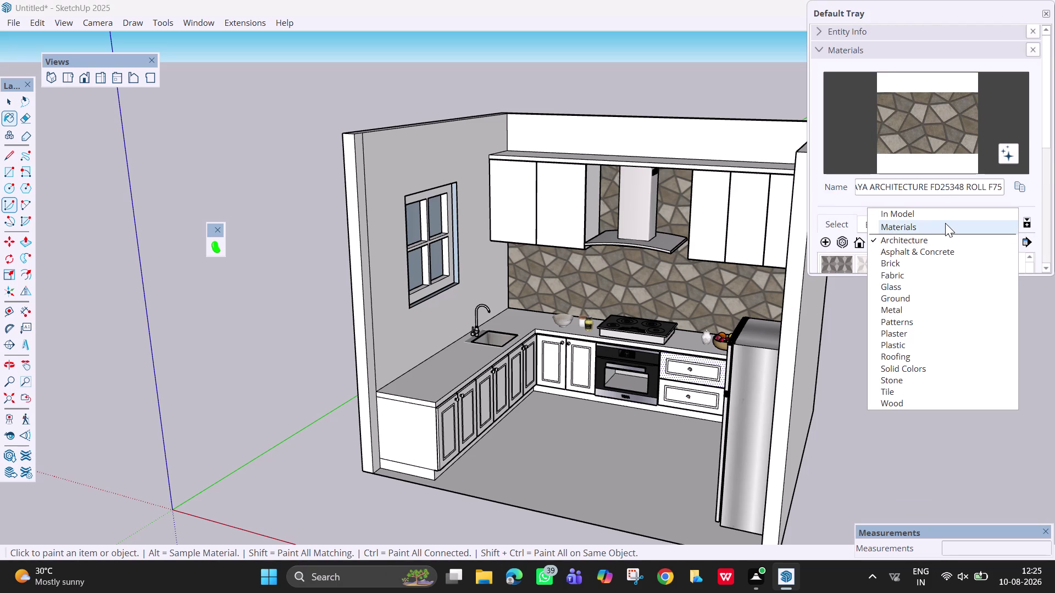
Load Downloads > Plain_Shades > sketchup > Asian Paints Colours of India as the materials collection.
key(Escape)
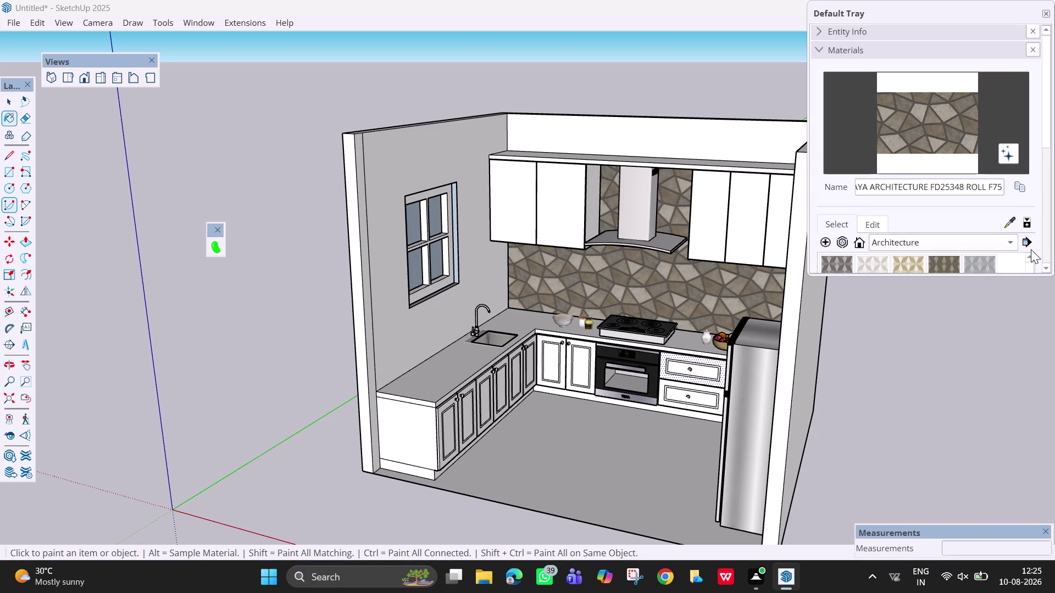
click(1025, 244)
click(993, 266)
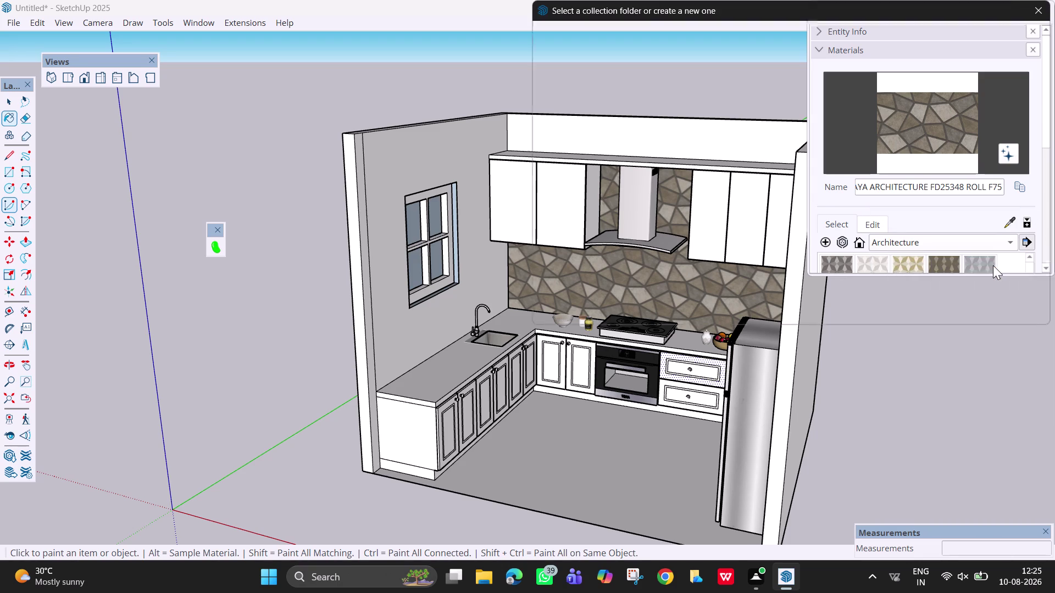
click(599, 205)
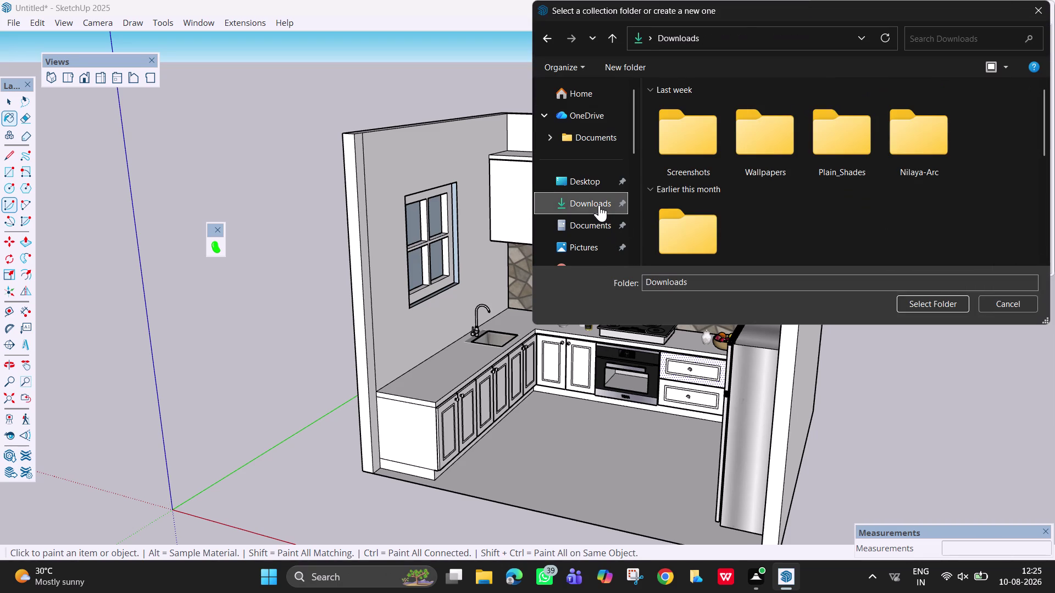
double_click(857, 140)
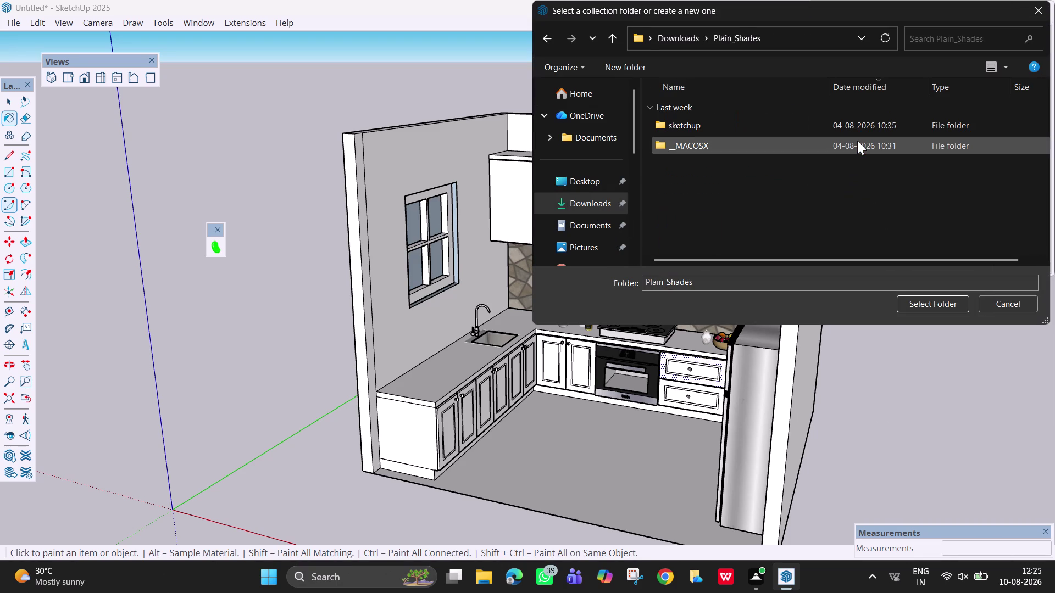
double_click(834, 130)
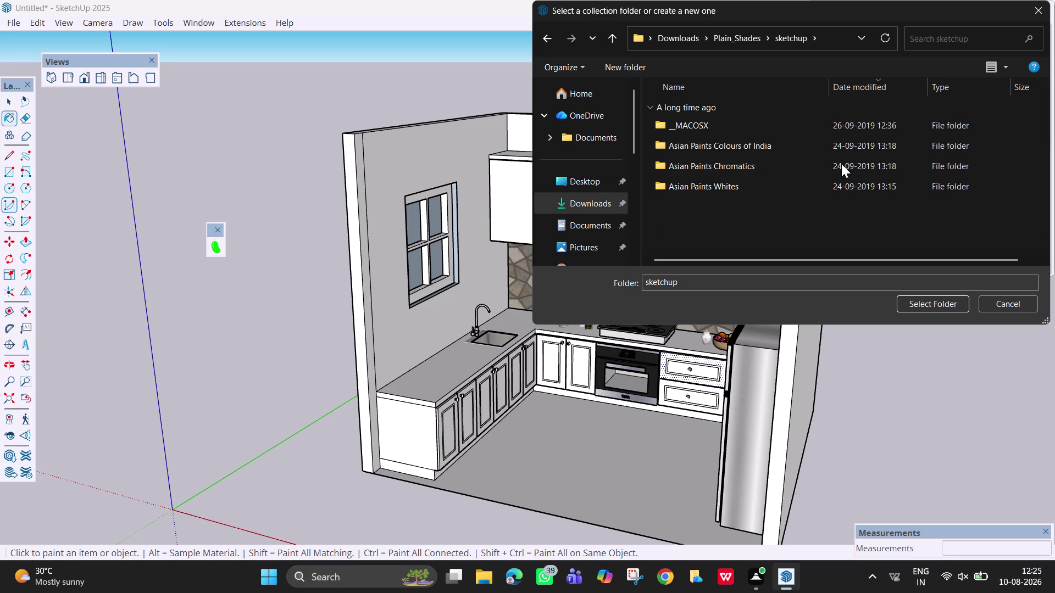
click(815, 185)
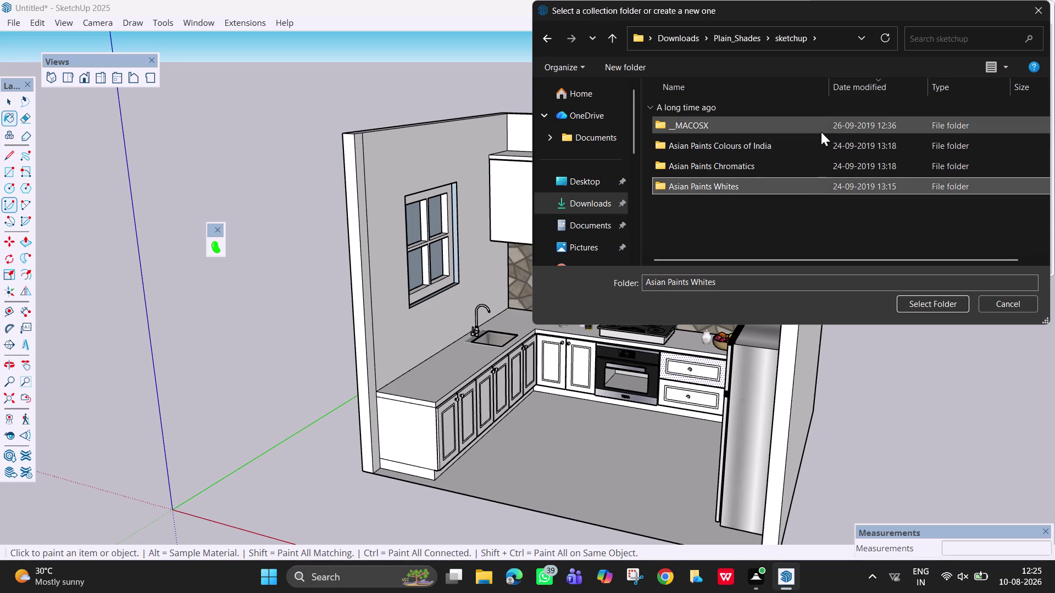
click(830, 154)
click(818, 146)
double_click(818, 145)
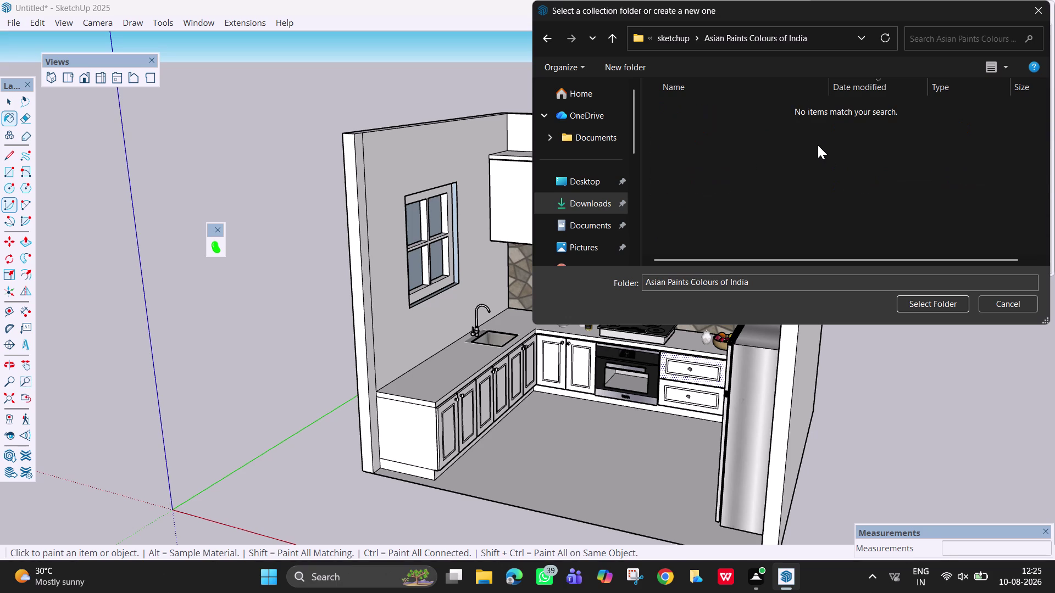
click(922, 306)
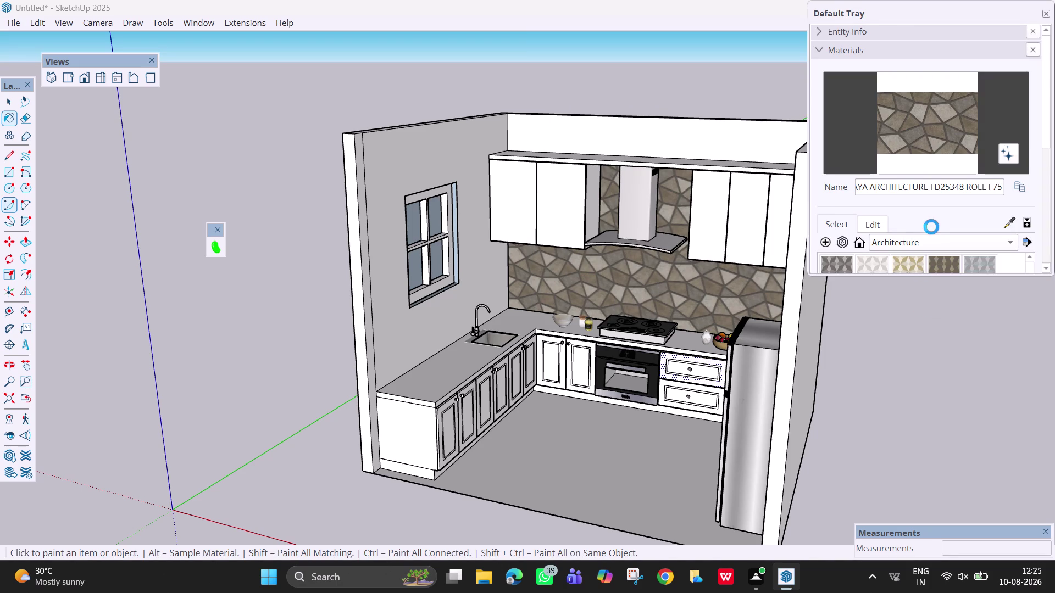
Scroll the Asian Paints Colours swatches down and pick 2137 Rustic Turquoise.
scroll(down, 3)
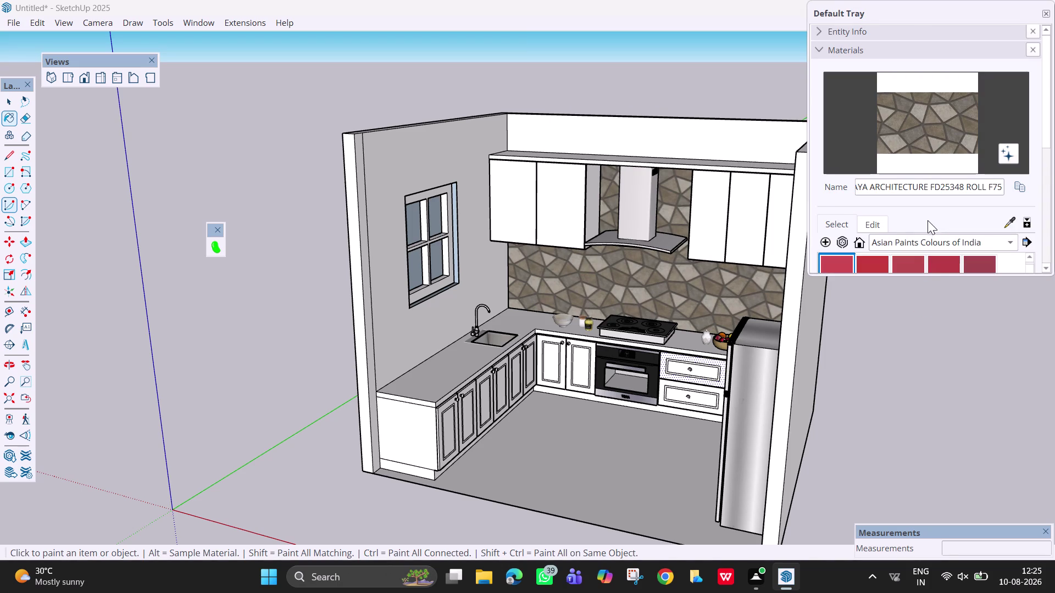
scroll(down, 3)
scroll(down, 3)
scroll(down, 3)
scroll(down, 3)
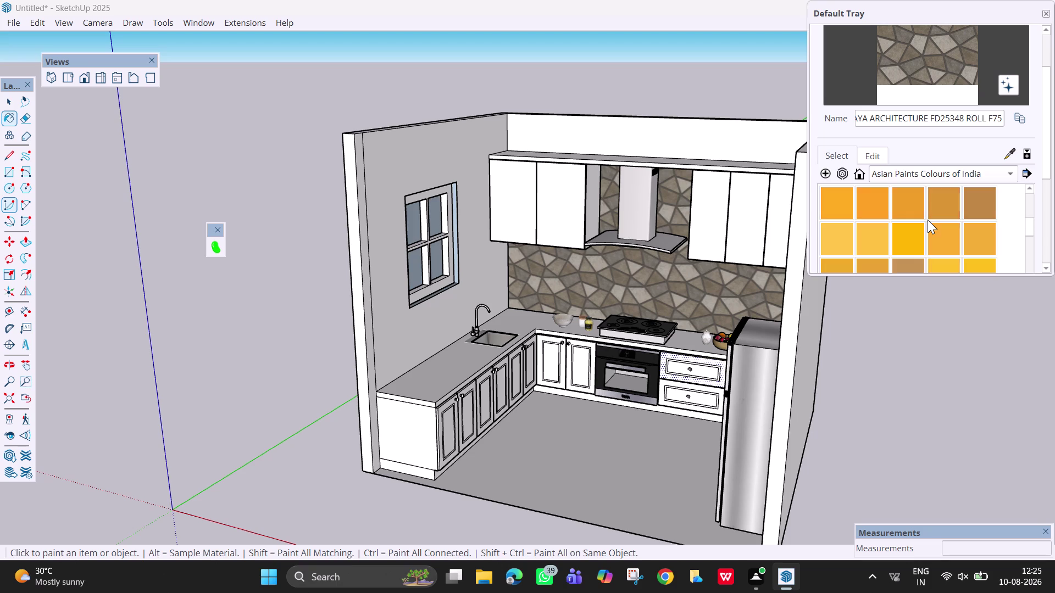
scroll(down, 3)
scroll(down, 3)
scroll(down, 3)
scroll(down, 3)
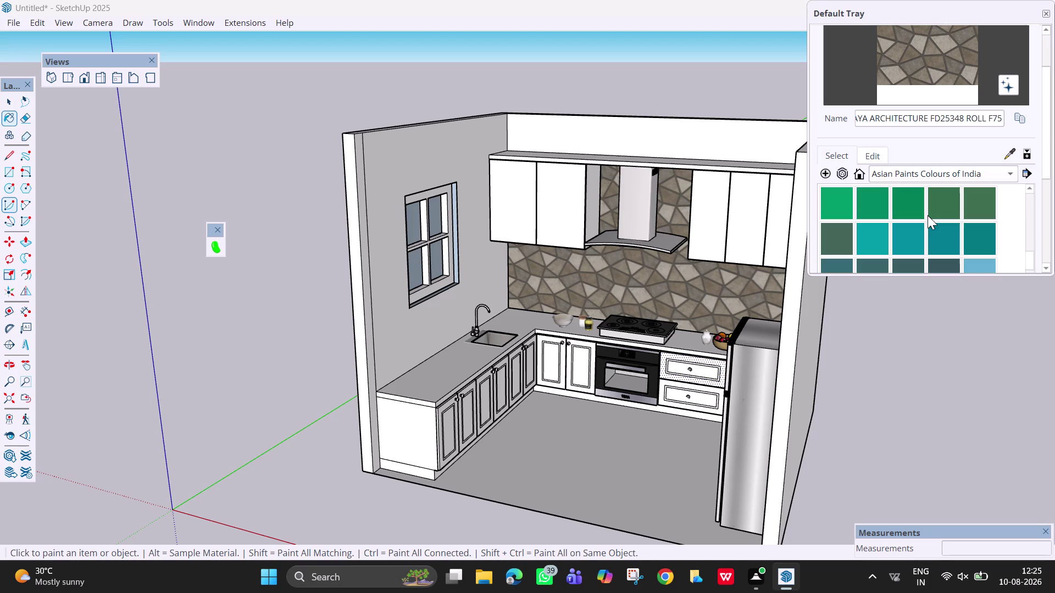
click(878, 235)
click(635, 147)
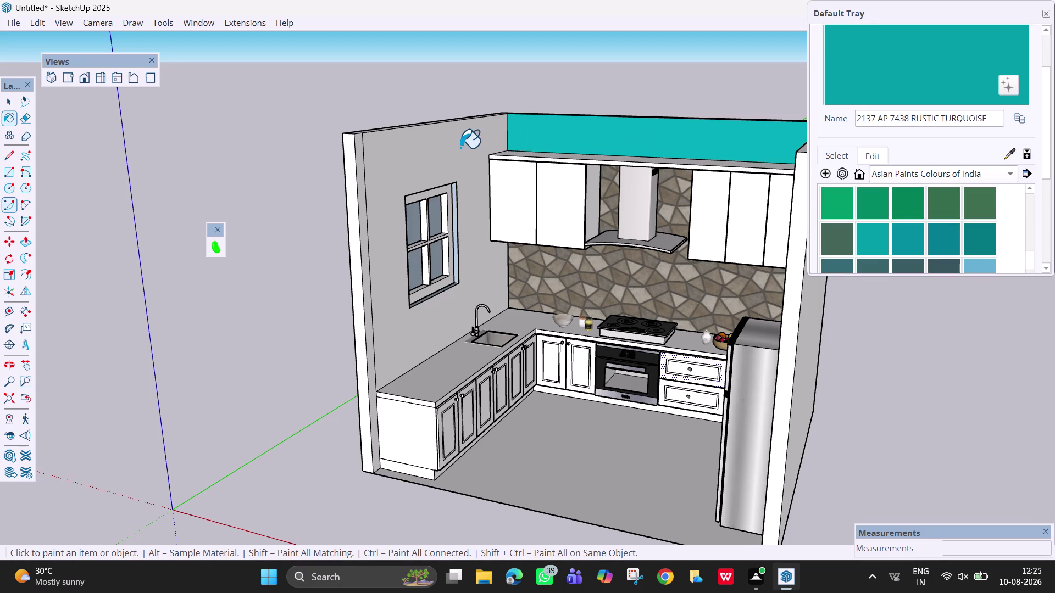
Paint the upper back wall strip, right wall, shelf and left wall Rustic Turquoise.
click(461, 147)
middle_drag(666, 358, 866, 439)
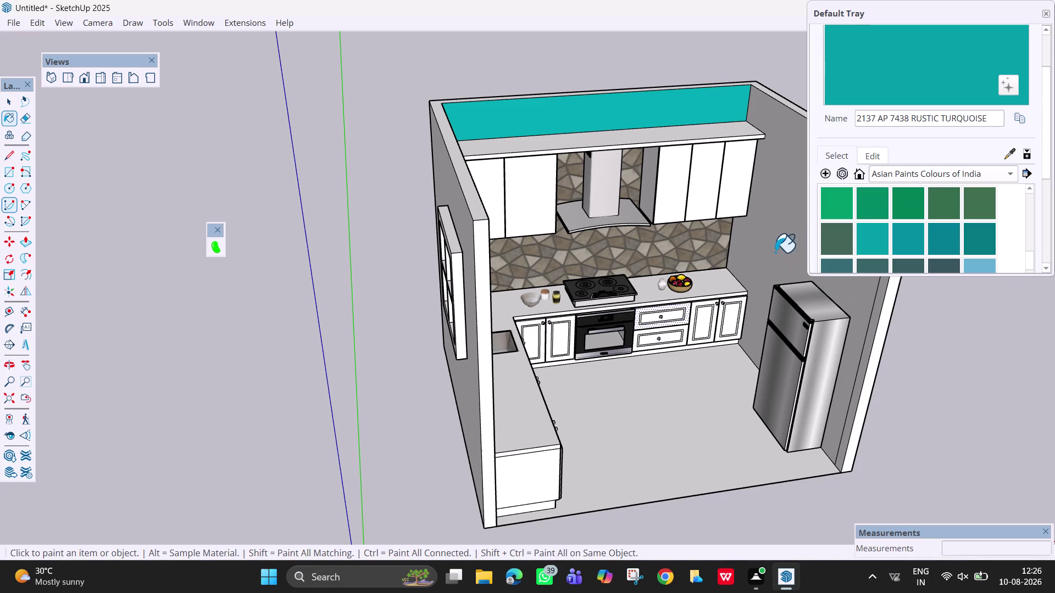
click(767, 243)
click(696, 130)
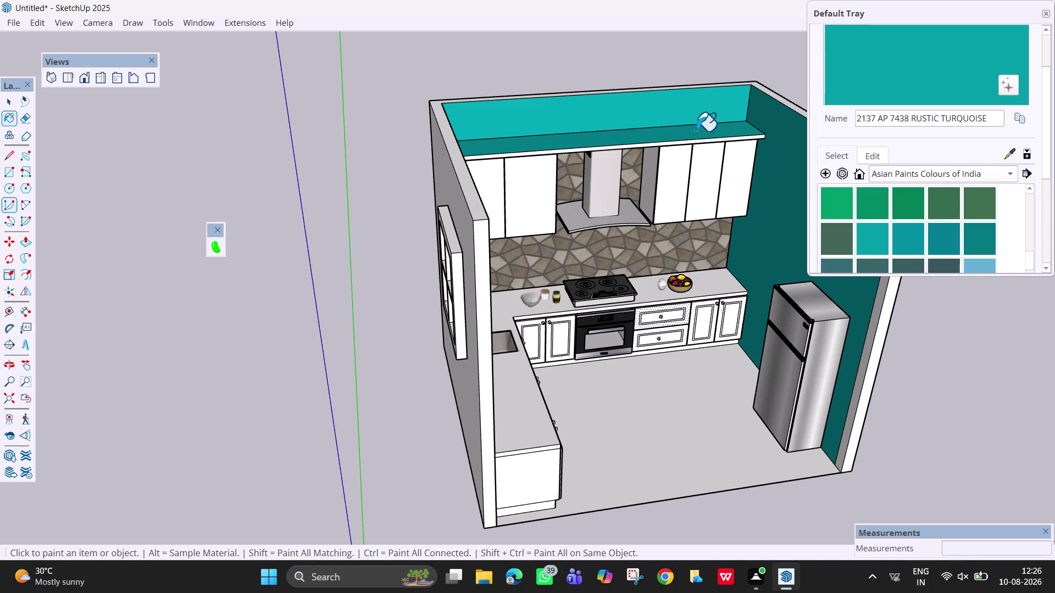
scroll(up, 3)
click(670, 148)
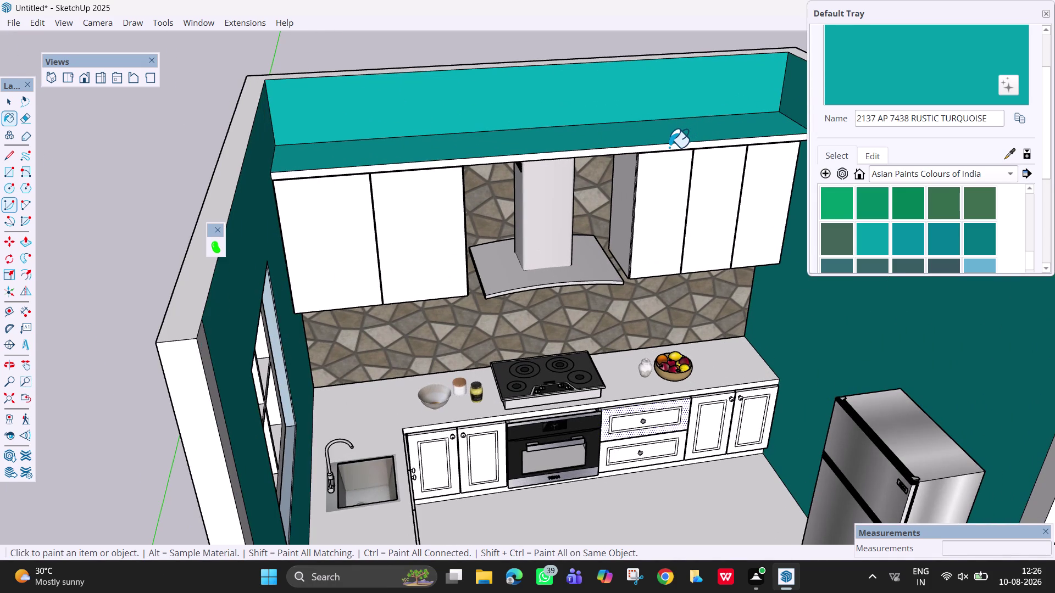
middle_drag(637, 329, 480, 235)
scroll(down, 3)
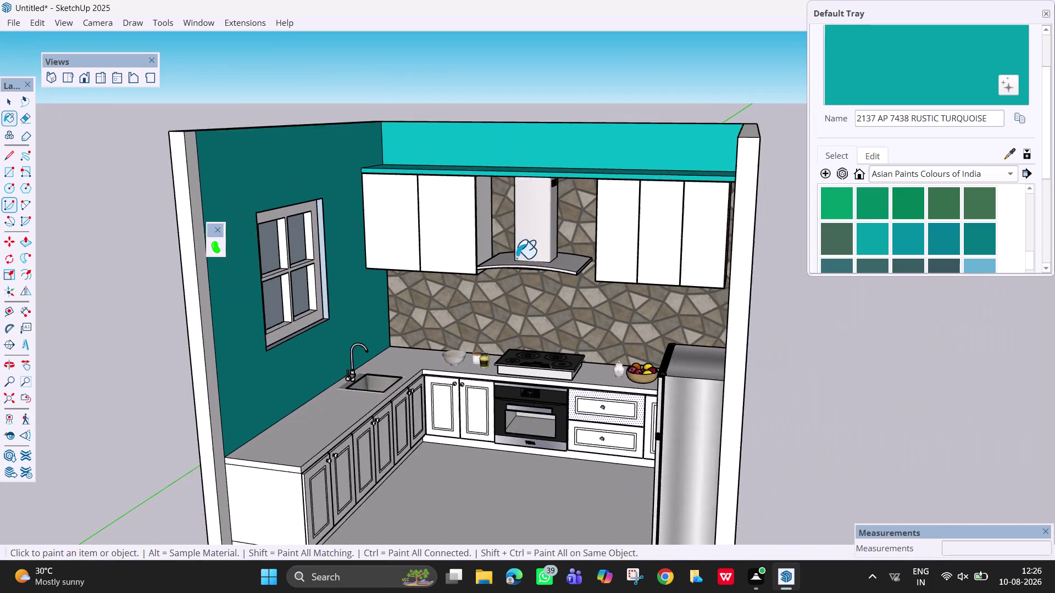
scroll(down, 3)
middle_drag(549, 314, 586, 377)
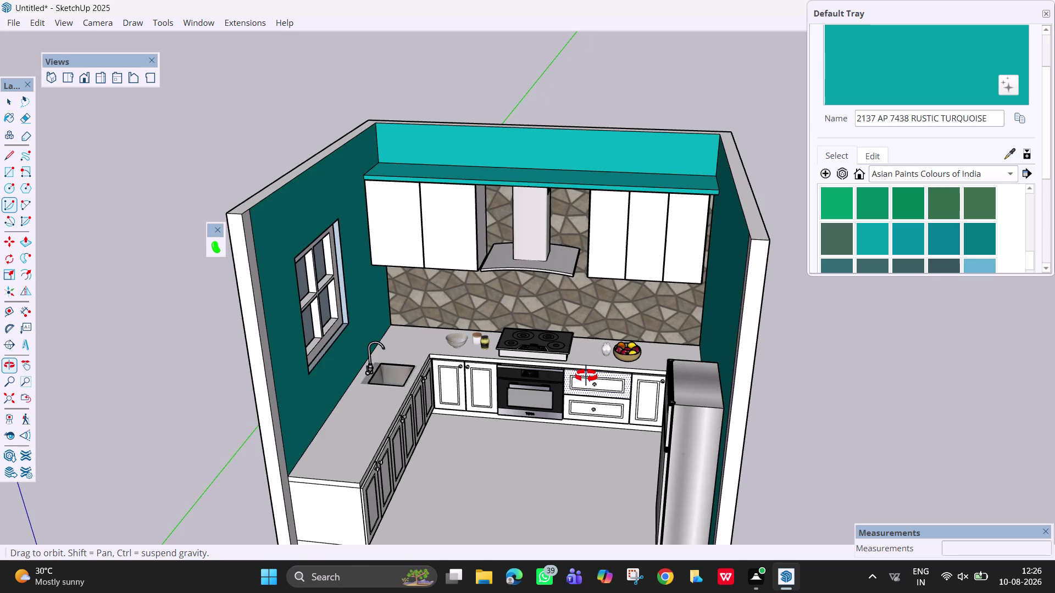
middle_drag(586, 377, 560, 366)
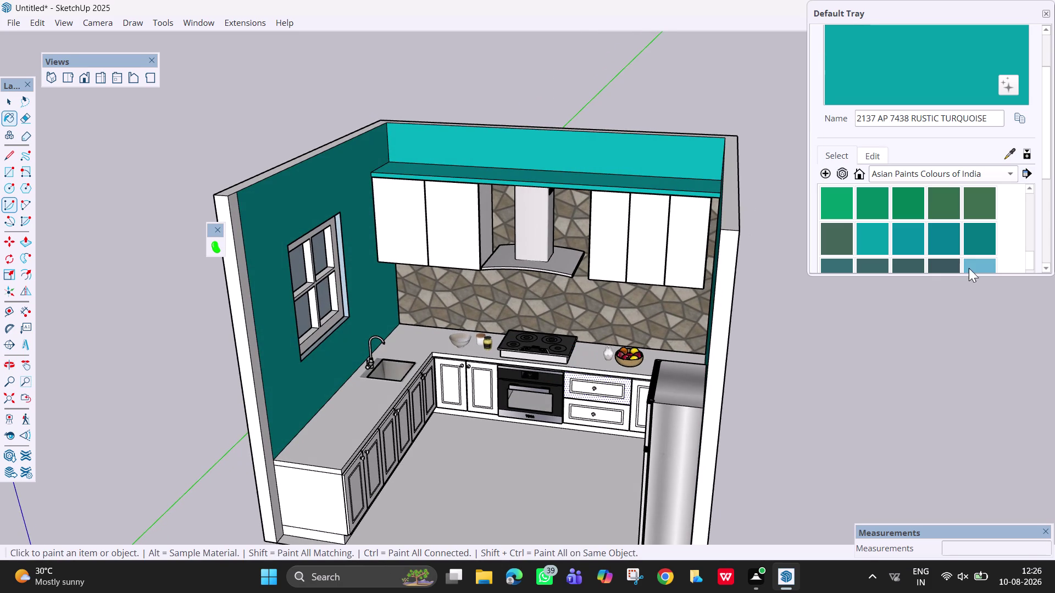
scroll(down, 3)
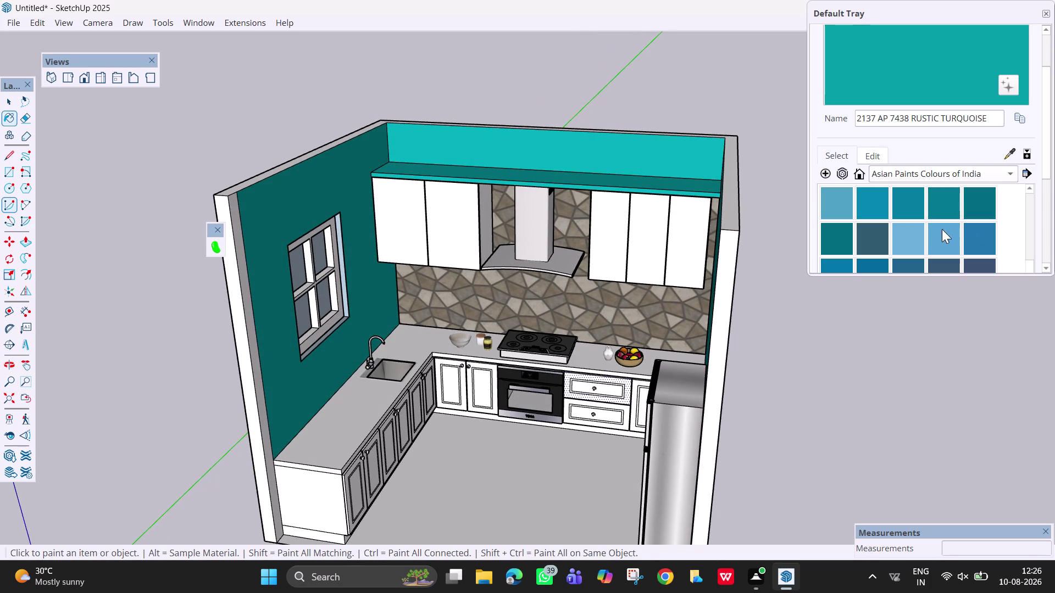
Pick 2153 Greek Vase and paint the upper back strip, shelf and left wall with it.
click(907, 237)
click(666, 166)
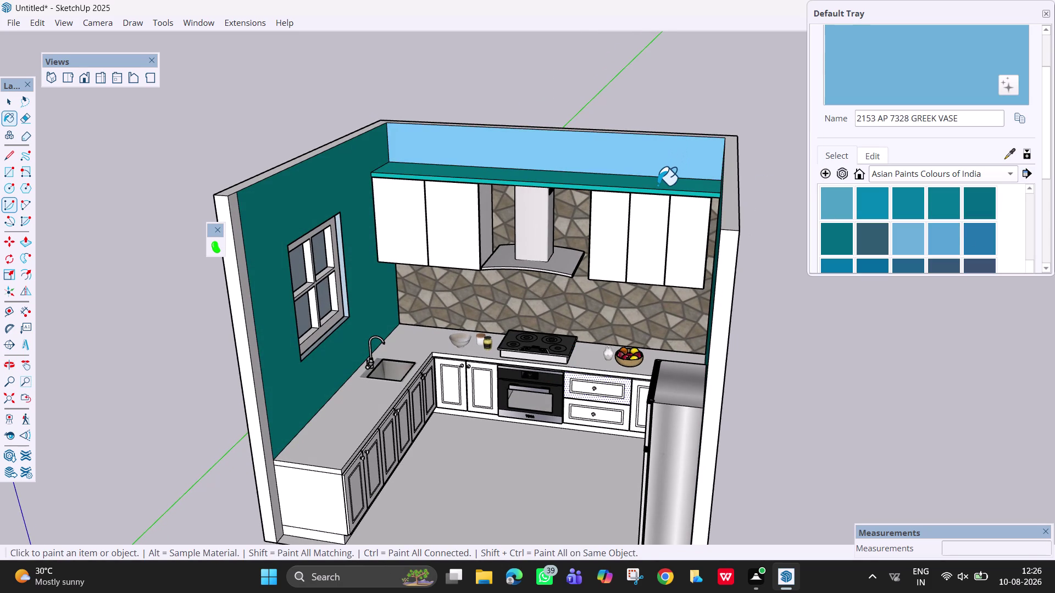
click(657, 185)
click(325, 187)
middle_drag(518, 292, 706, 347)
drag(753, 229, 745, 220)
scroll(up, 3)
click(679, 165)
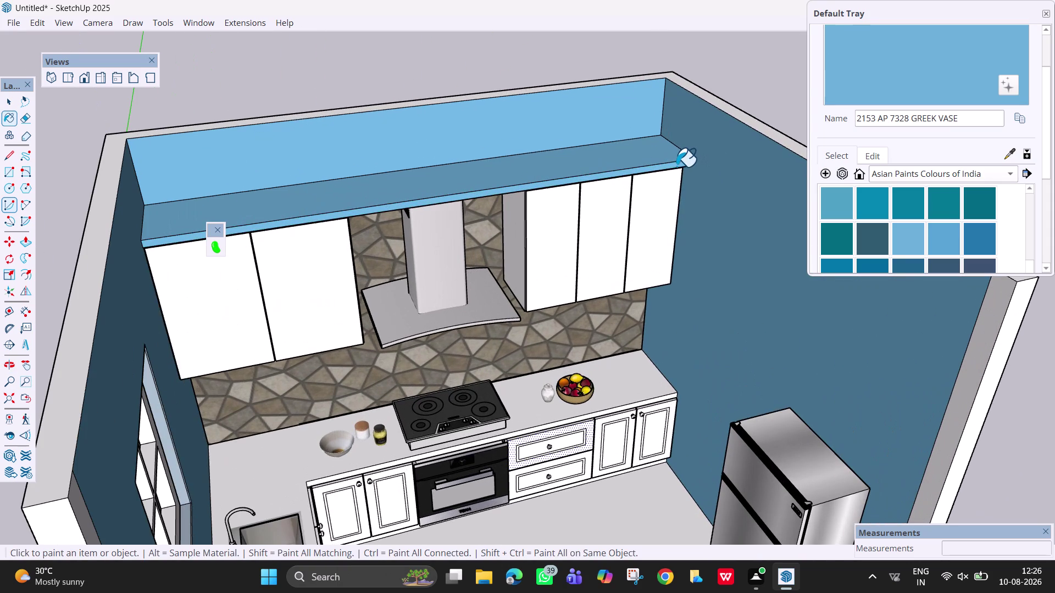
Orbit around the kitchen to review the blue walls, then return to the Select tool.
middle_drag(228, 373, 151, 349)
scroll(down, 3)
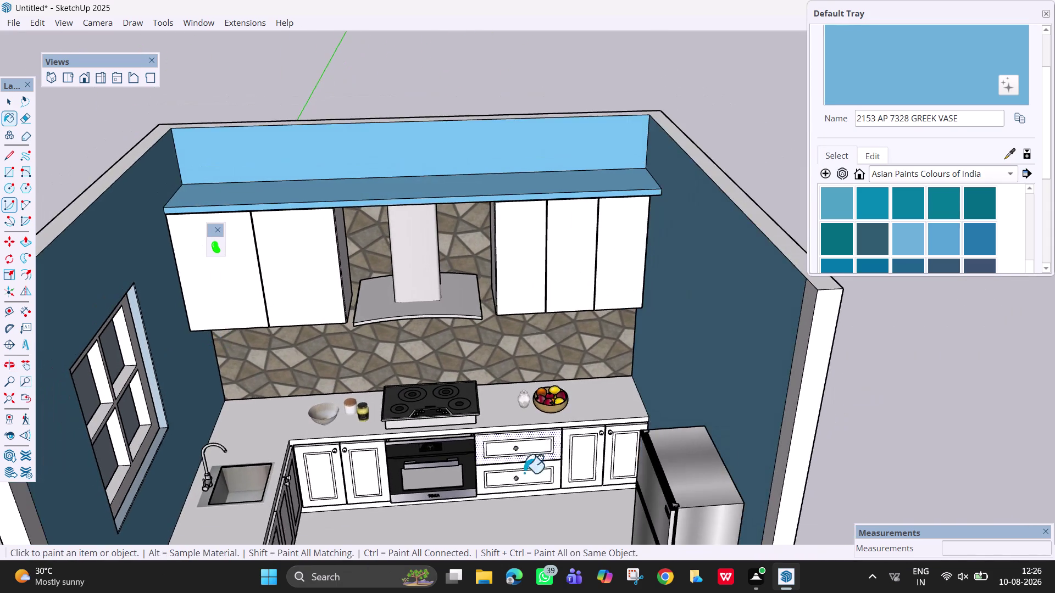
scroll(down, 3)
scroll(down, 3)
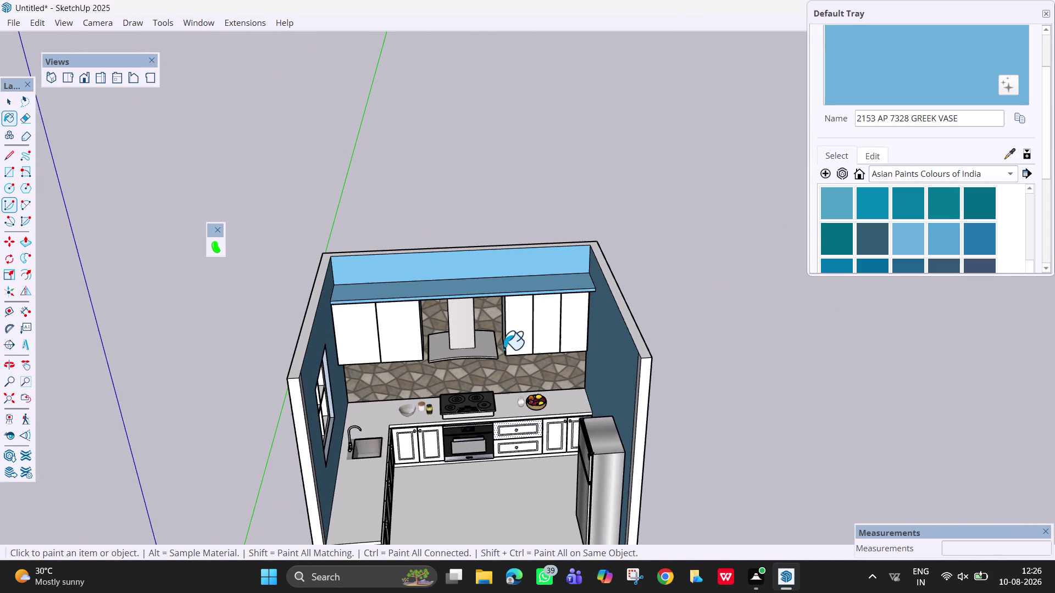
middle_drag(508, 461, 406, 348)
scroll(up, 3)
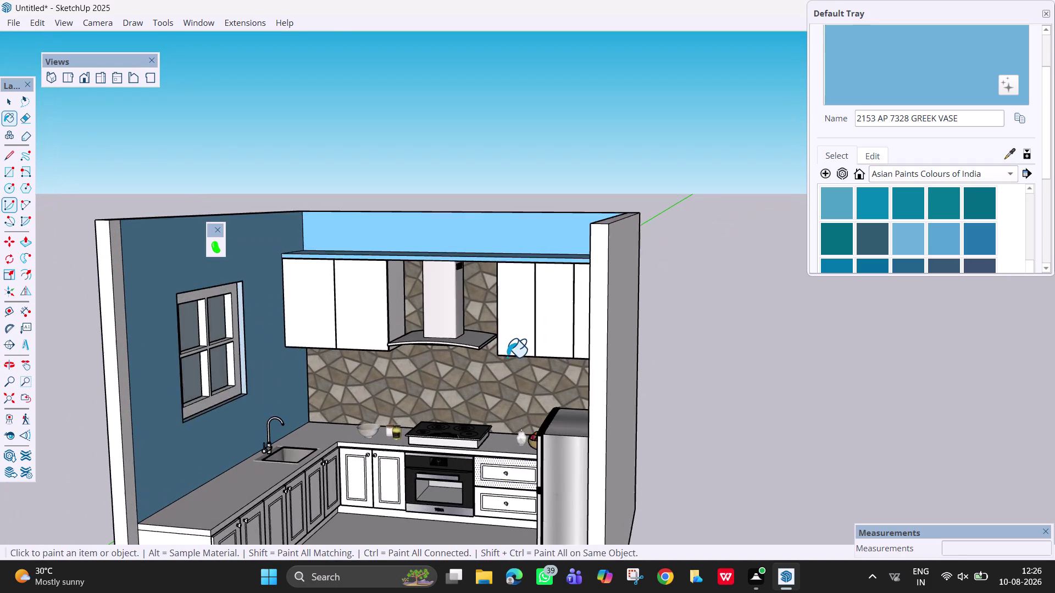
scroll(up, 3)
middle_drag(522, 366, 823, 457)
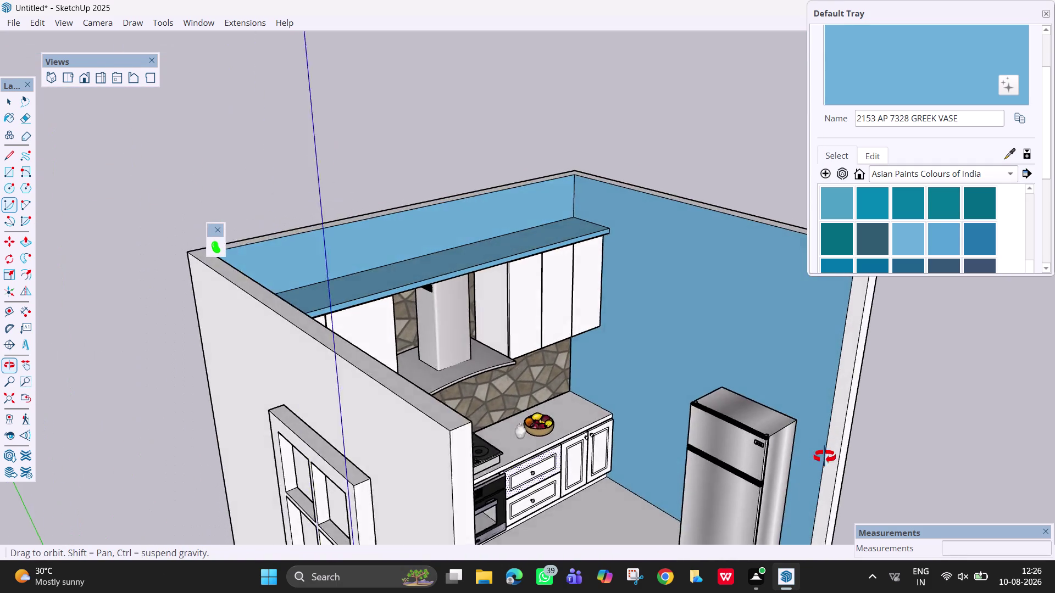
middle_drag(824, 457, 575, 388)
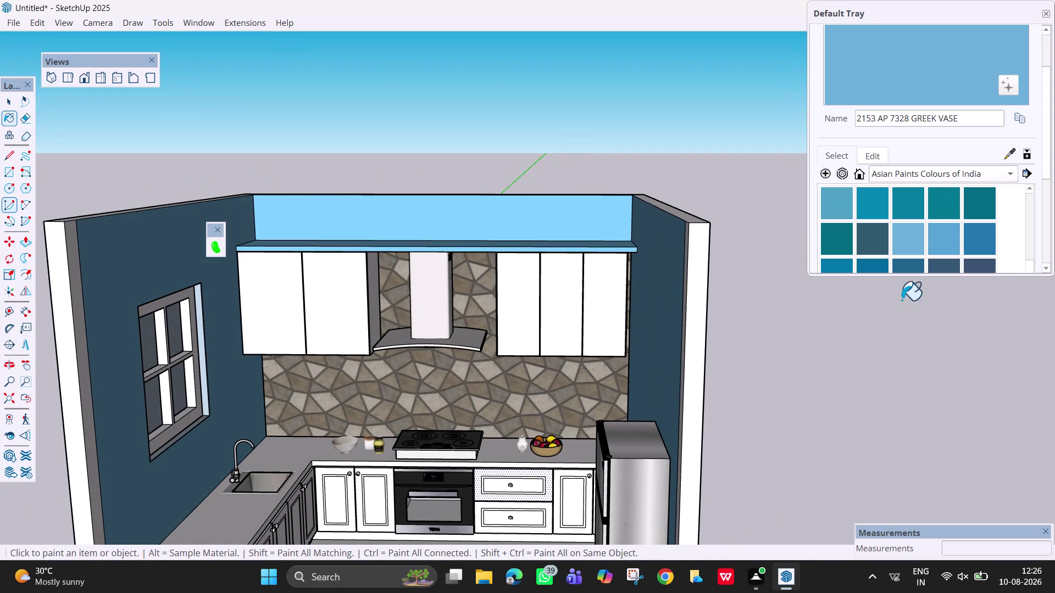
key(space)
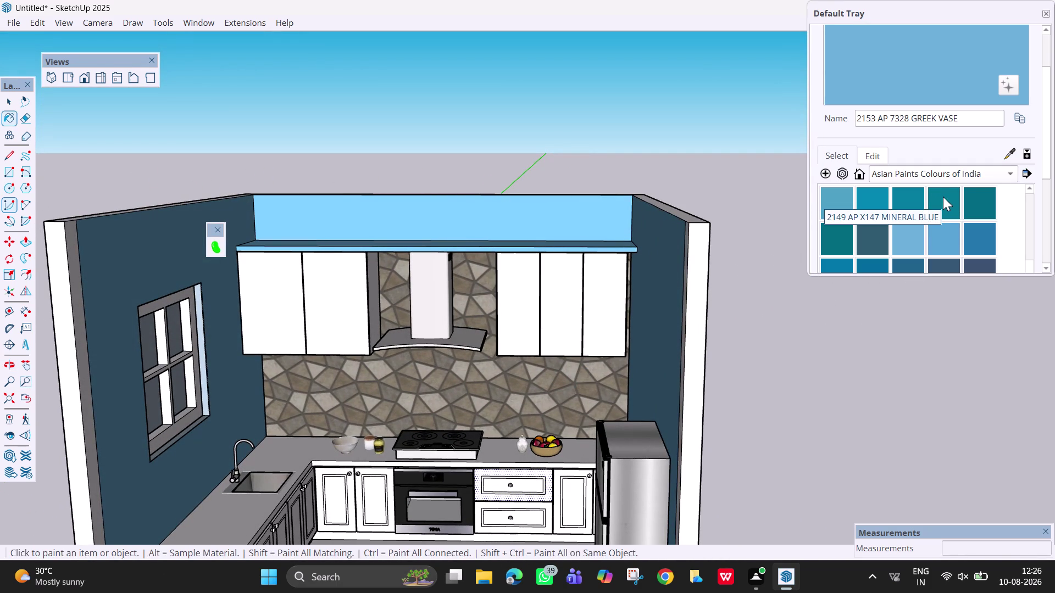
key(Escape)
scroll(down, 3)
scroll(down, 3)
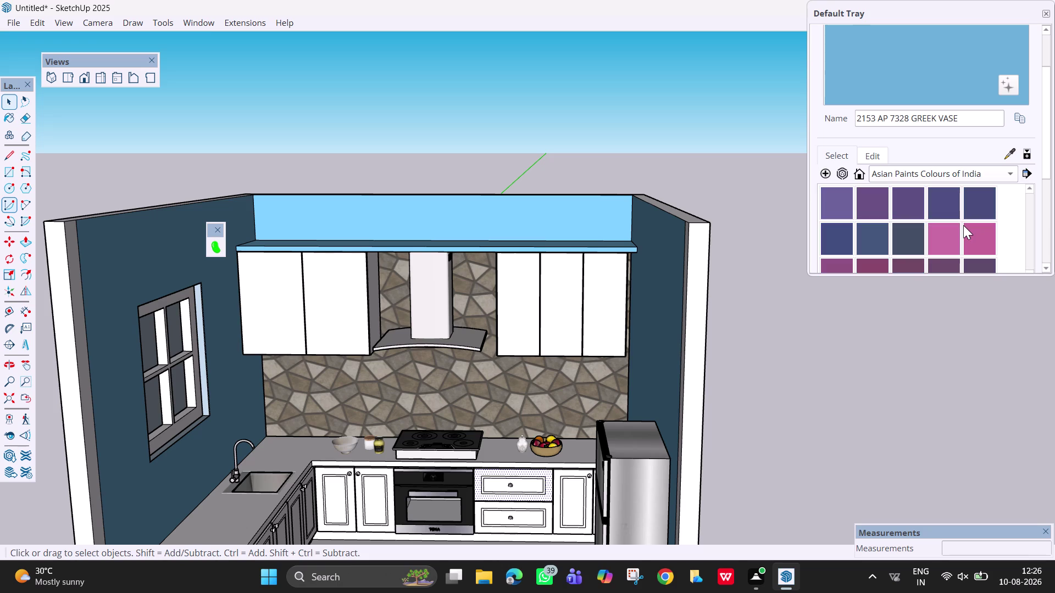
scroll(down, 3)
key(space)
Try the Offset tool on an upper cabinet door, then cancel it.
scroll(up, 3)
scroll(up, 3)
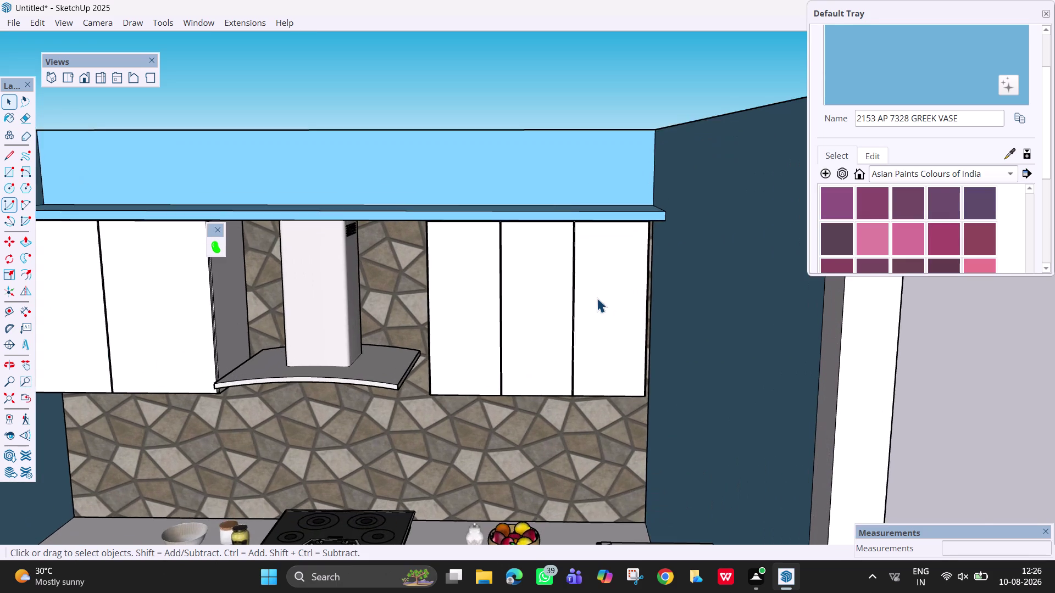
key(f)
click(577, 303)
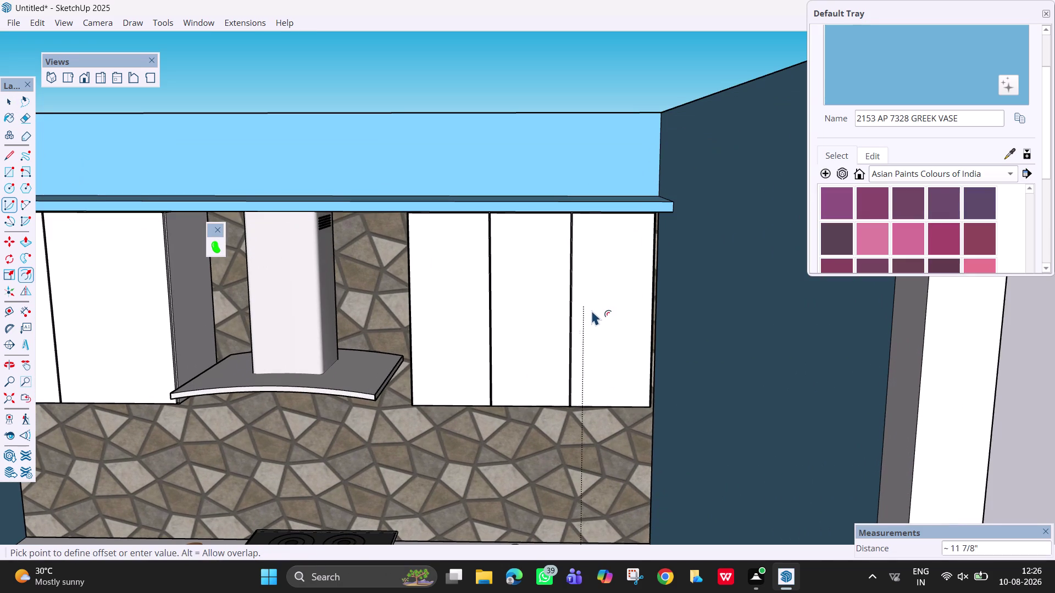
key(Escape)
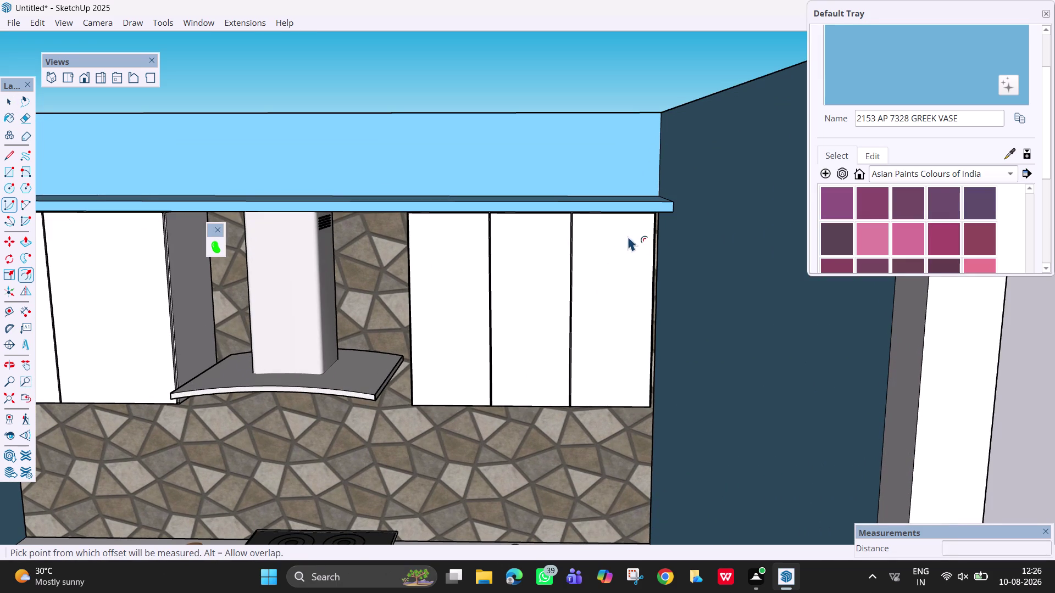
scroll(up, 3)
key(space)
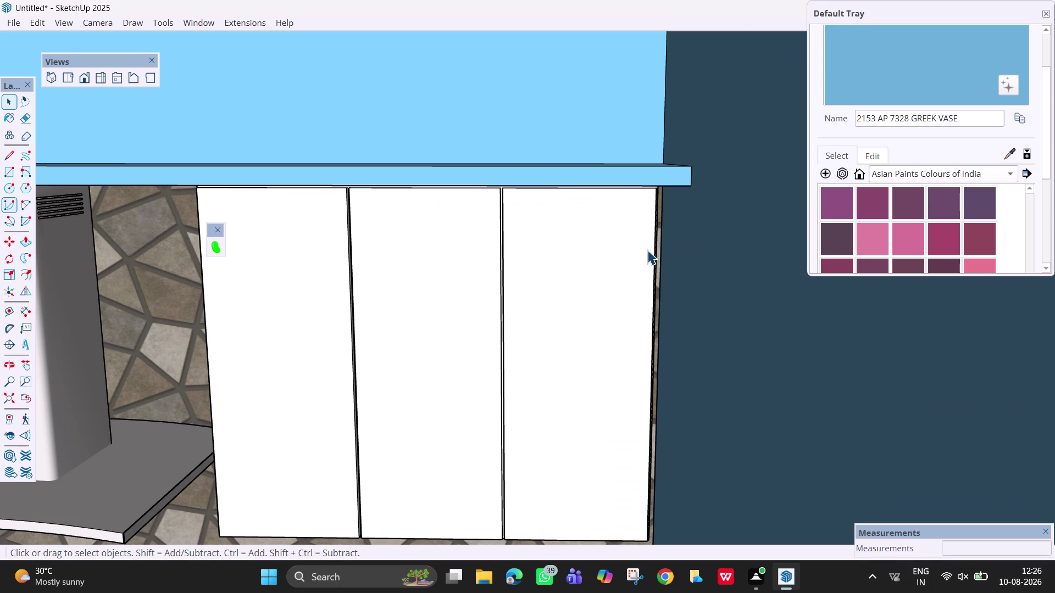
Close the Default Tray and frame the upper cabinets in the full window.
key(f)
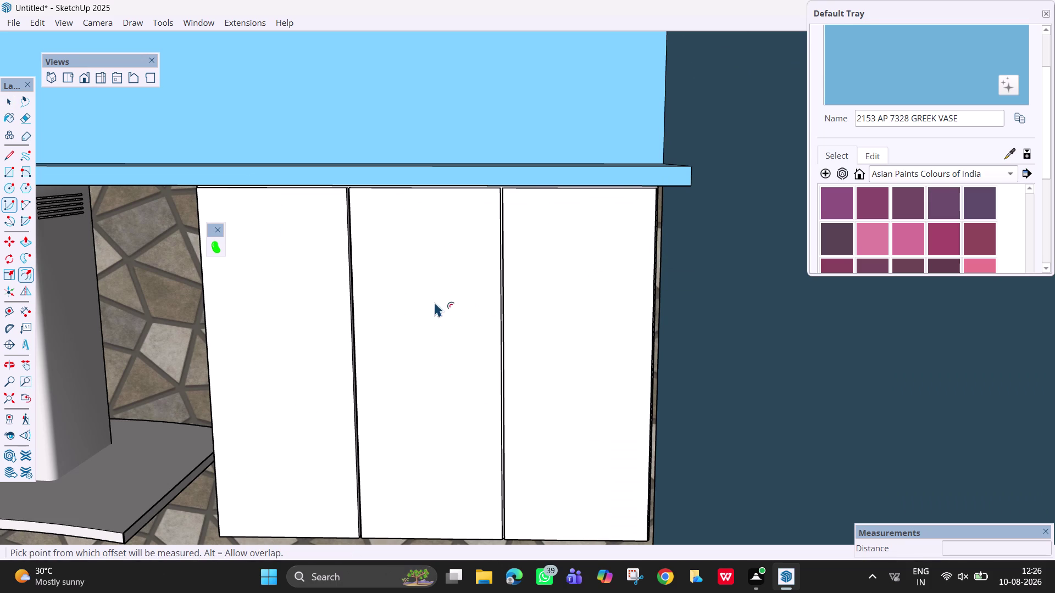
click(1048, 16)
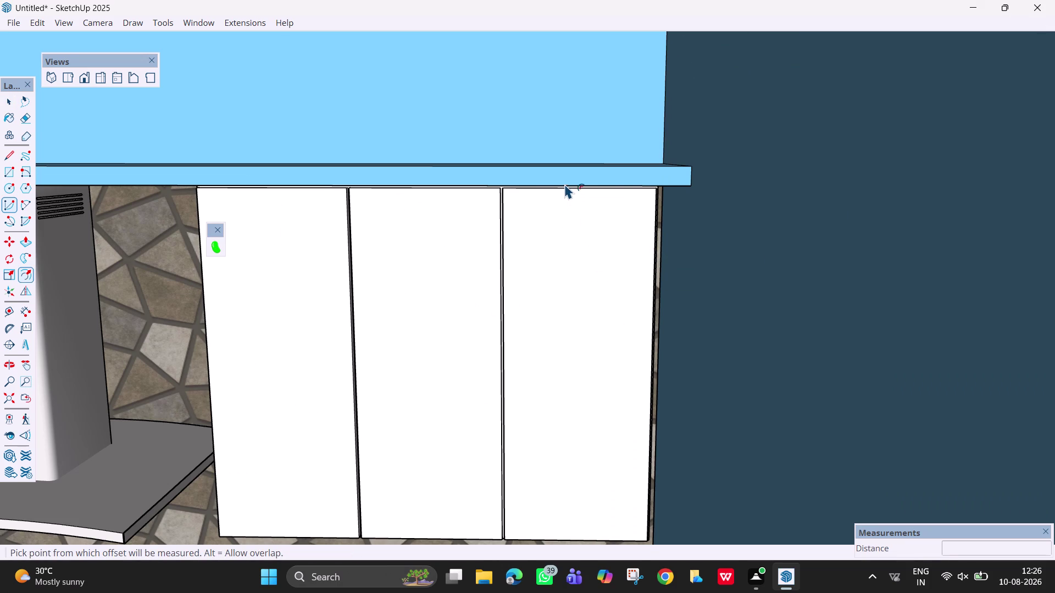
scroll(down, 3)
scroll(down, 3)
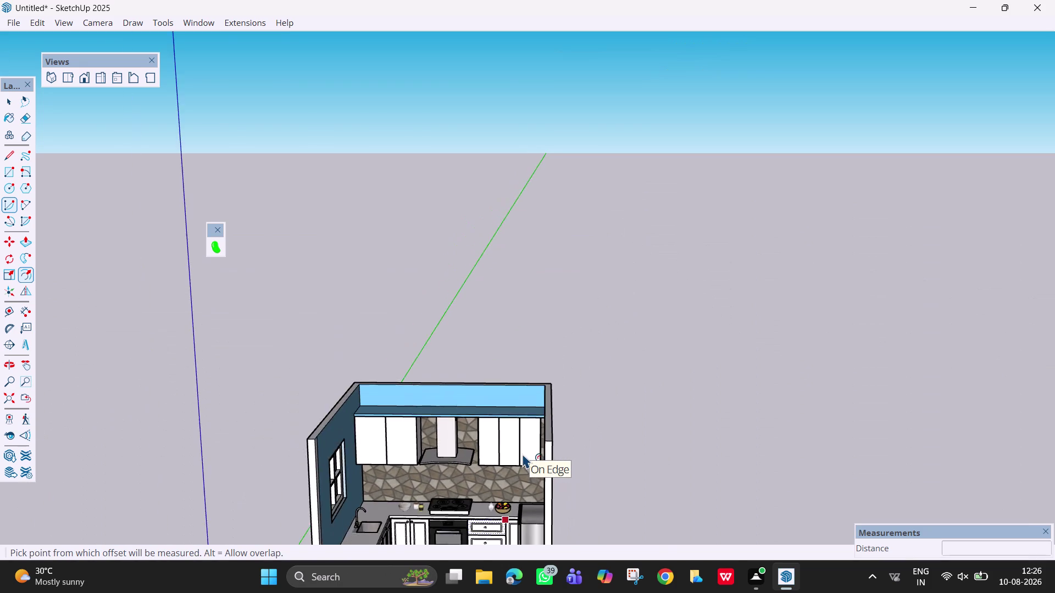
scroll(down, 3)
key(Escape)
key(Escape)
key(space)
scroll(up, 3)
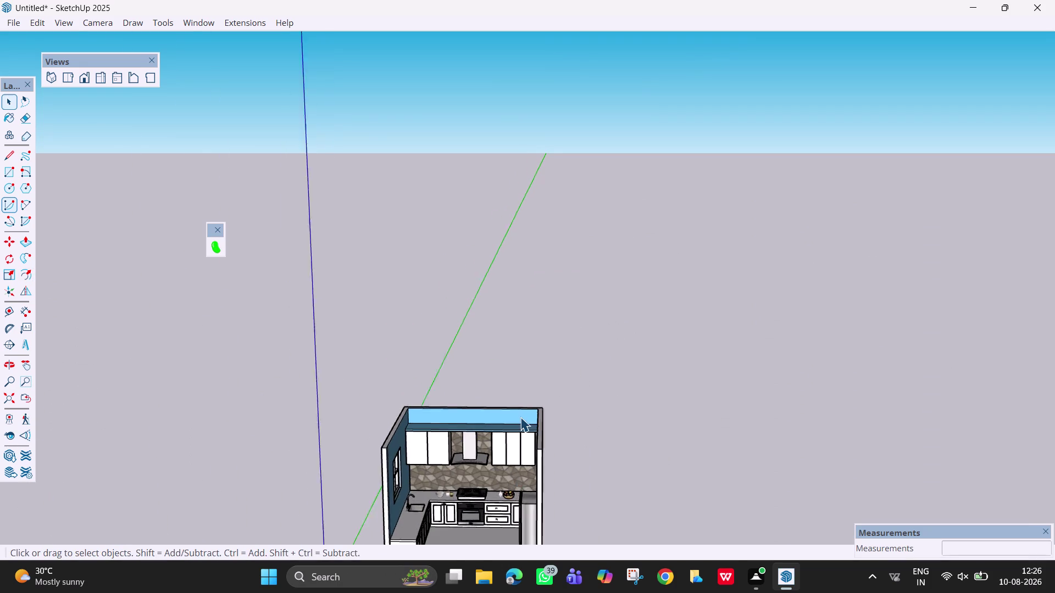
scroll(up, 3)
scroll(down, 3)
middle_drag(509, 465, 532, 415)
Pan to the right upper cabinets and offset the rightmost door face inward.
key(h)
drag(501, 519, 514, 456)
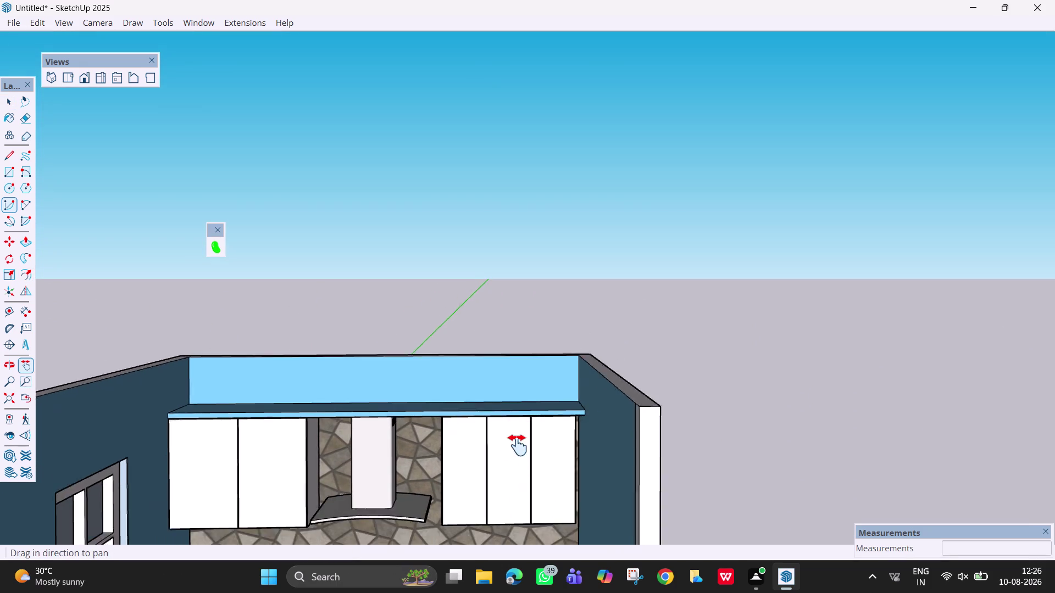
drag(514, 456, 541, 372)
scroll(up, 3)
key(space)
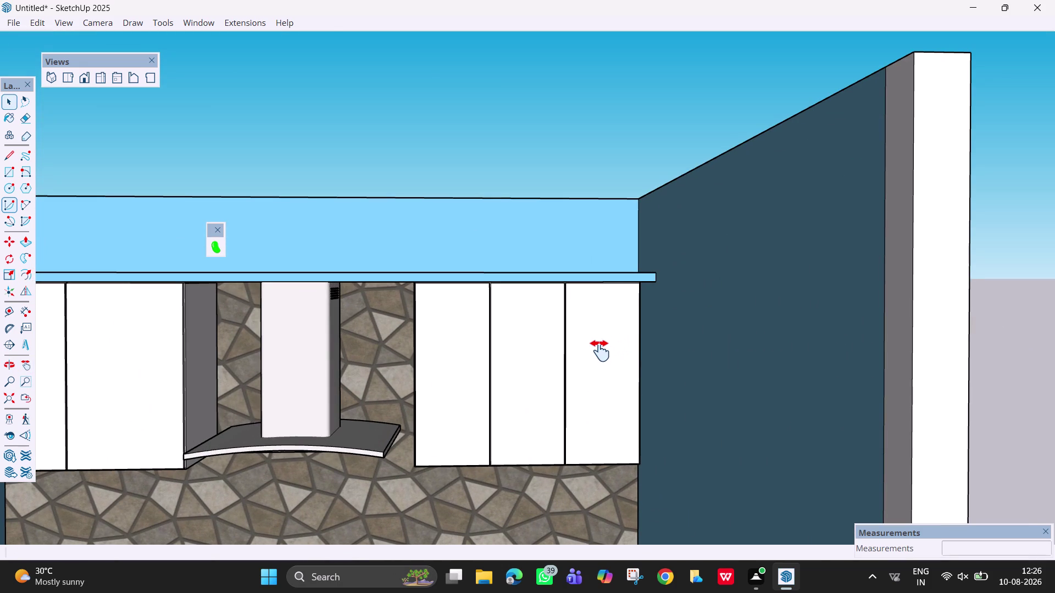
click(600, 351)
key(f)
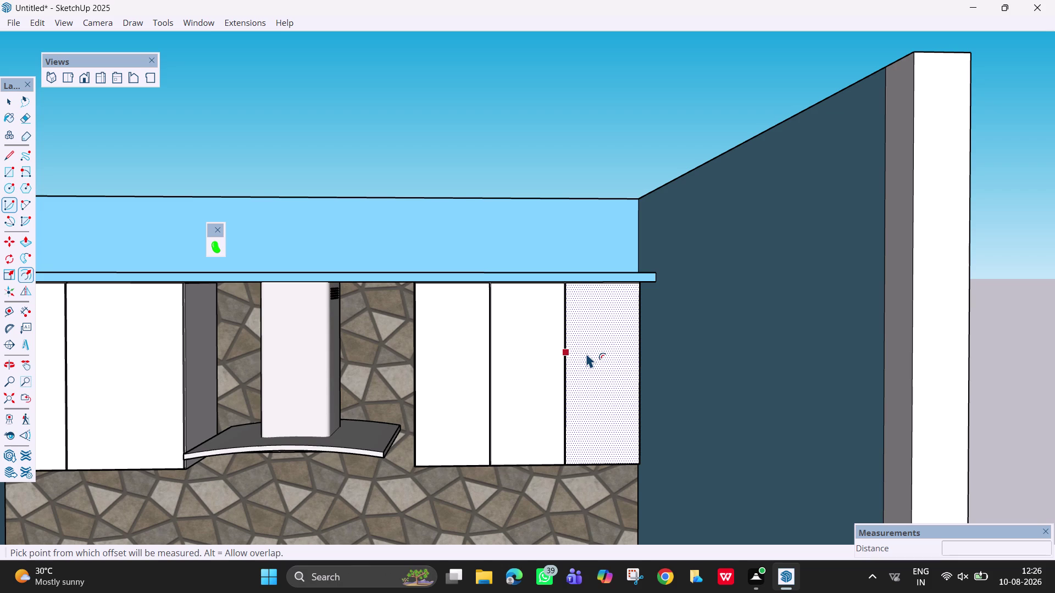
click(586, 352)
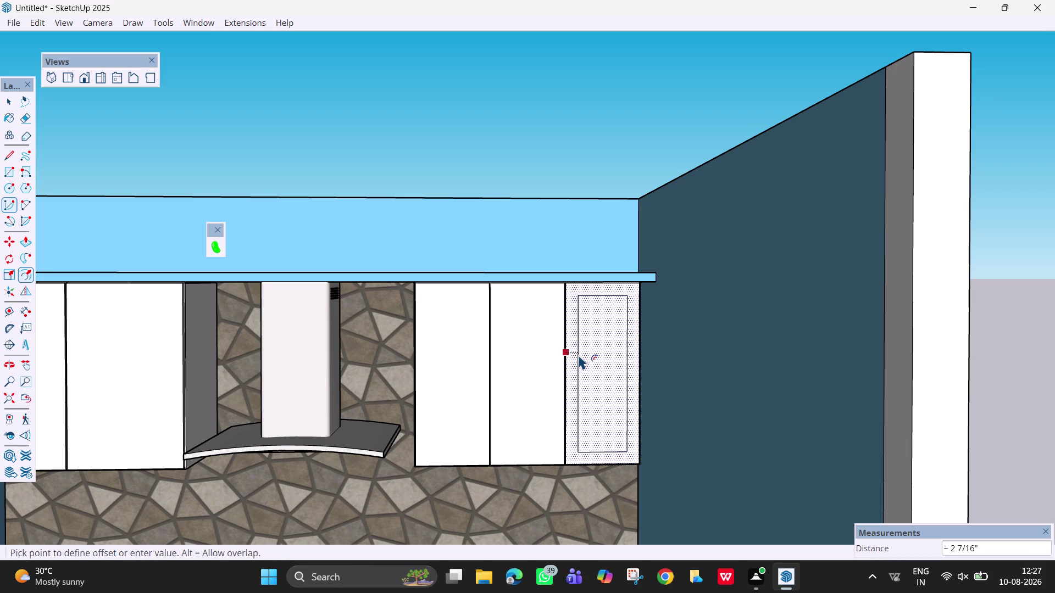
click(578, 354)
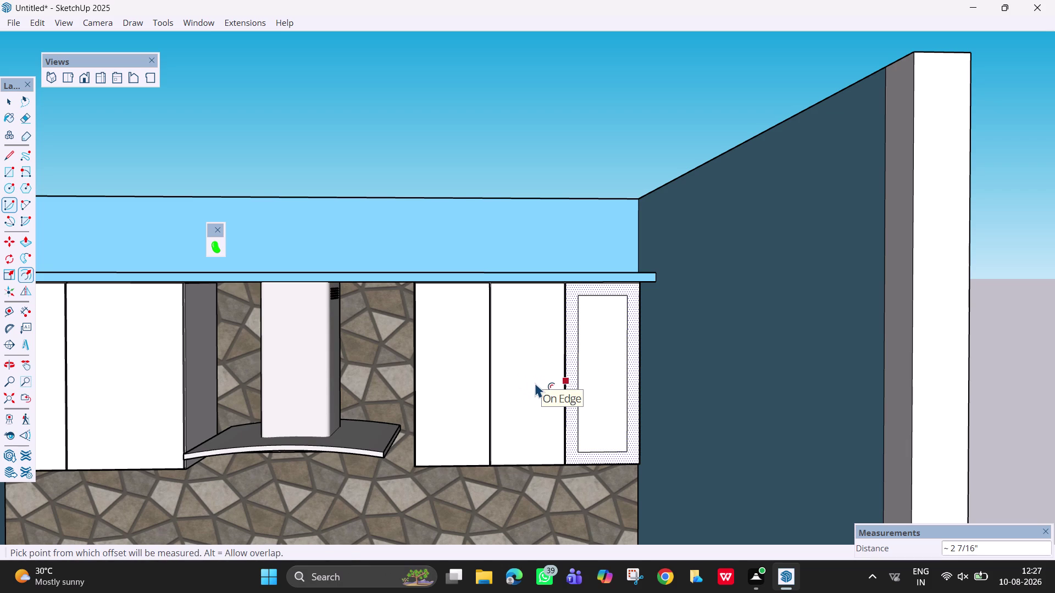
key(space)
key(Escape)
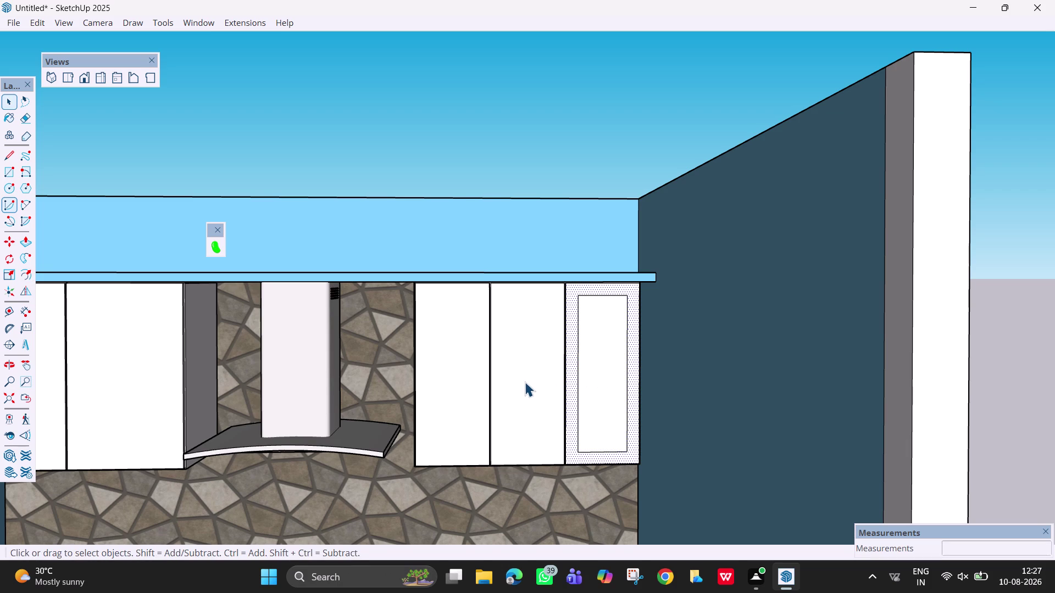
Repeat the same inset offset on the second door by double-clicking its face.
key(f)
click(525, 382)
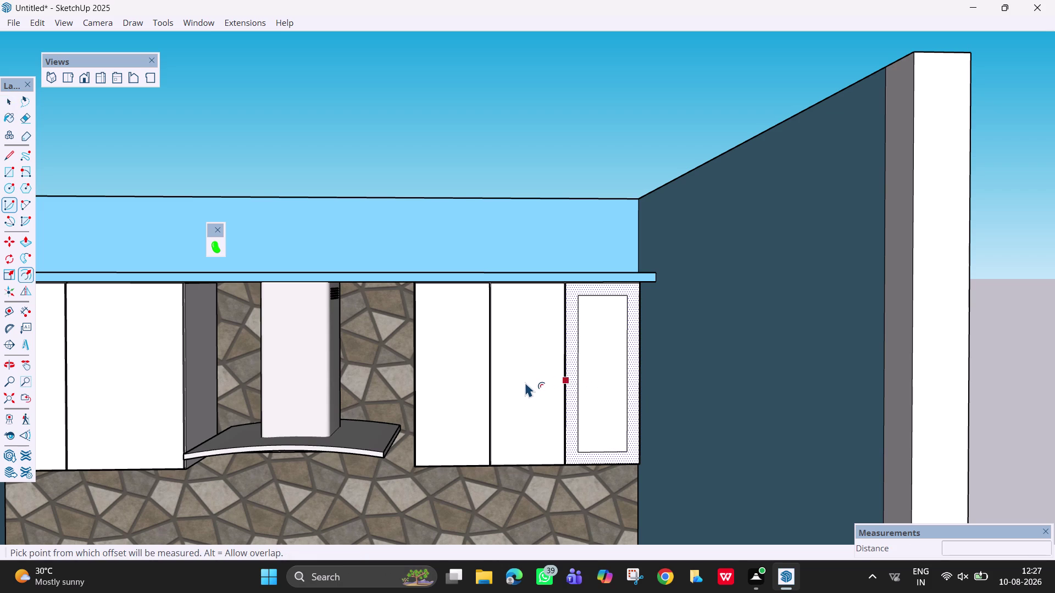
key(Escape)
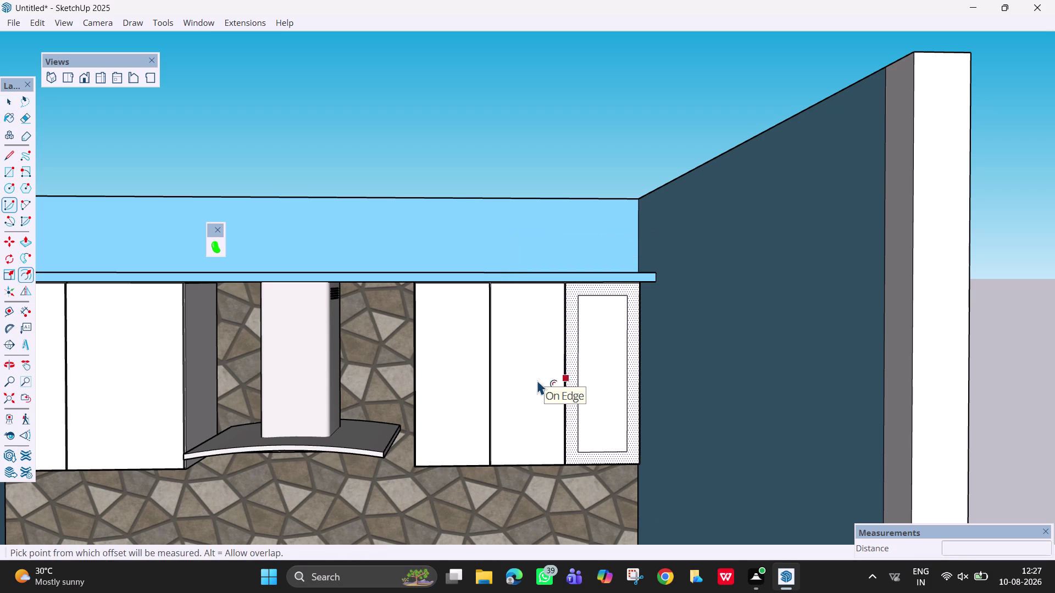
key(space)
click(537, 380)
key(f)
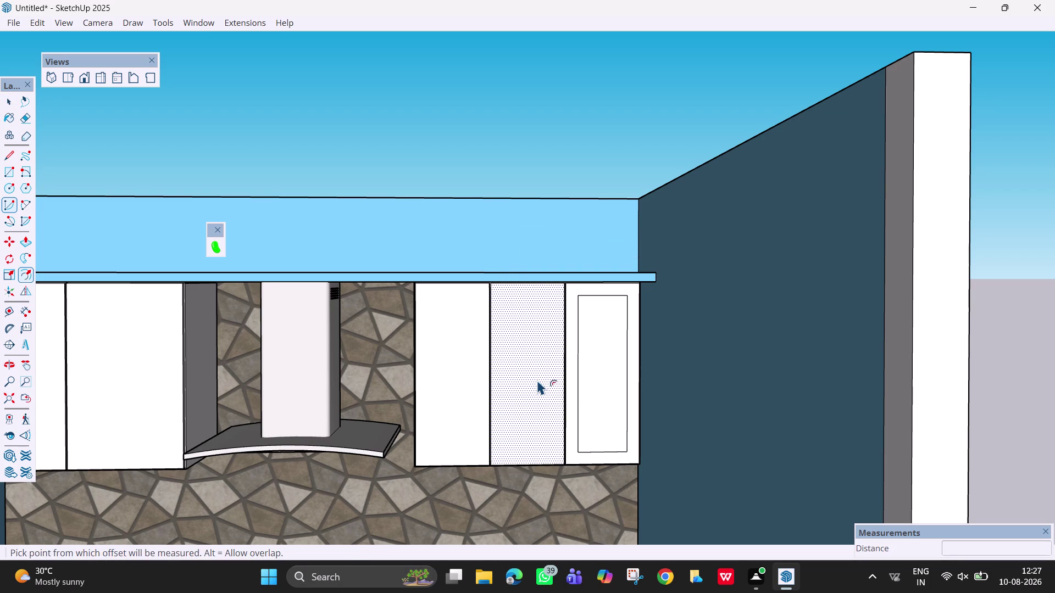
double_click(537, 379)
click(441, 401)
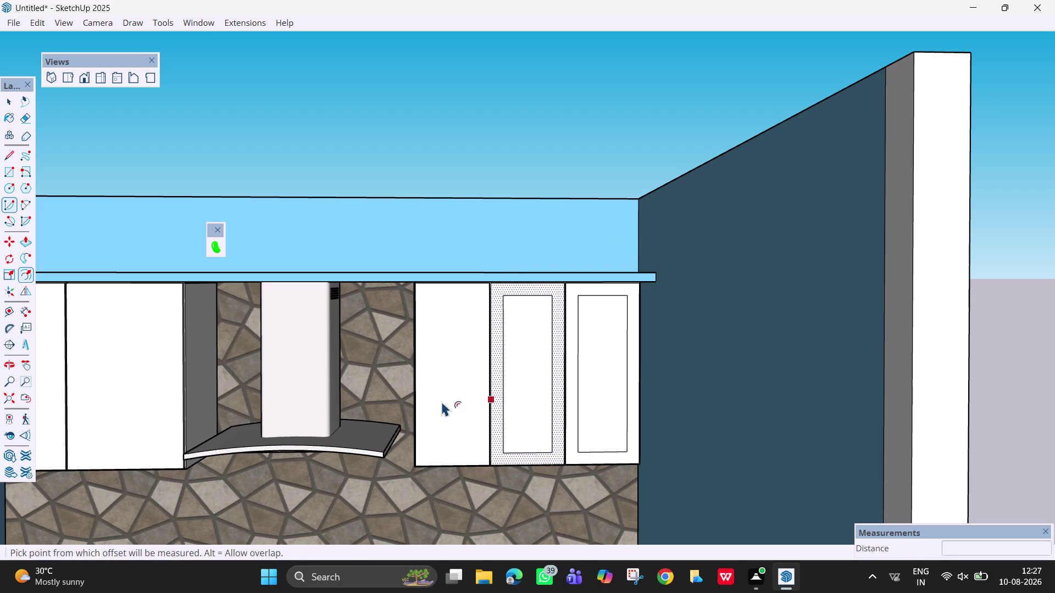
key(Escape)
key(space)
Try the offset on the next door, then clear the selection.
click(441, 401)
double_click(441, 401)
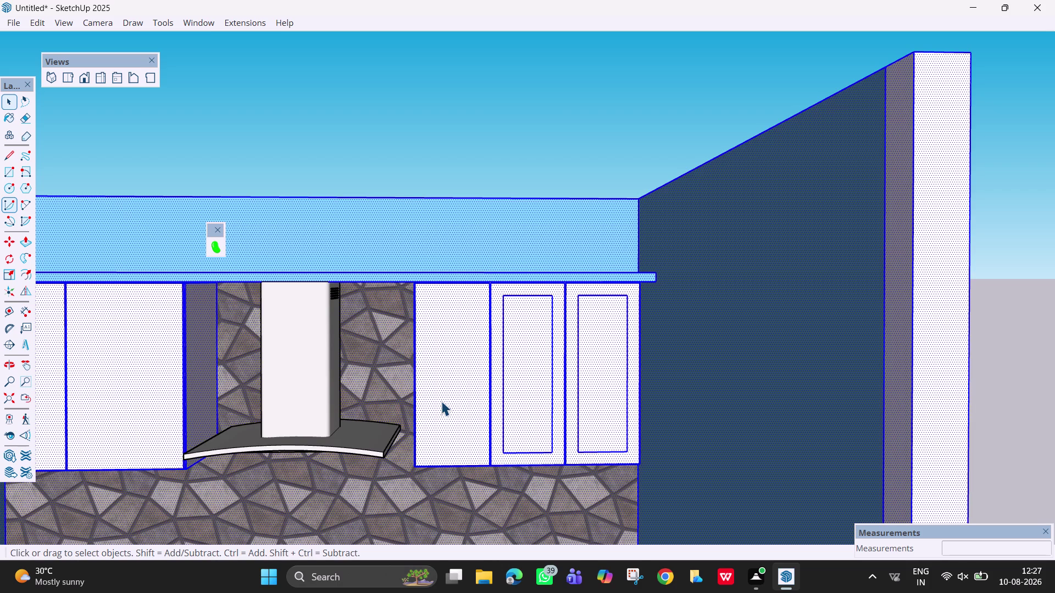
key(Escape)
key(space)
click(580, 157)
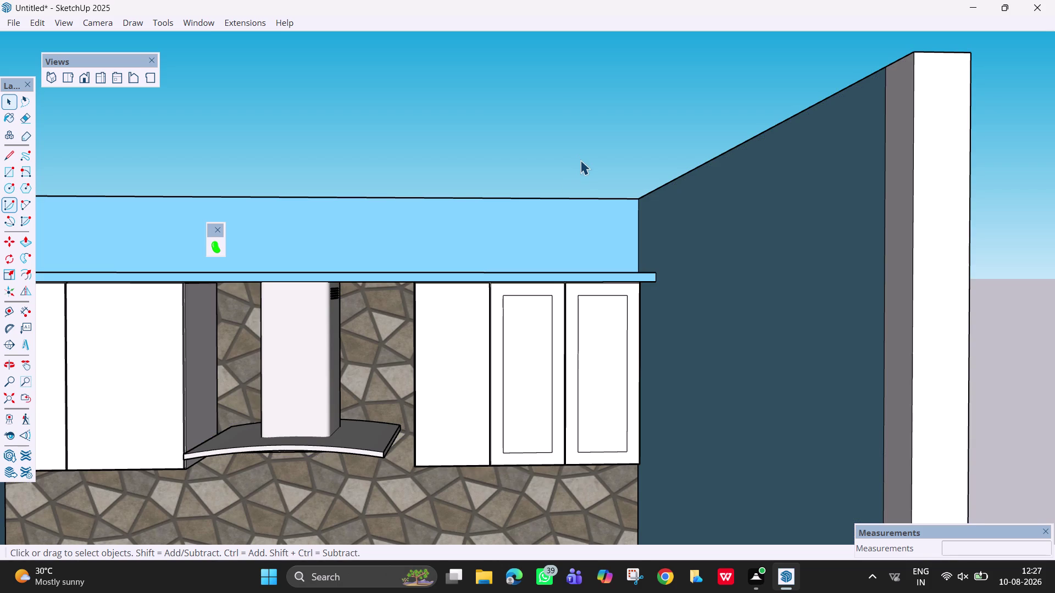
scroll(down, 3)
middle_drag(511, 381, 481, 432)
Offset a second outline inside the corner door's inset panel.
scroll(up, 3)
key(space)
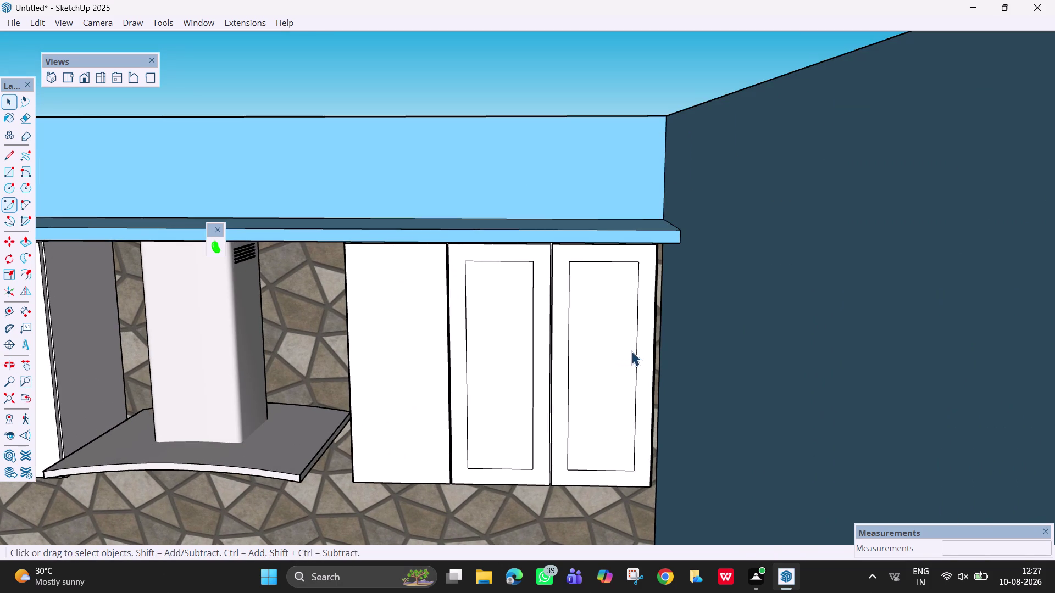
key(f)
click(631, 349)
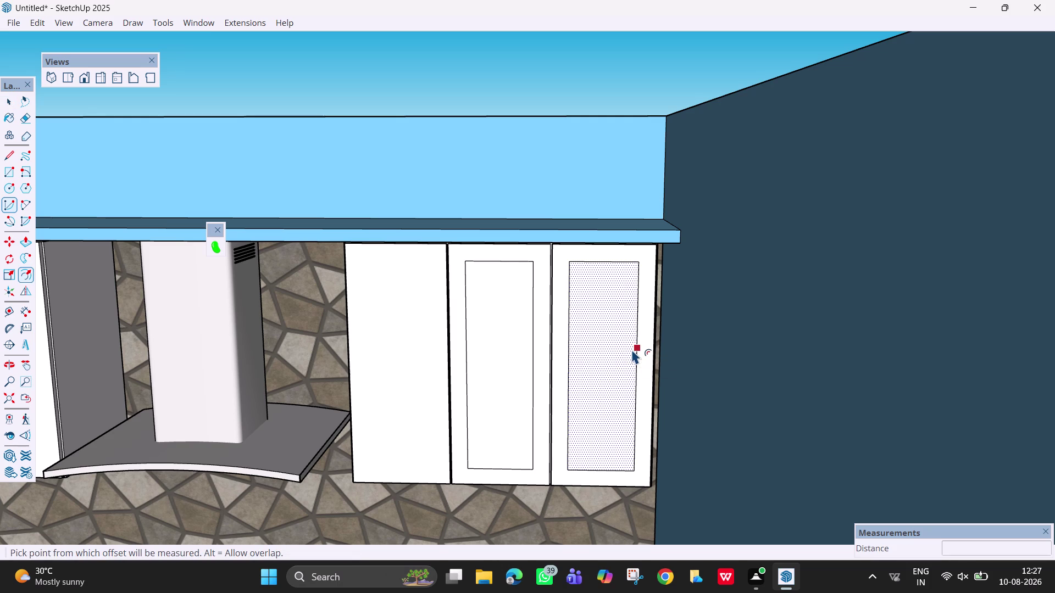
click(630, 353)
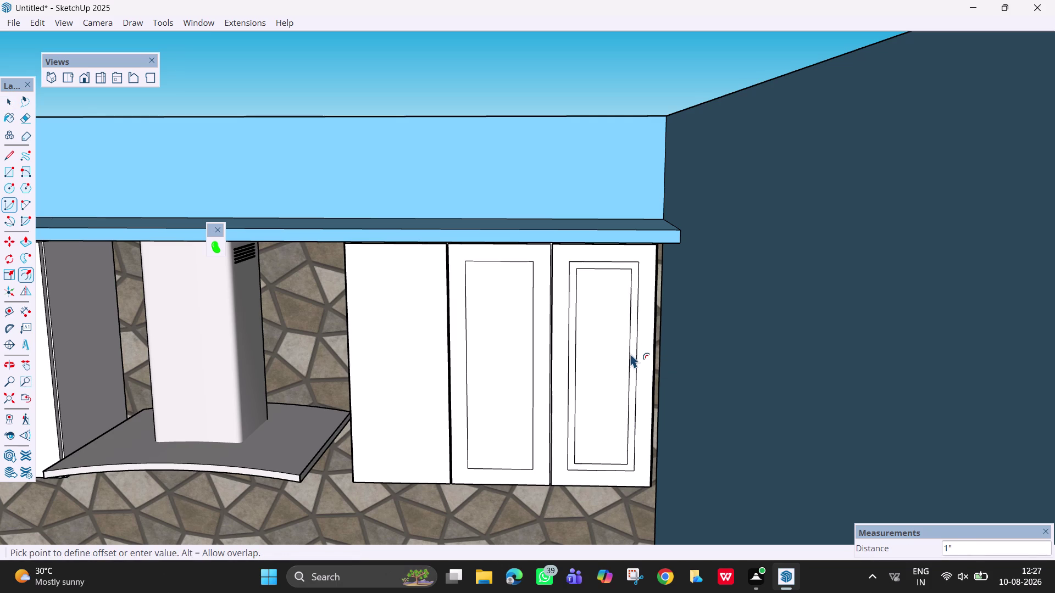
key(Escape)
key(Escape)
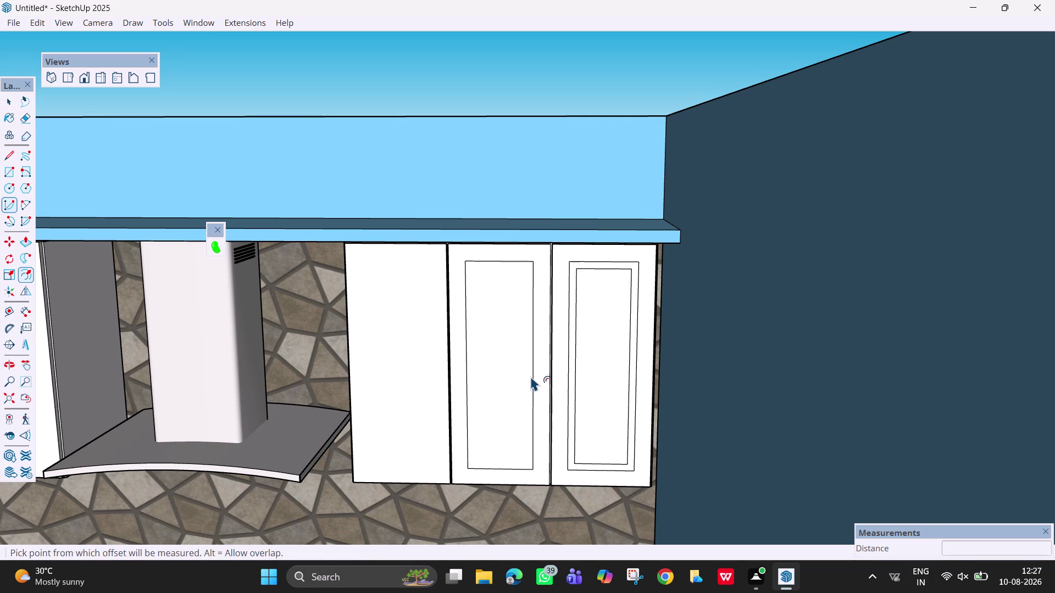
Erase the neighbouring door's inset outline edges, including the leftover bottom edge.
key(e)
click(535, 376)
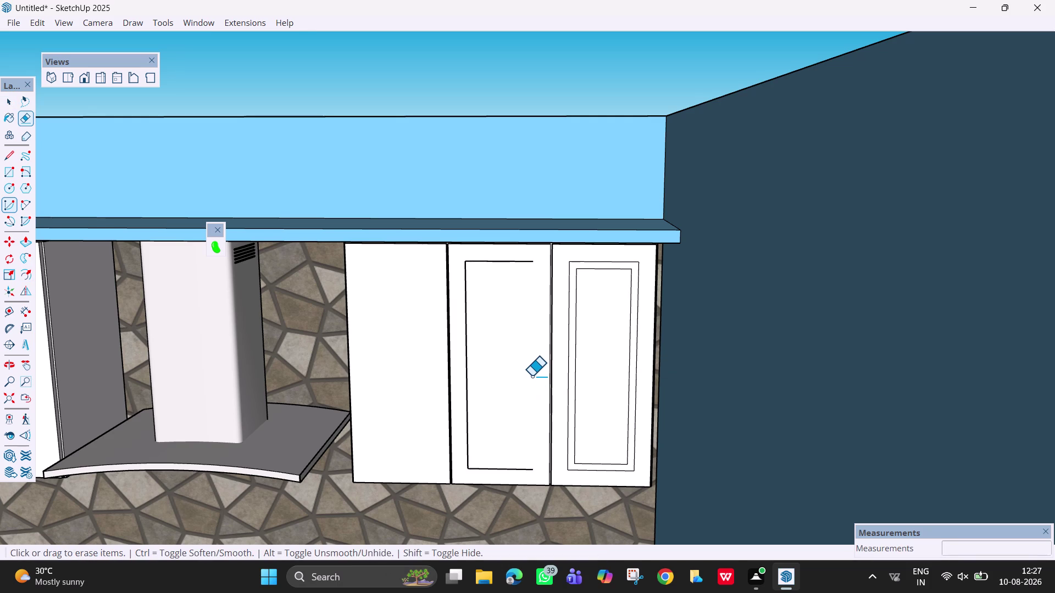
scroll(down, 3)
drag(516, 280, 477, 328)
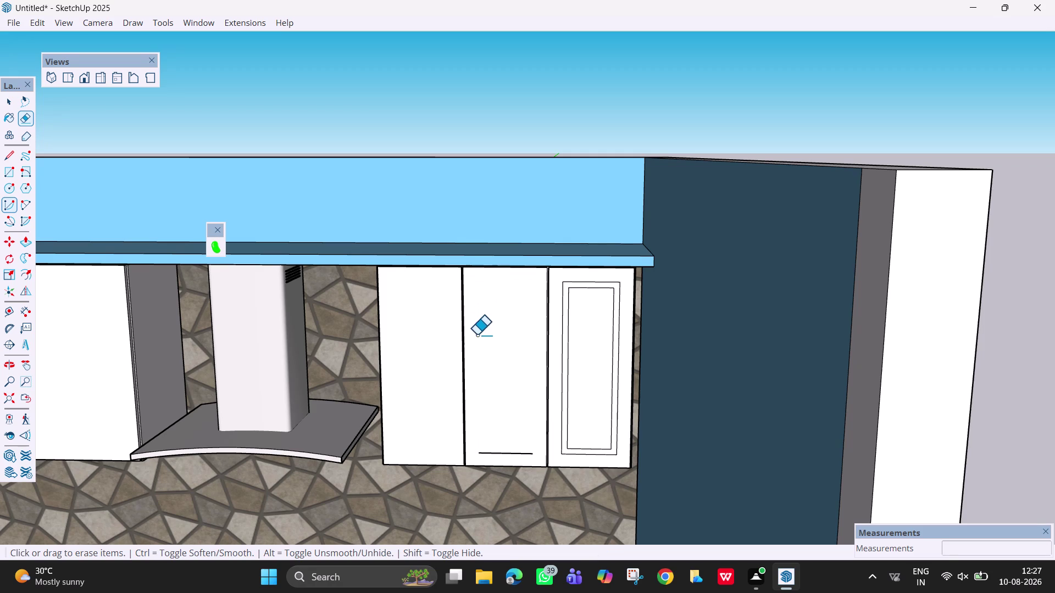
click(491, 452)
scroll(down, 3)
Orbit and pan the view over to the left upper cabinets.
middle_drag(509, 420, 571, 462)
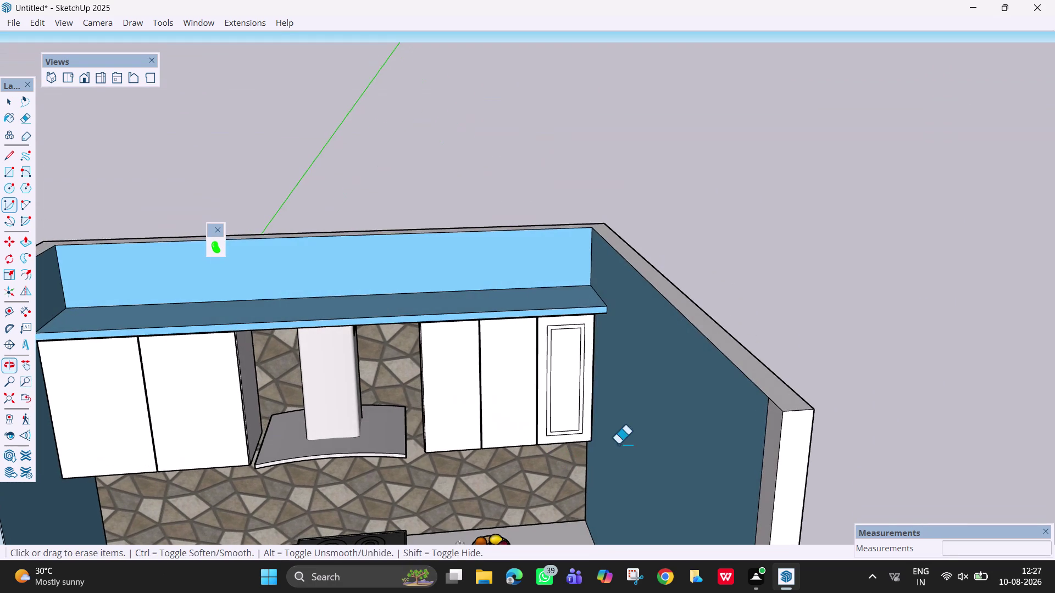
middle_drag(516, 364, 668, 359)
scroll(up, 3)
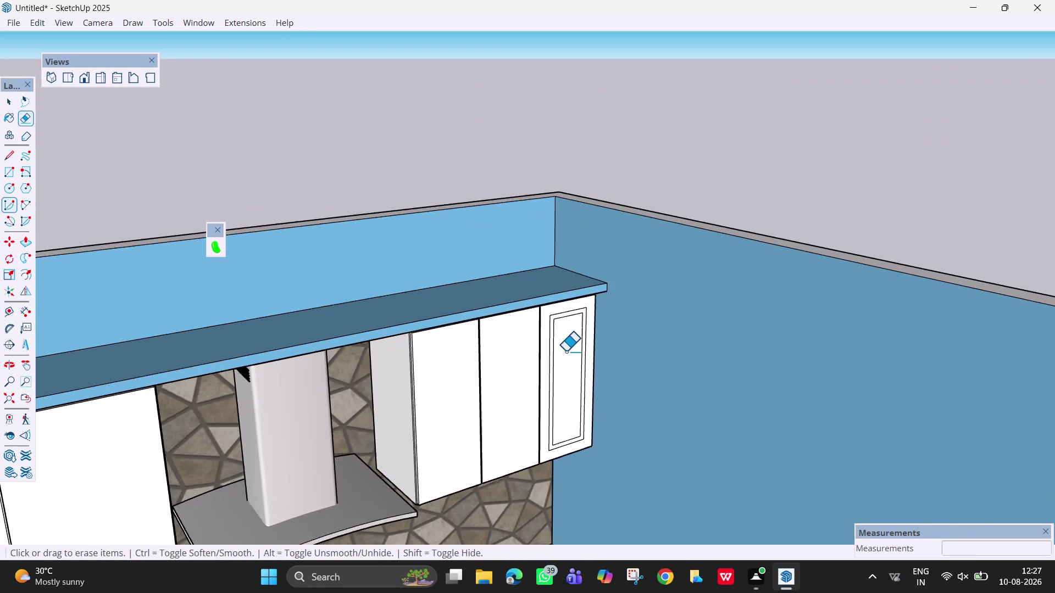
scroll(up, 3)
middle_drag(566, 351, 424, 287)
scroll(down, 3)
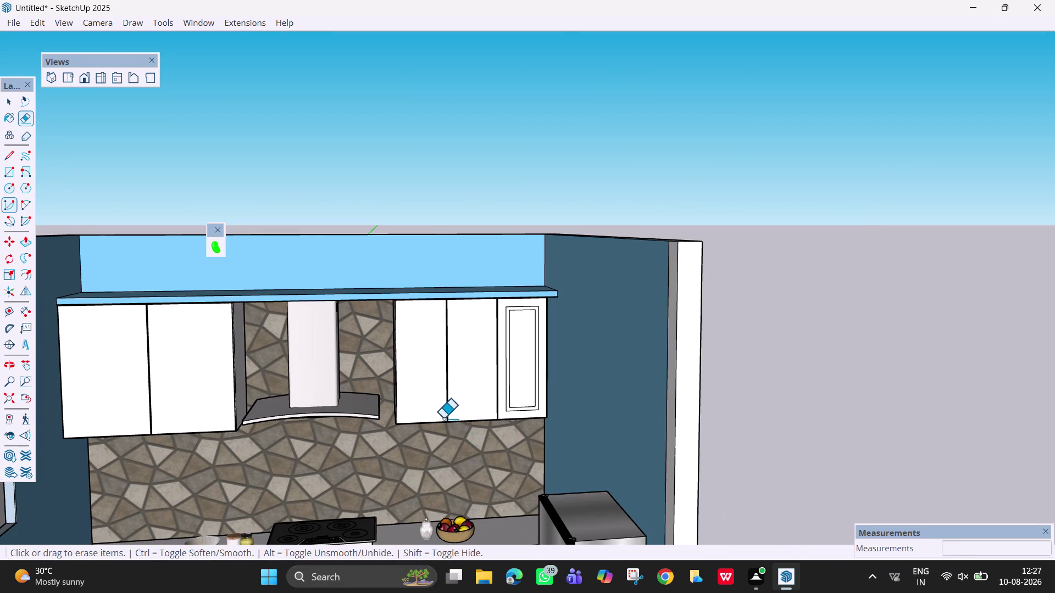
key(h)
drag(244, 385, 481, 380)
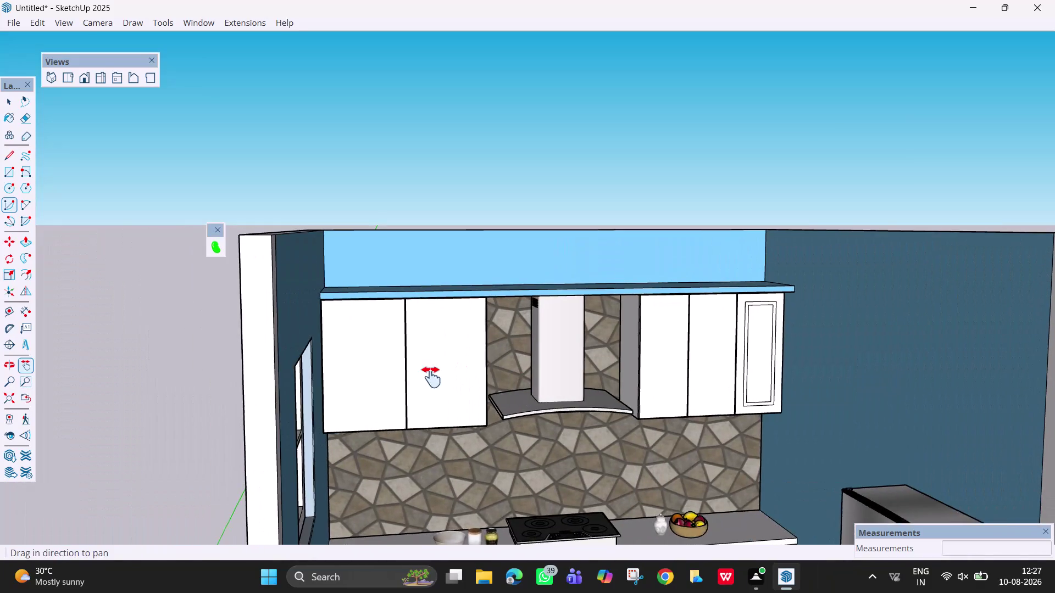
scroll(up, 3)
middle_drag(404, 372, 348, 372)
scroll(up, 3)
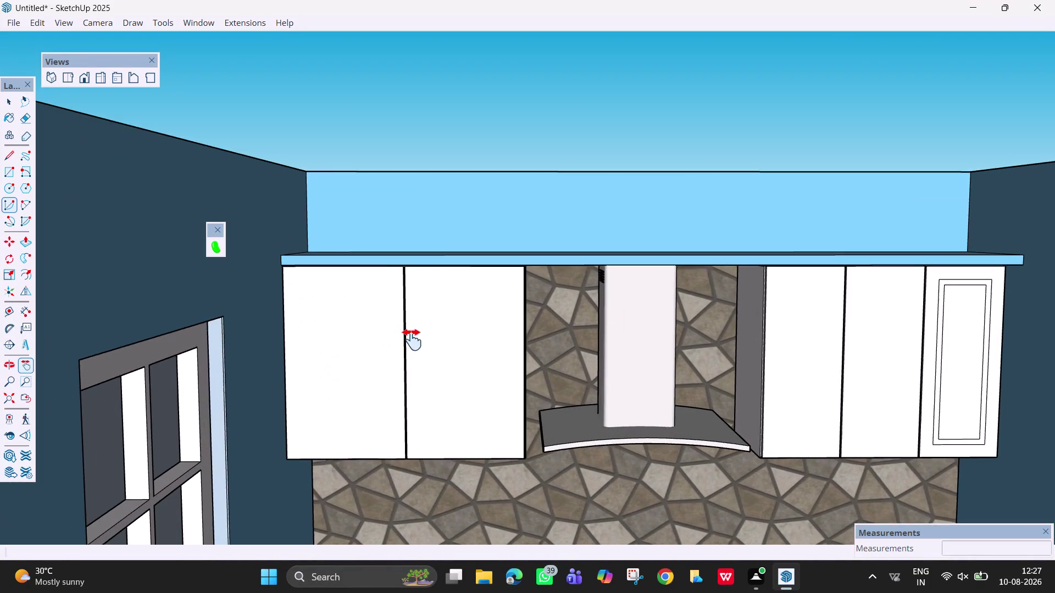
Offset each of the two left upper door faces inward twice, forming nested panel outlines.
middle_drag(412, 340, 403, 320)
key(f)
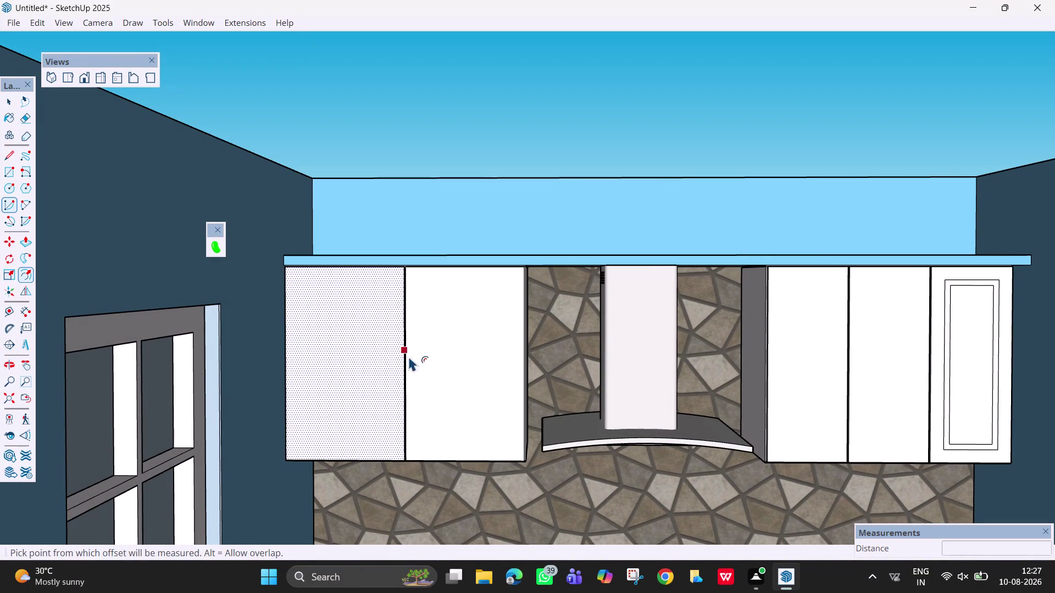
click(409, 356)
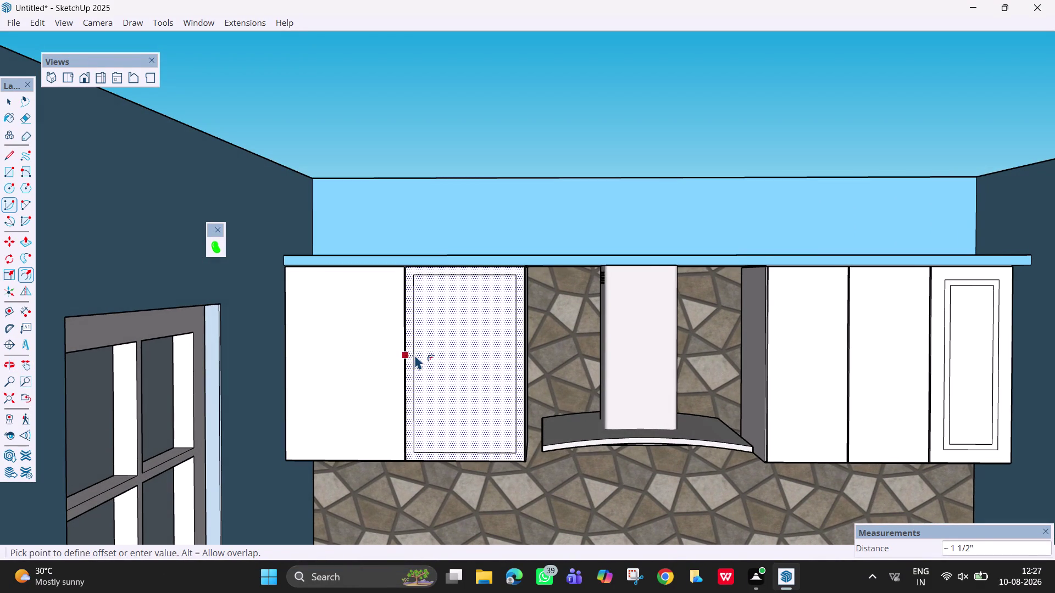
click(421, 358)
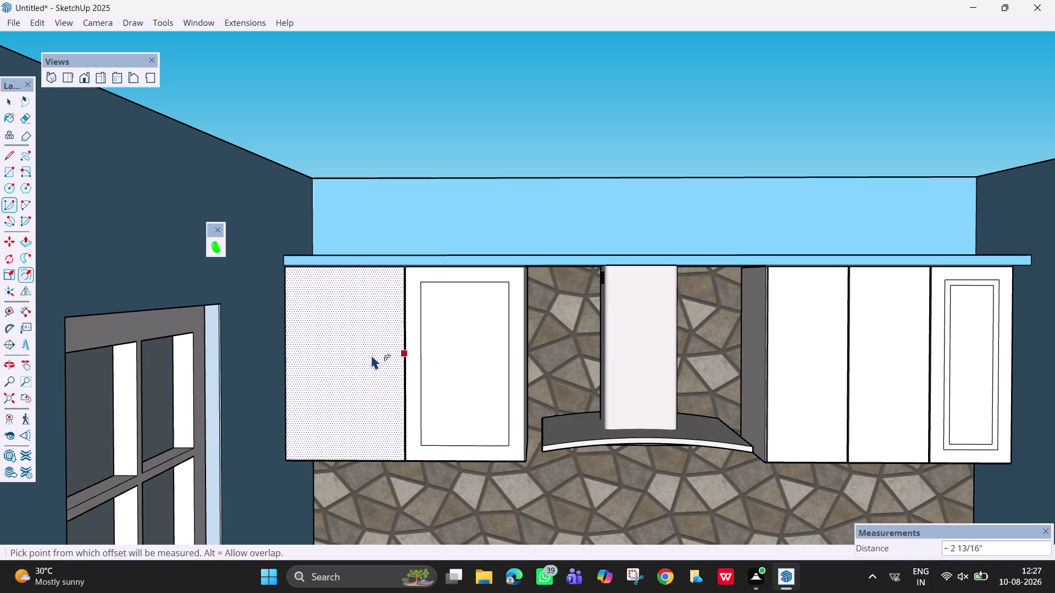
double_click(370, 355)
click(429, 377)
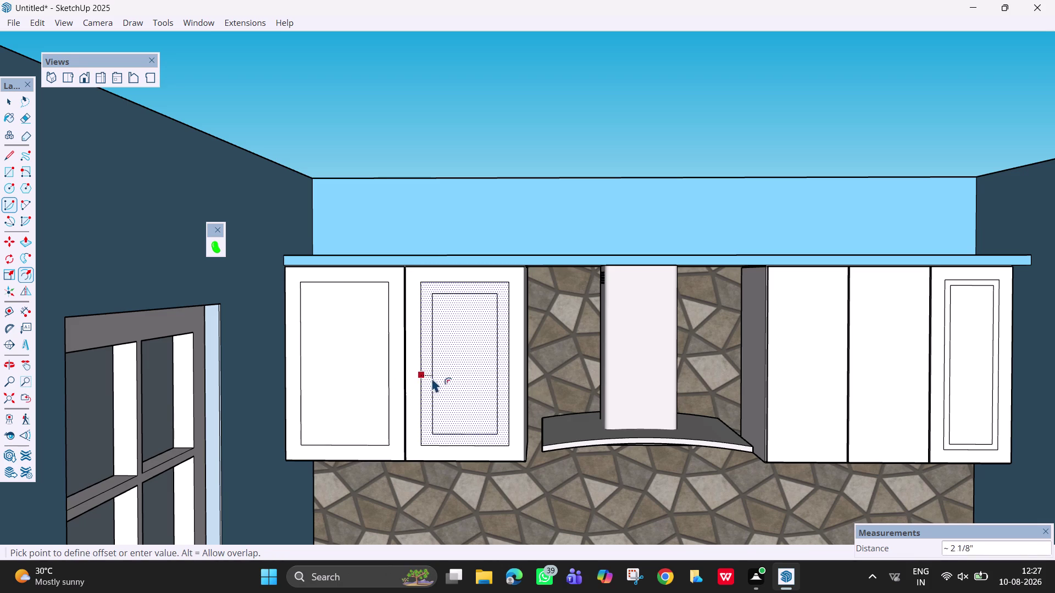
click(427, 374)
double_click(374, 375)
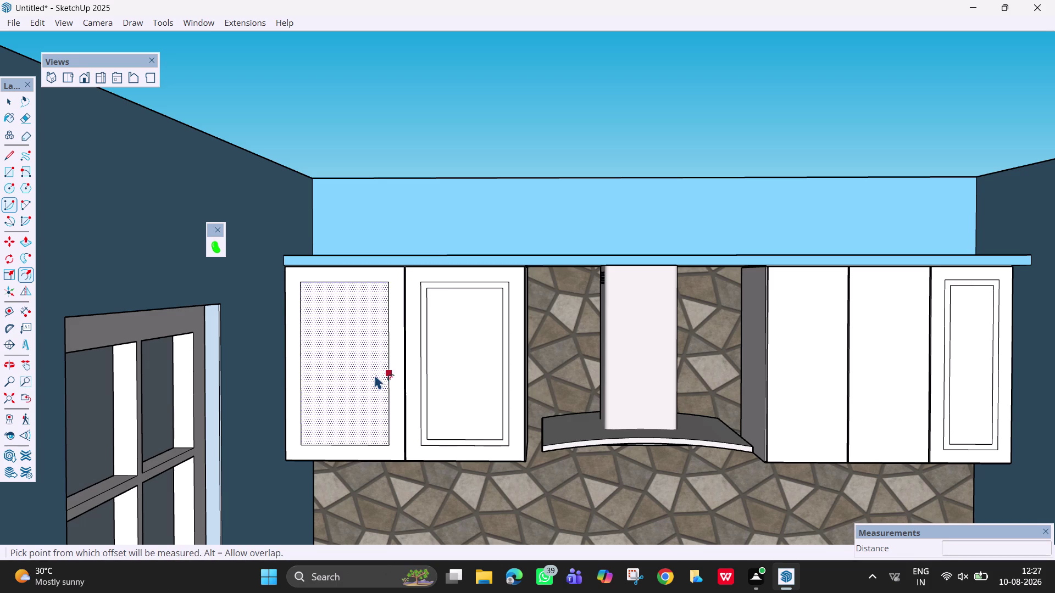
Clear the selection, orbit out to a wide three-quarter kitchen view, and open the window panels list.
scroll(down, 3)
key(Escape)
key(space)
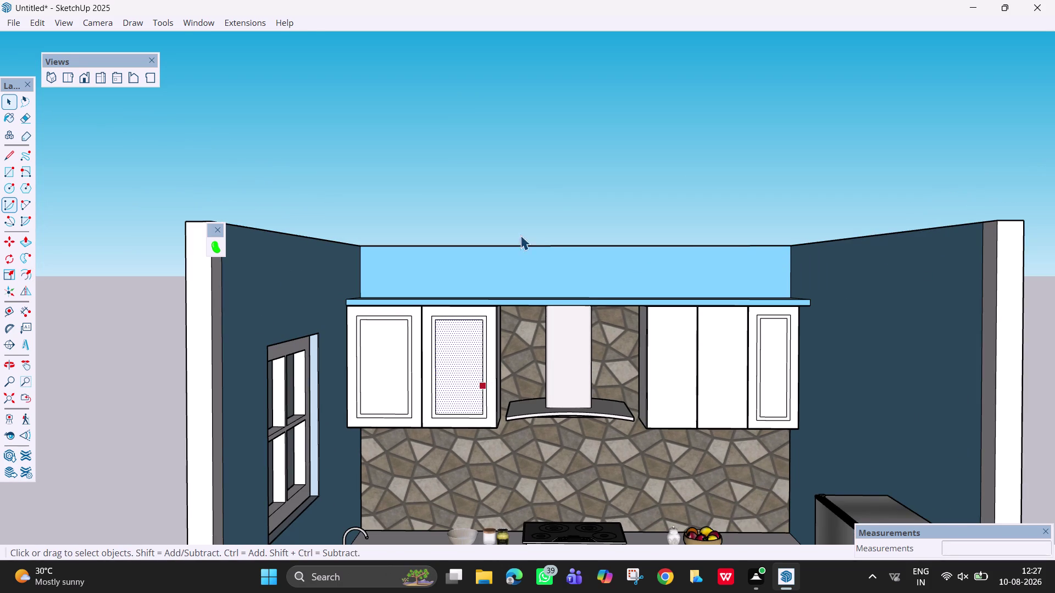
click(543, 190)
scroll(down, 3)
middle_drag(518, 356, 499, 397)
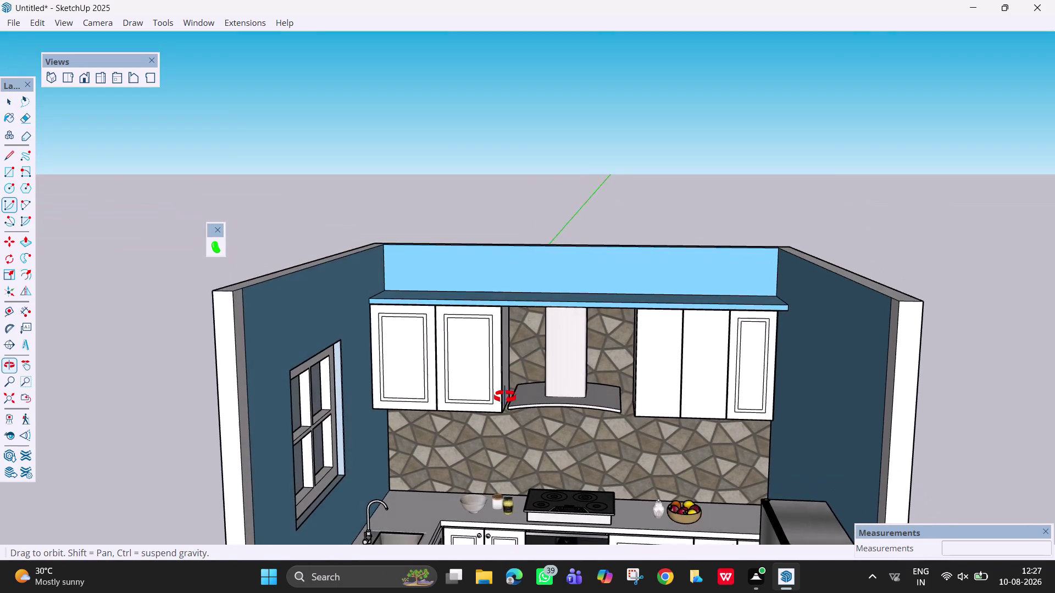
middle_drag(499, 397, 513, 397)
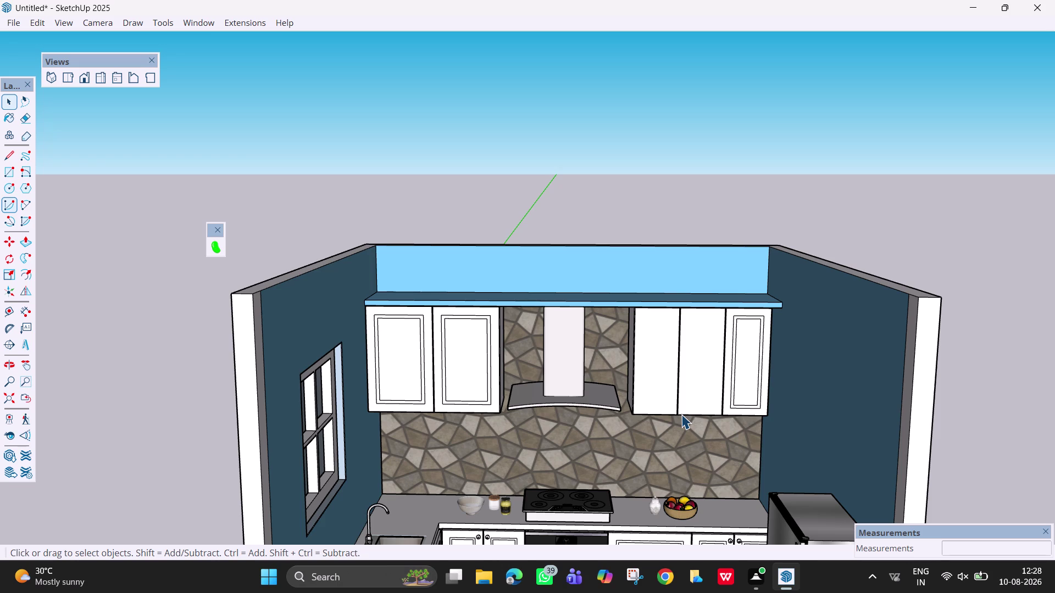
scroll(down, 3)
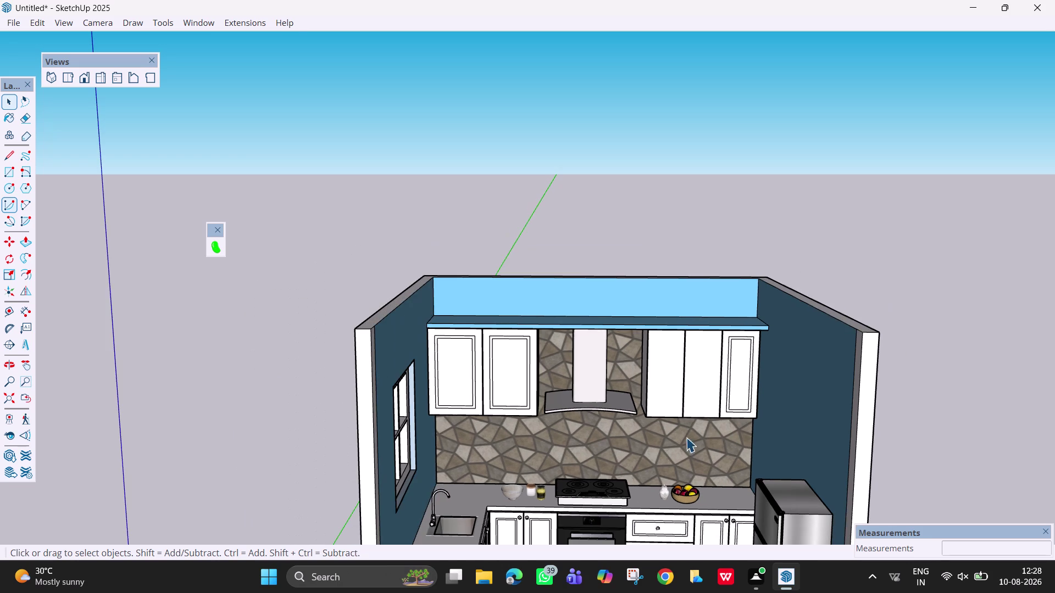
key(h)
drag(641, 451, 622, 347)
middle_drag(630, 354, 583, 389)
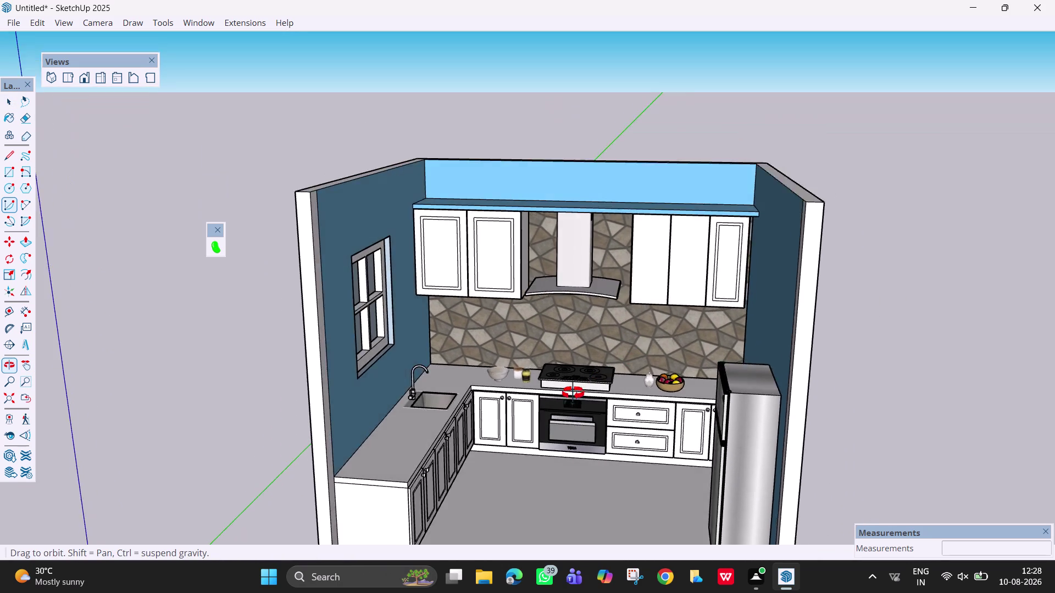
middle_drag(583, 388, 674, 417)
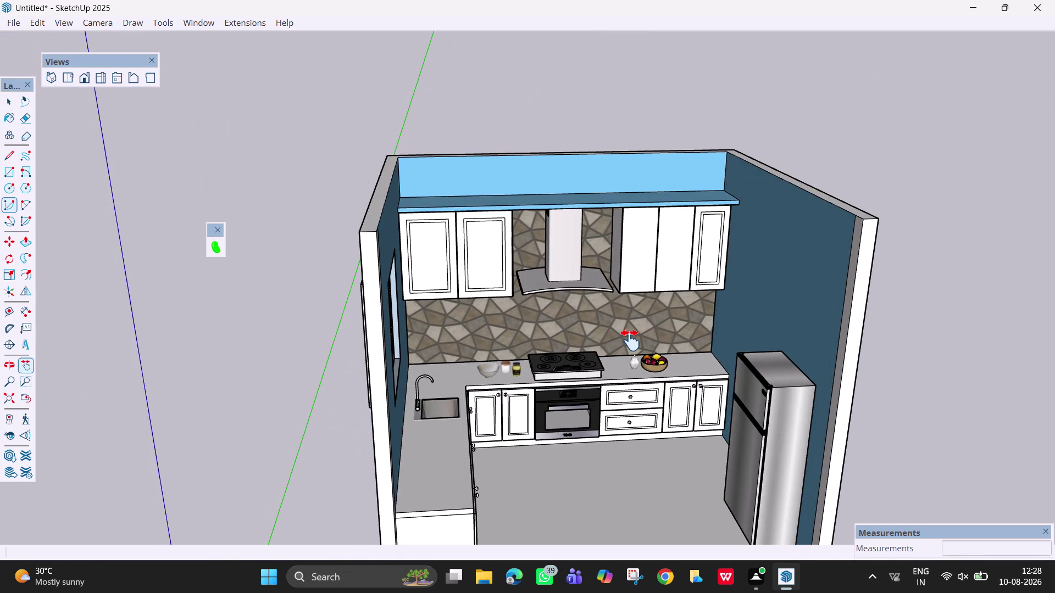
click(202, 22)
click(223, 34)
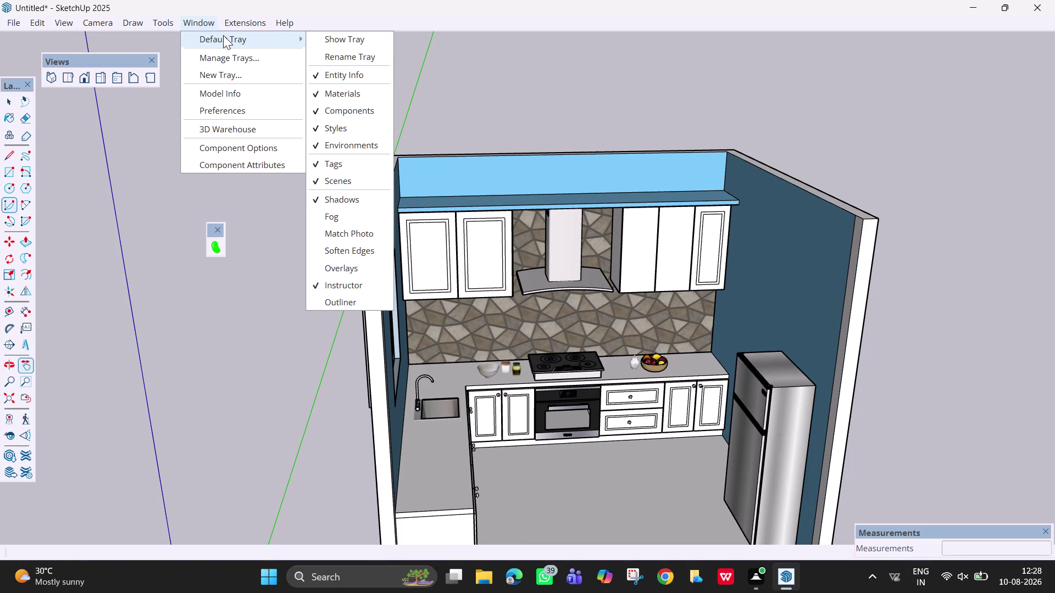
Switch the Materials tray to the Architecture collection.
click(333, 35)
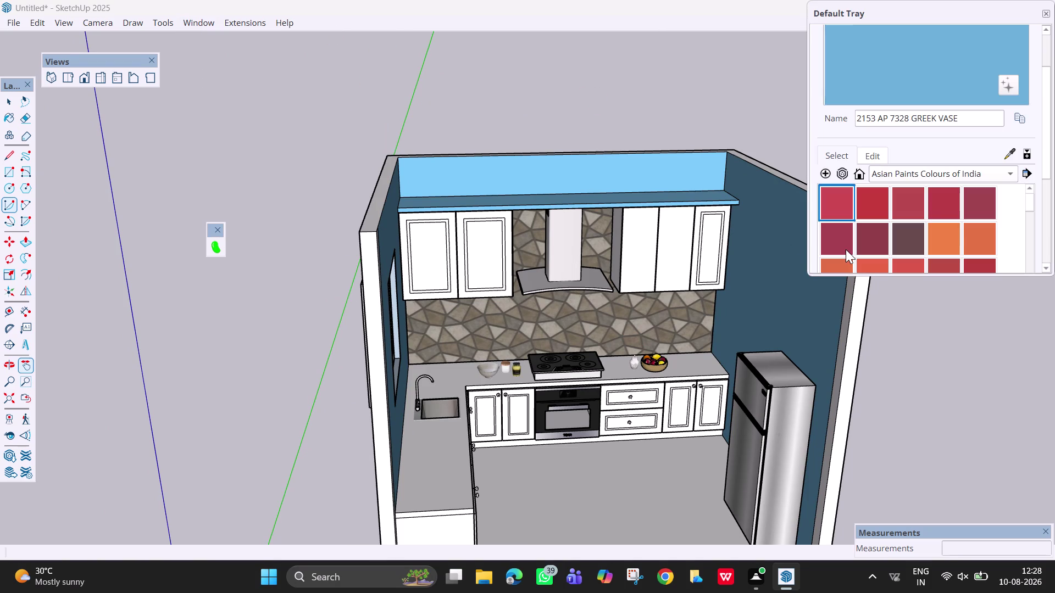
scroll(down, 3)
scroll(down, 3)
scroll(down, 3)
scroll(down, 3)
click(987, 168)
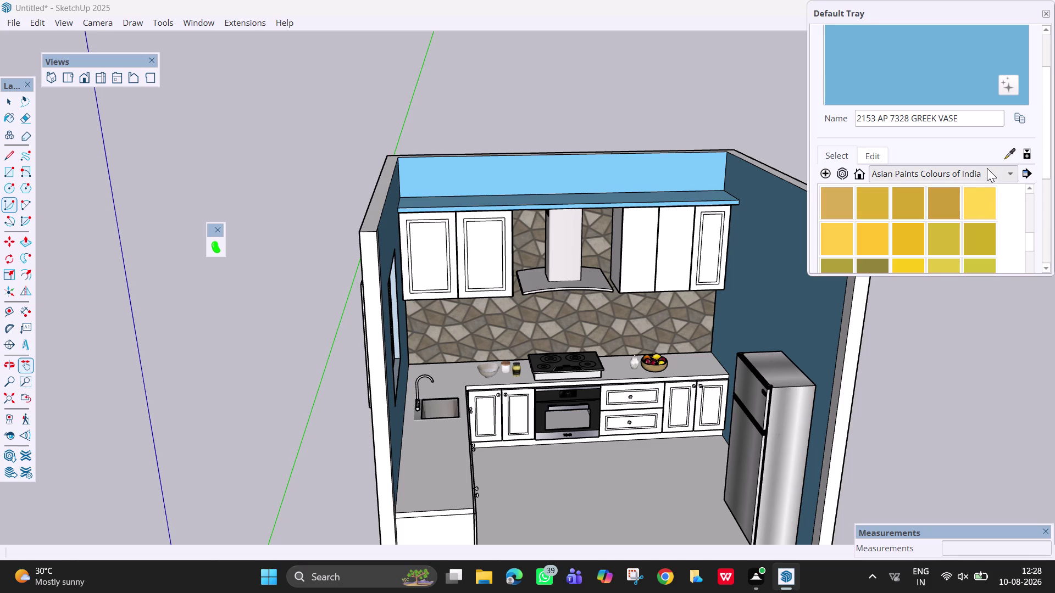
click(973, 160)
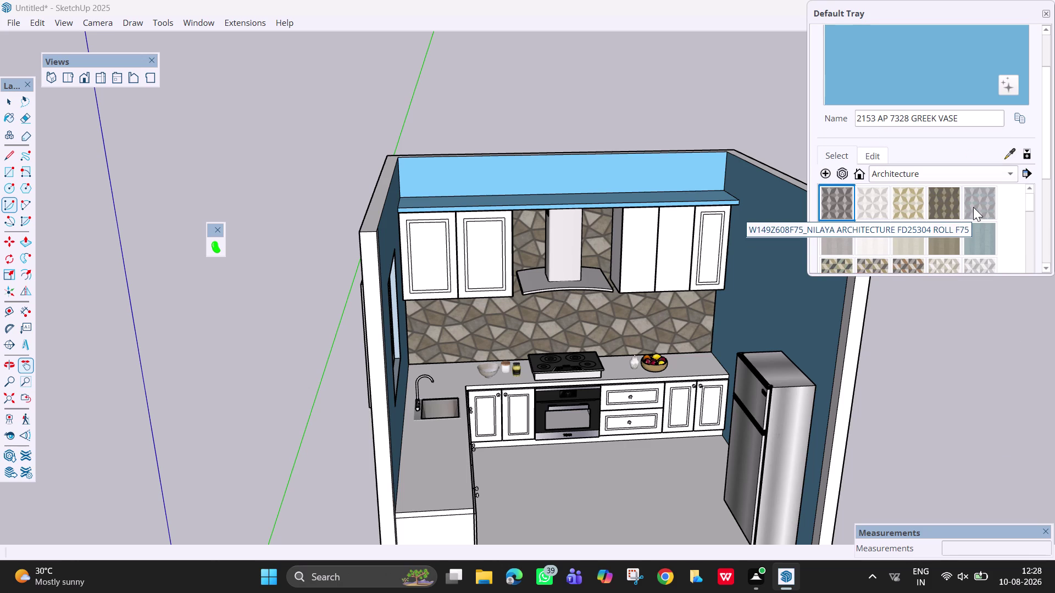
Paint the backsplash with the blue-grey NILAYA FD25350 stone tile.
scroll(down, 3)
scroll(down, 3)
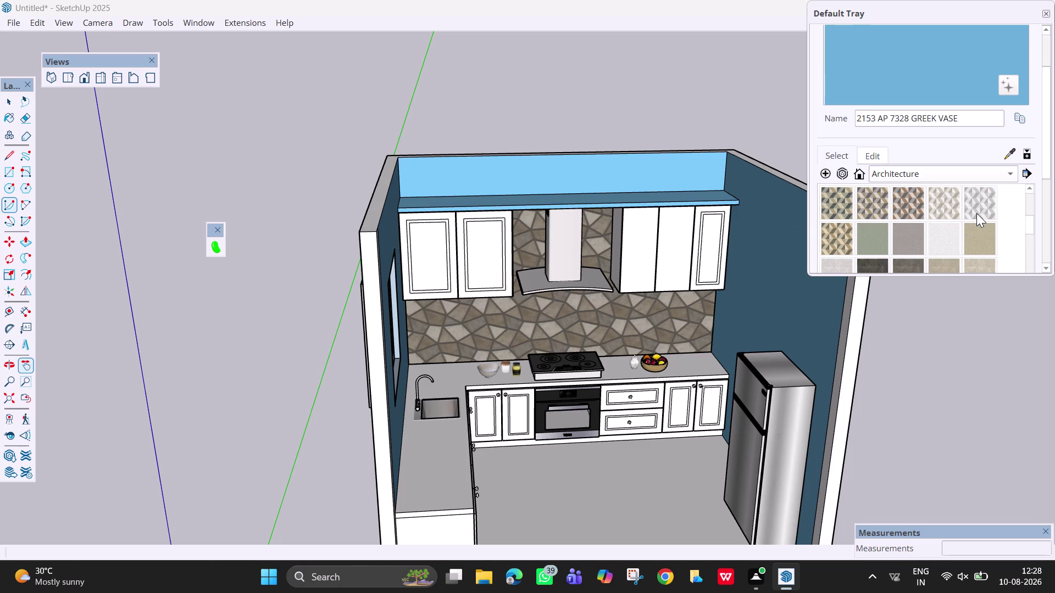
scroll(down, 3)
scroll(down, 3)
scroll(down, 3)
scroll(down, 3)
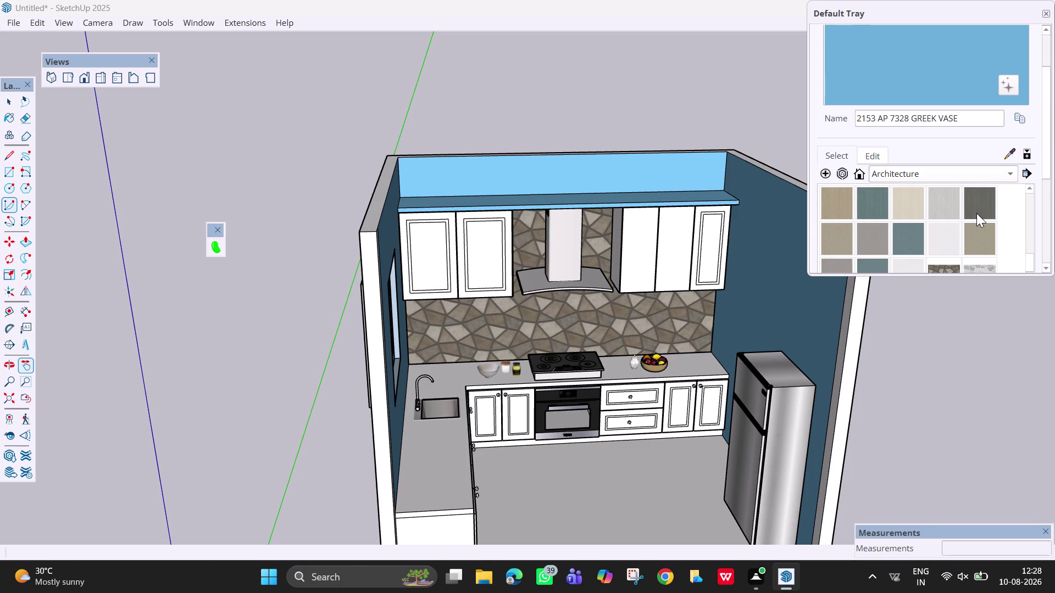
scroll(down, 3)
scroll(down, 3)
scroll(up, 3)
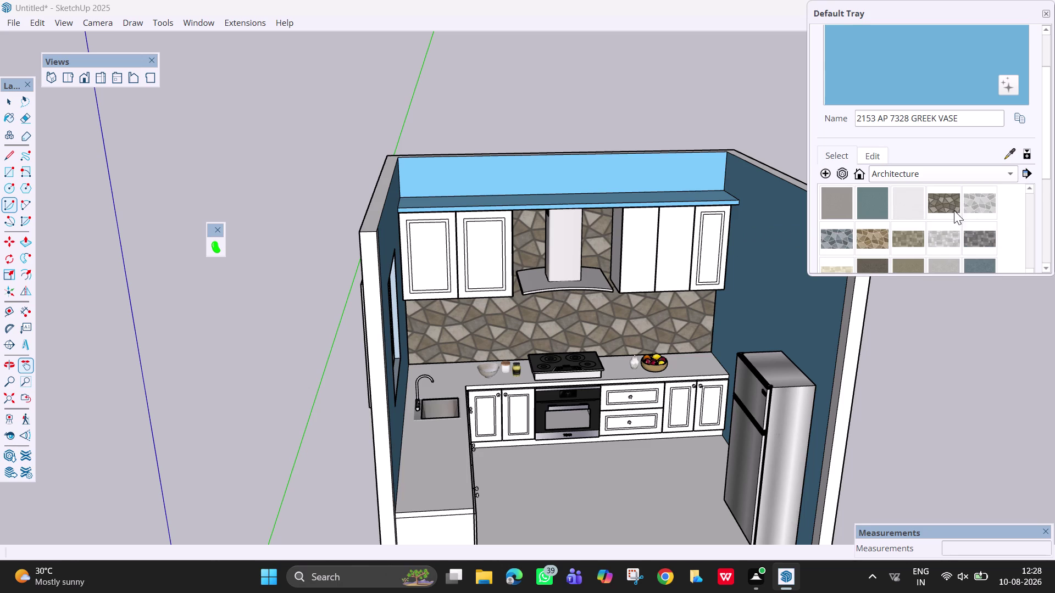
click(976, 204)
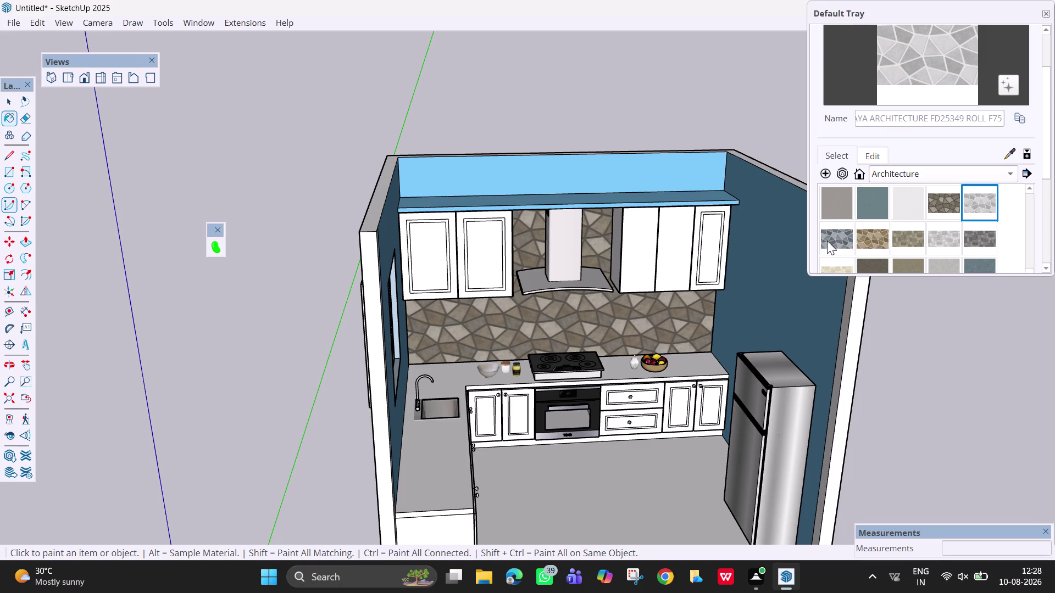
click(829, 237)
click(568, 313)
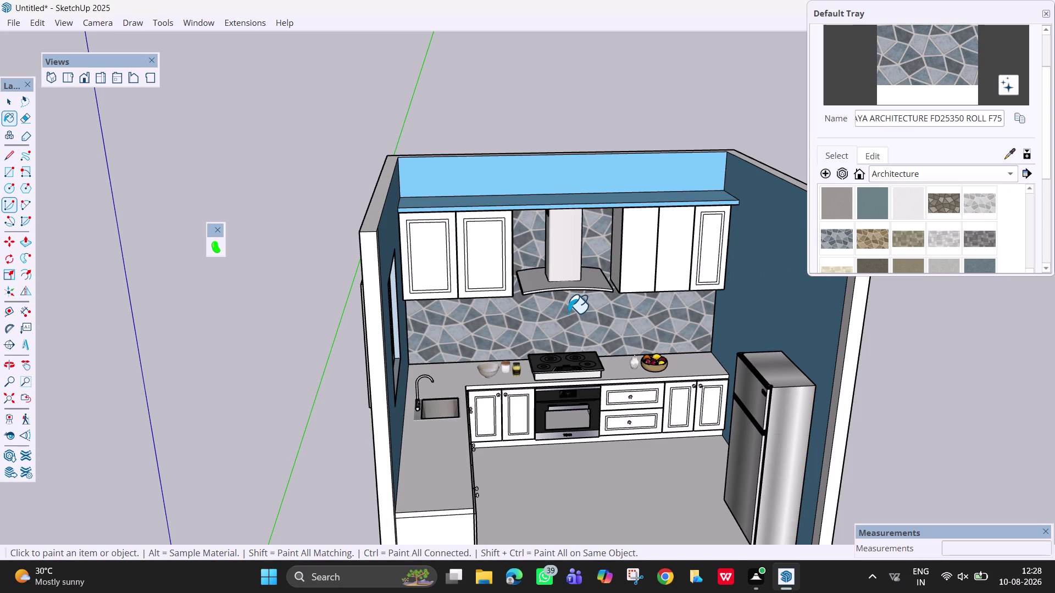
Orbit around the kitchen to inspect the new backsplash and bring up the collections list.
scroll(down, 3)
middle_drag(673, 421, 480, 396)
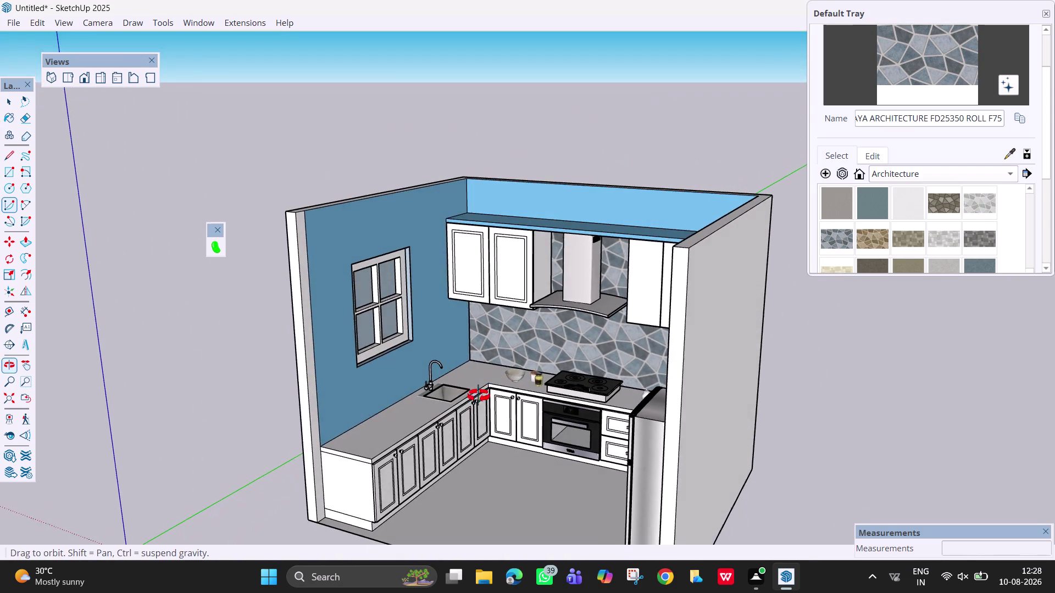
middle_drag(480, 396, 706, 418)
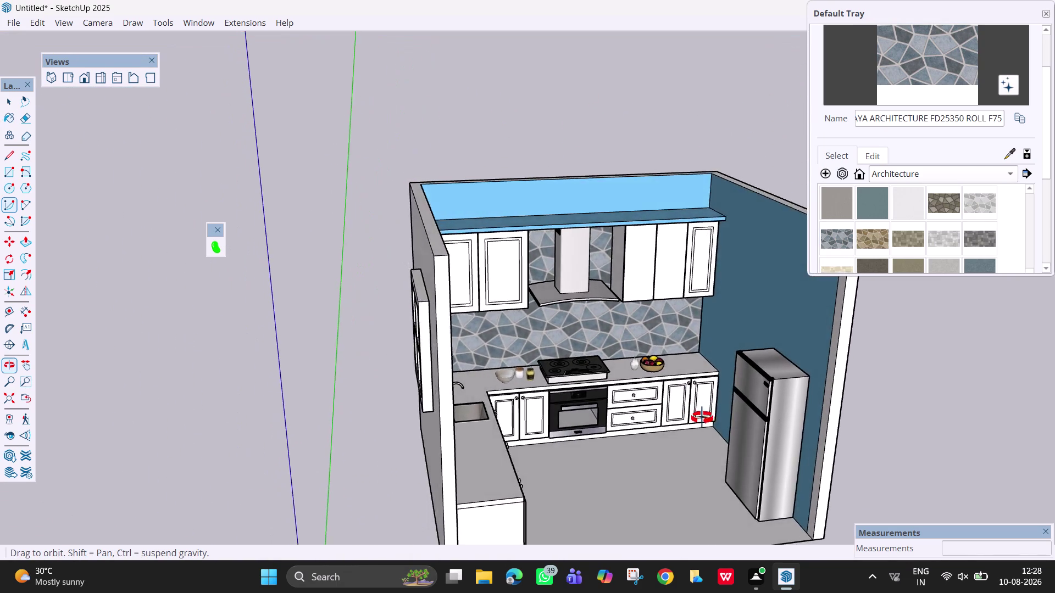
middle_drag(705, 418, 577, 372)
scroll(down, 3)
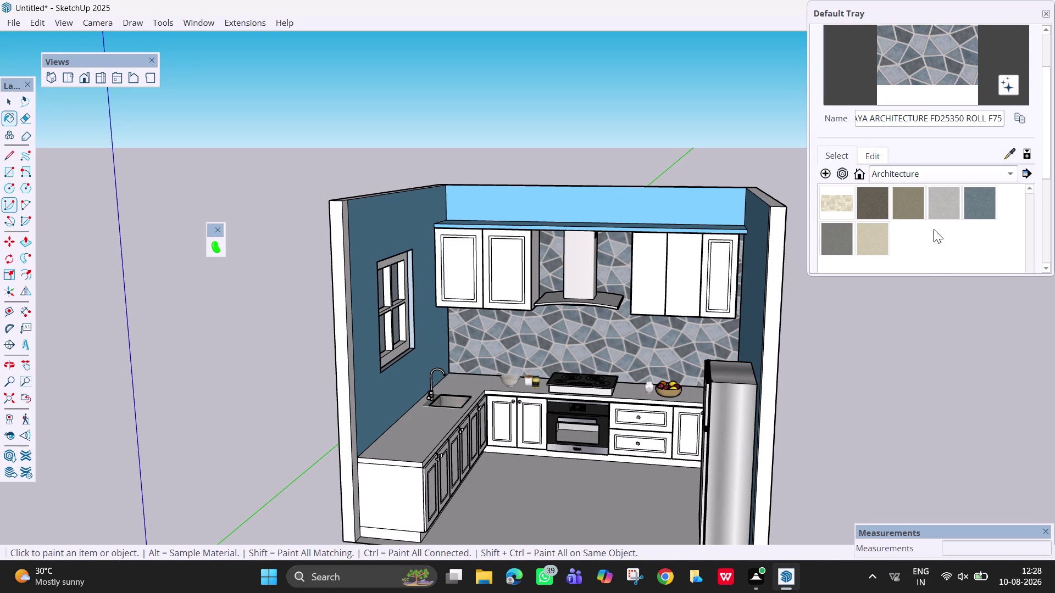
middle_drag(566, 384, 307, 411)
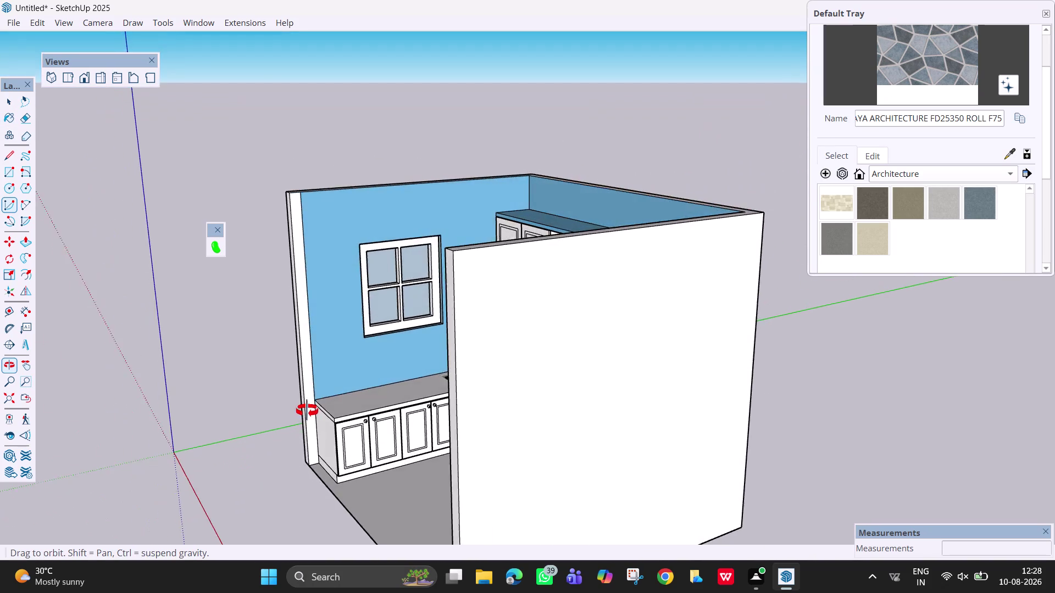
middle_drag(307, 411, 657, 409)
scroll(down, 3)
scroll(up, 3)
scroll(up, 3)
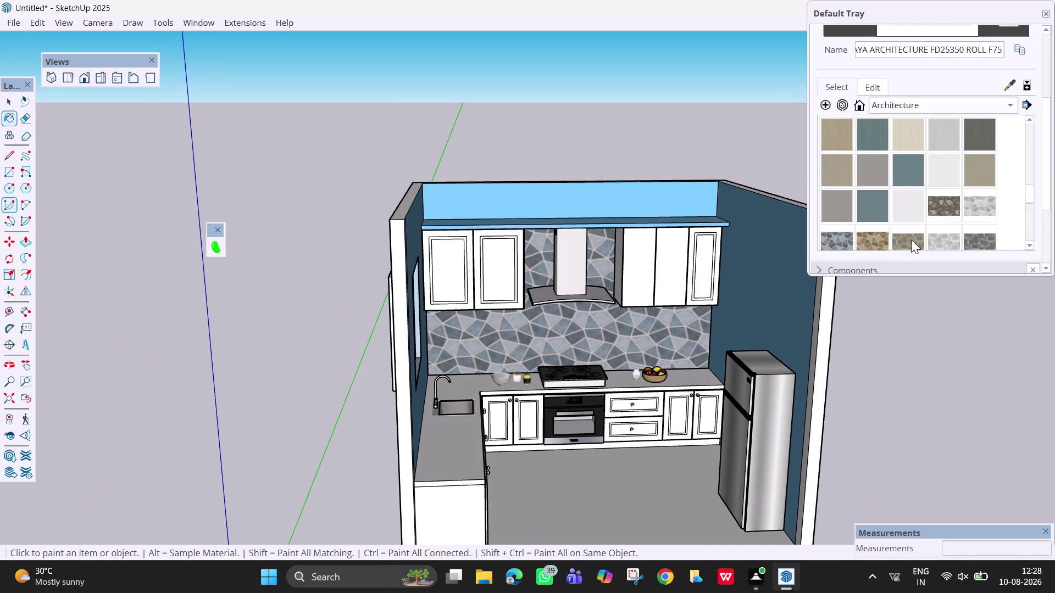
scroll(up, 3)
scroll(up, 3)
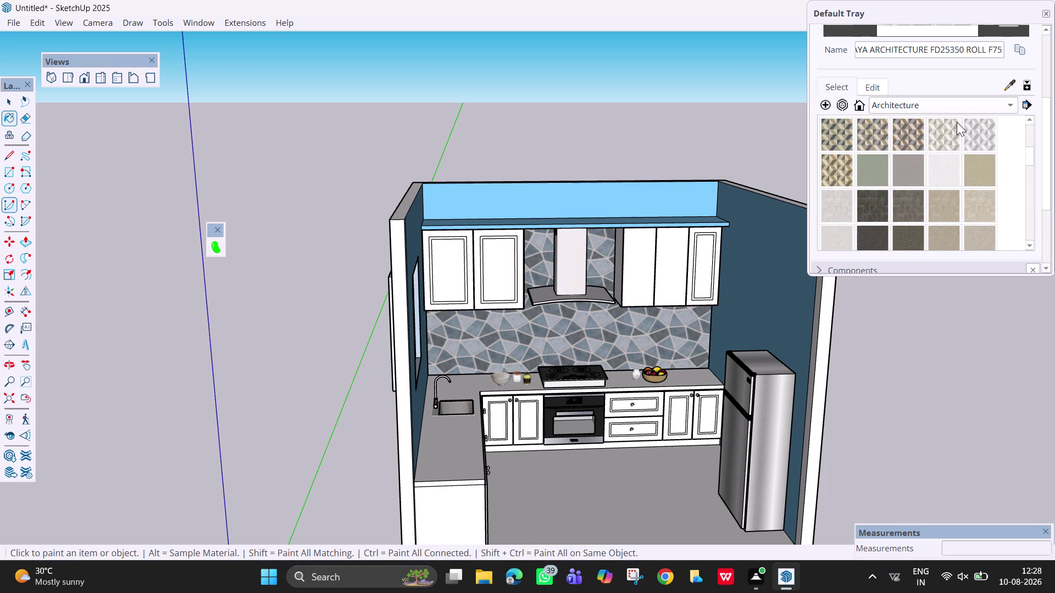
click(963, 106)
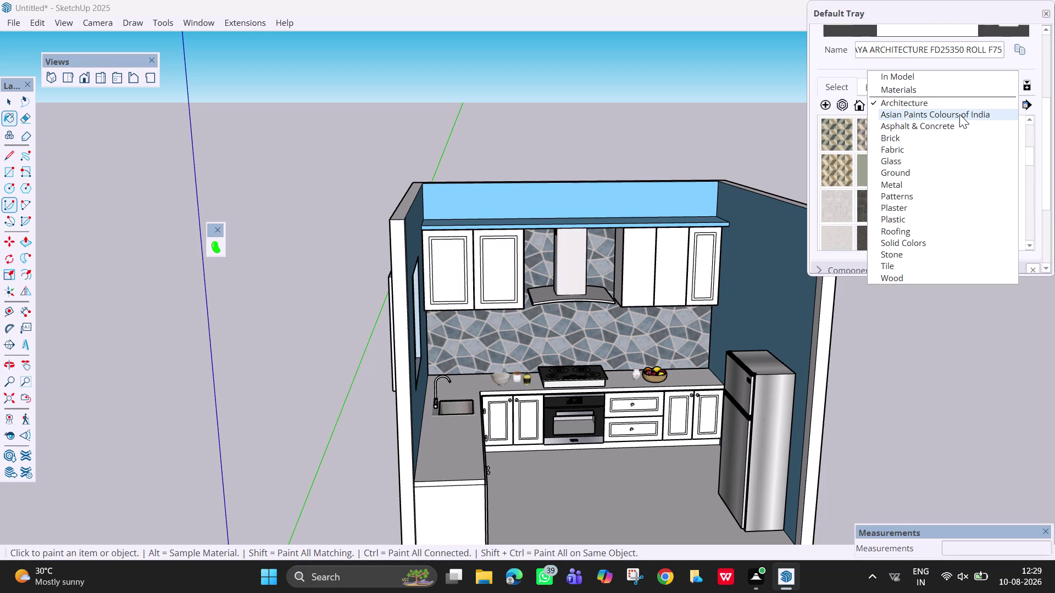
Browse the Asphalt & Concrete and then the Glass material collections.
click(960, 126)
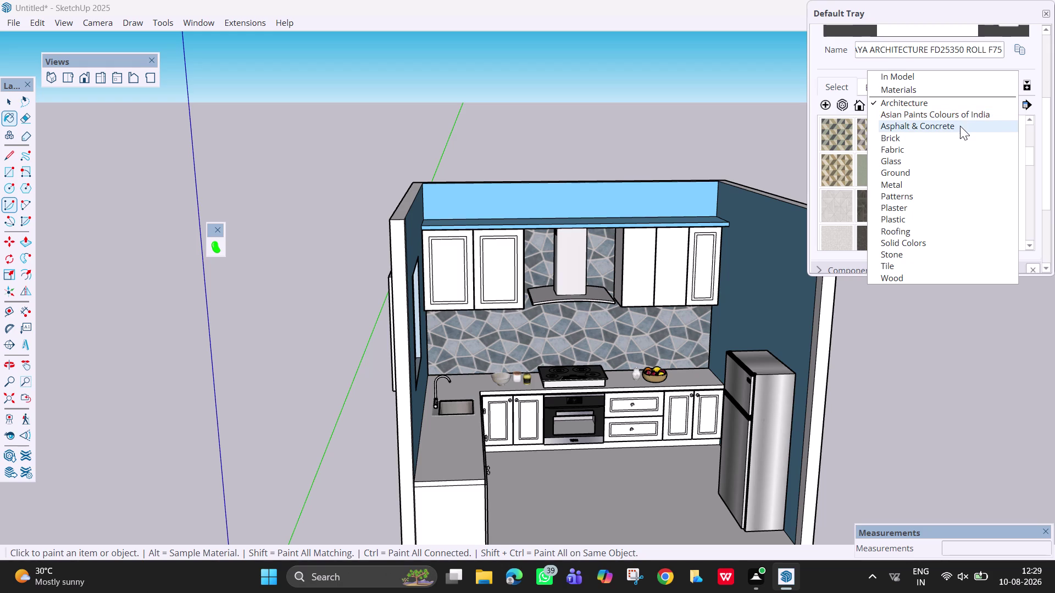
middle_drag(950, 135, 941, 137)
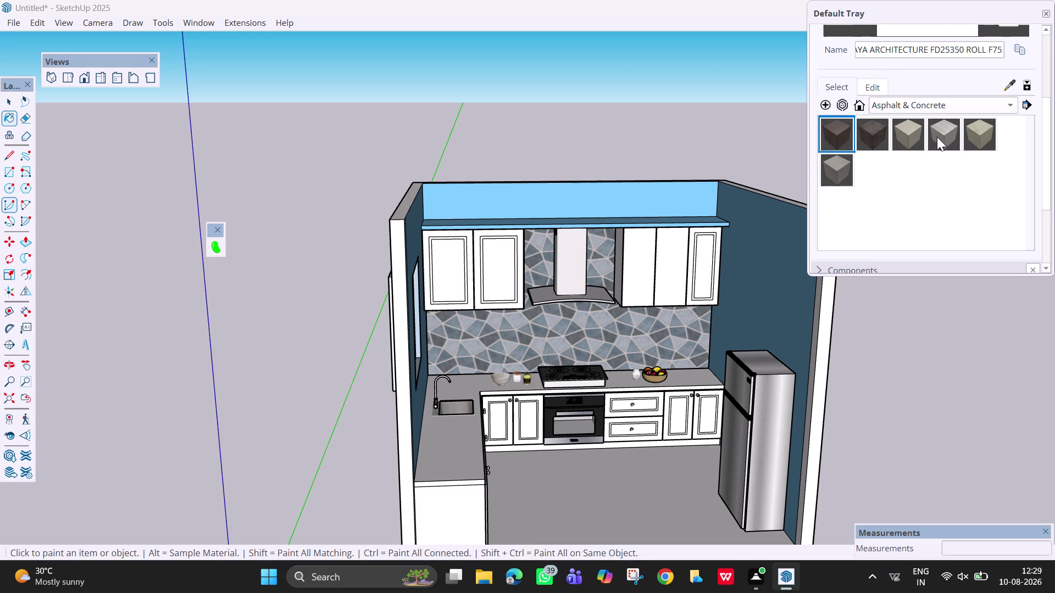
middle_drag(940, 136, 925, 137)
click(932, 105)
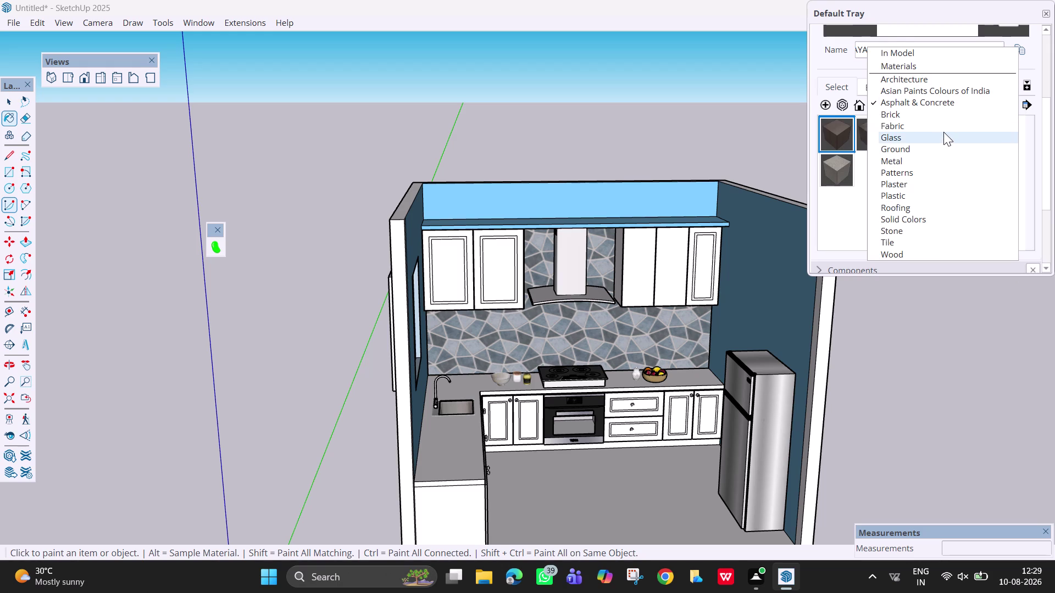
click(943, 132)
Undo the stone paint on the window frame and close the Default Tray.
middle_drag(517, 351, 318, 389)
click(363, 294)
middle_drag(389, 334, 546, 350)
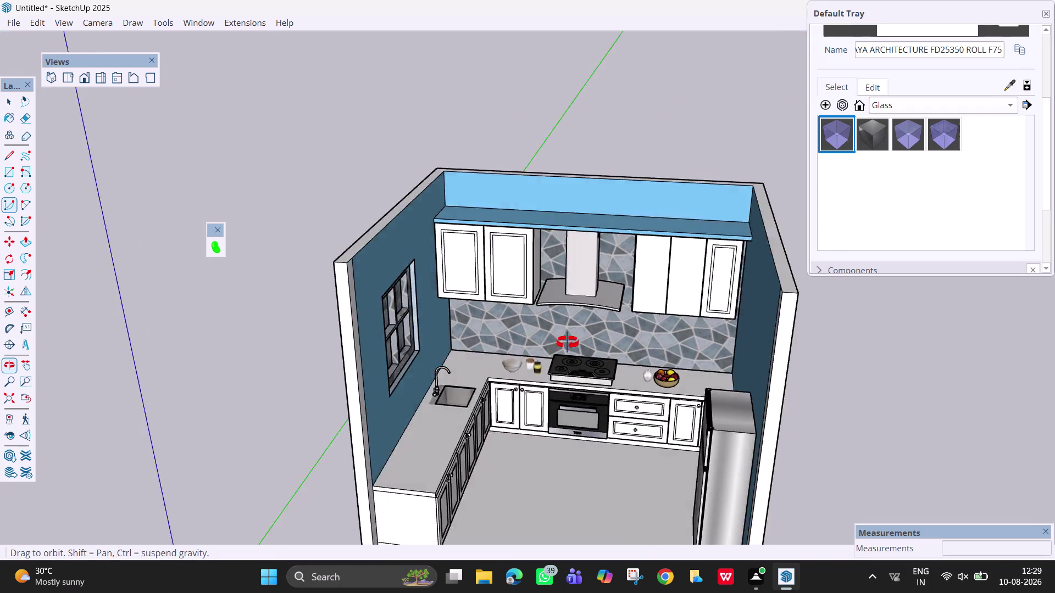
middle_drag(545, 350, 792, 320)
key(ctrl+z)
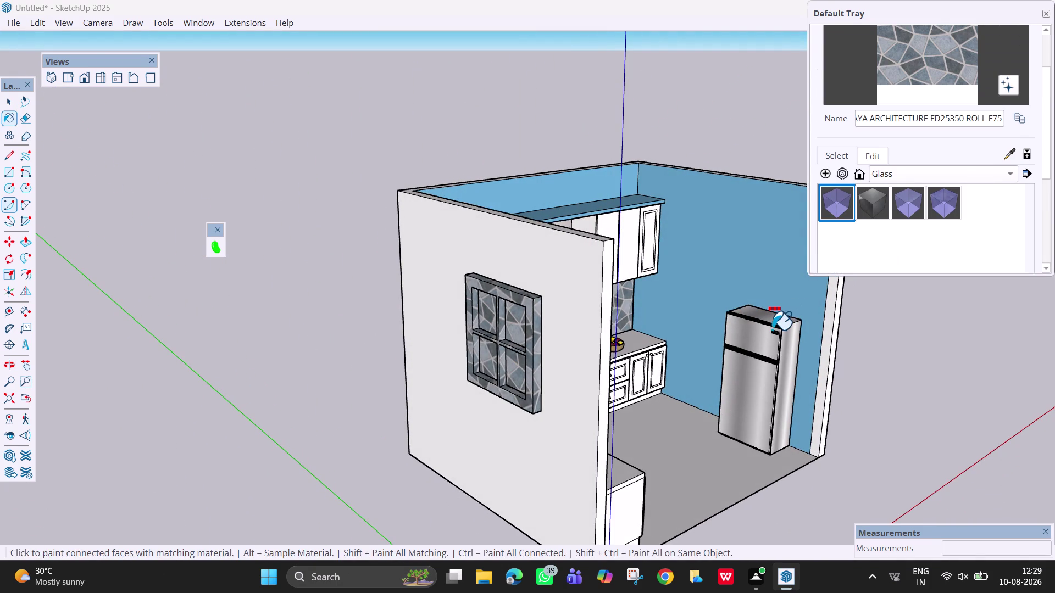
key(ctrl+z)
key(ctrl+z)
key(ctrl+z)
key(ctrl+z)
key(ctrl+z)
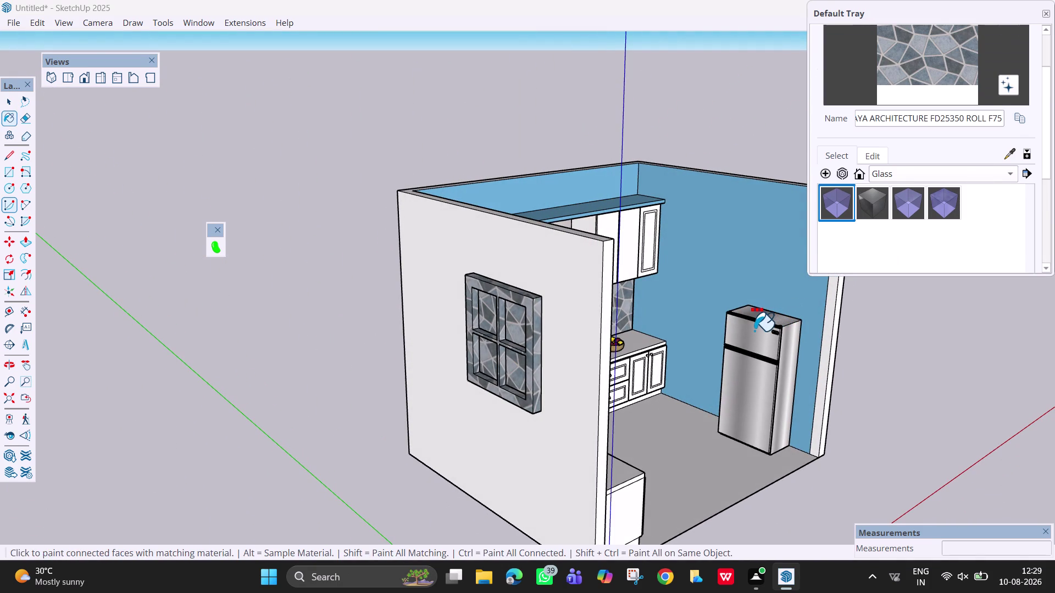
key(ctrl+z)
click(1048, 18)
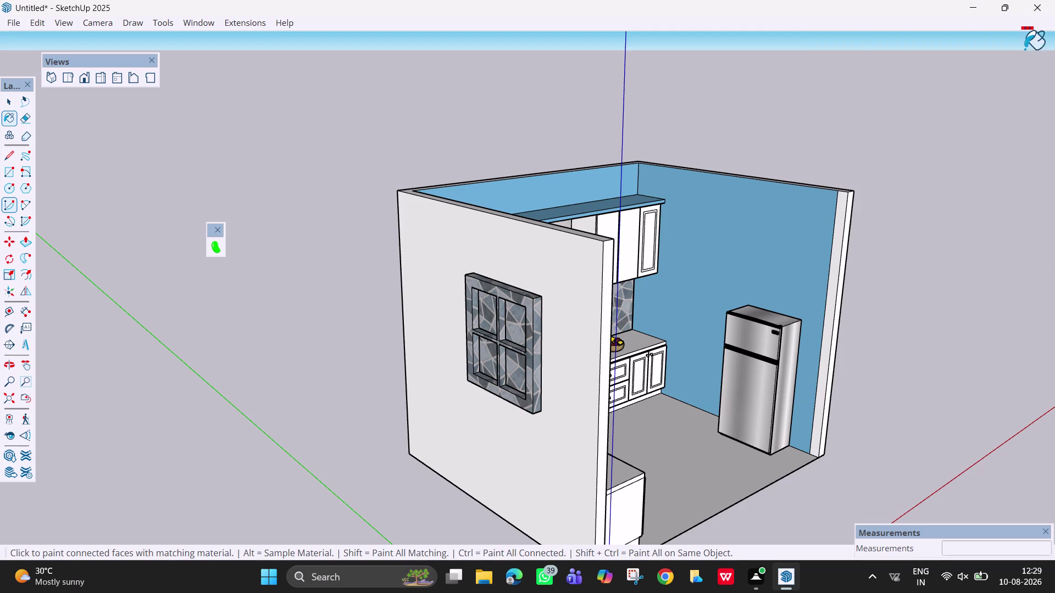
key(space)
Face the backsplash wall and enable the 1001bit - tools toolbar.
key(ctrl+z)
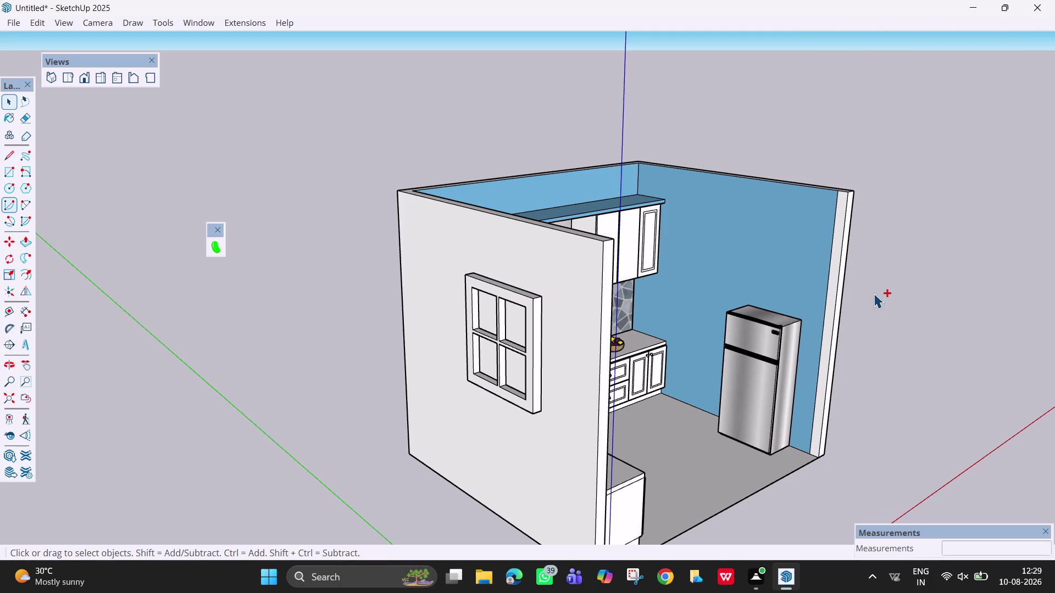
middle_drag(548, 362, 198, 384)
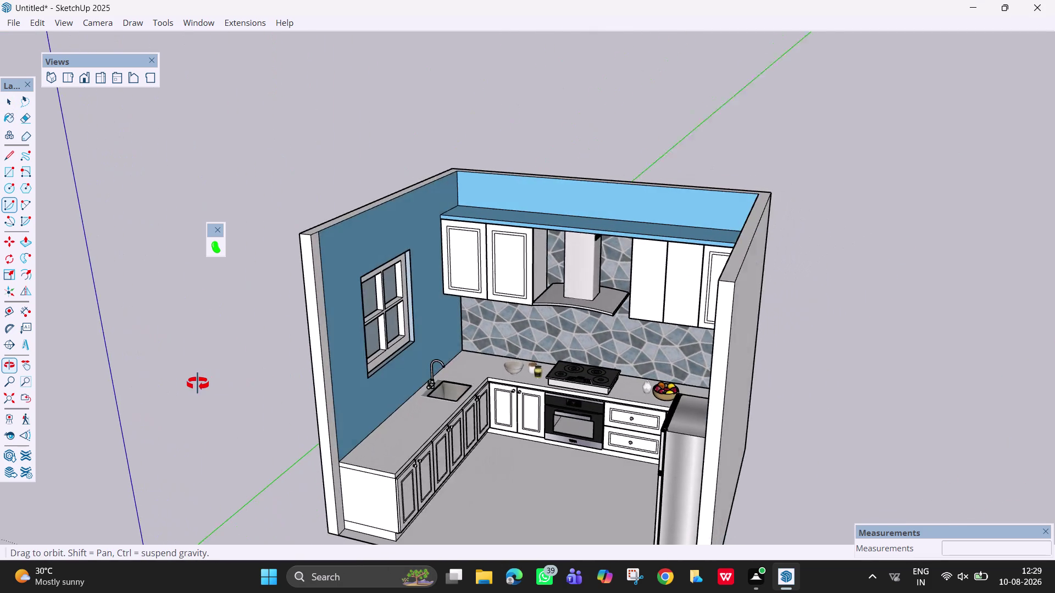
middle_drag(198, 384, 344, 387)
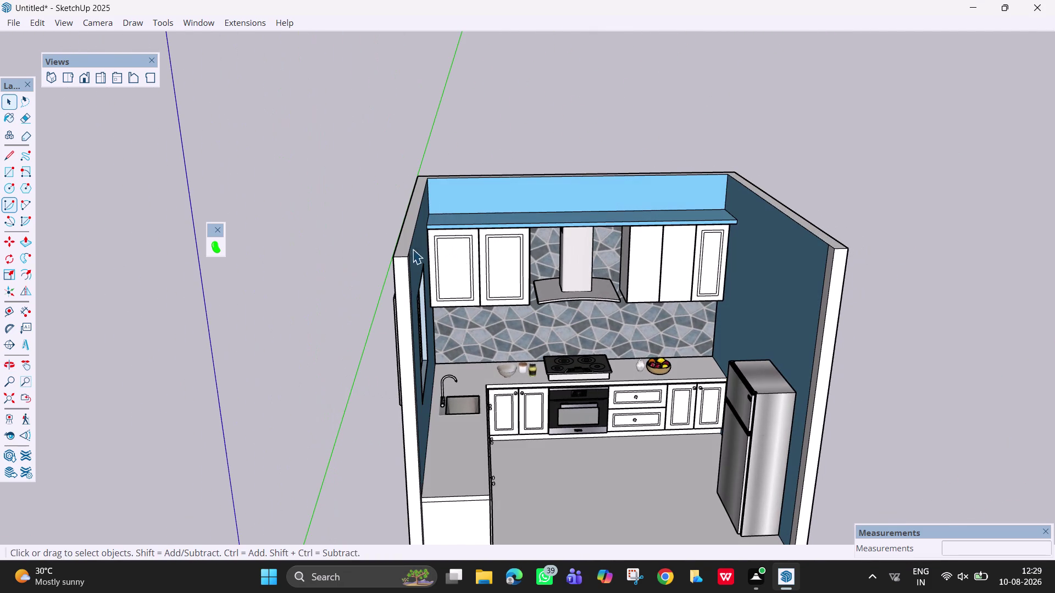
right_click(767, 18)
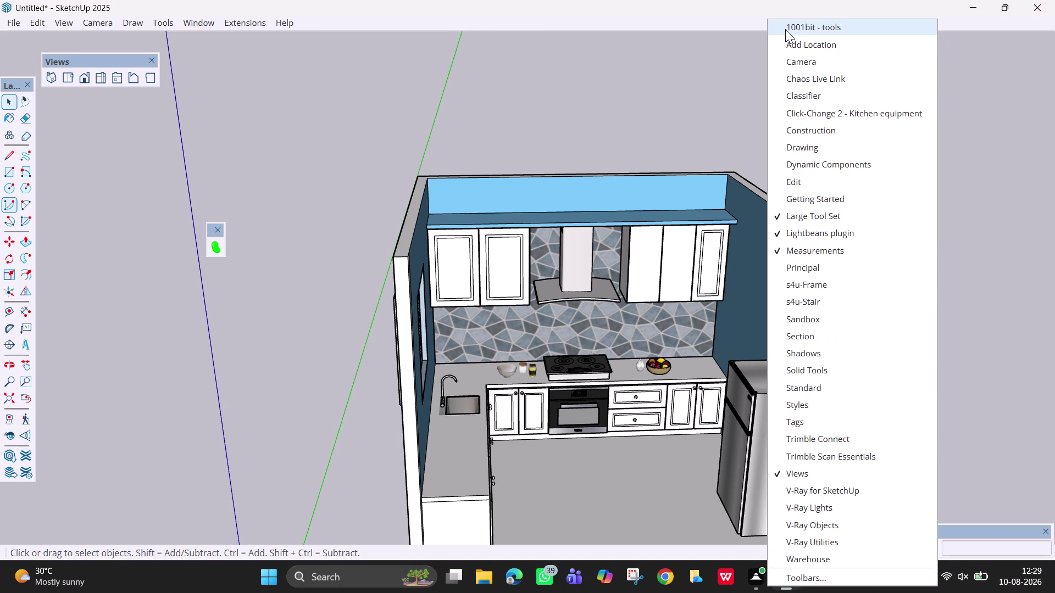
click(785, 29)
Select the side-wall window and try Panel Divider, exiting without creating a frame.
middle_drag(322, 430, 290, 430)
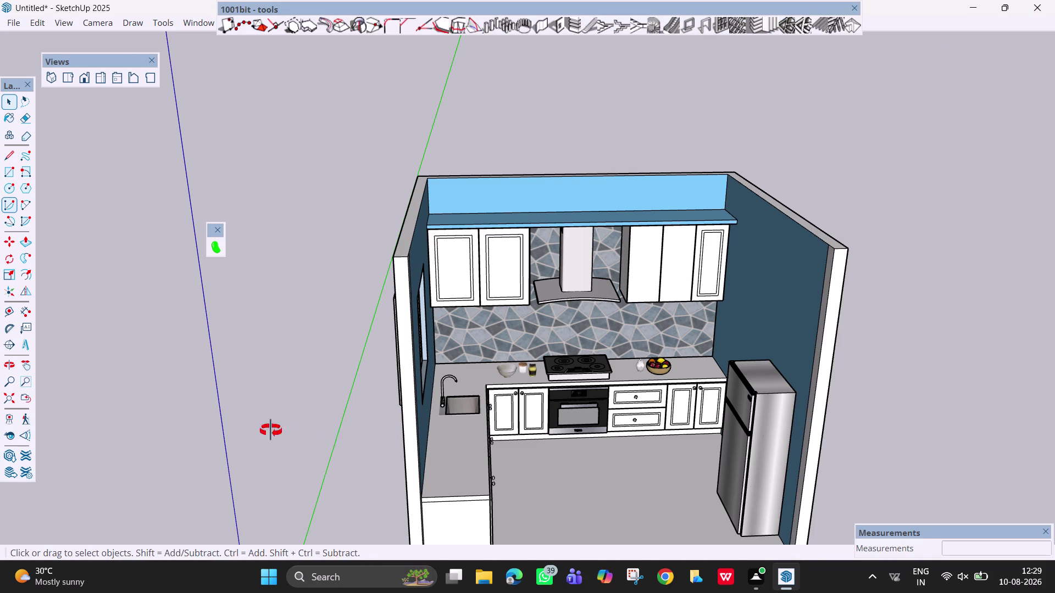
middle_drag(290, 430, 178, 430)
click(387, 311)
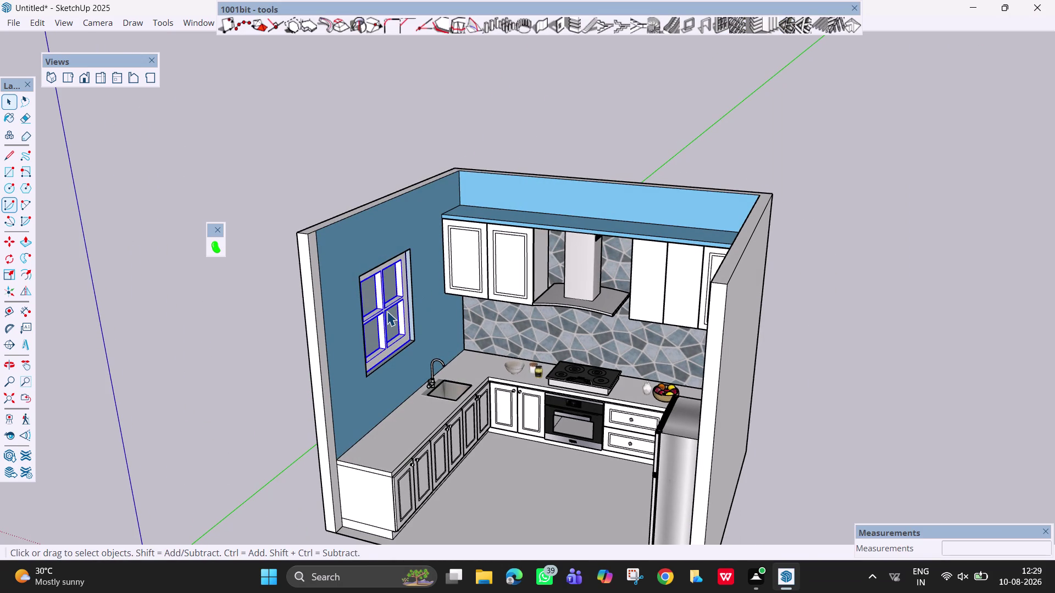
click(716, 25)
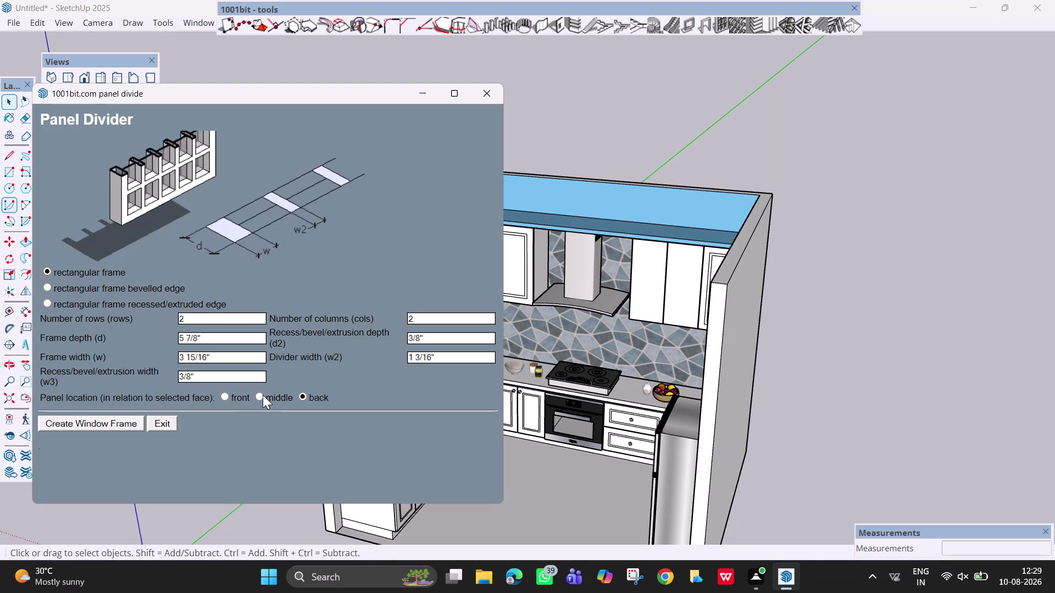
click(262, 395)
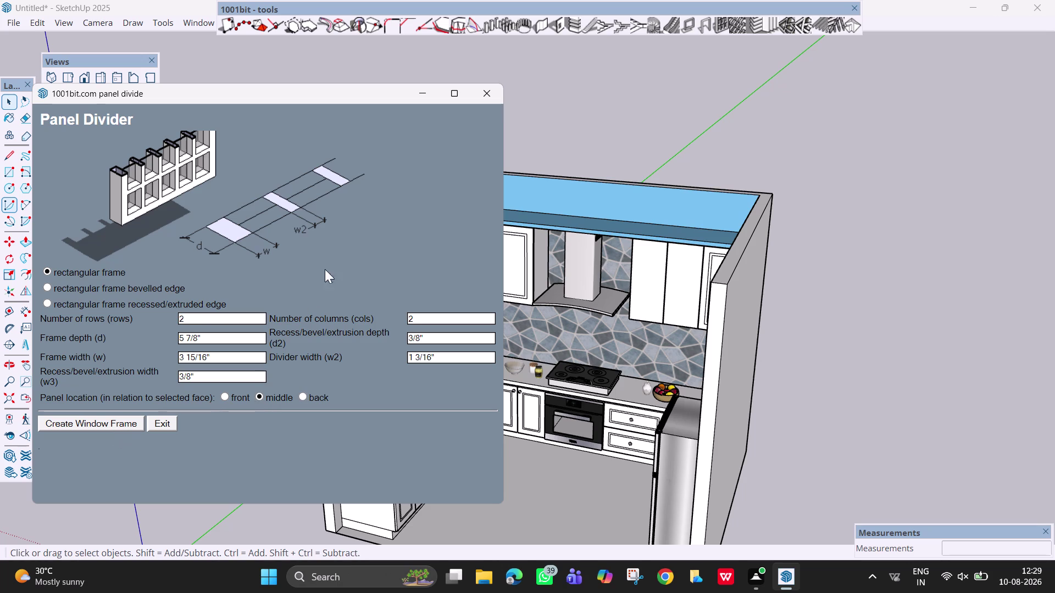
click(490, 89)
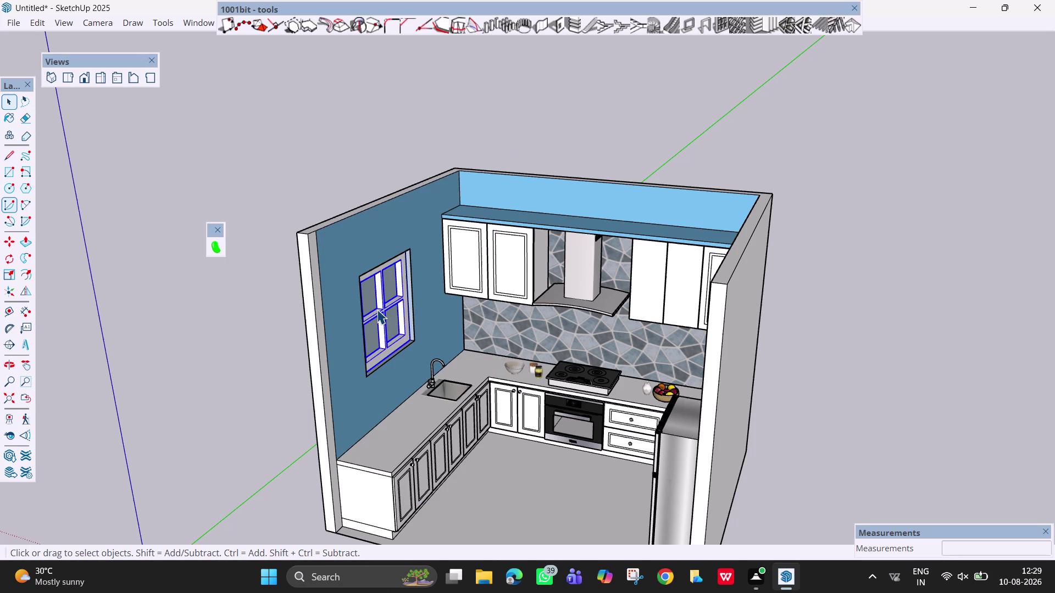
Delete the selected window and orbit outside to look into the window opening.
key(Delete)
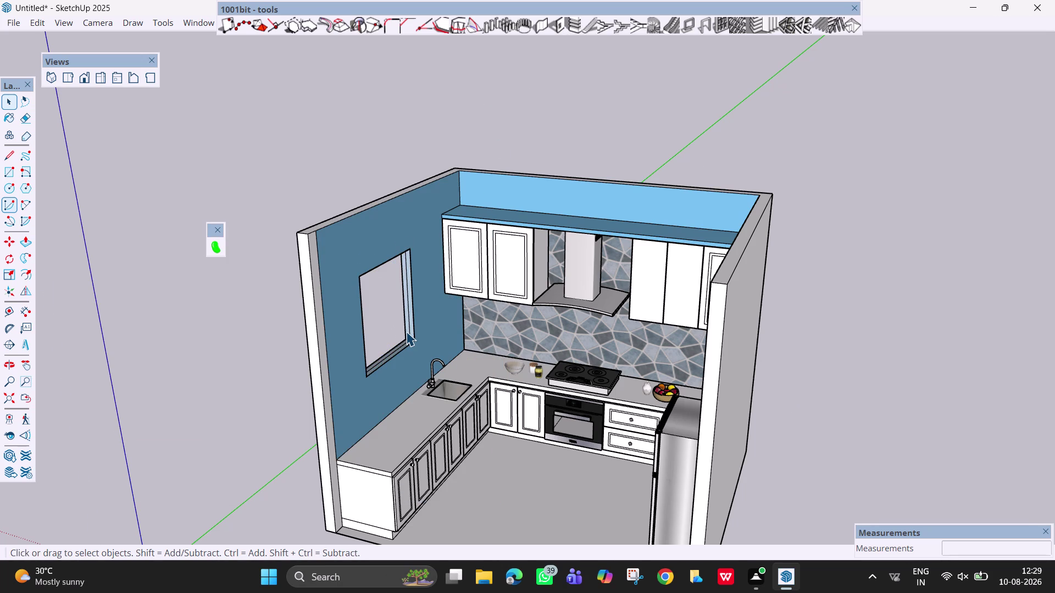
scroll(up, 3)
scroll(up, 3)
middle_drag(417, 346, 346, 364)
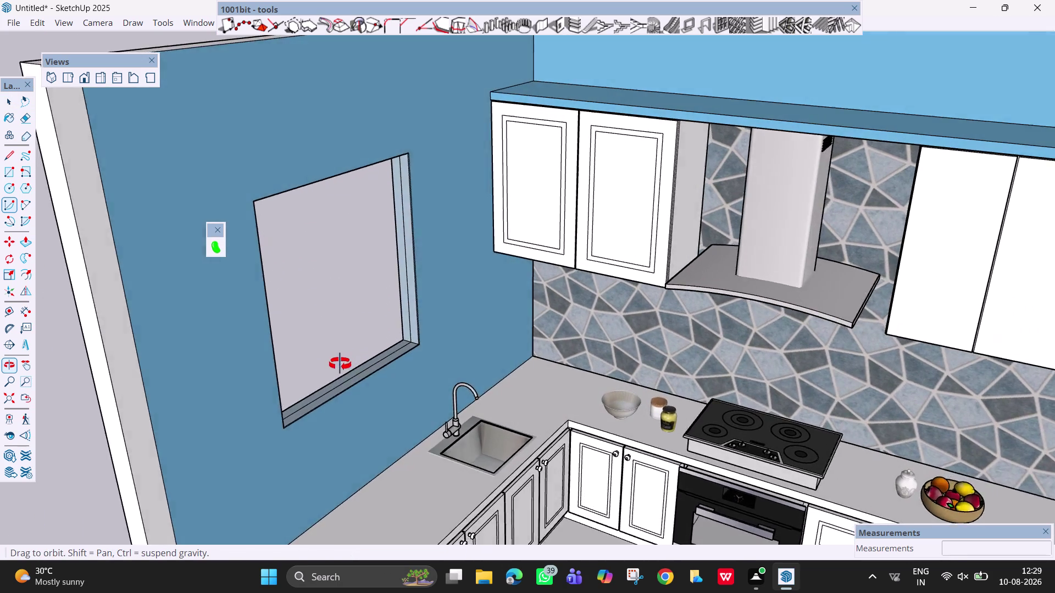
middle_drag(346, 364, 202, 377)
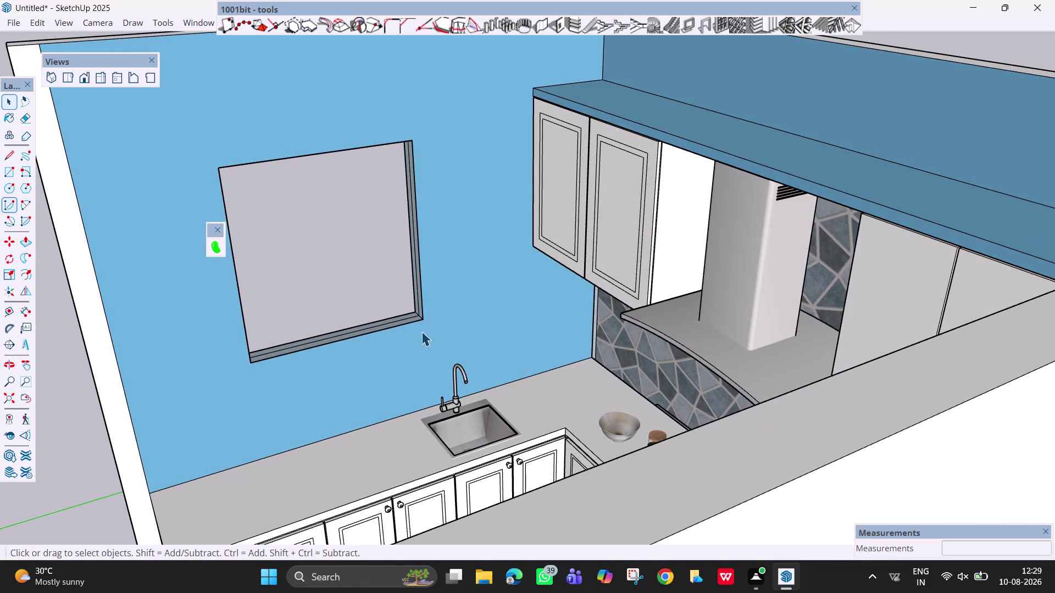
middle_drag(430, 337, 496, 388)
middle_drag(388, 280, 1003, 259)
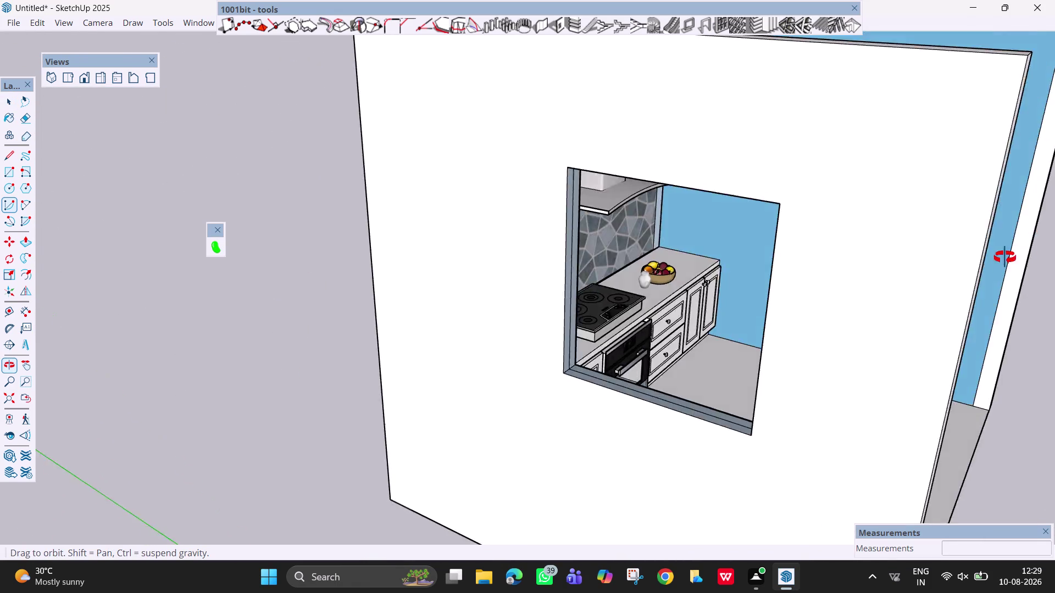
middle_drag(1003, 259, 856, 282)
middle_drag(707, 322, 889, 294)
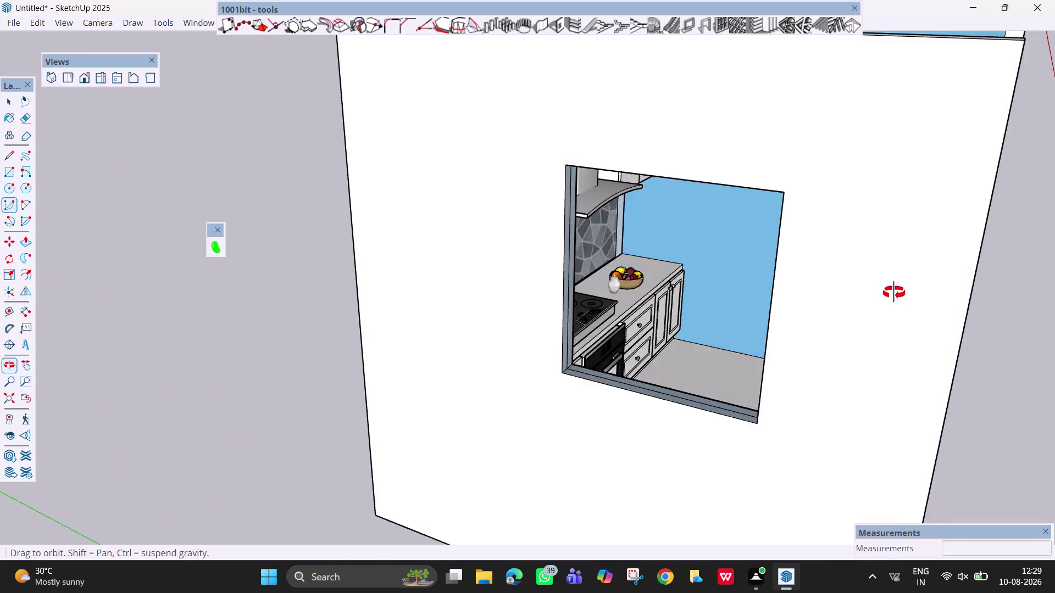
middle_drag(888, 294, 898, 292)
scroll(down, 3)
scroll(up, 3)
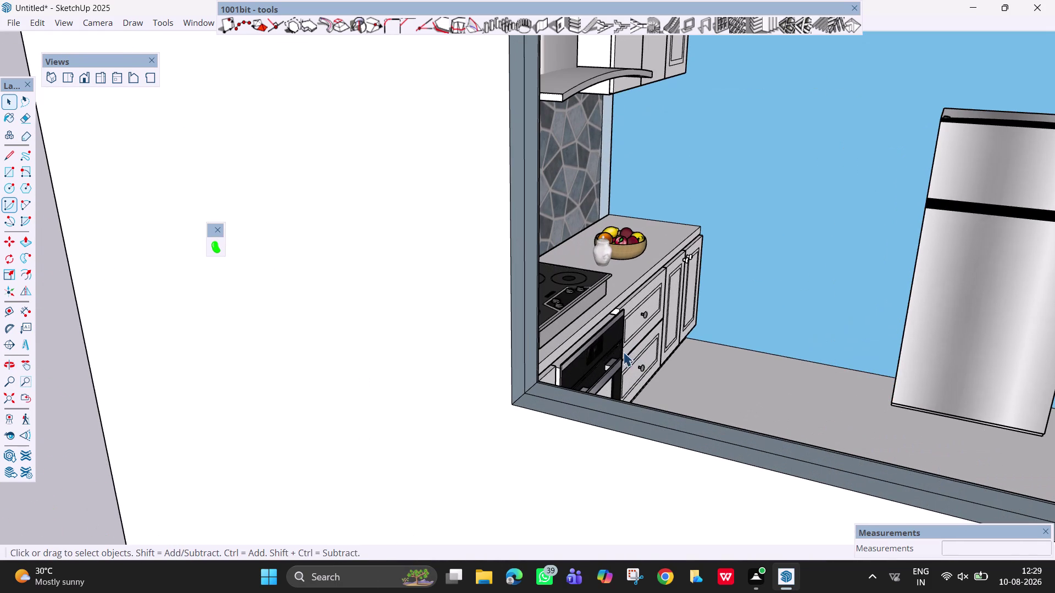
Erase the stray edges at the sill, inside the opening, and the diagonal across it.
key(e)
click(553, 400)
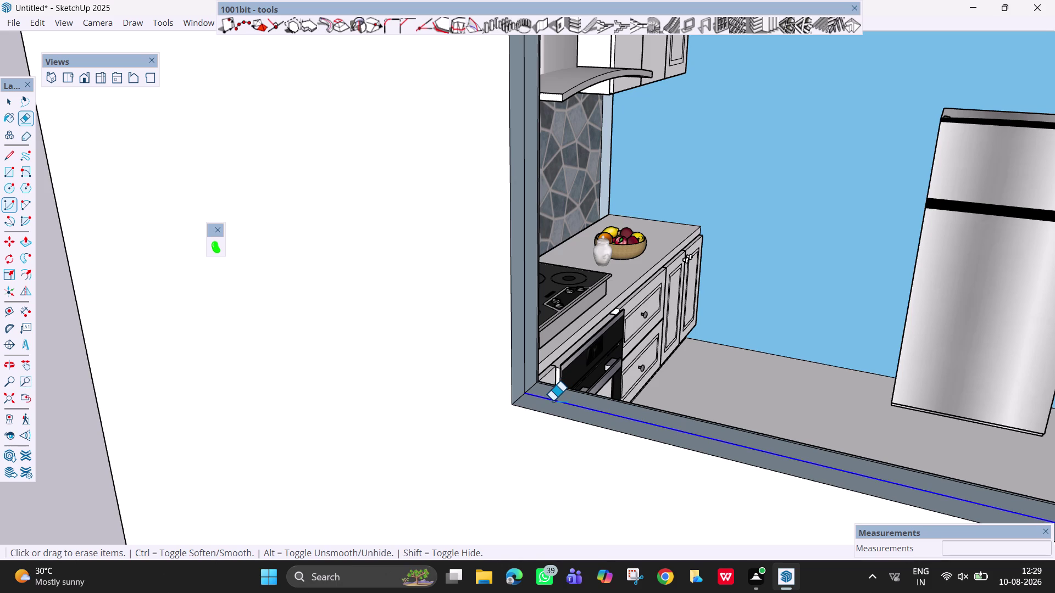
click(527, 357)
scroll(down, 3)
middle_drag(605, 418, 838, 454)
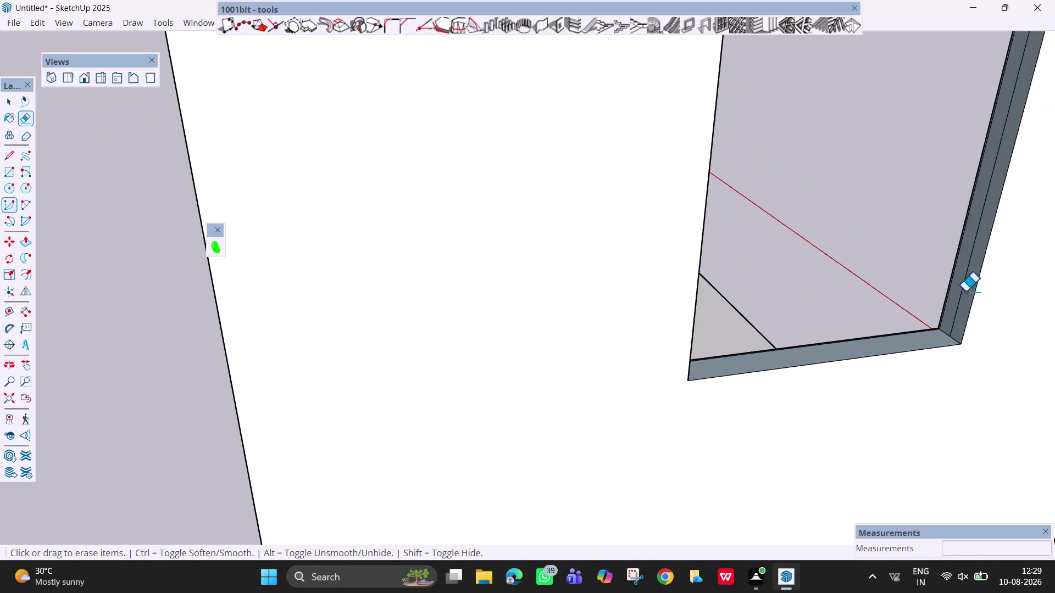
click(963, 291)
scroll(down, 3)
middle_drag(872, 343, 793, 298)
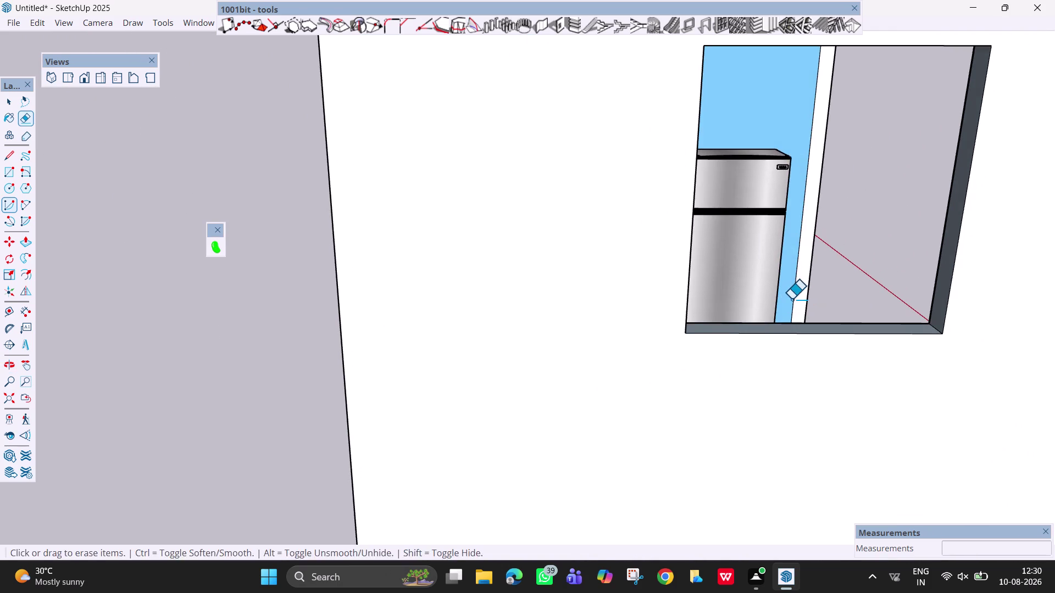
key(h)
drag(784, 334, 706, 514)
Erase the stray edge at the window head and the remaining edges inside the opening.
middle_drag(792, 333, 808, 195)
middle_click(802, 173)
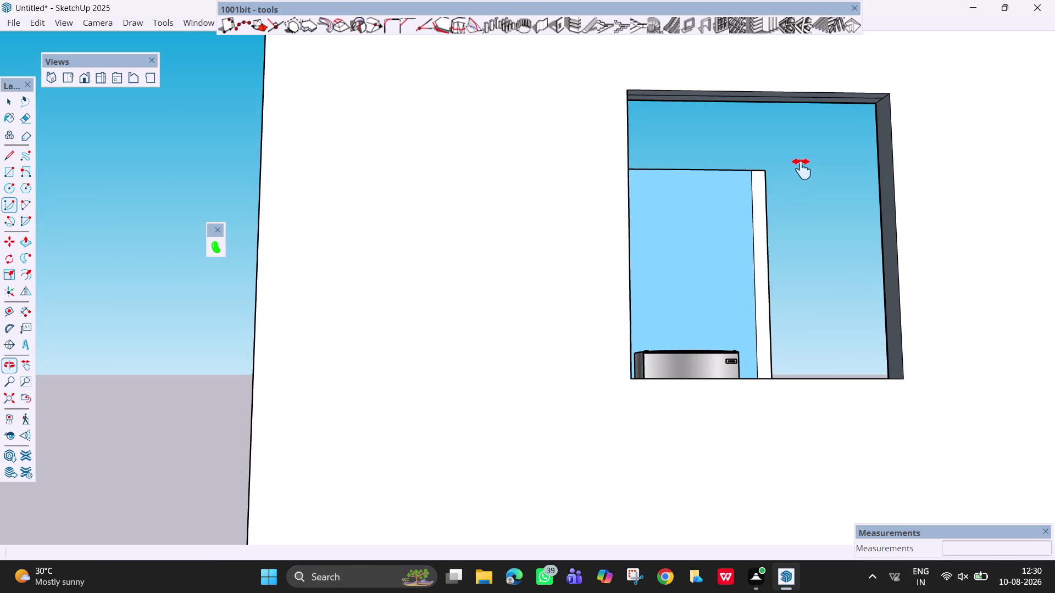
drag(740, 261, 710, 403)
middle_drag(722, 352, 726, 254)
scroll(up, 3)
key(e)
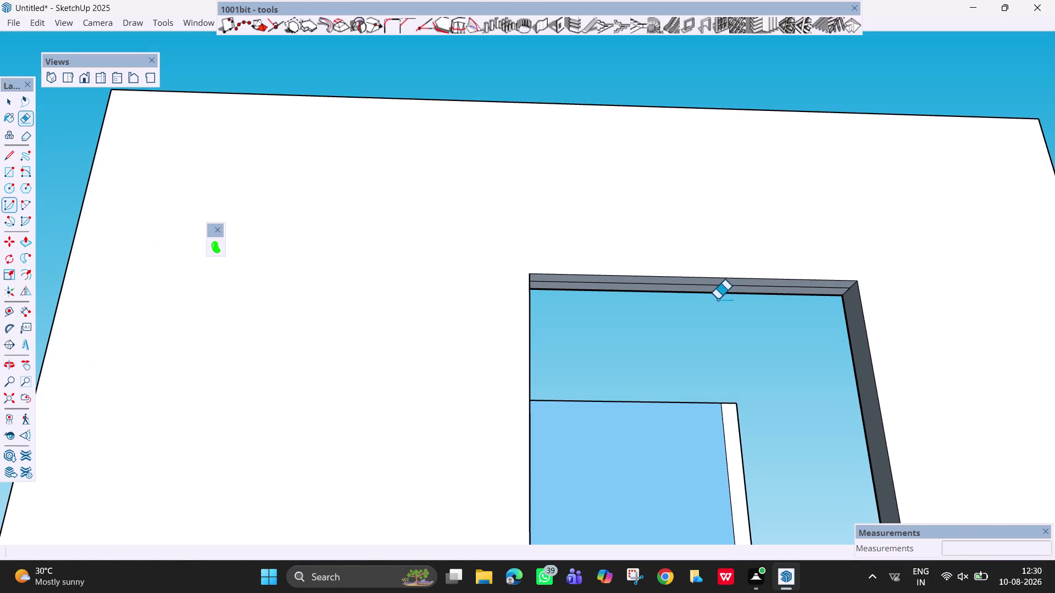
click(717, 285)
scroll(down, 3)
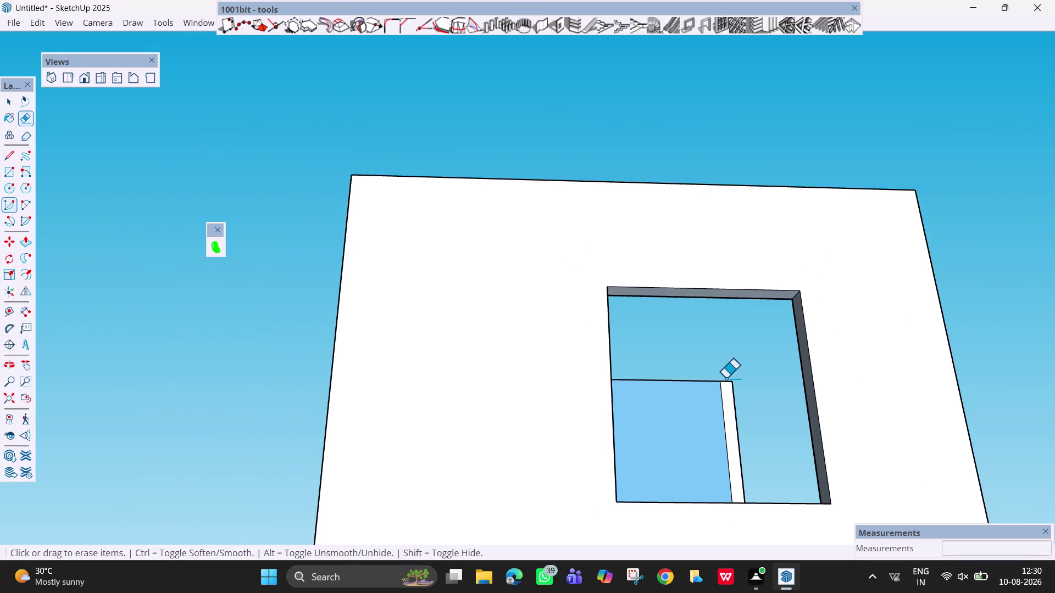
middle_drag(734, 378, 678, 498)
scroll(down, 3)
key(h)
drag(674, 444, 716, 290)
middle_drag(711, 310, 695, 344)
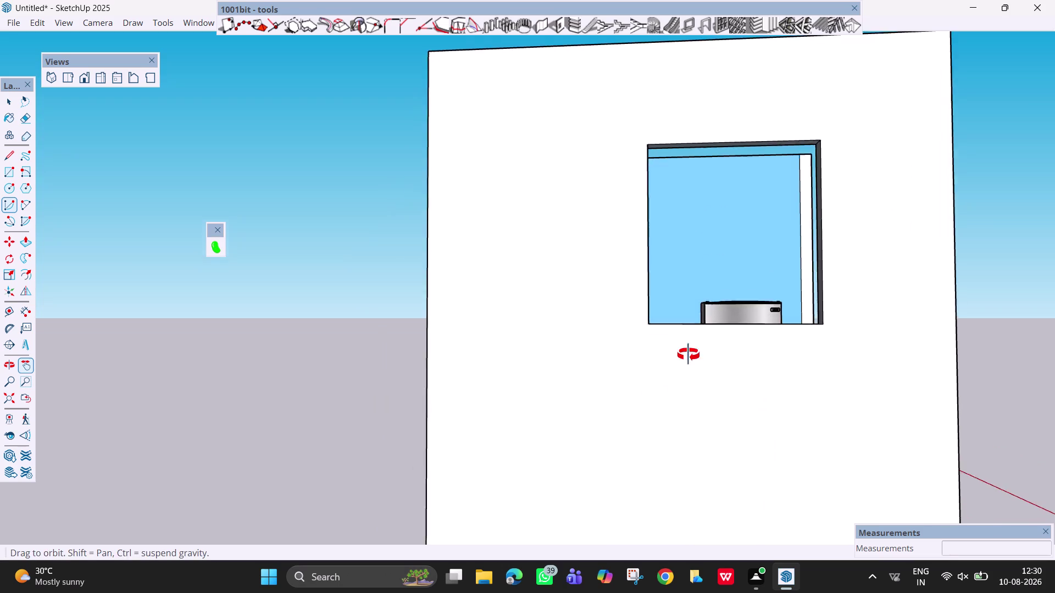
middle_drag(696, 344, 612, 439)
Draw a rectangle from the window opening's bottom corner to its opposite top corner.
key(r)
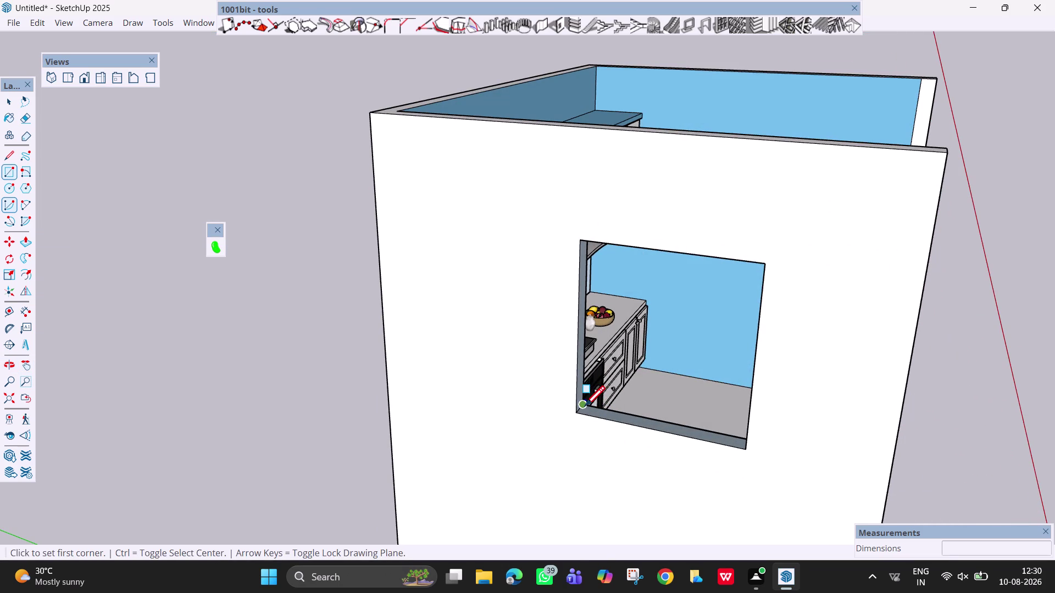
scroll(up, 3)
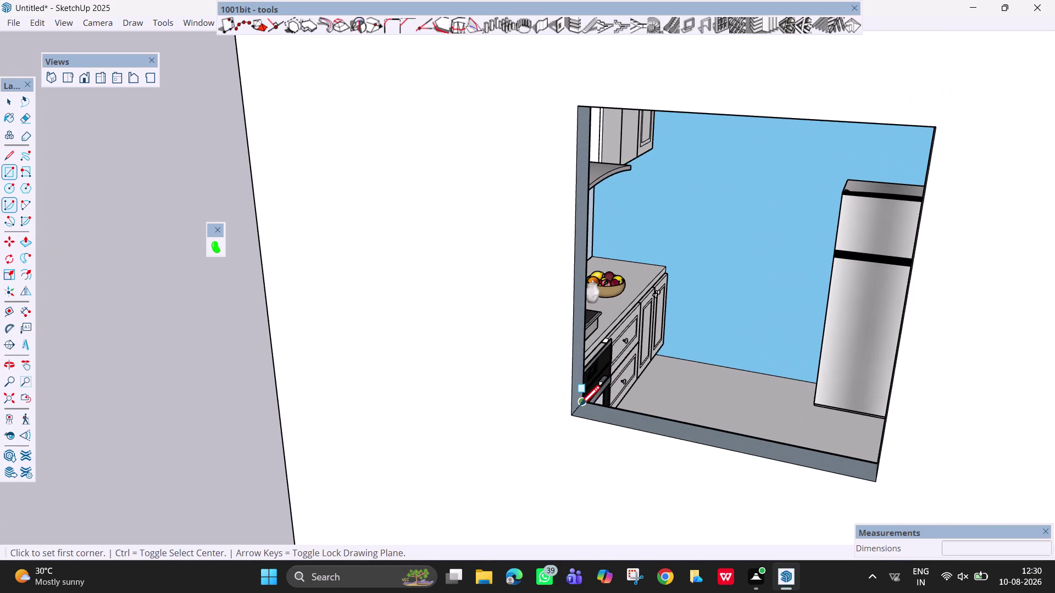
scroll(up, 3)
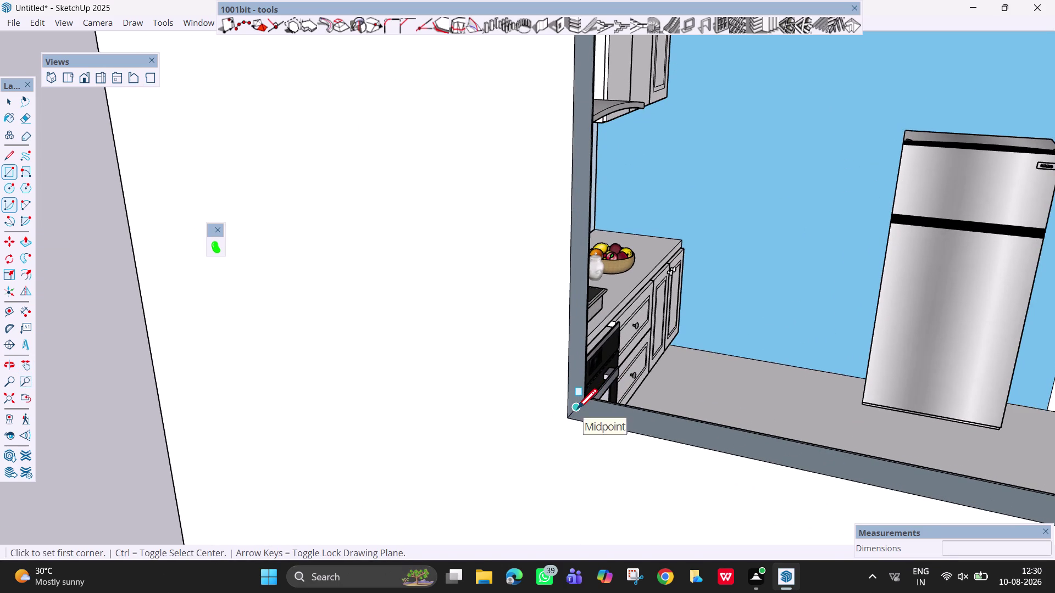
click(576, 411)
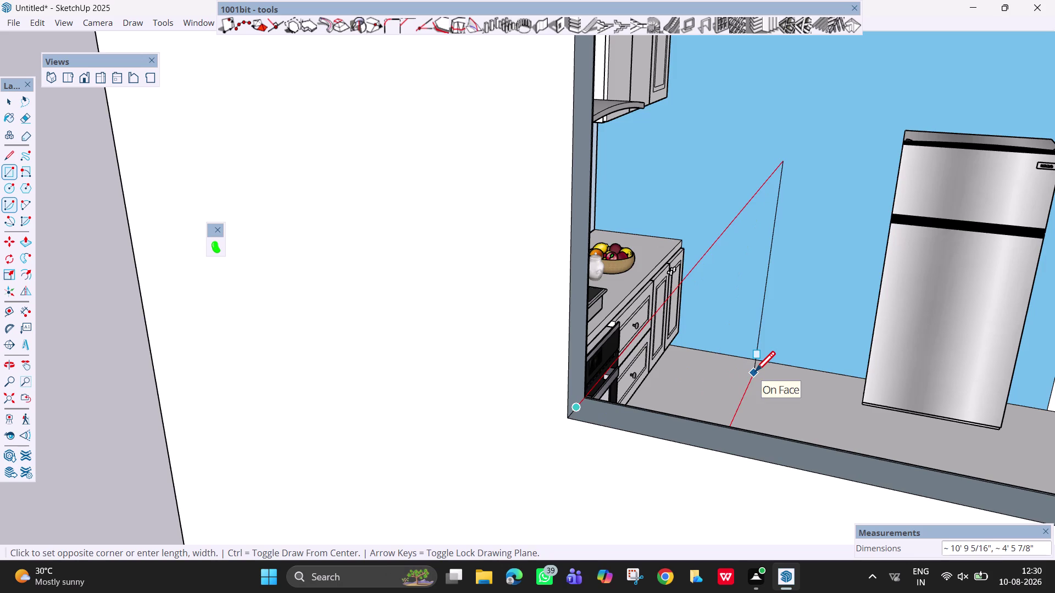
key(Right)
scroll(down, 3)
middle_drag(777, 386, 945, 367)
scroll(up, 3)
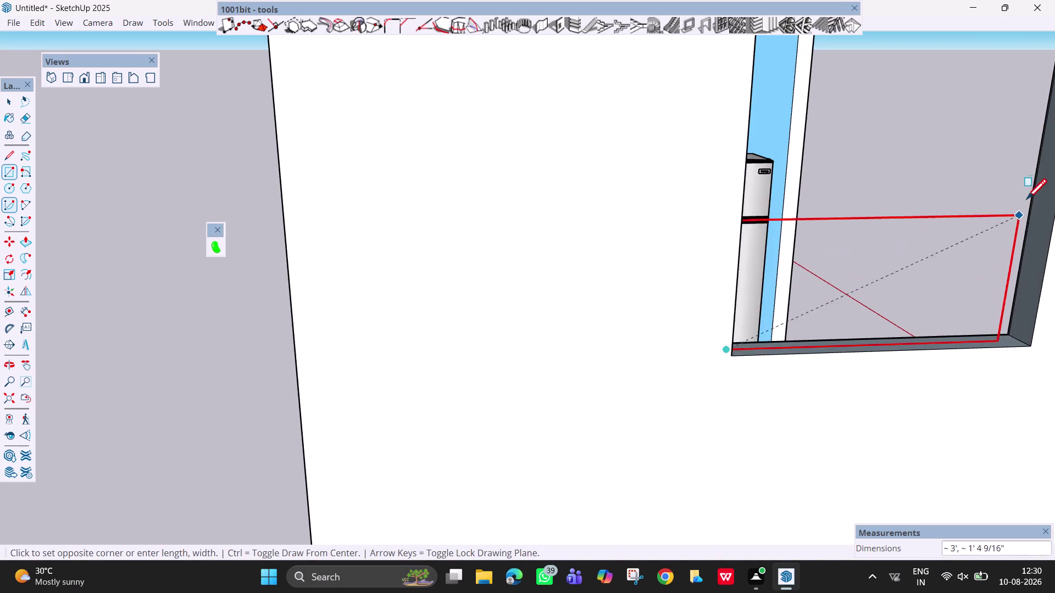
scroll(down, 3)
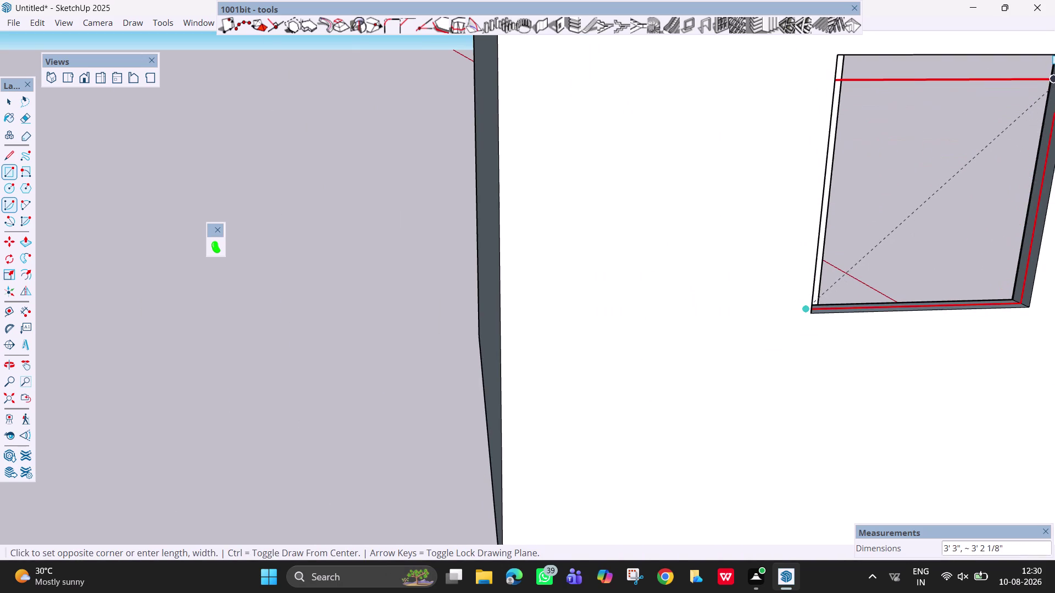
middle_drag(956, 166, 1021, 206)
scroll(down, 3)
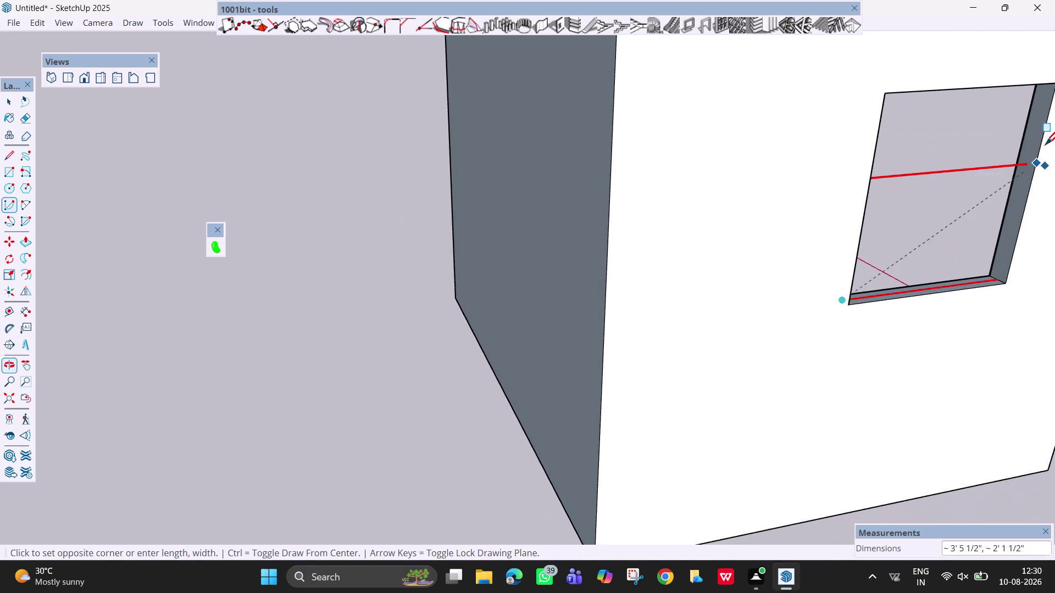
middle_drag(1040, 129, 1032, 39)
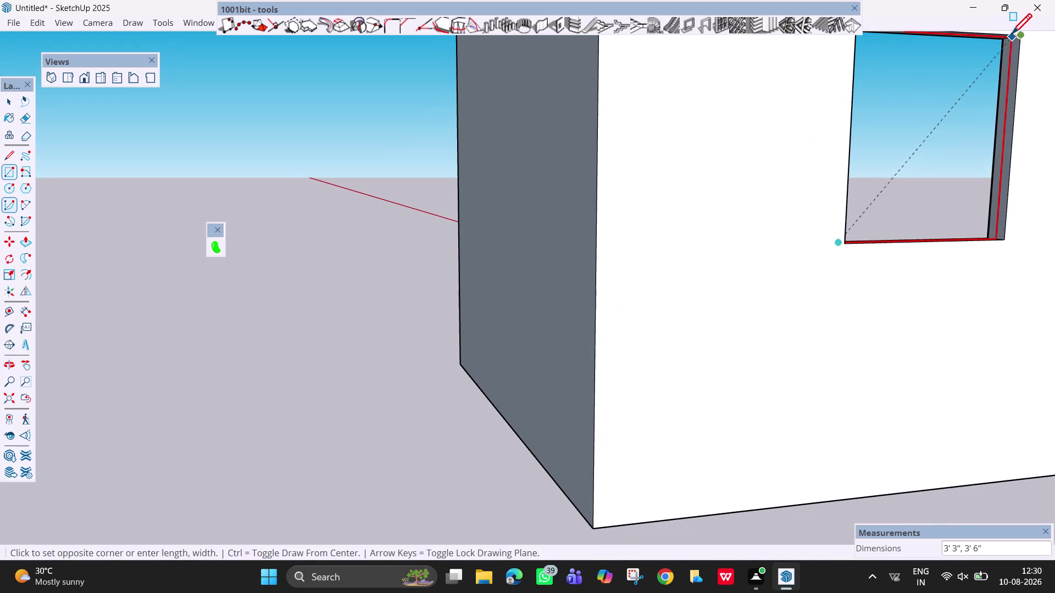
scroll(up, 3)
middle_drag(1024, 52, 1020, 42)
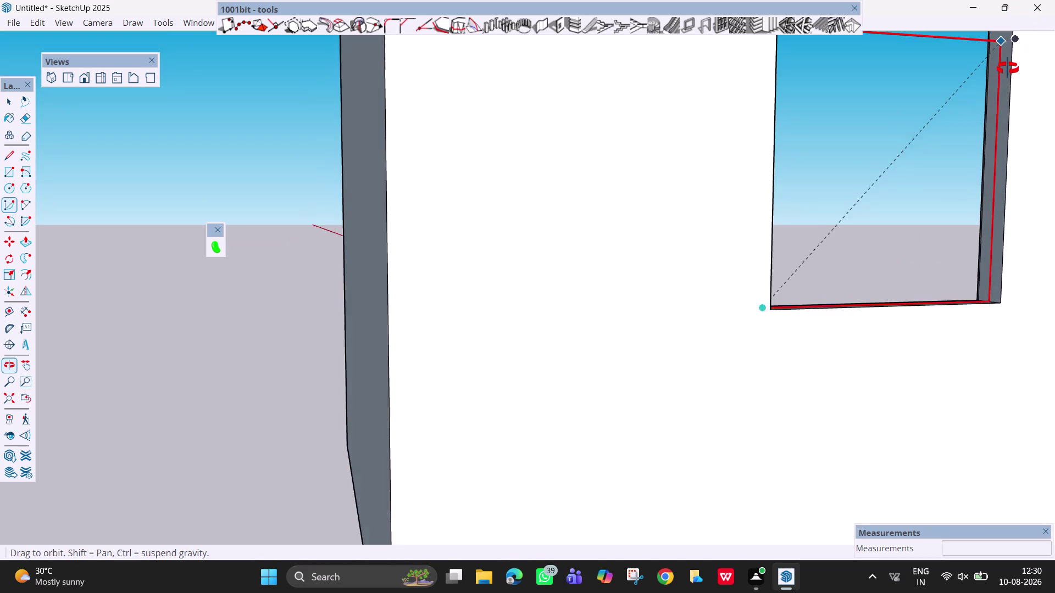
middle_drag(1019, 42, 998, 119)
scroll(down, 3)
scroll(down, 3)
middle_drag(996, 162, 1013, 58)
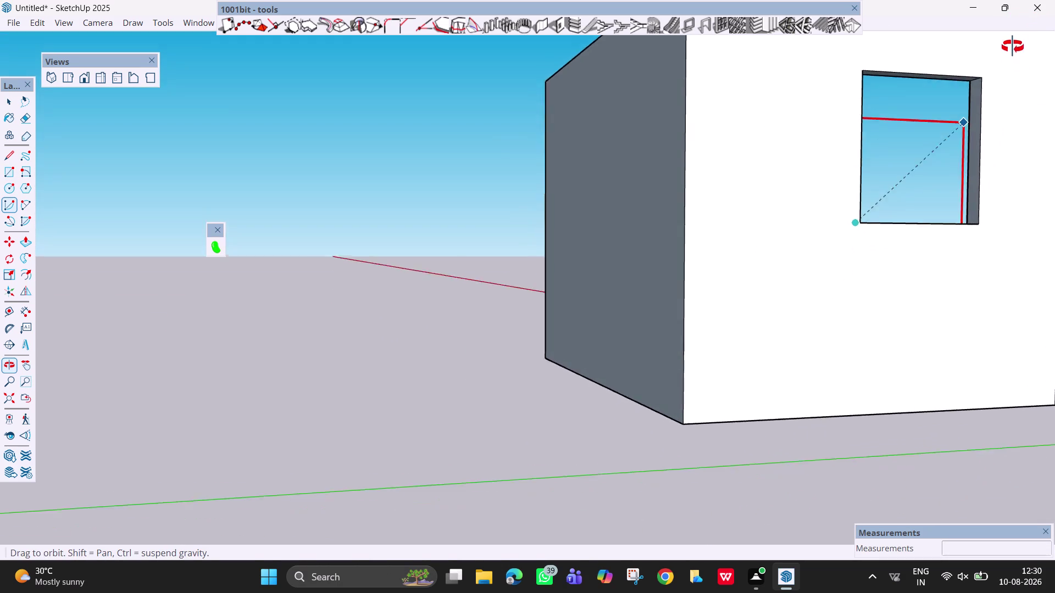
middle_drag(1013, 58, 1013, 44)
scroll(up, 3)
scroll(up, 3)
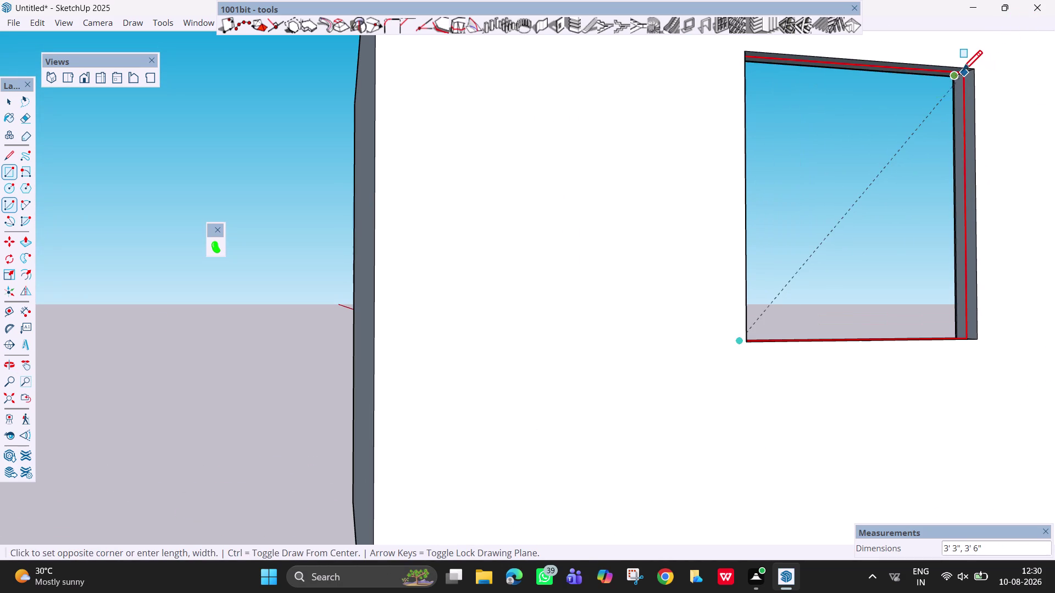
scroll(up, 3)
click(961, 74)
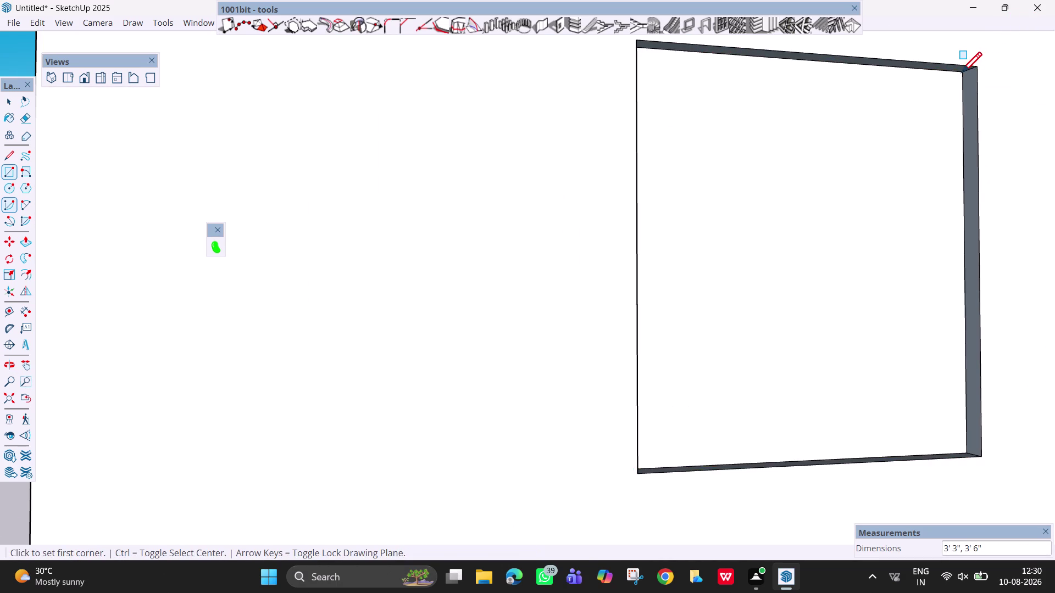
Orbit back inside the kitchen and select the new window face.
scroll(down, 3)
middle_drag(886, 316, 274, 433)
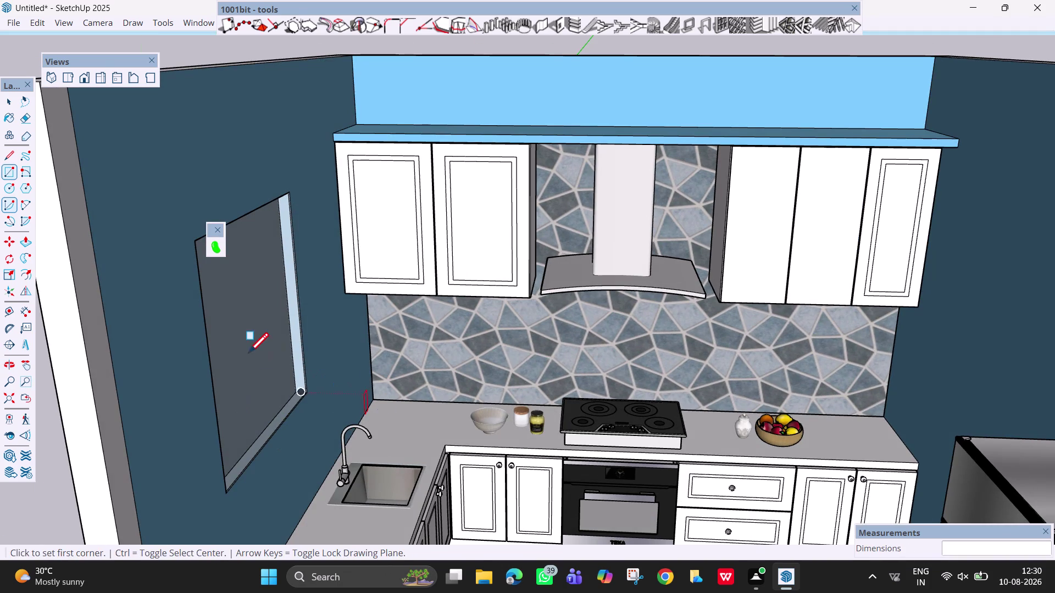
key(space)
click(256, 339)
right_click(255, 339)
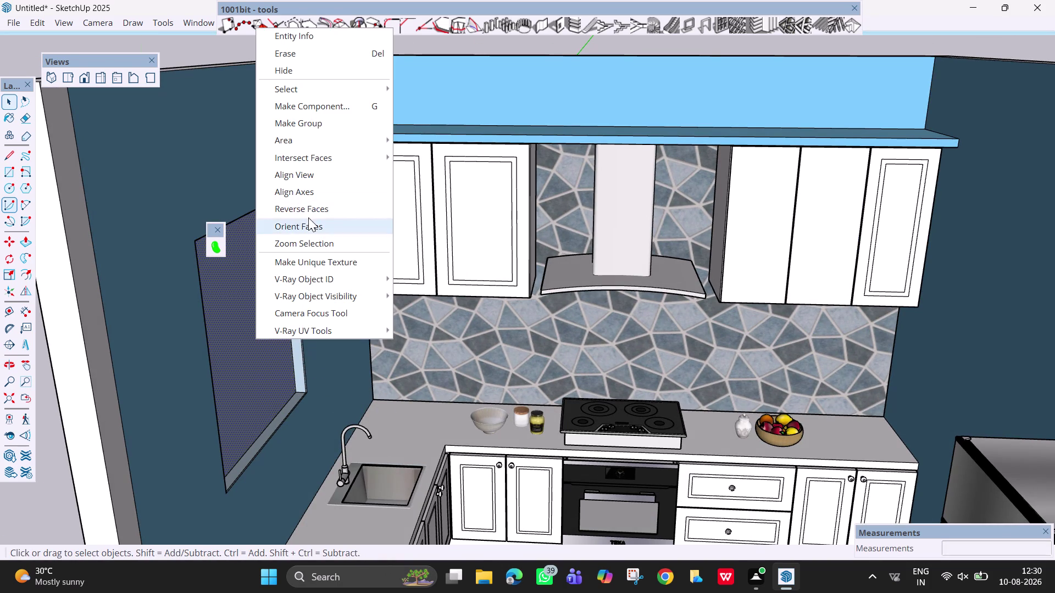
click(308, 210)
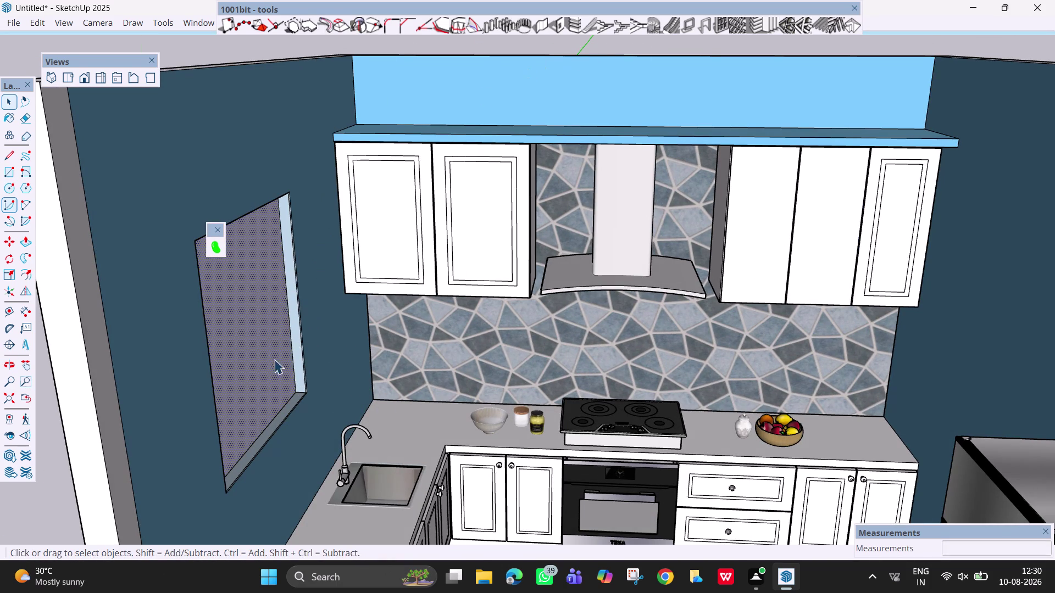
middle_drag(256, 384, 153, 407)
key(Escape)
key(space)
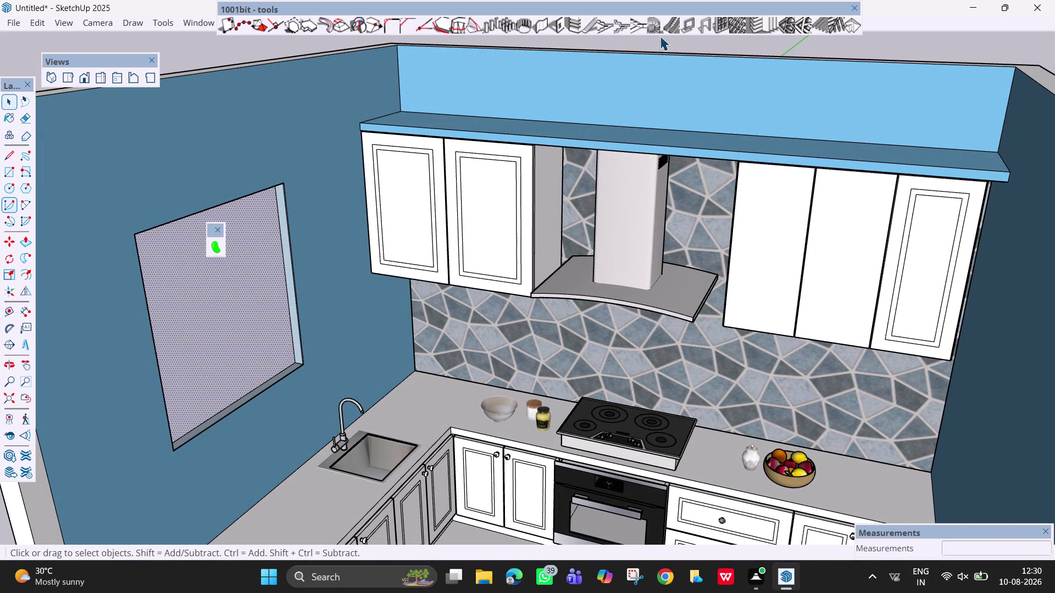
click(720, 24)
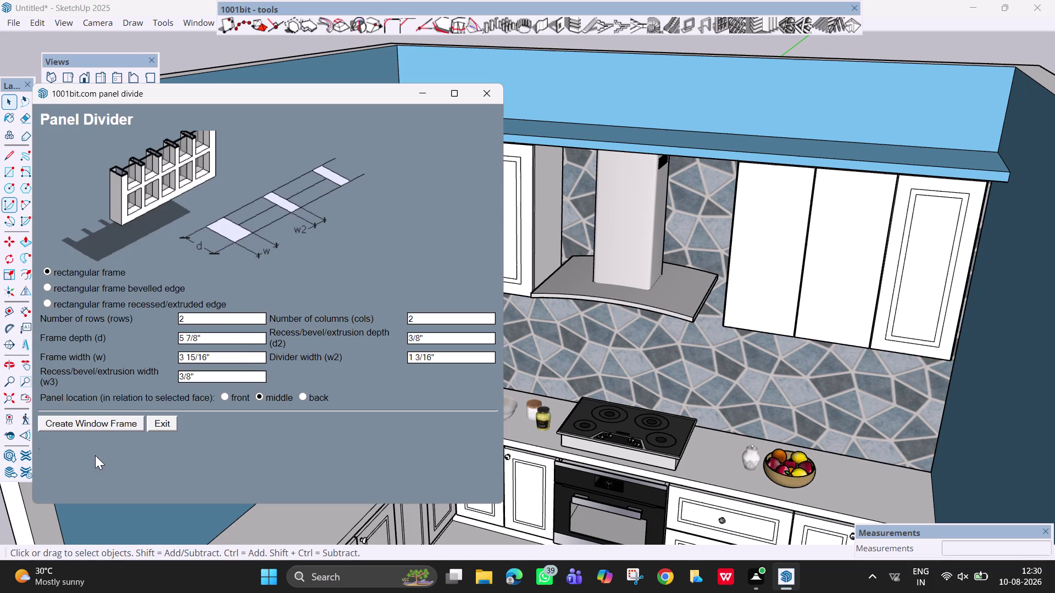
click(115, 426)
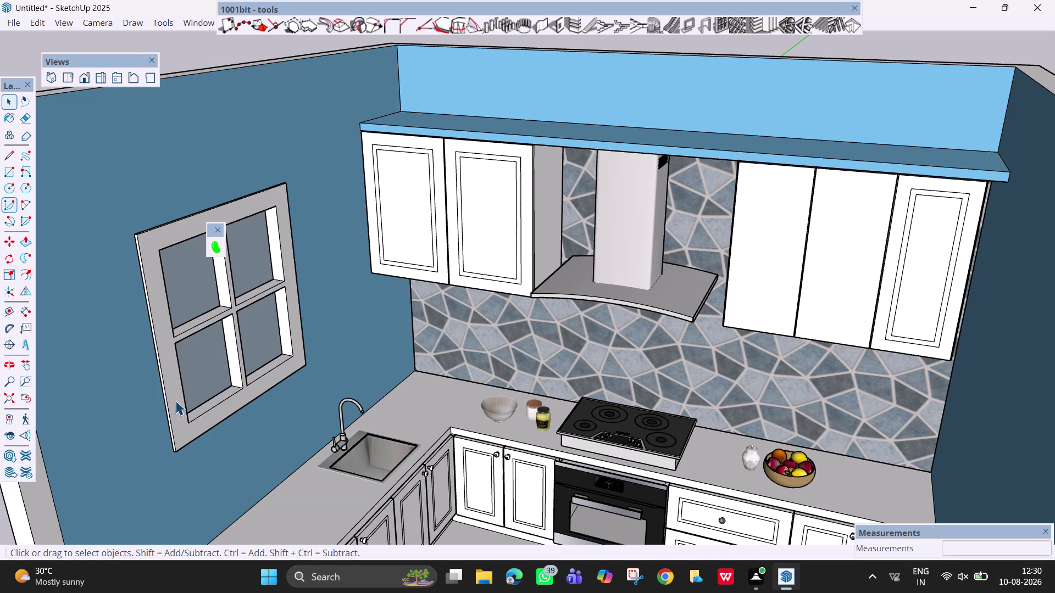
key(Escape)
key(space)
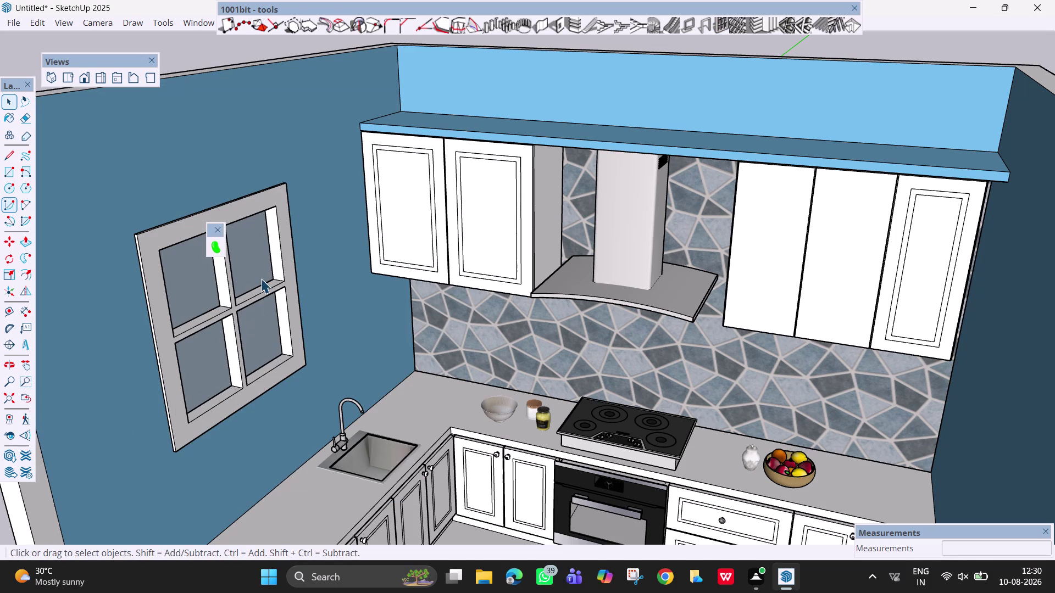
click(261, 274)
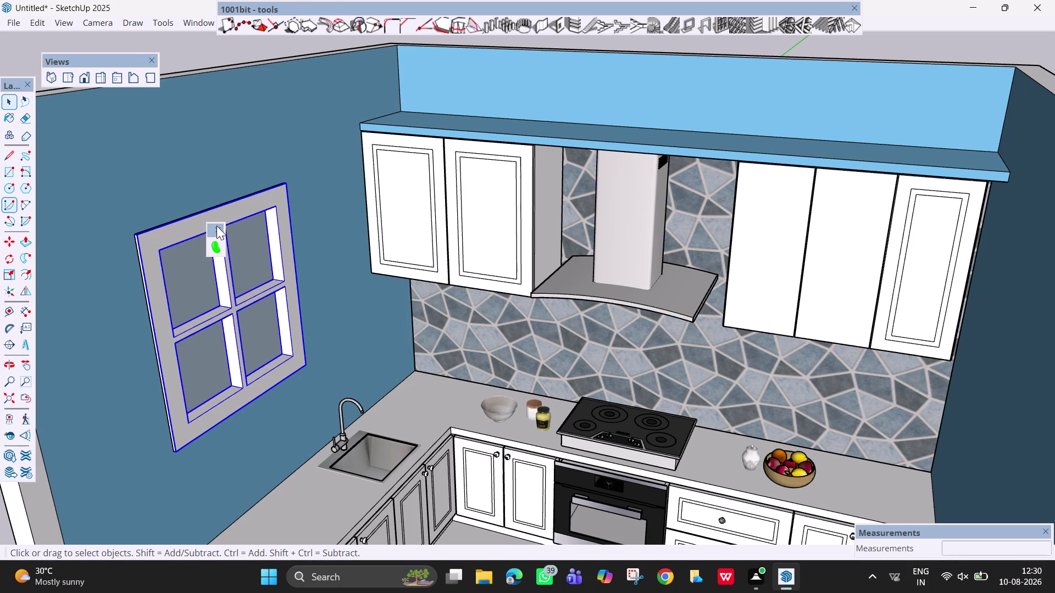
click(217, 226)
right_click(217, 226)
click(263, 322)
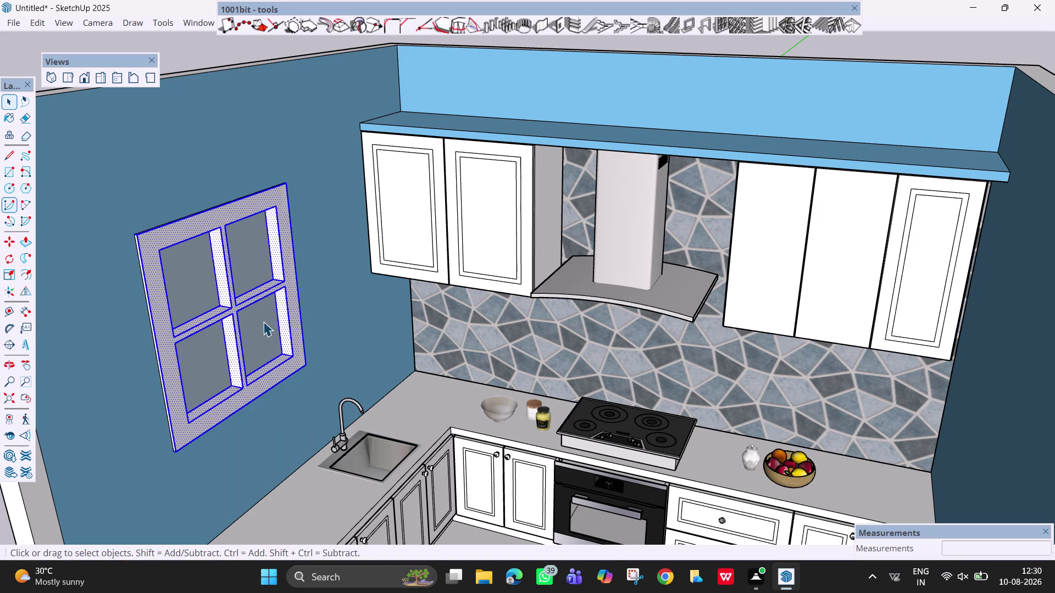
scroll(down, 3)
middle_drag(269, 310, 318, 328)
key(space)
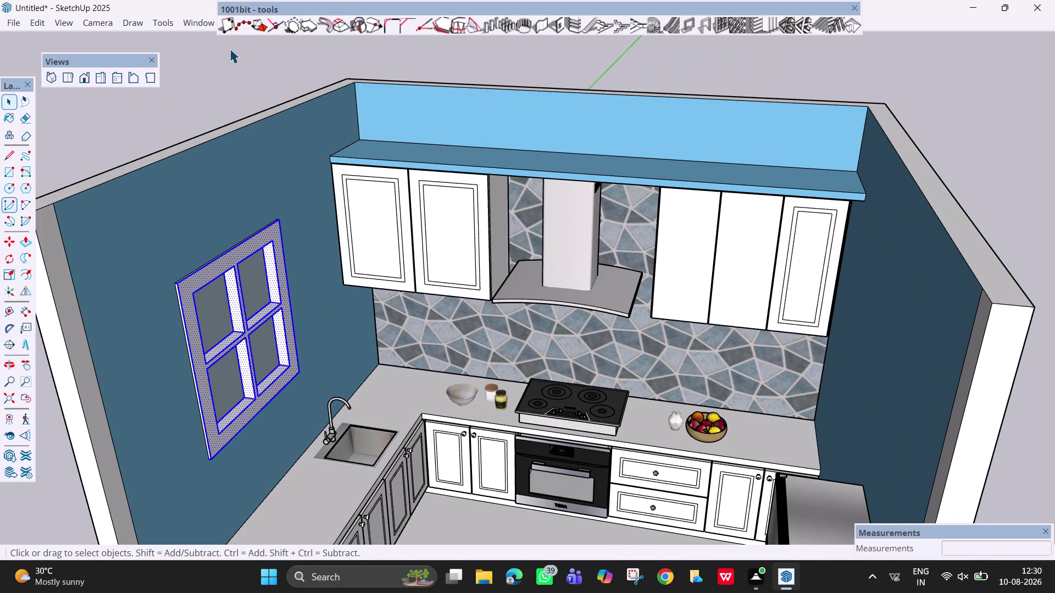
click(242, 62)
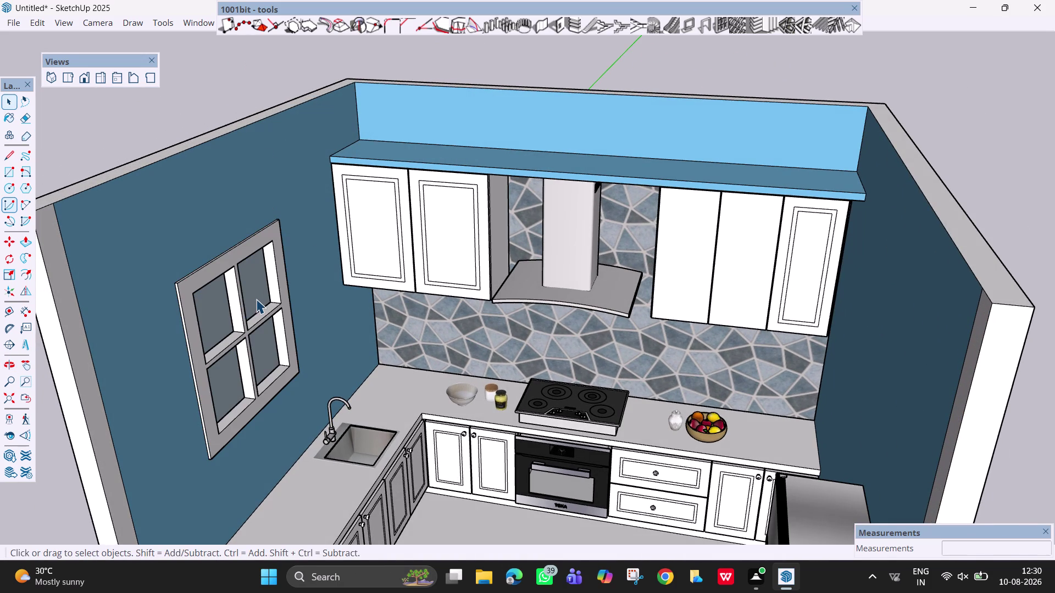
scroll(down, 3)
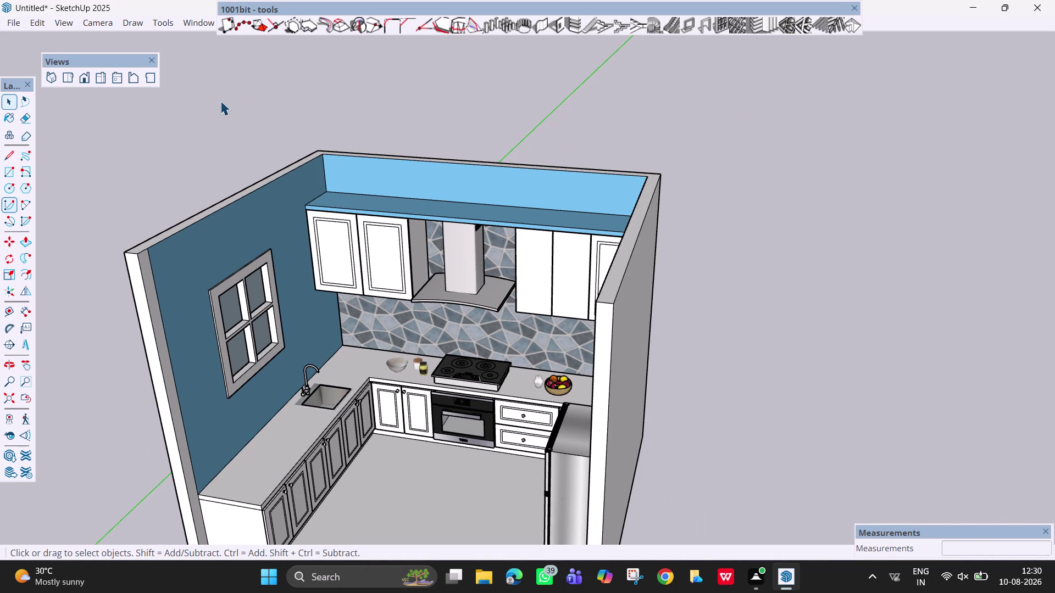
Open the Materials panel from the Default Tray and paint a pane with Glass_Basic_01.
click(201, 20)
click(208, 44)
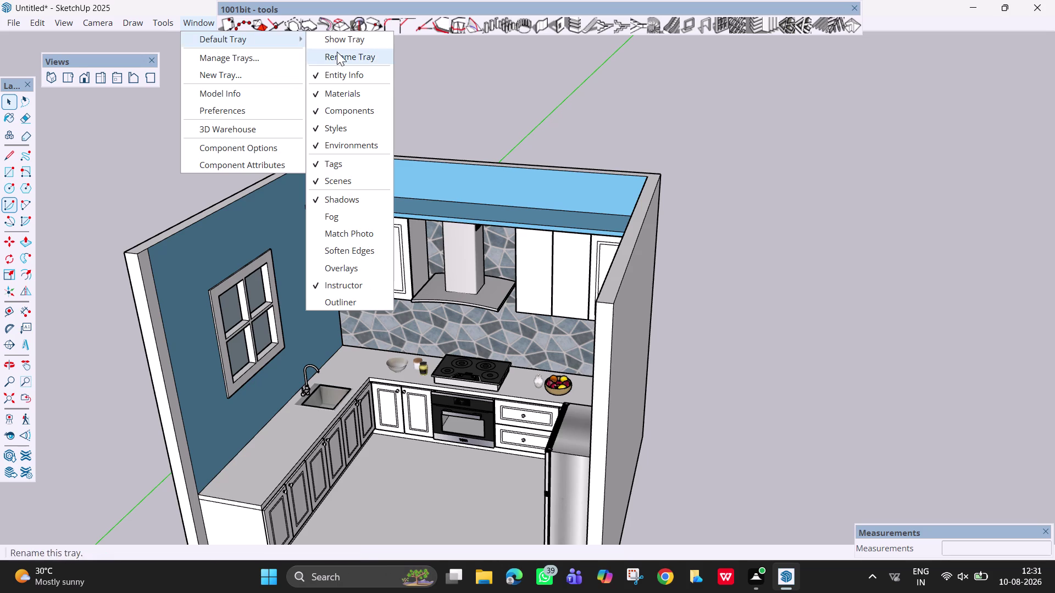
click(341, 41)
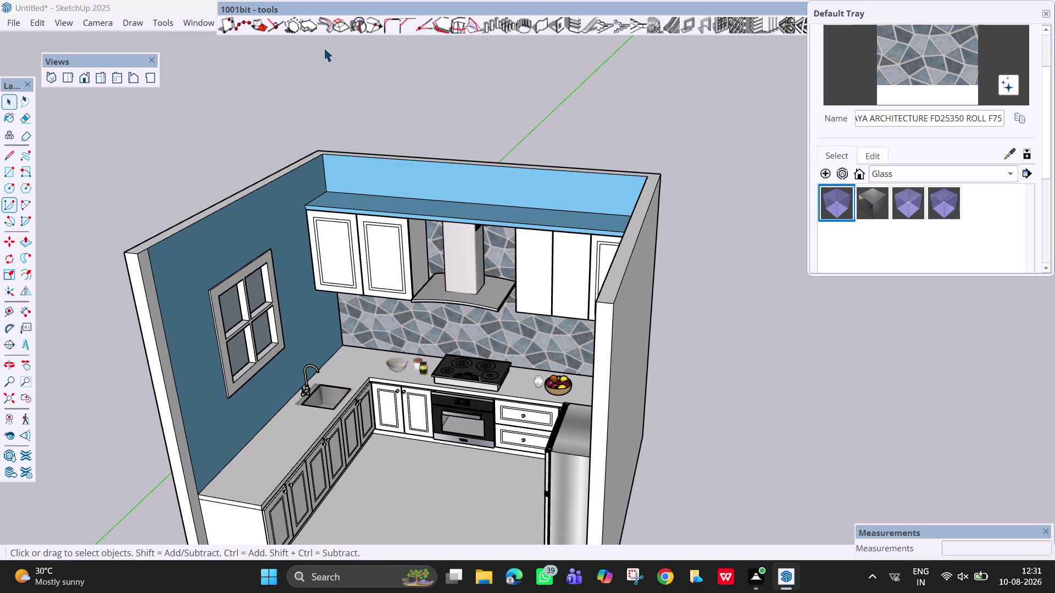
click(829, 206)
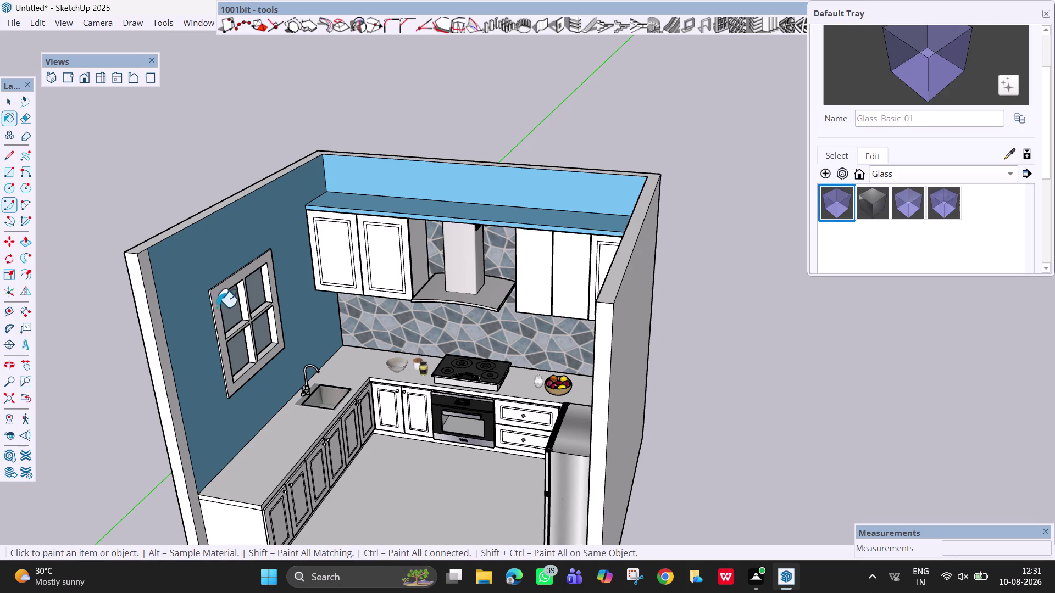
click(236, 312)
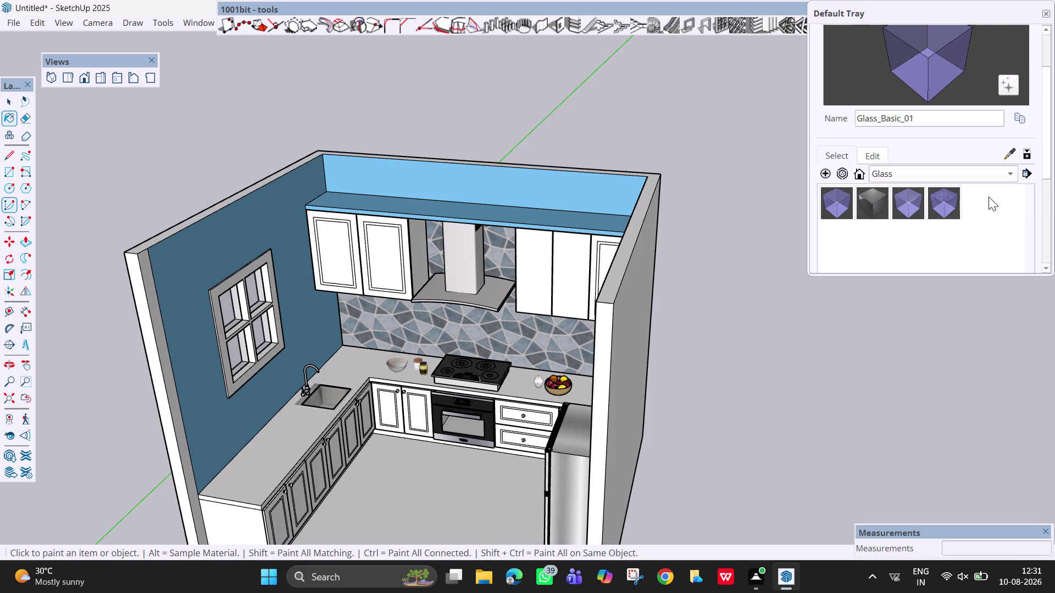
Try Glass_Sky Reflection_01, Glass_Mirror_01 and Glass_Safety_01 on the window panes.
click(949, 200)
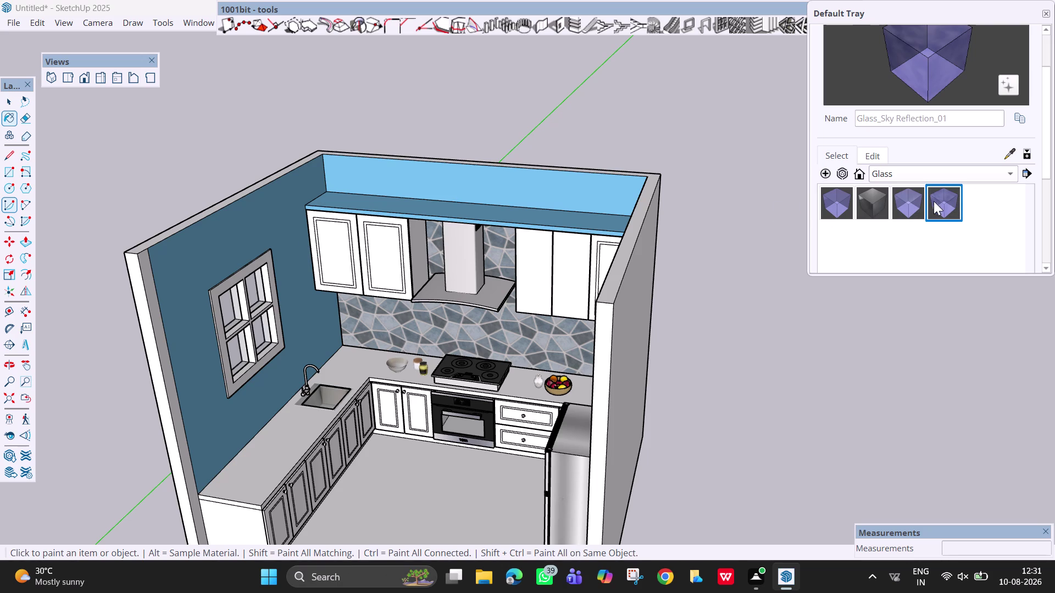
click(937, 202)
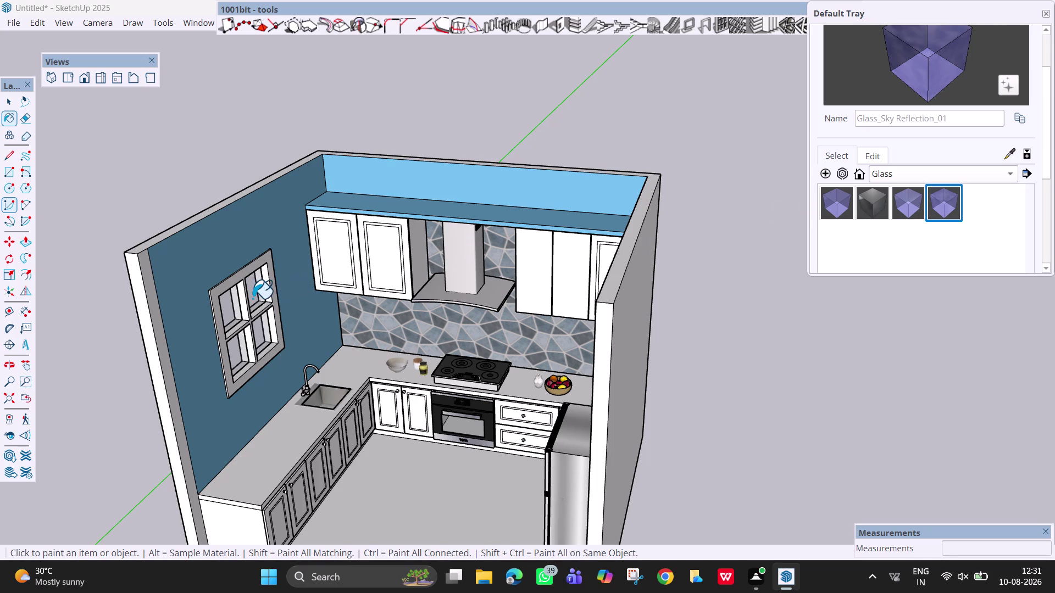
click(253, 299)
click(260, 334)
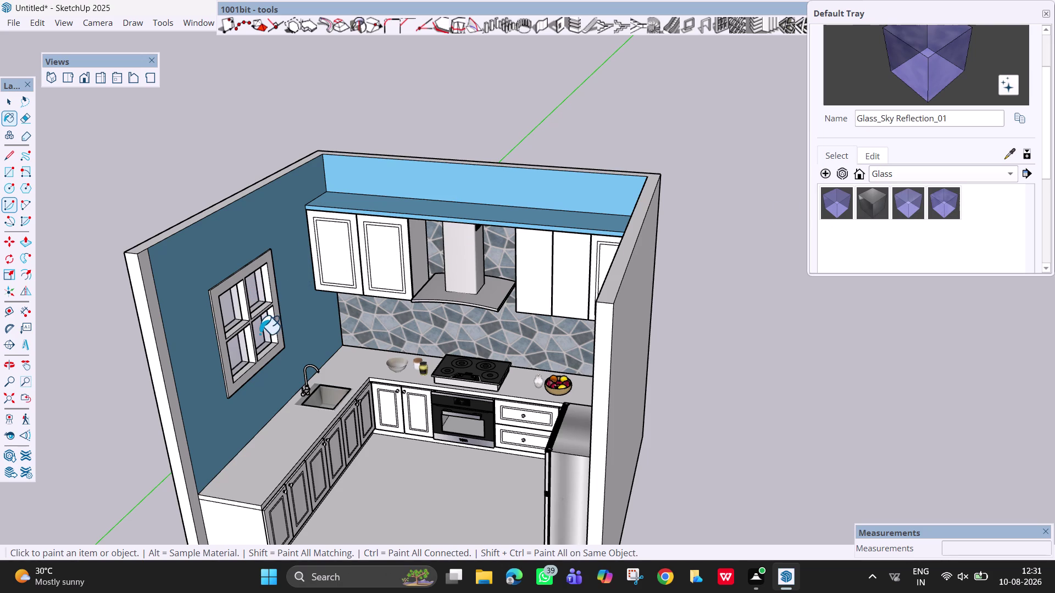
click(877, 200)
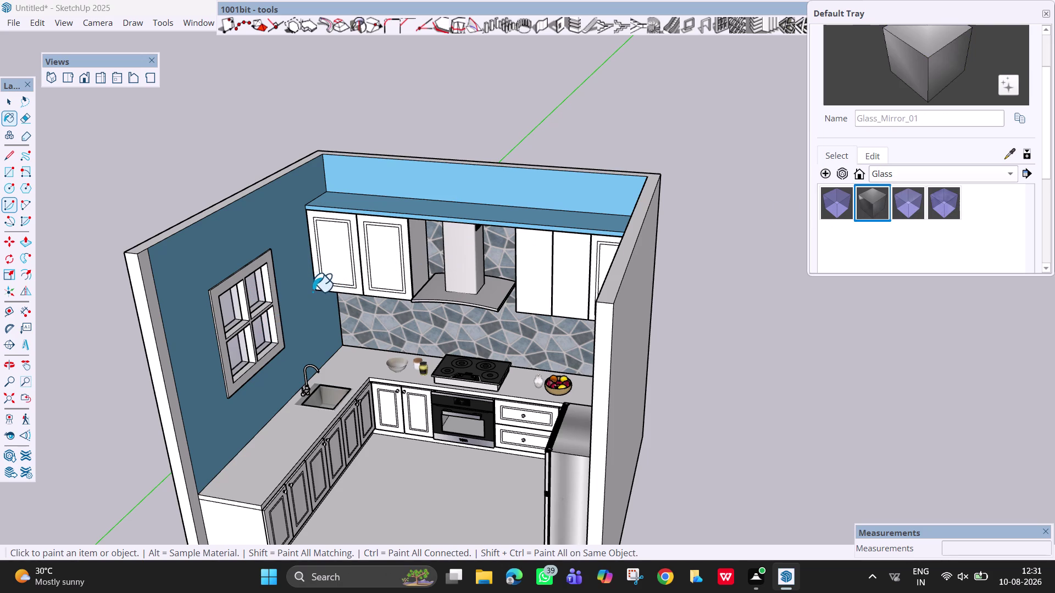
click(257, 287)
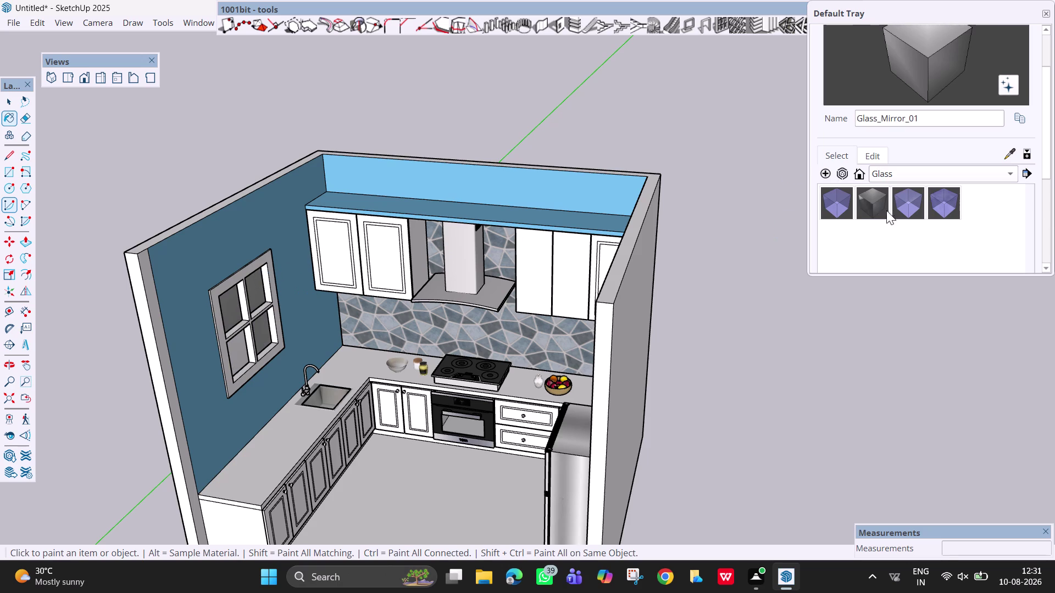
click(899, 196)
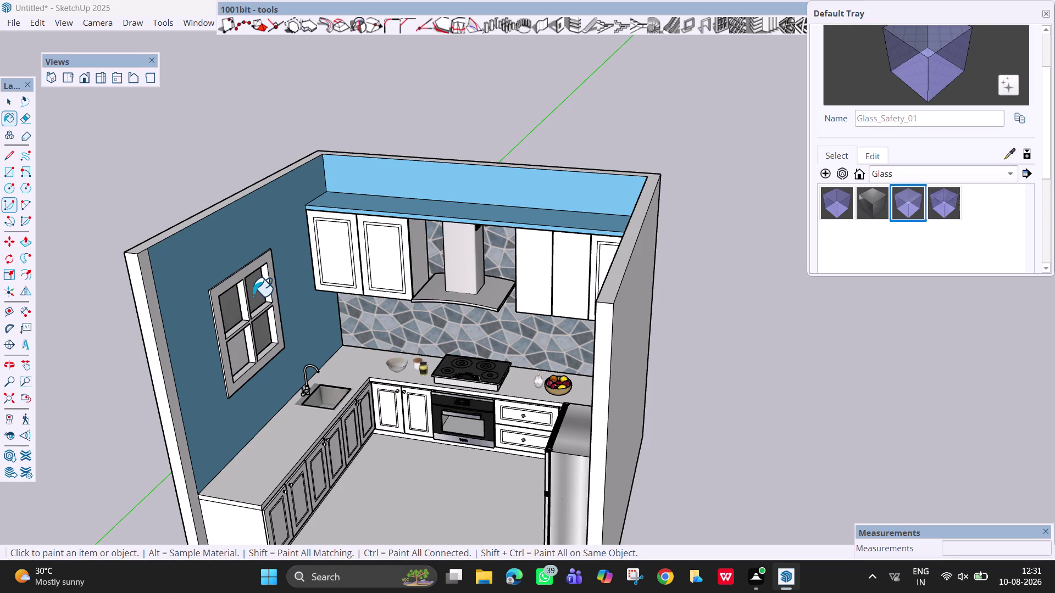
click(252, 296)
From outside the kitchen, paint the window pane with Glass_Sky Reflection_01.
scroll(down, 3)
middle_drag(227, 373, 407, 381)
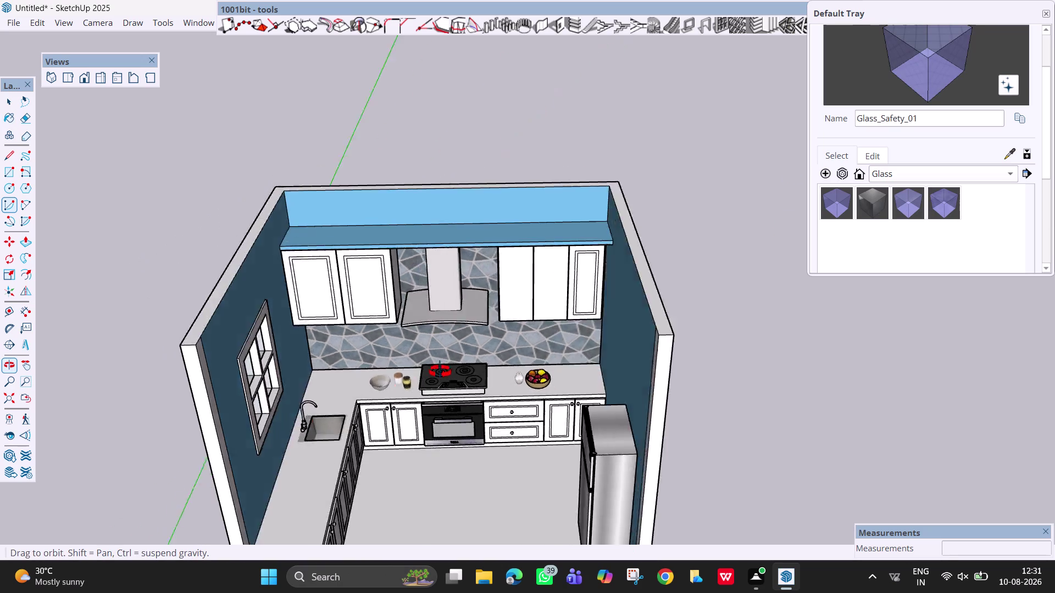
middle_drag(407, 381, 688, 268)
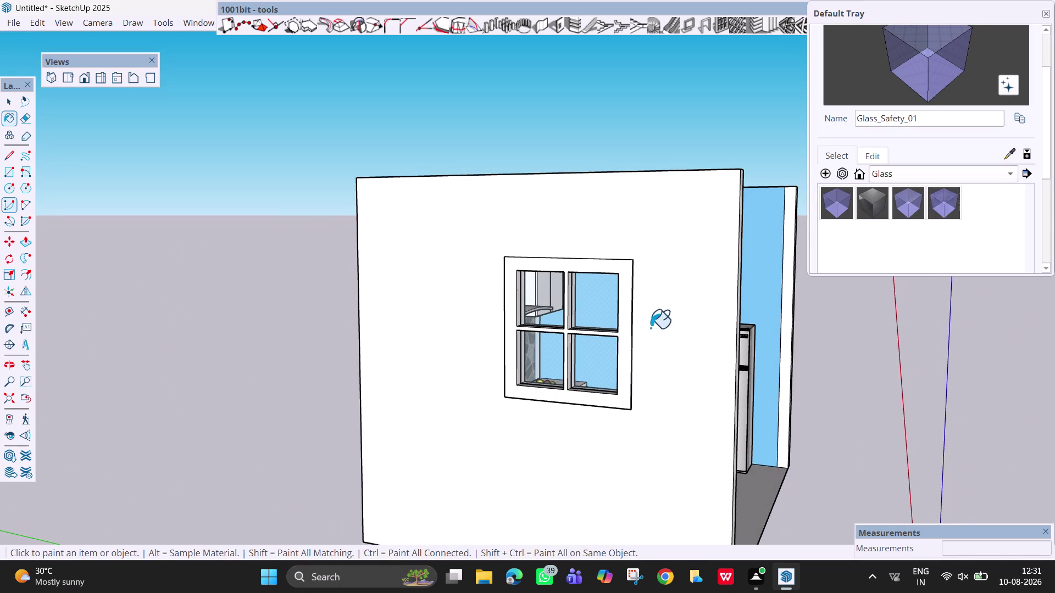
click(942, 199)
click(601, 369)
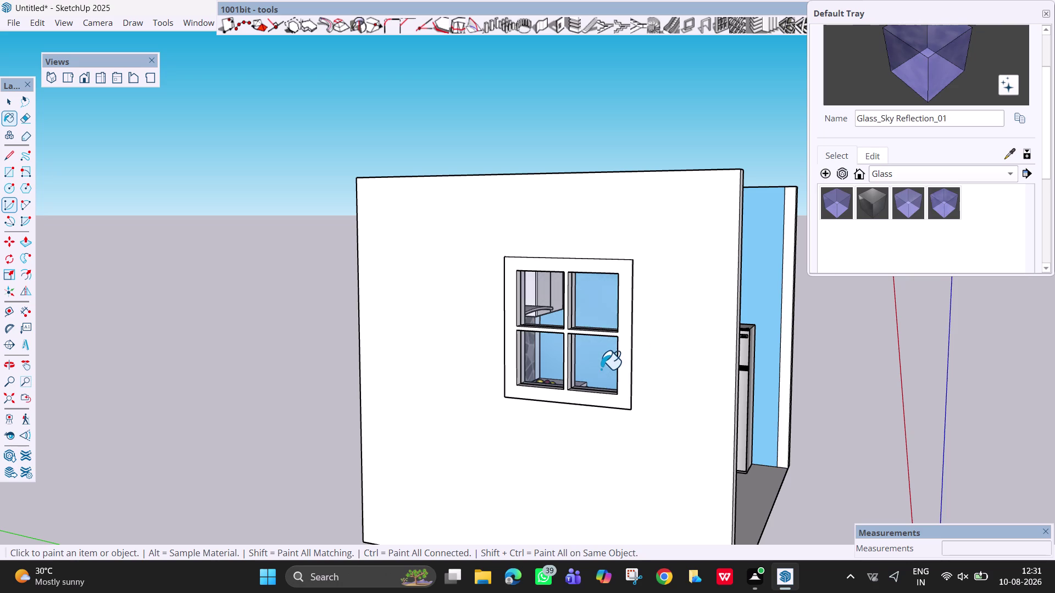
middle_drag(726, 351, 221, 434)
scroll(down, 3)
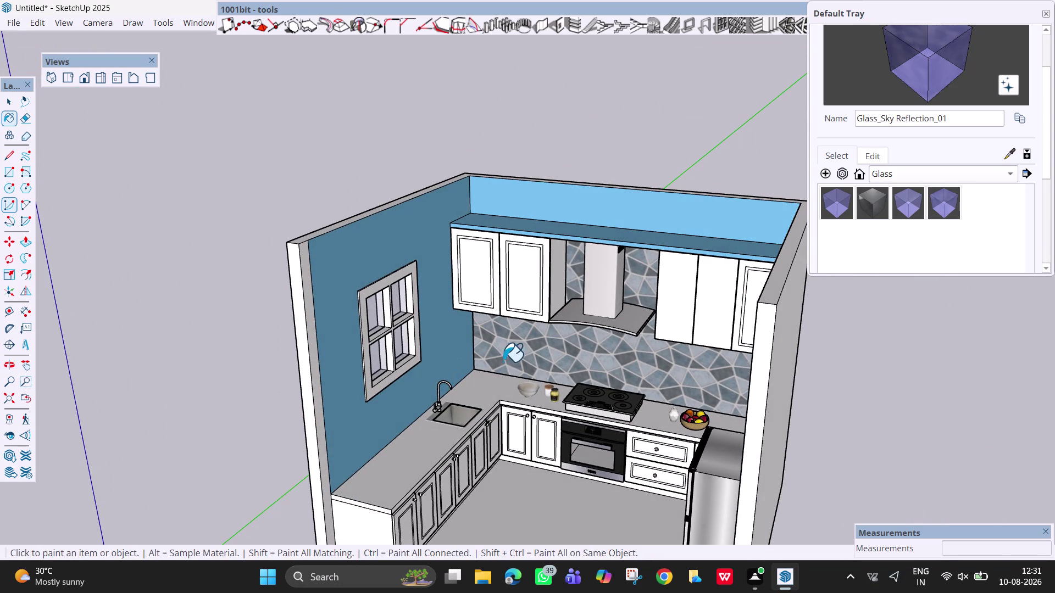
Show the Wood swatches, then browse Downloads to the Nilaya-Arc folder and close the chooser.
click(976, 172)
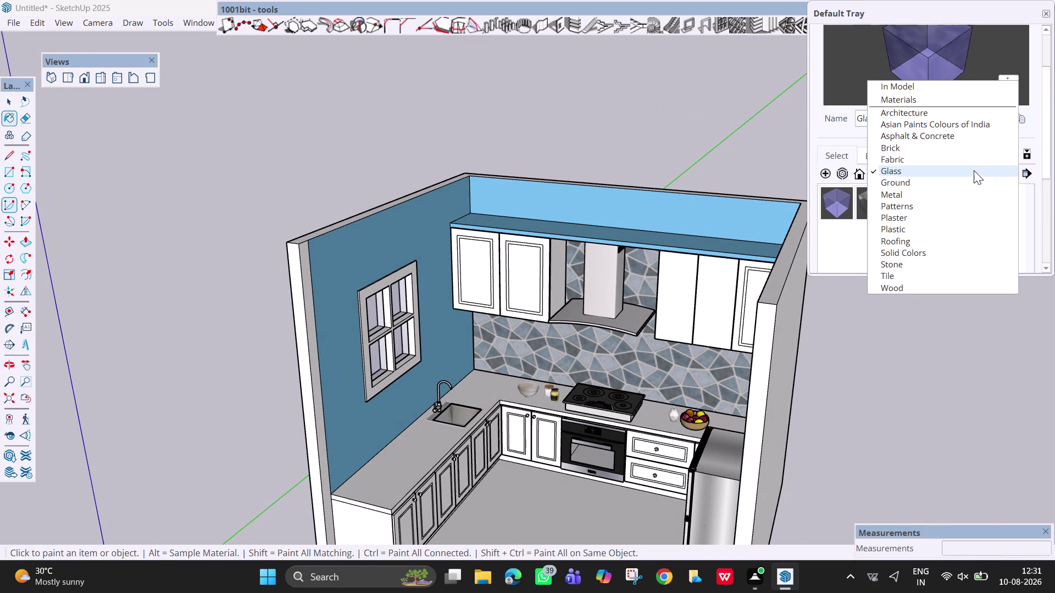
click(950, 284)
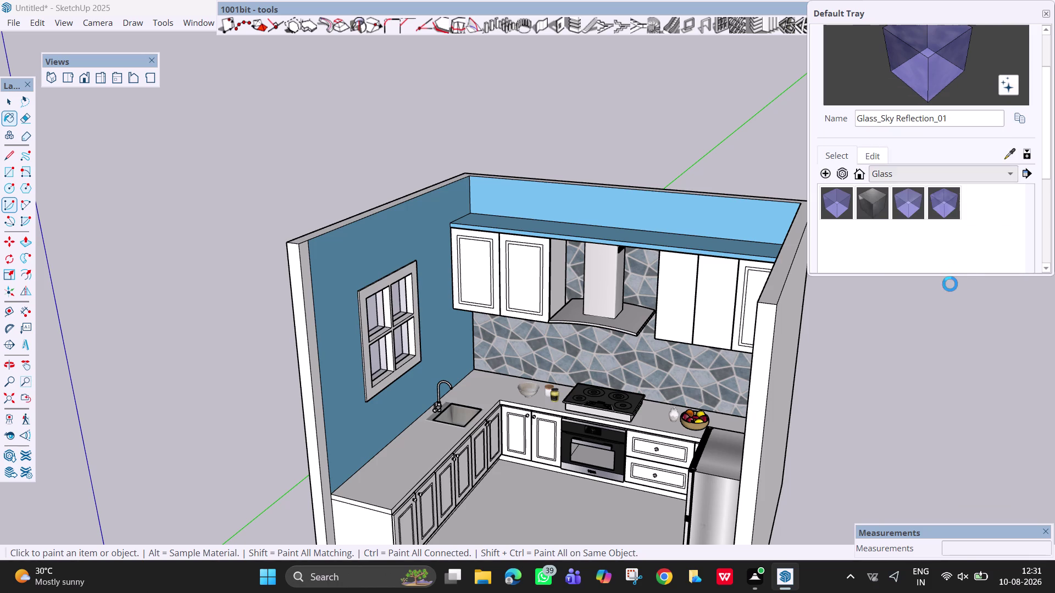
click(1023, 169)
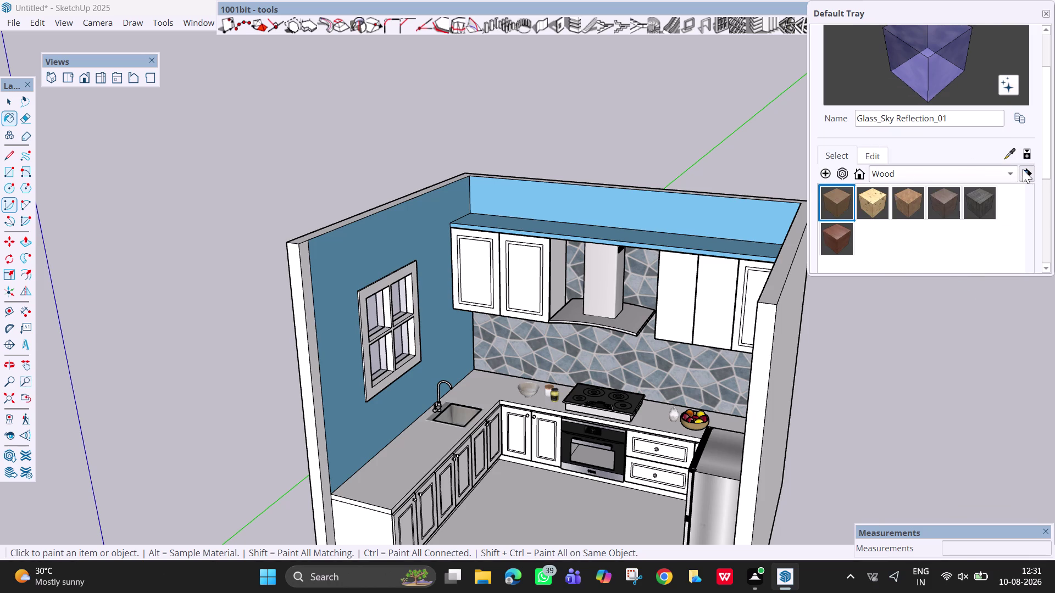
click(997, 196)
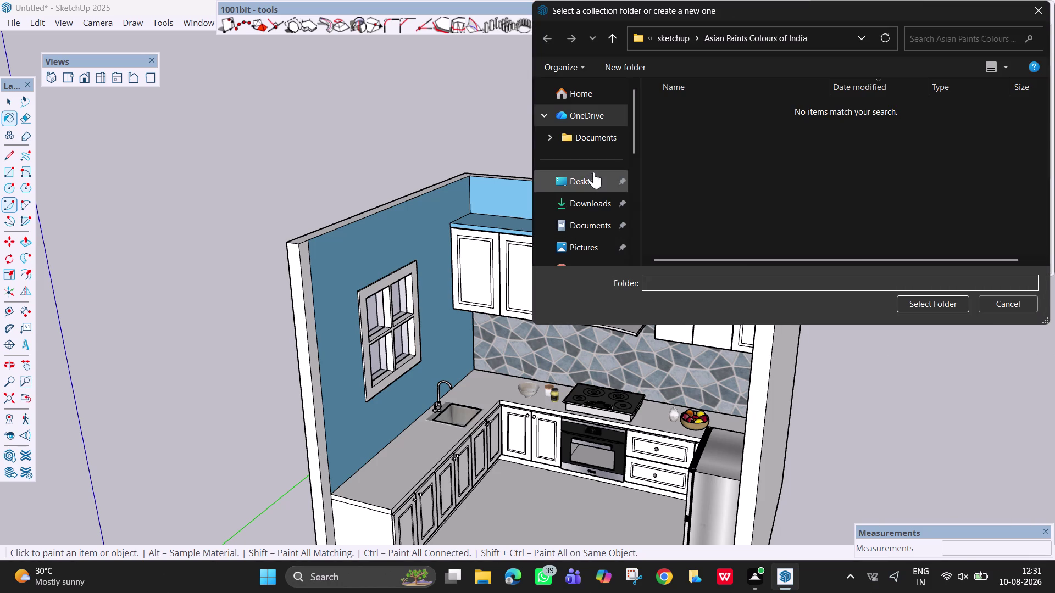
click(600, 228)
click(603, 228)
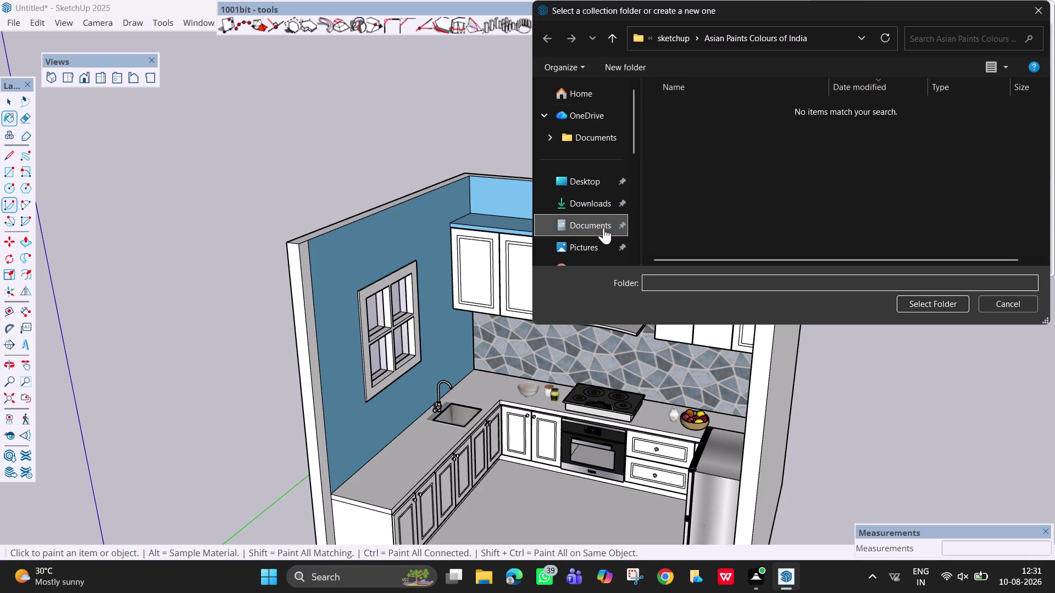
click(601, 207)
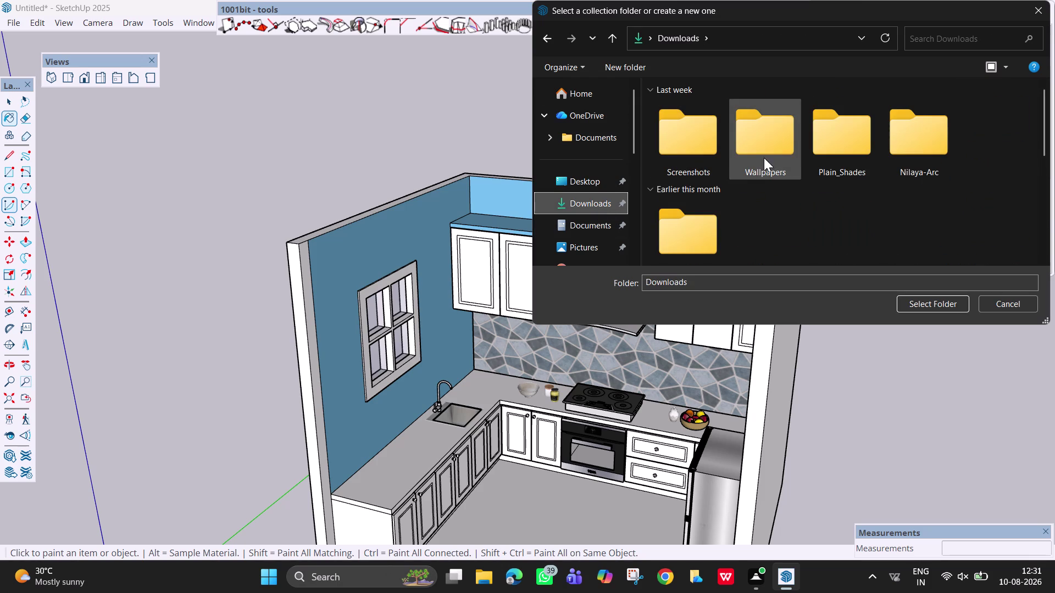
double_click(930, 144)
double_click(812, 123)
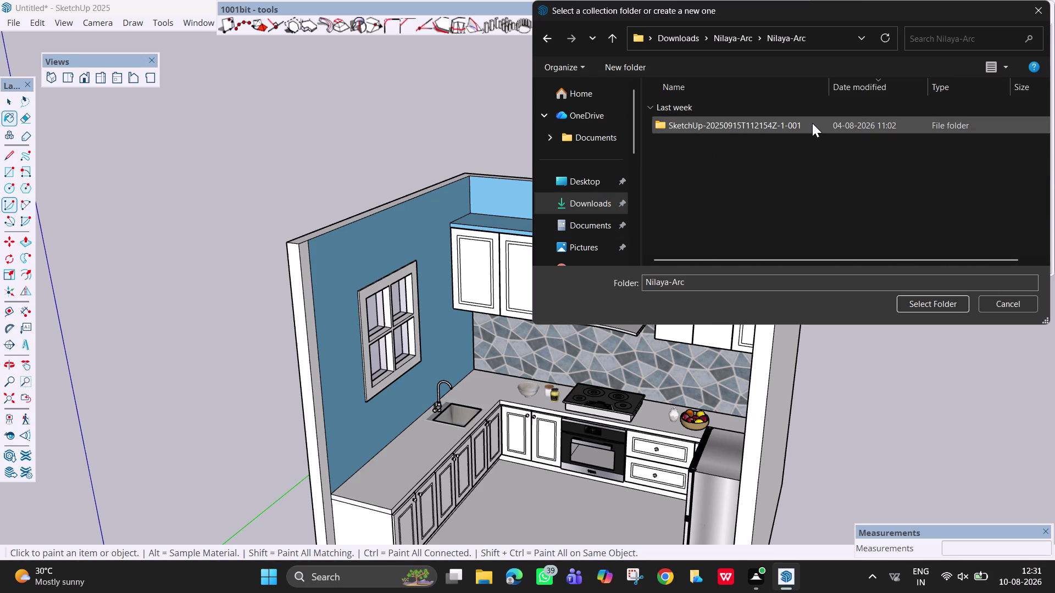
click(812, 123)
click(914, 307)
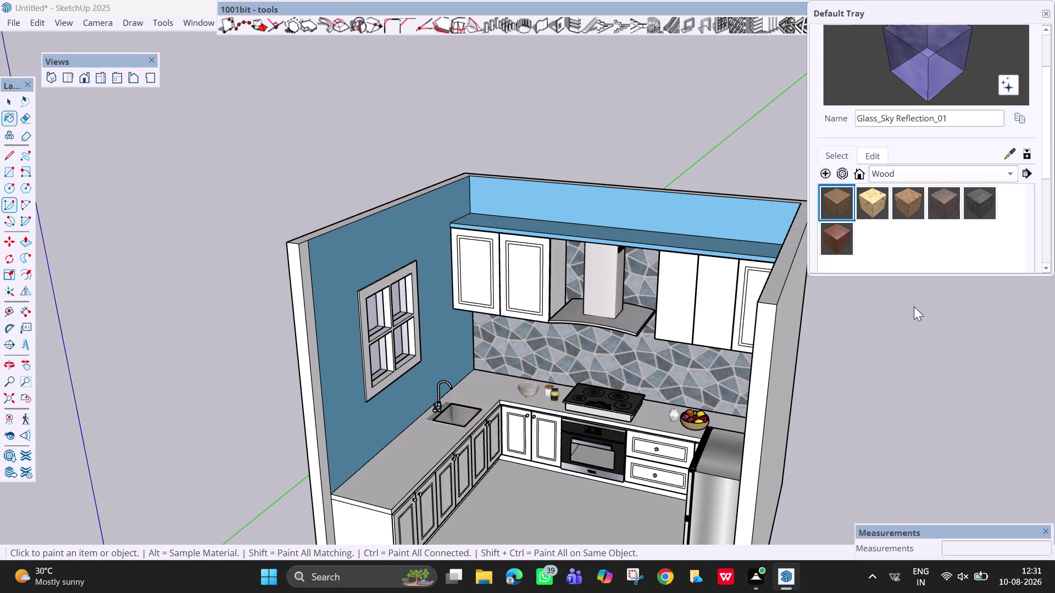
Pick the brown Material7 and paint both upper-left door panels.
double_click(843, 204)
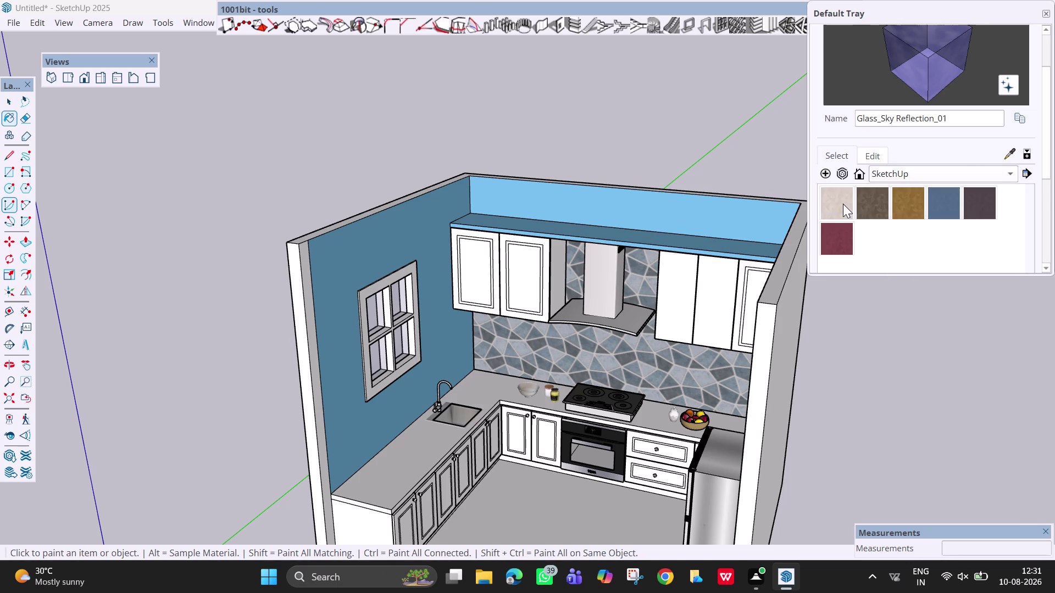
click(840, 203)
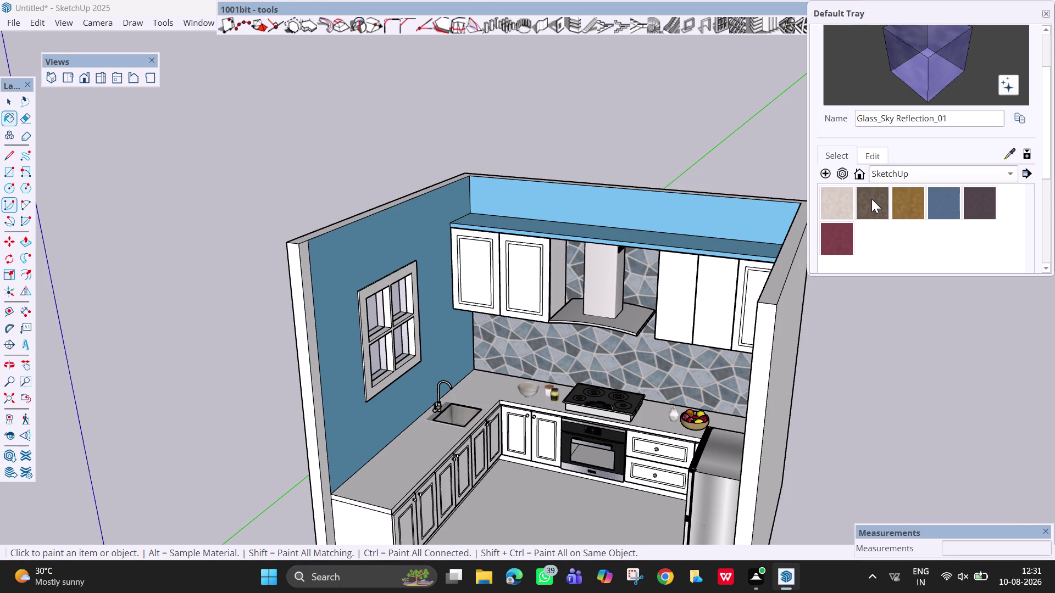
click(871, 199)
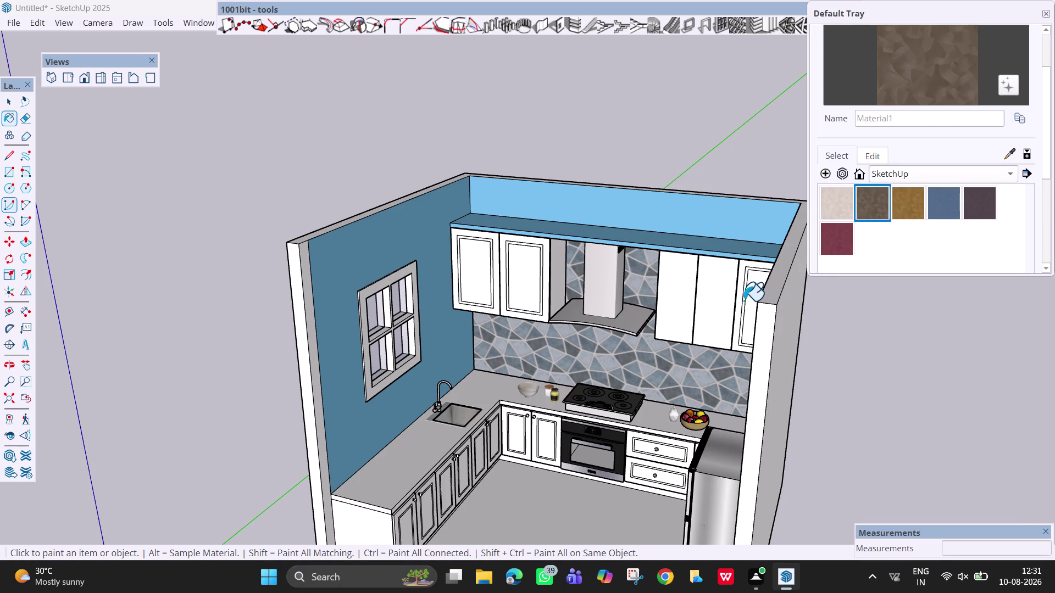
click(527, 288)
click(483, 281)
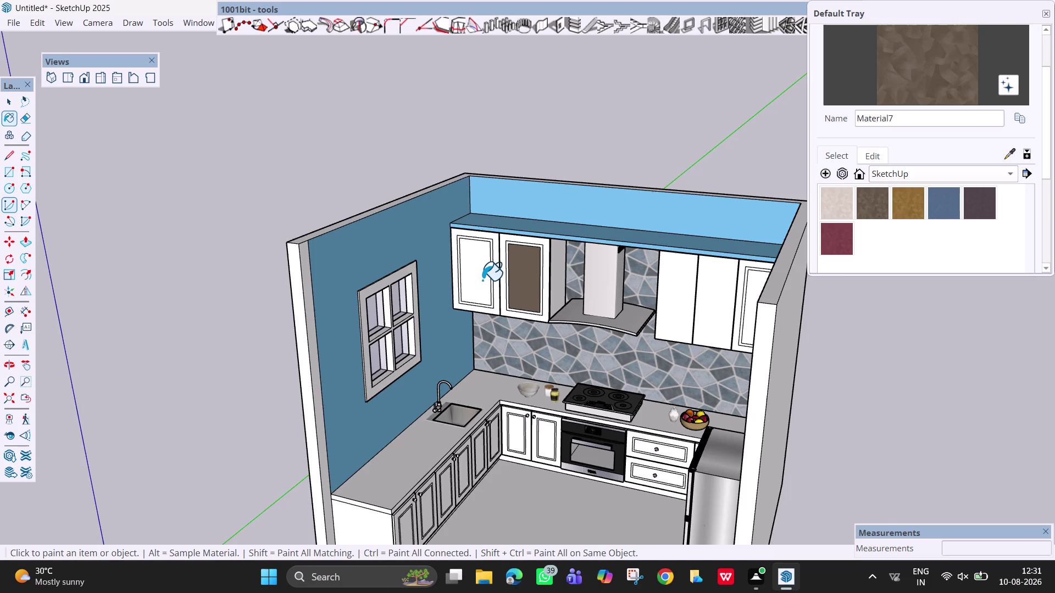
Paint the left and right door frames brown, then return to Select.
scroll(up, 3)
scroll(up, 3)
middle_drag(483, 280, 539, 313)
scroll(up, 3)
scroll(up, 3)
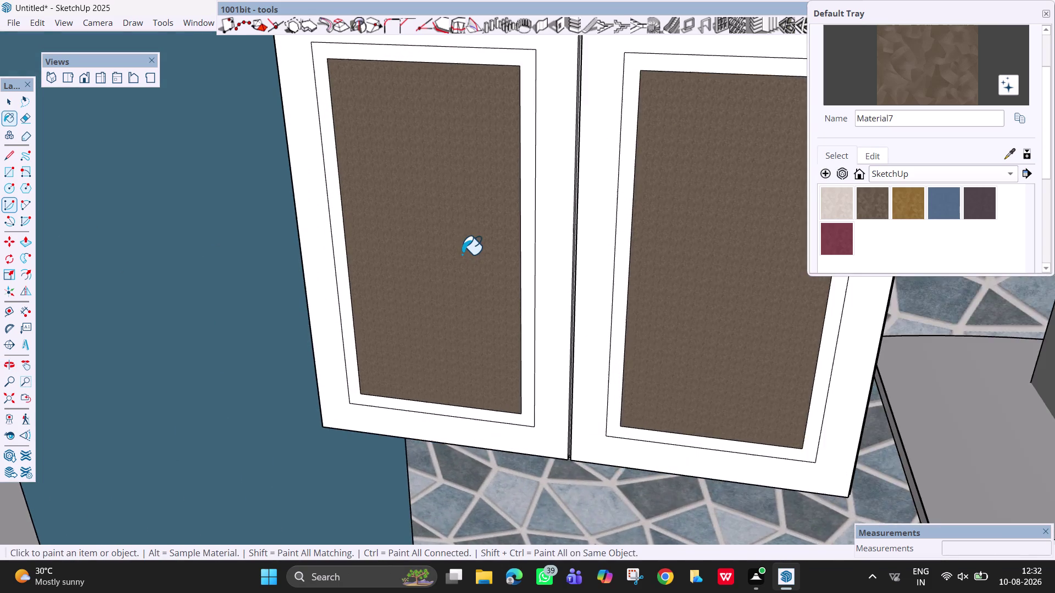
scroll(up, 3)
scroll(down, 3)
key(Escape)
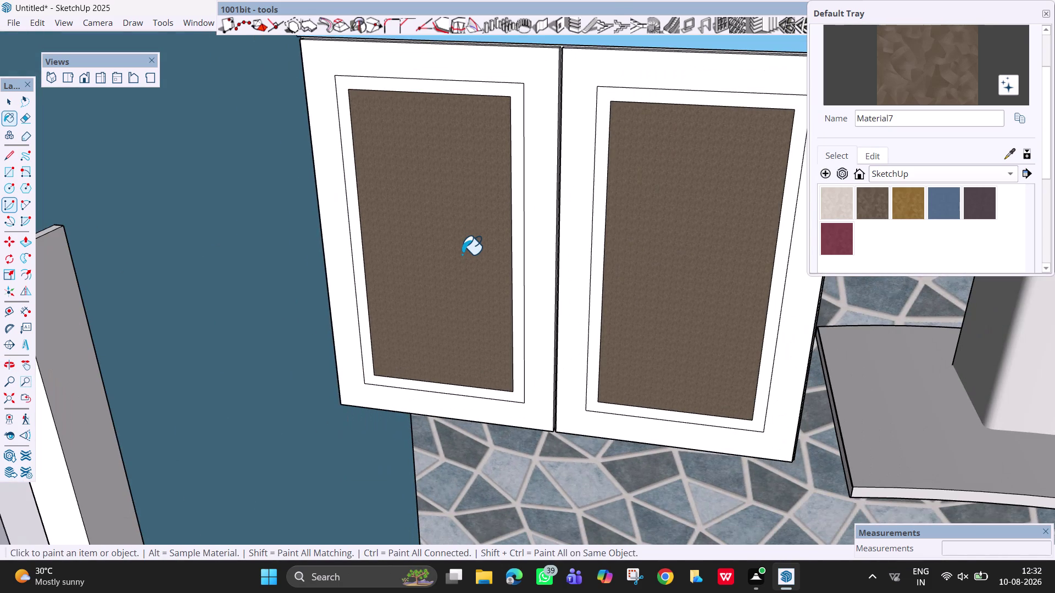
click(536, 210)
click(569, 219)
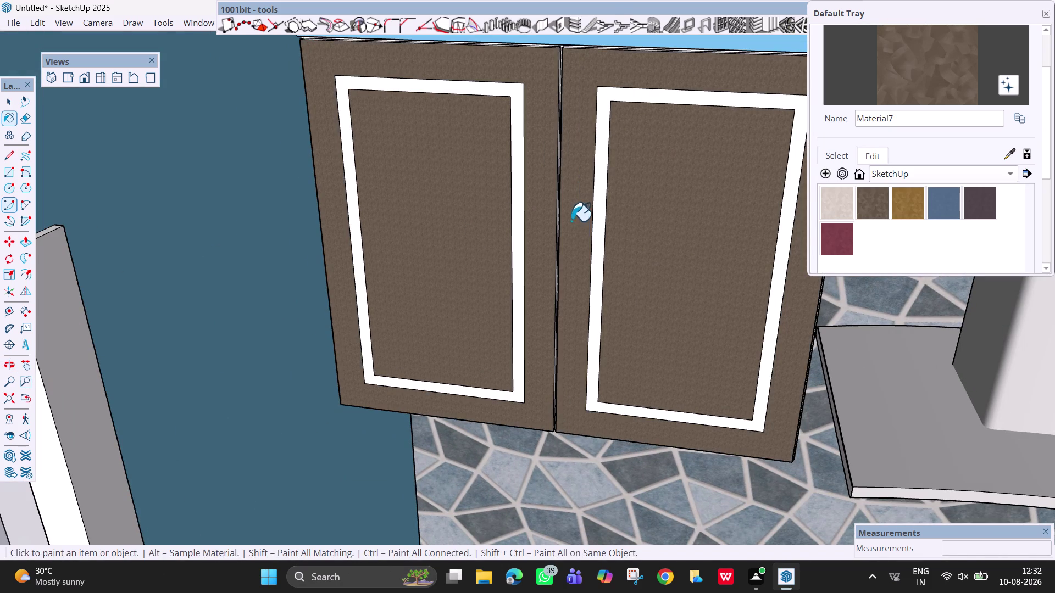
scroll(down, 3)
scroll(down, 3)
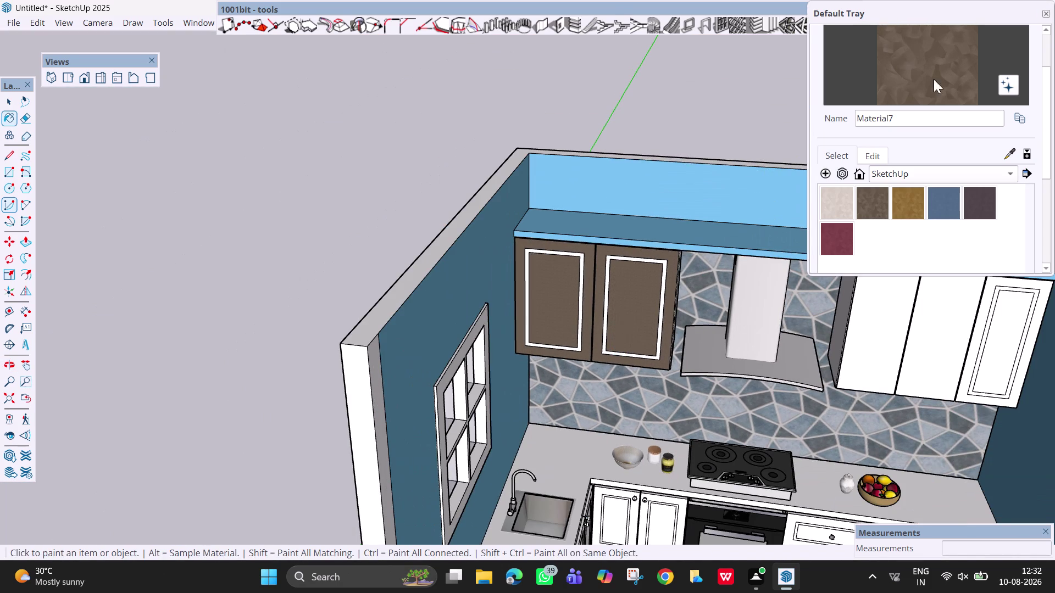
key(space)
drag(669, 6, 667, 7)
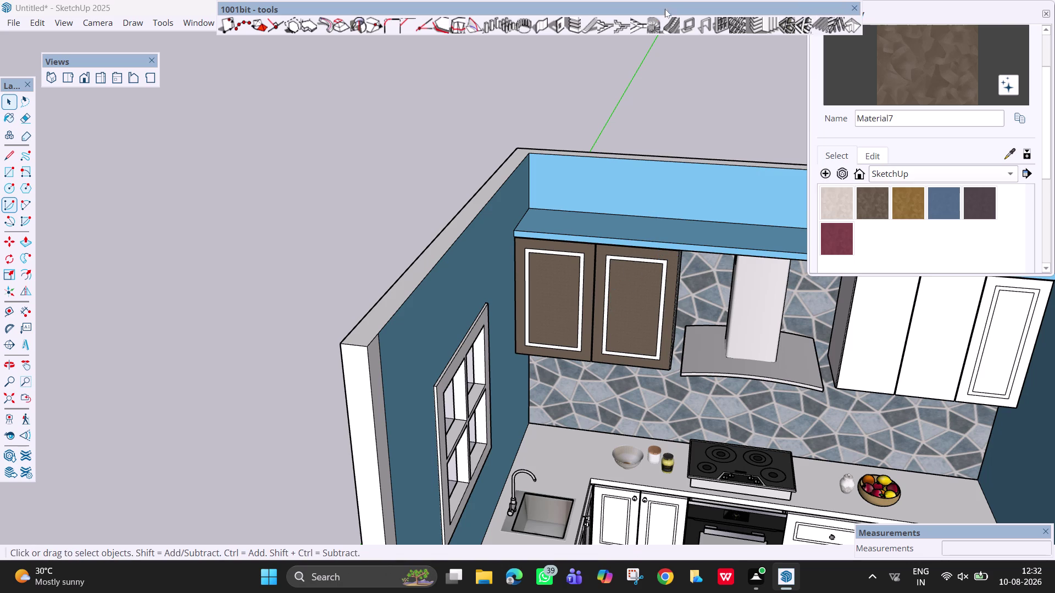
Close the 1001bit toolbar and show the V-Ray Utilities toolbar.
drag(668, 7, 603, 54)
click(786, 59)
right_click(687, 0)
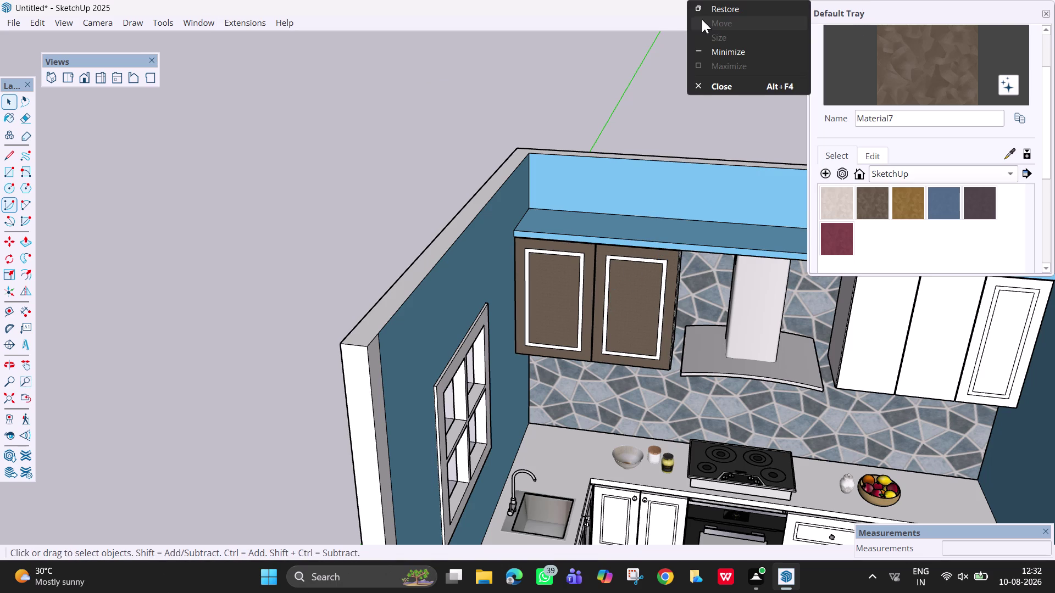
click(653, 17)
right_click(654, 16)
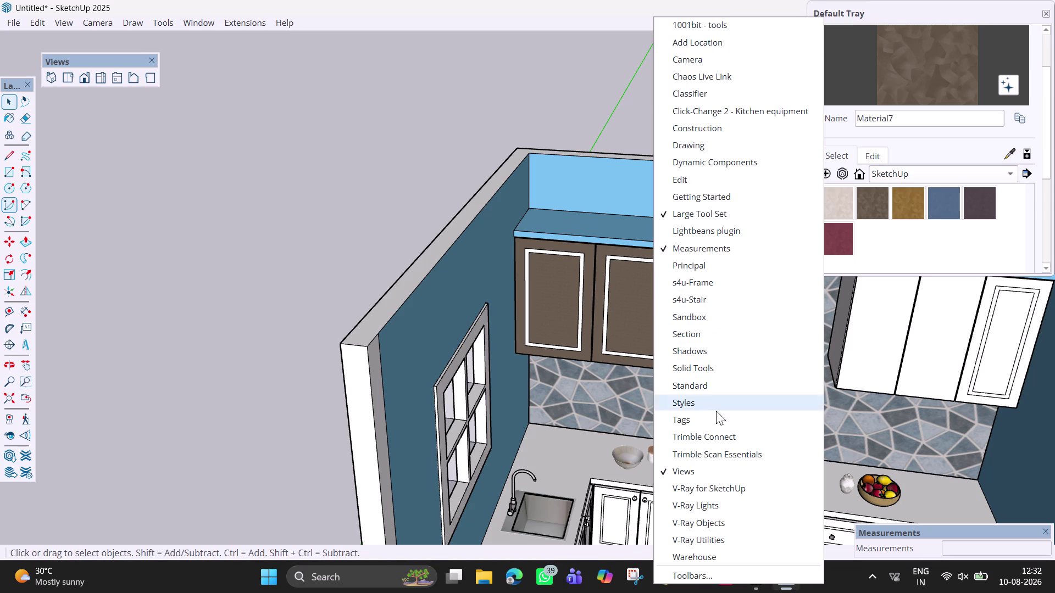
click(725, 540)
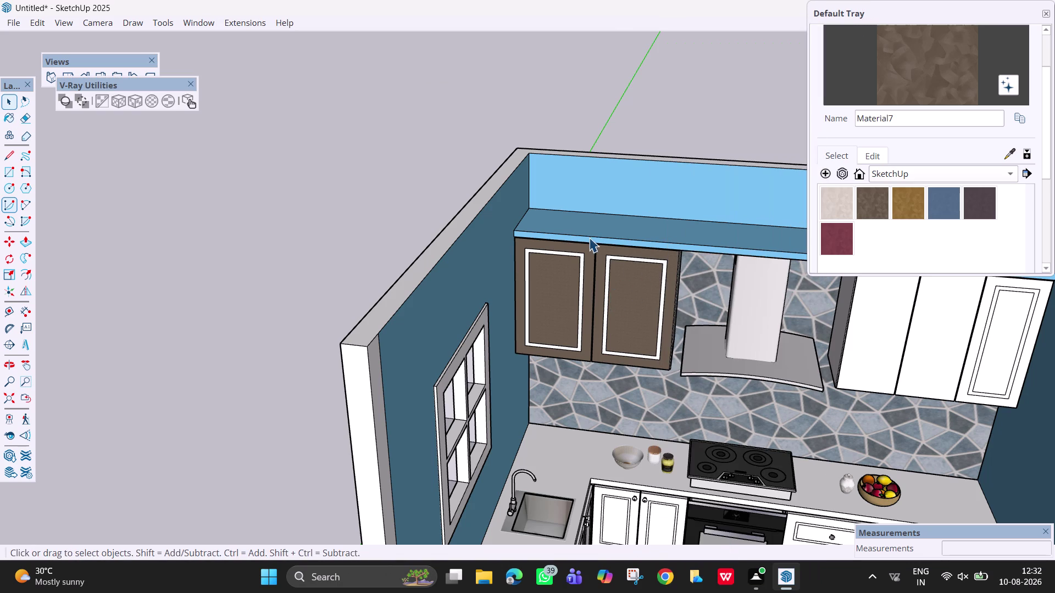
Select the left upper door and refit its brown texture with V-Ray cubic projection.
click(551, 293)
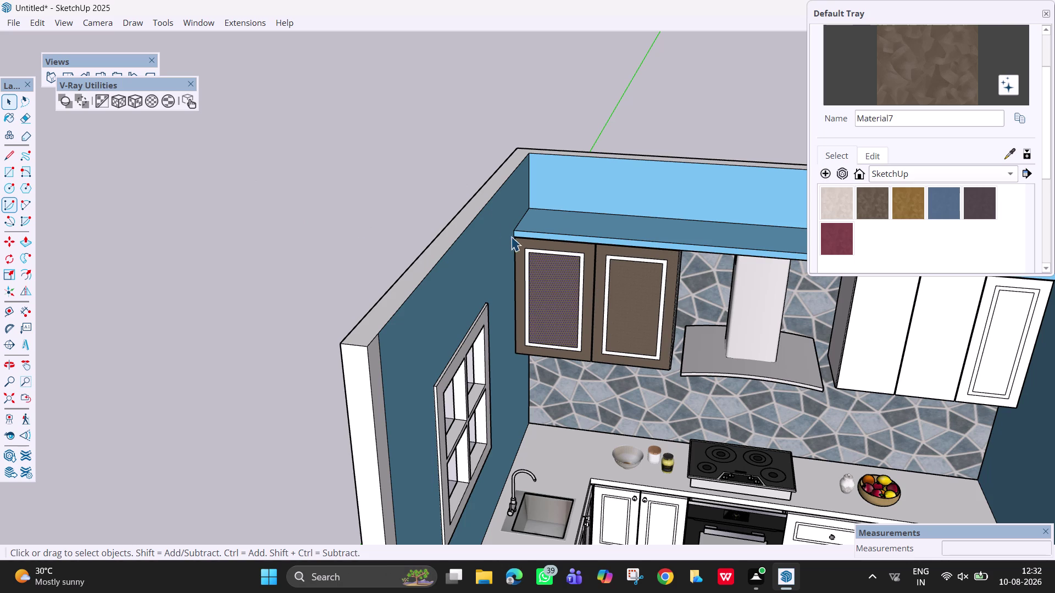
click(129, 103)
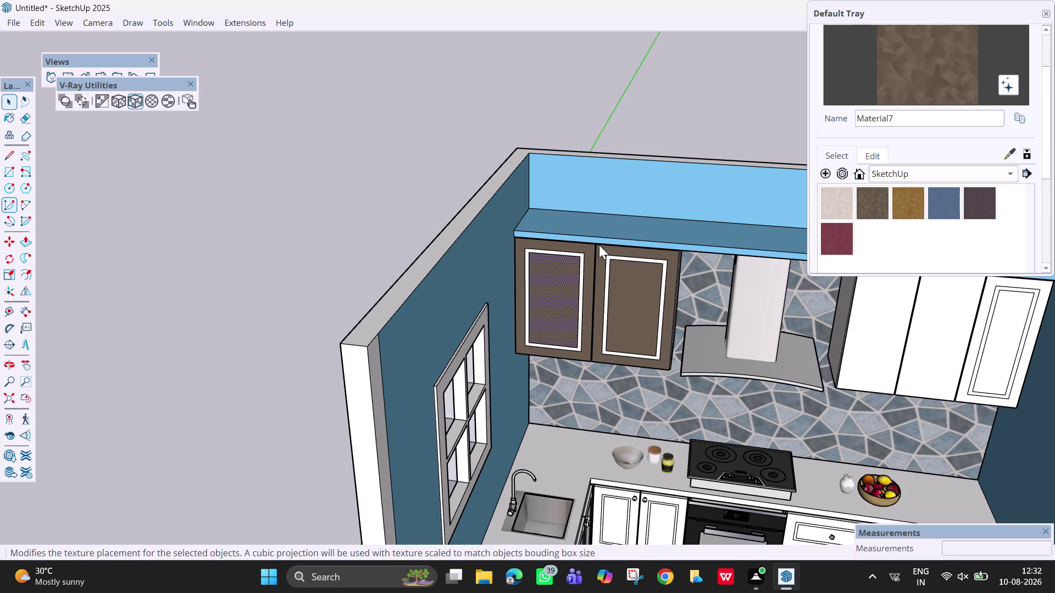
click(590, 251)
click(587, 270)
scroll(up, 3)
scroll(up, 3)
scroll(down, 3)
Apply another texture fit to the left door, then deselect it.
middle_drag(686, 296, 638, 295)
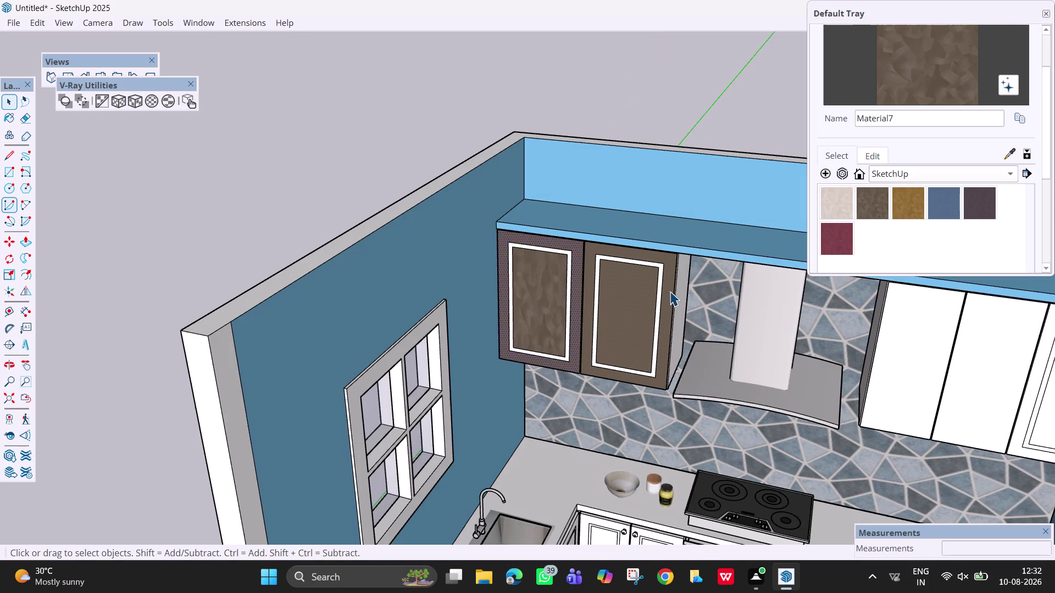
scroll(up, 3)
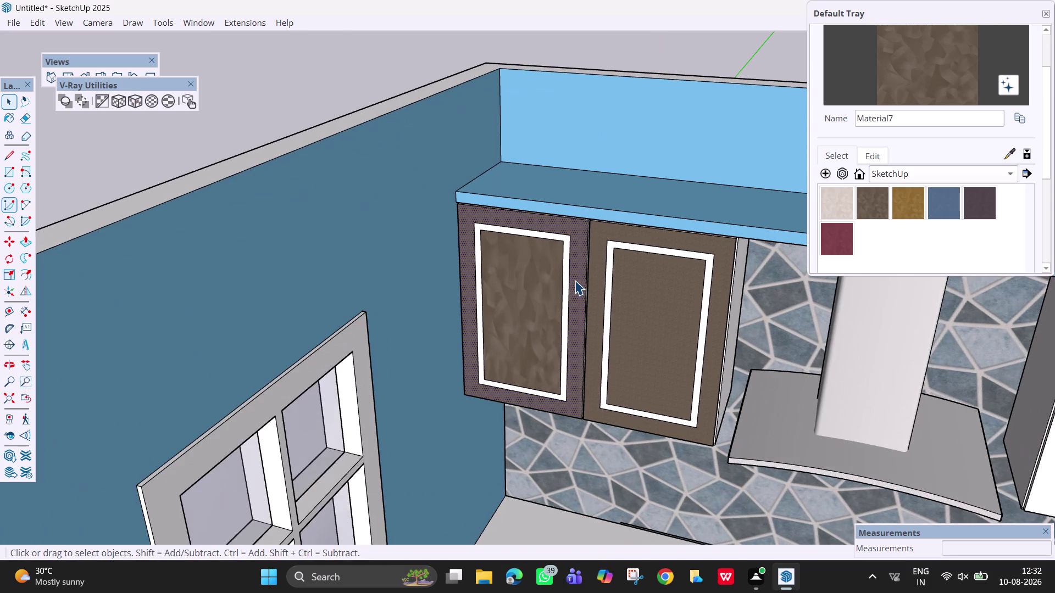
scroll(up, 3)
scroll(up, 3)
scroll(down, 3)
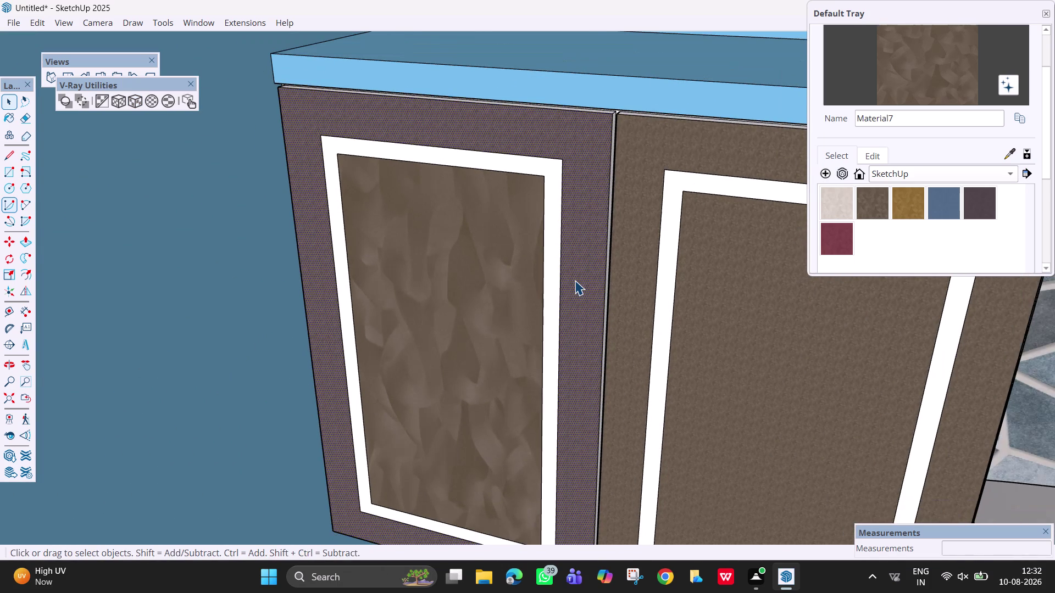
click(575, 281)
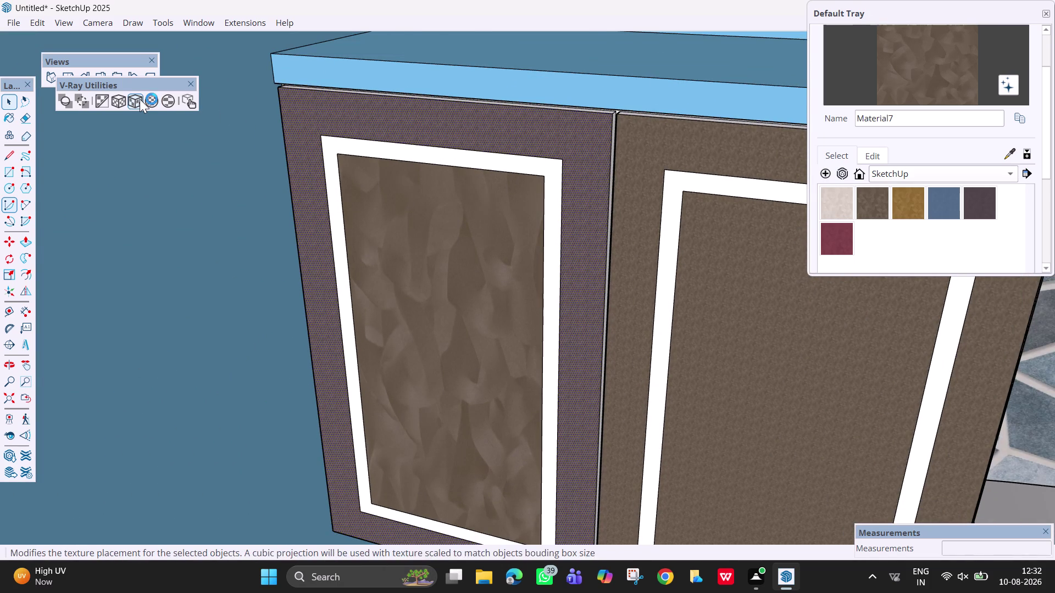
click(139, 99)
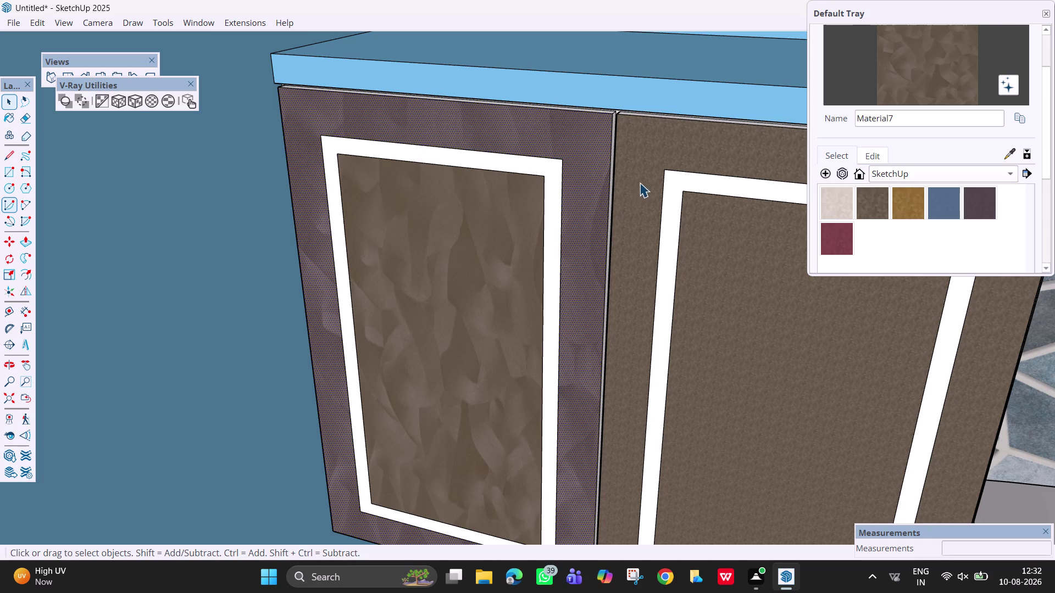
scroll(down, 3)
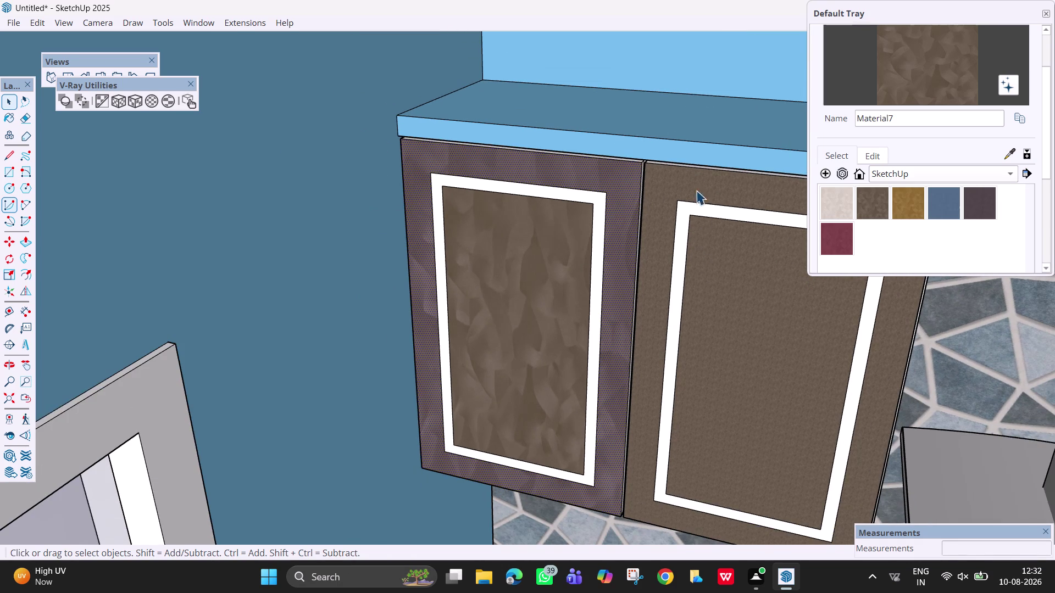
click(690, 97)
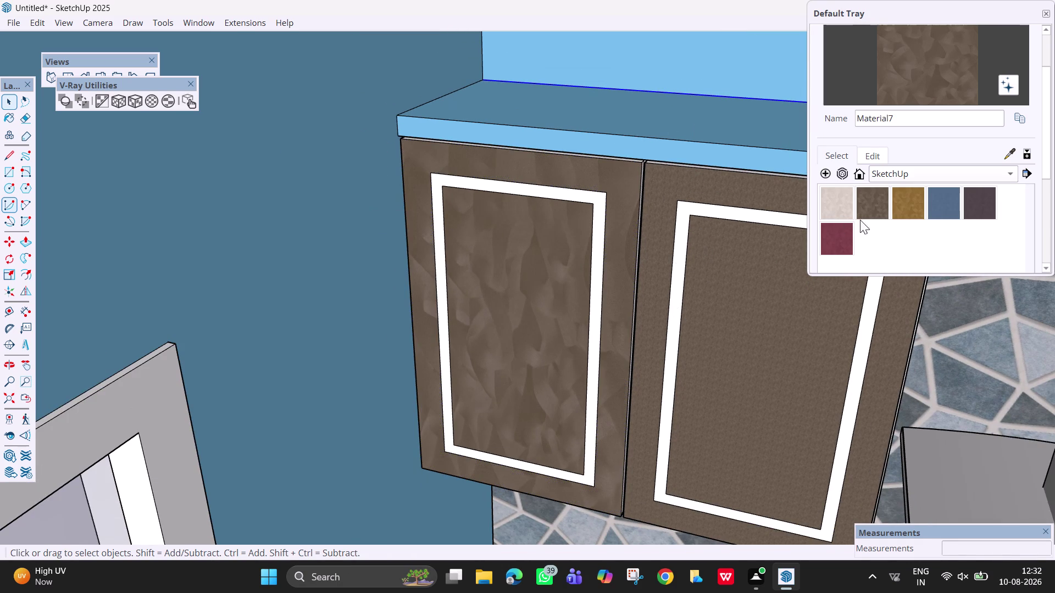
Choose the blue textured material swatch in the Materials panel.
scroll(up, 3)
scroll(up, 3)
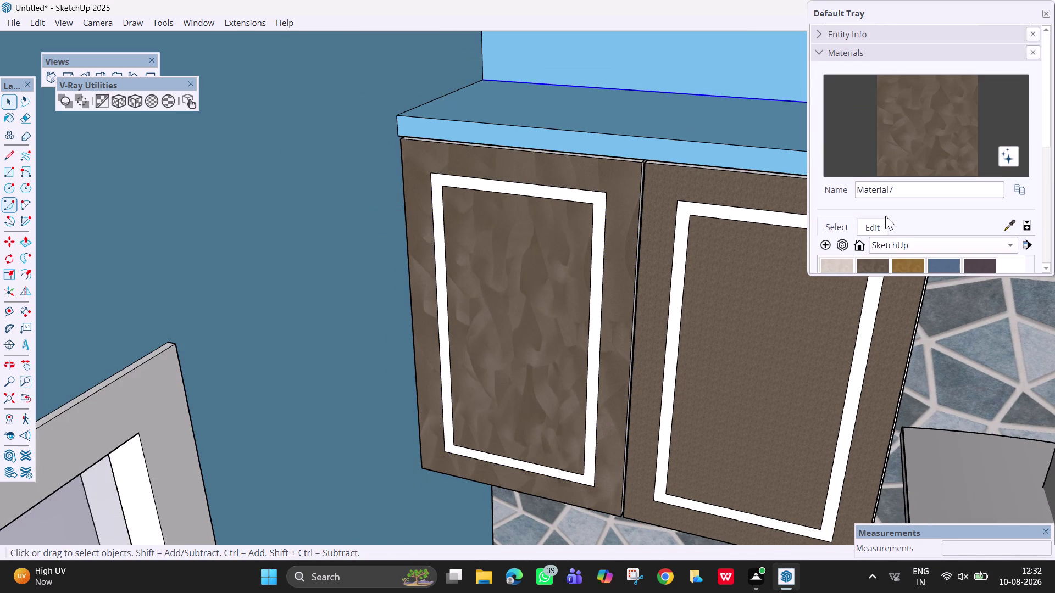
scroll(up, 3)
scroll(down, 3)
scroll(up, 3)
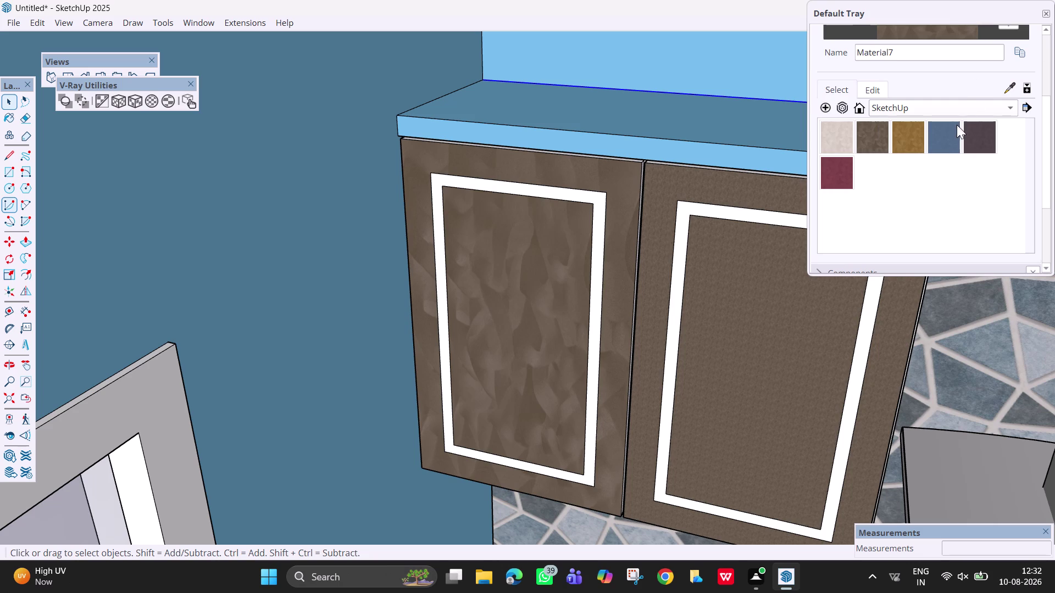
click(941, 143)
double_click(940, 143)
click(567, 238)
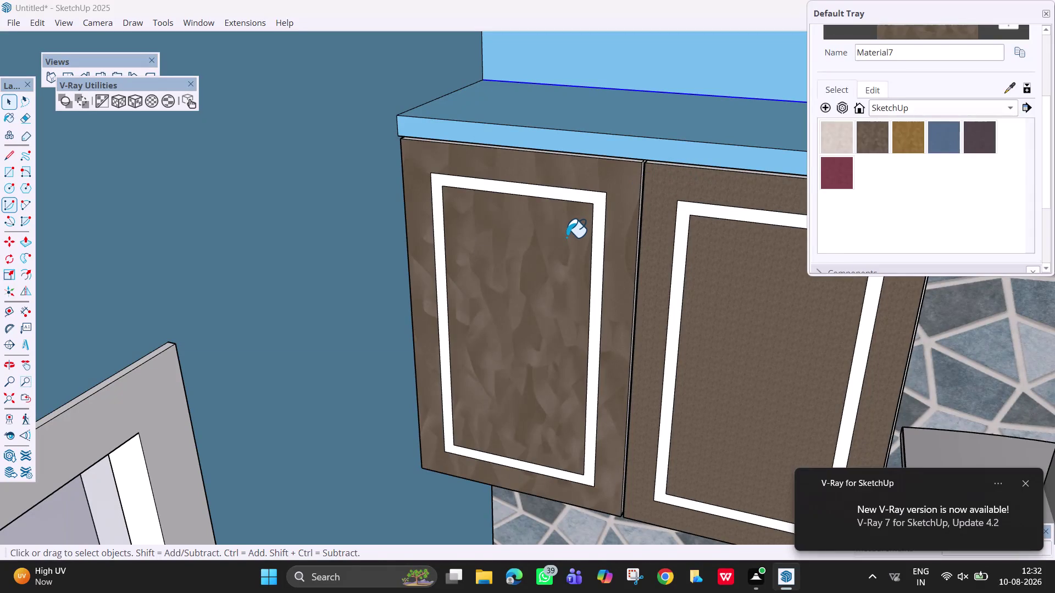
Paint the left upper door blue and refit its texture with V-Ray cubic projection.
click(624, 194)
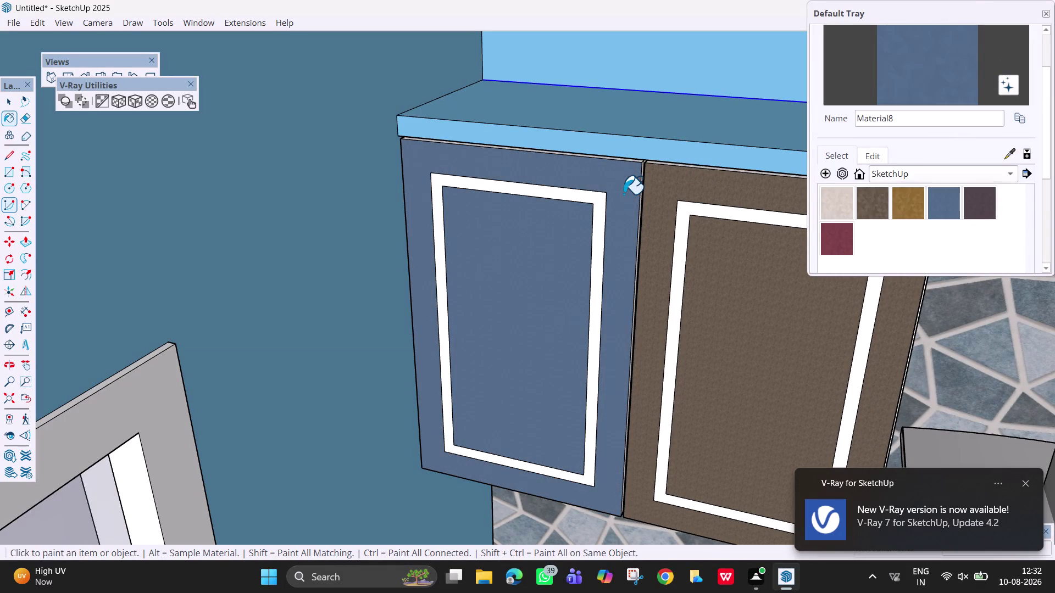
key(space)
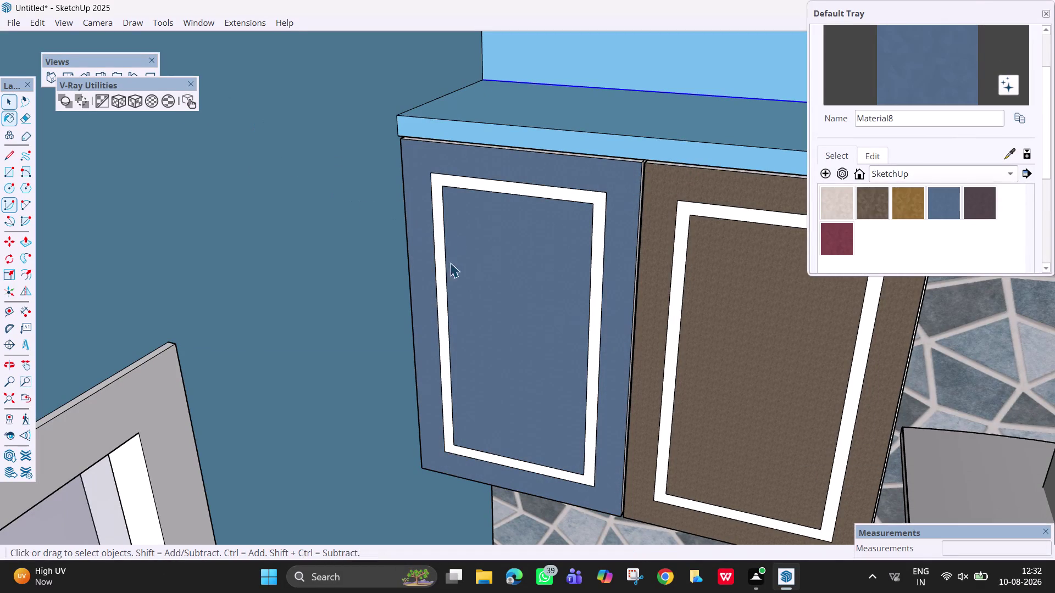
click(473, 263)
click(432, 169)
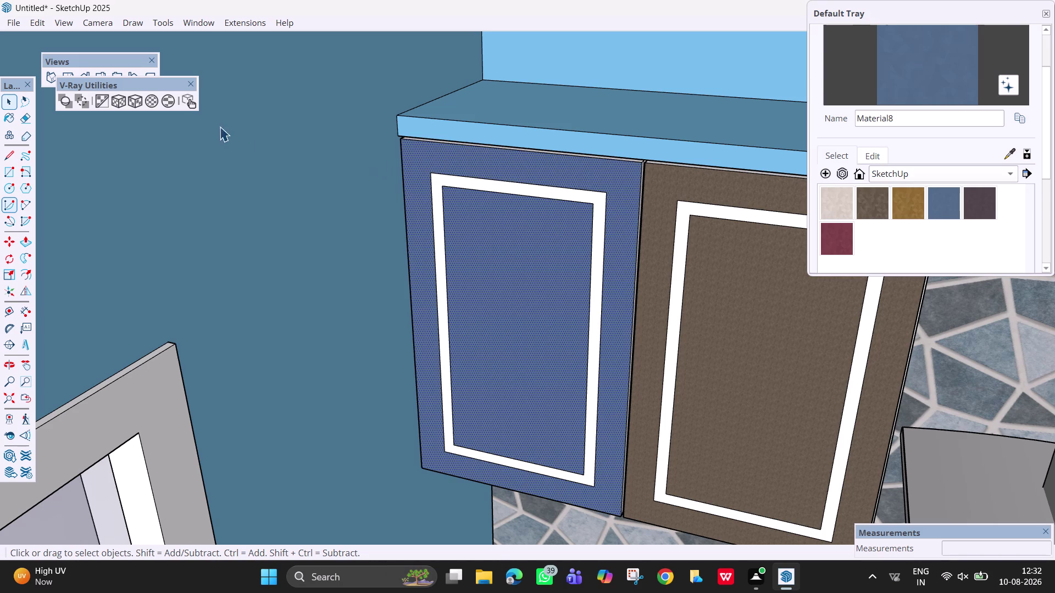
click(137, 102)
Bring up the folder chooser for a new material collection.
scroll(up, 3)
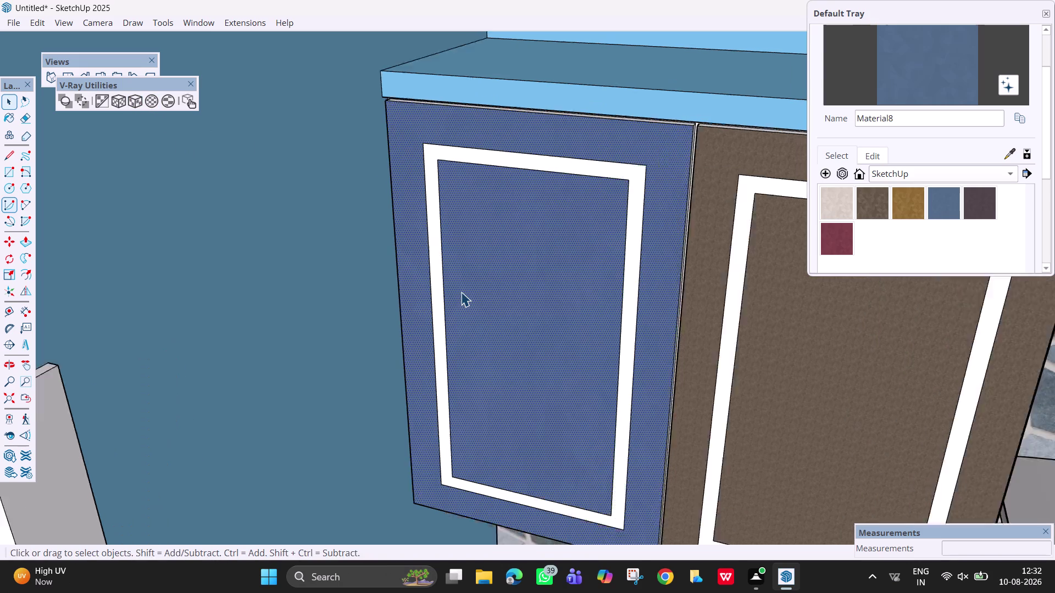
scroll(up, 3)
scroll(down, 3)
scroll(down, 3)
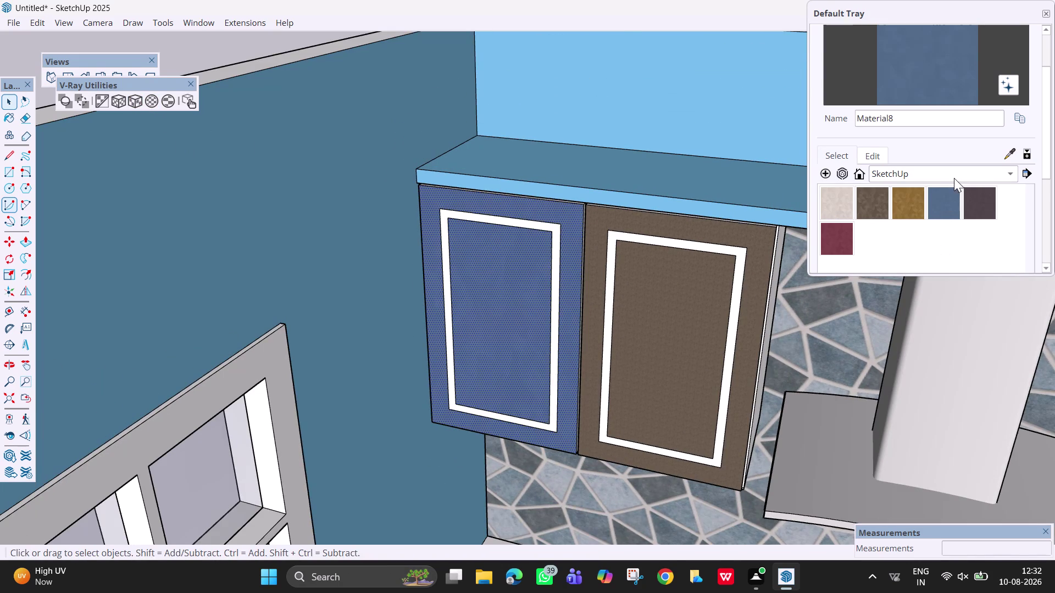
click(1028, 176)
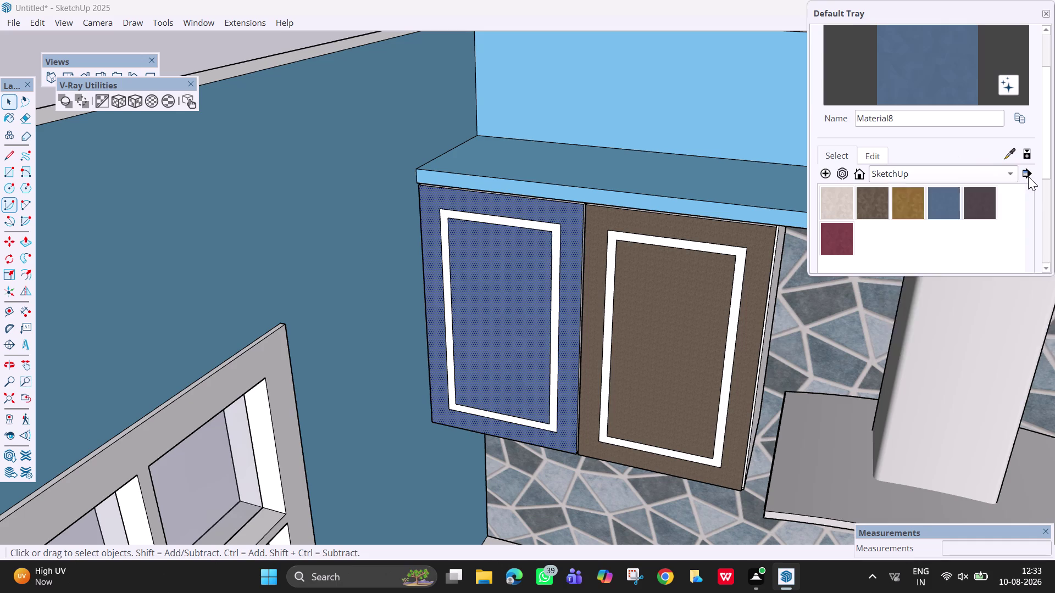
click(1016, 190)
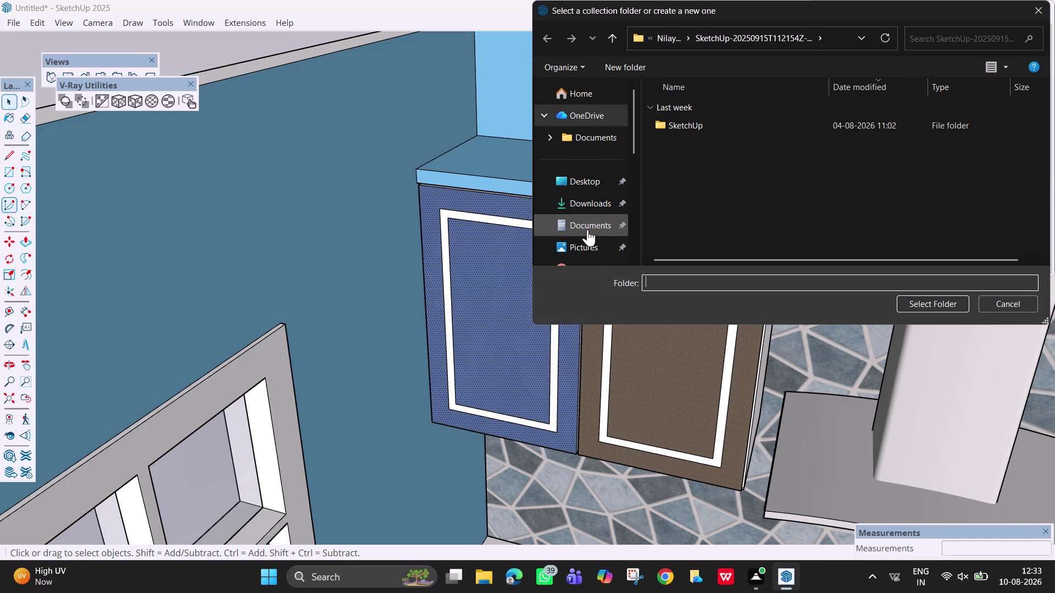
Browse Downloads > Wallpapers > SketchUp (3) > SketchUp and select the New Modern folder.
click(588, 208)
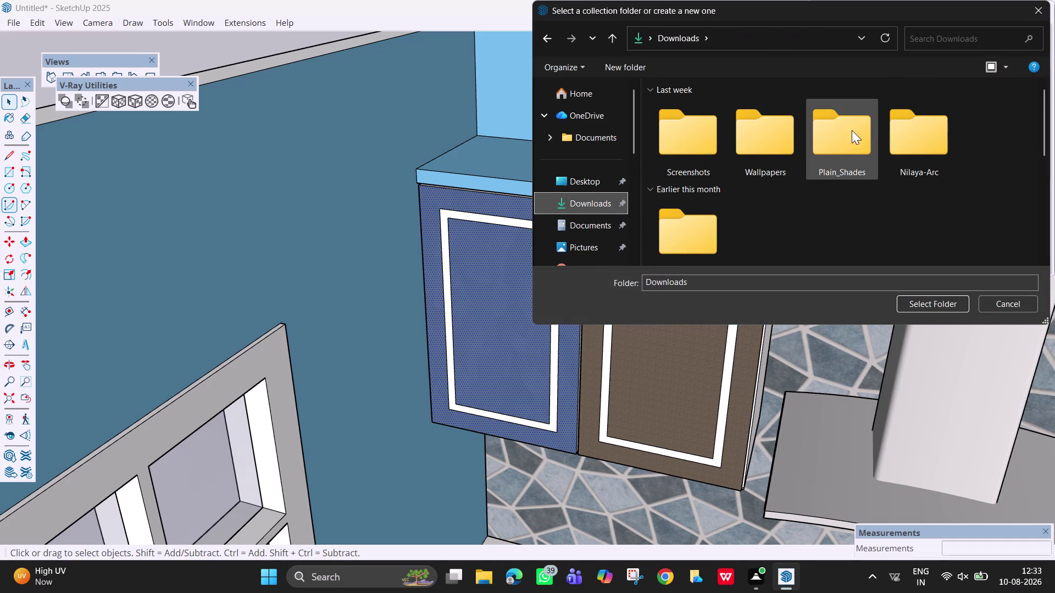
double_click(783, 146)
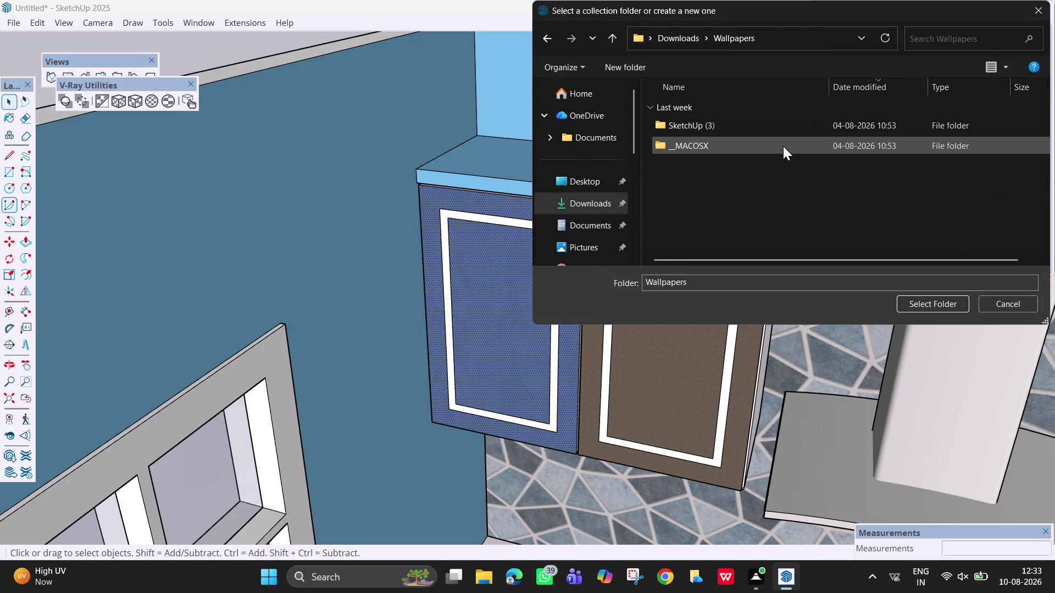
double_click(776, 128)
double_click(785, 161)
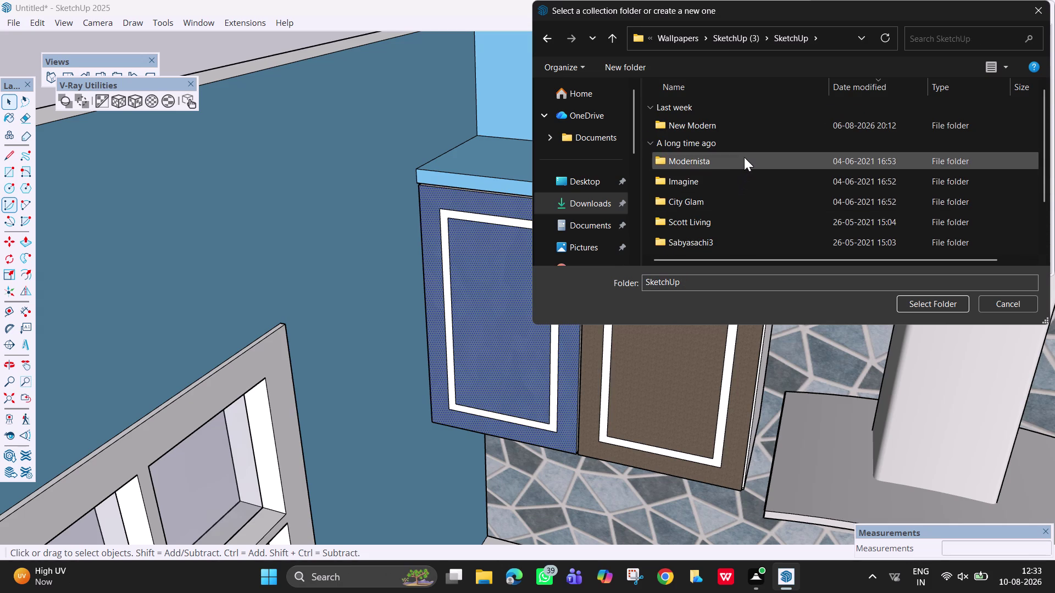
scroll(down, 3)
scroll(down, 3)
scroll(up, 3)
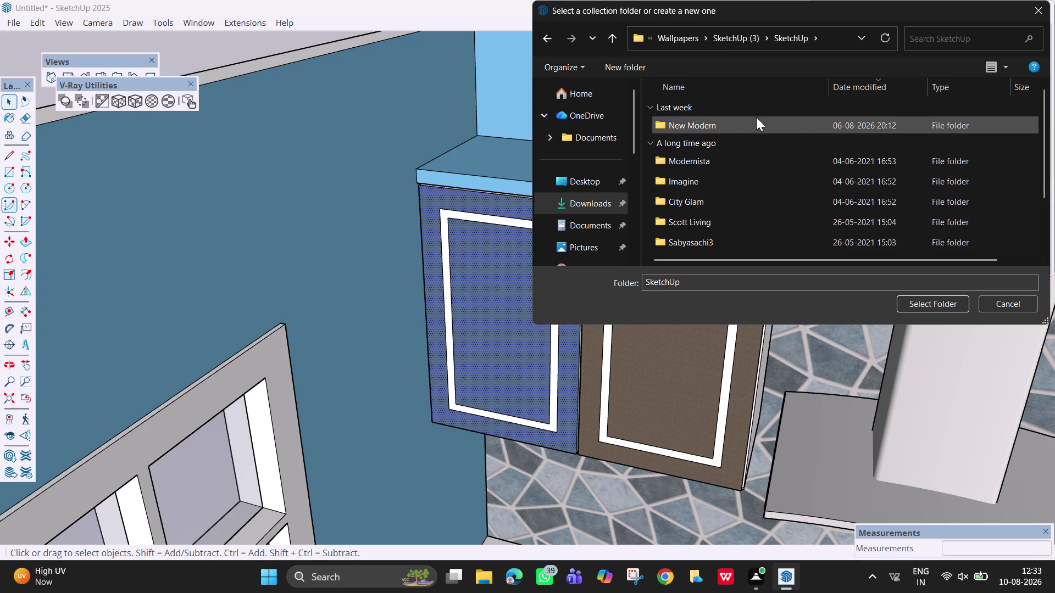
click(756, 117)
click(904, 302)
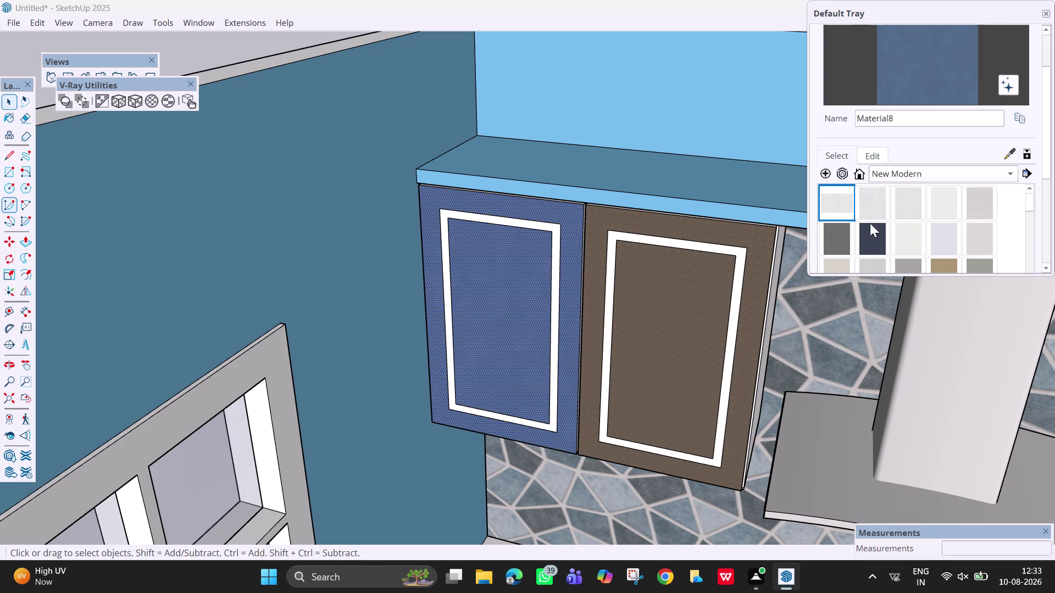
Paint the left and right upper cabinet doors with the dark teal marble texture.
scroll(down, 3)
scroll(down, 3)
scroll(up, 3)
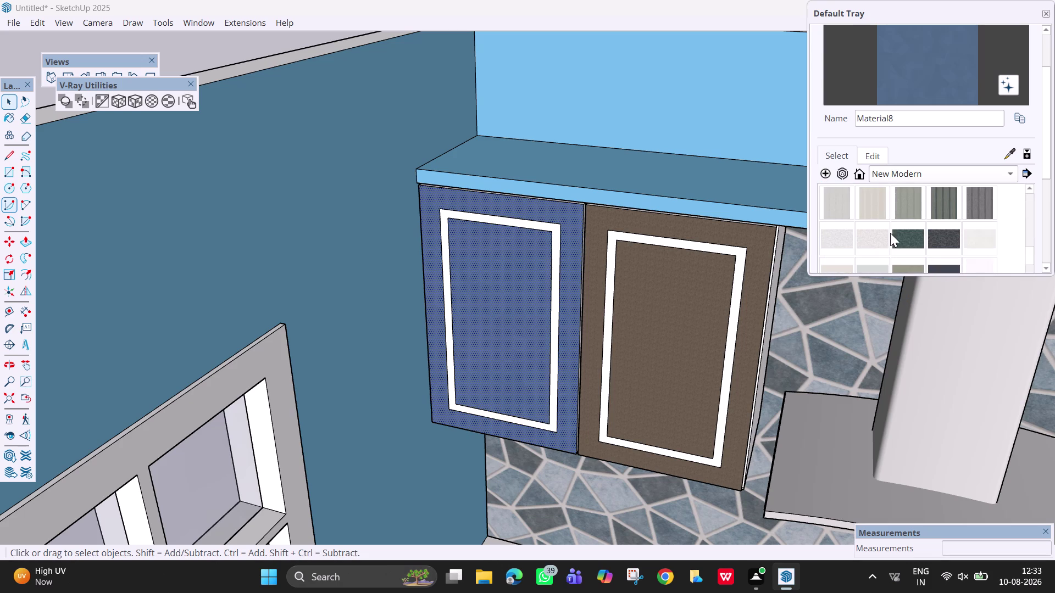
click(912, 232)
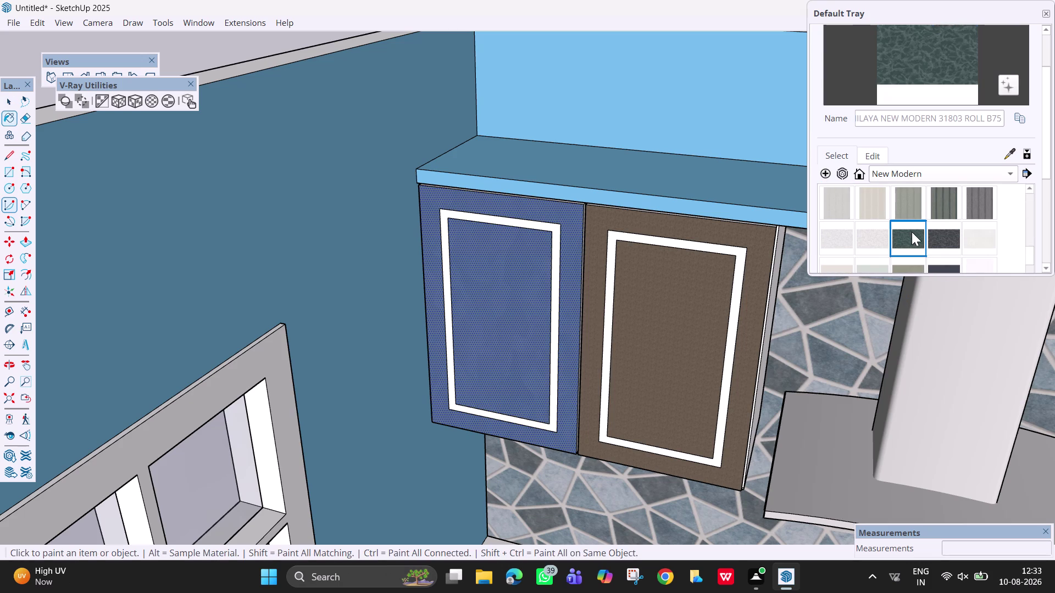
click(495, 278)
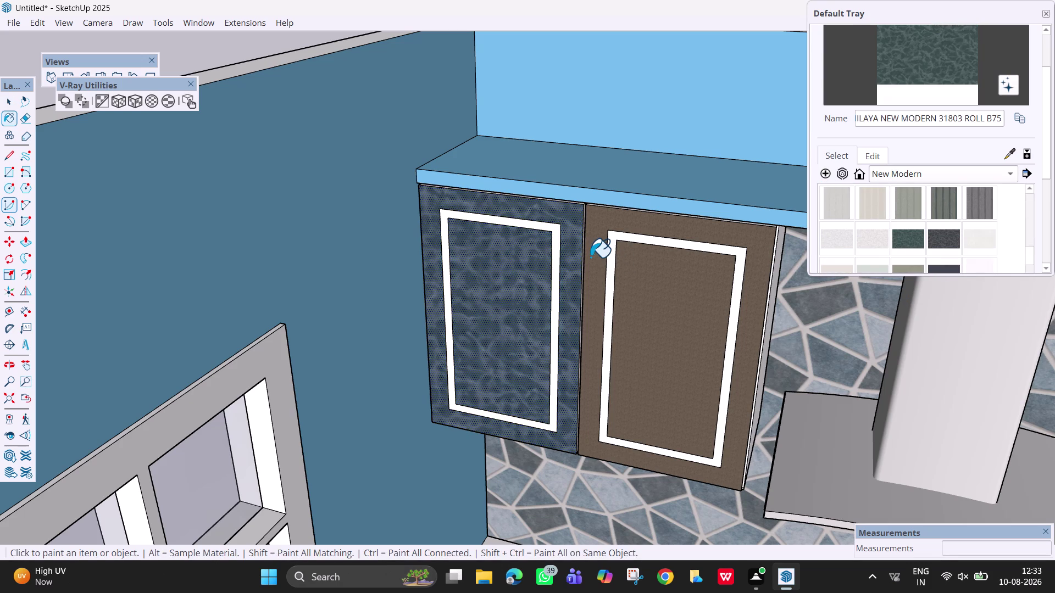
click(590, 257)
click(637, 287)
Orbit and zoom around the kitchen wall to inspect the painted doors.
middle_drag(537, 329, 563, 360)
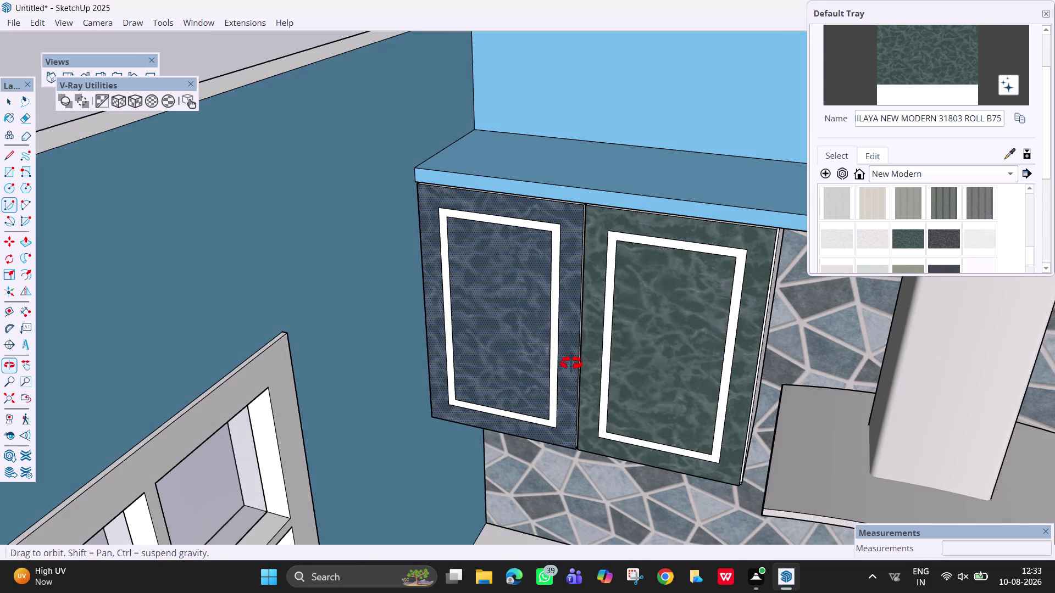
middle_drag(562, 360, 400, 328)
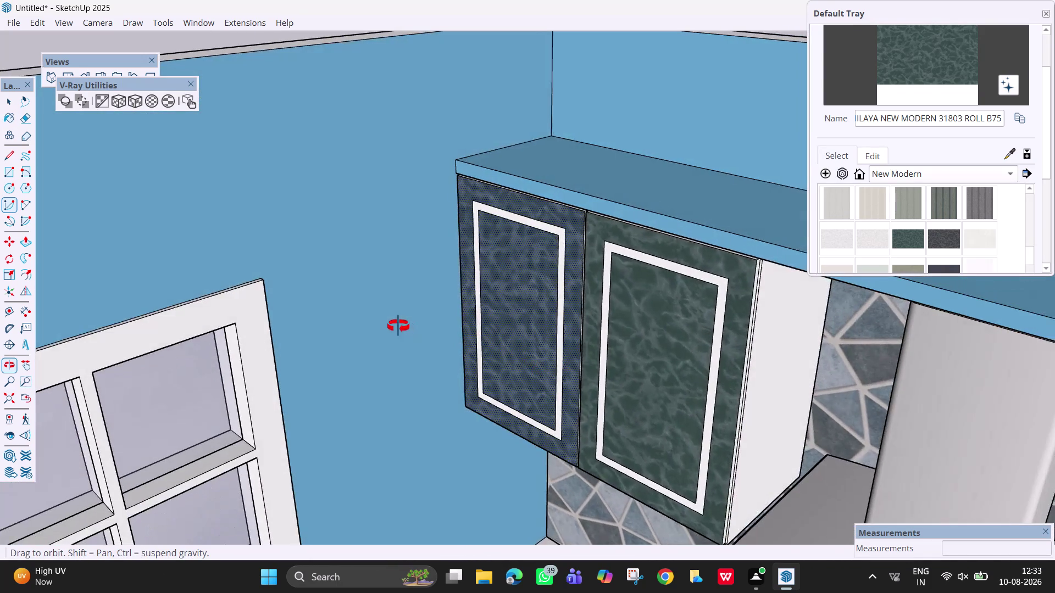
middle_drag(400, 328, 394, 326)
scroll(down, 3)
scroll(down, 3)
middle_drag(633, 414, 762, 372)
middle_drag(761, 372, 748, 354)
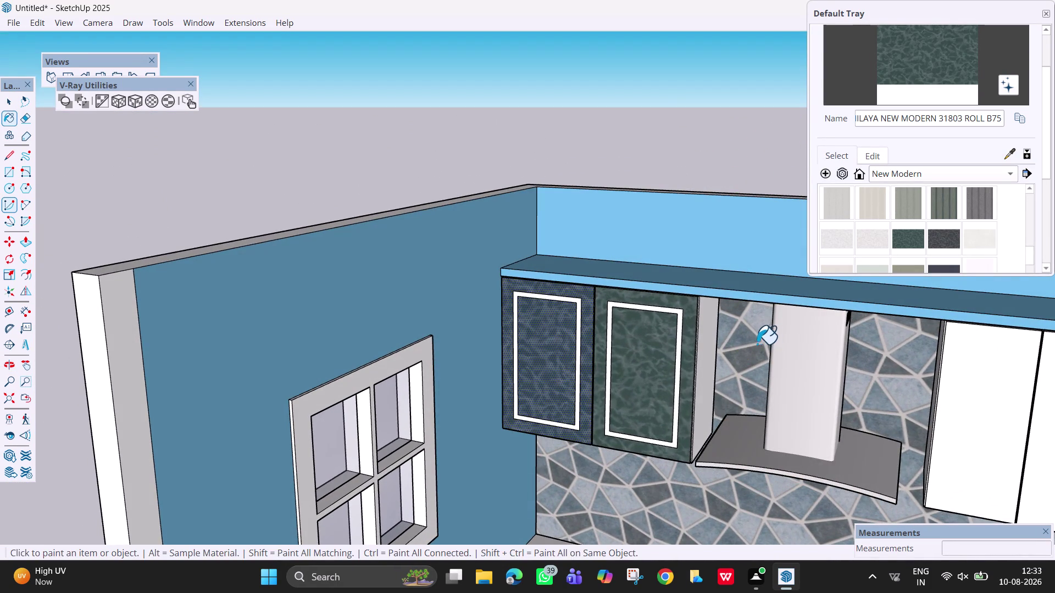
scroll(down, 3)
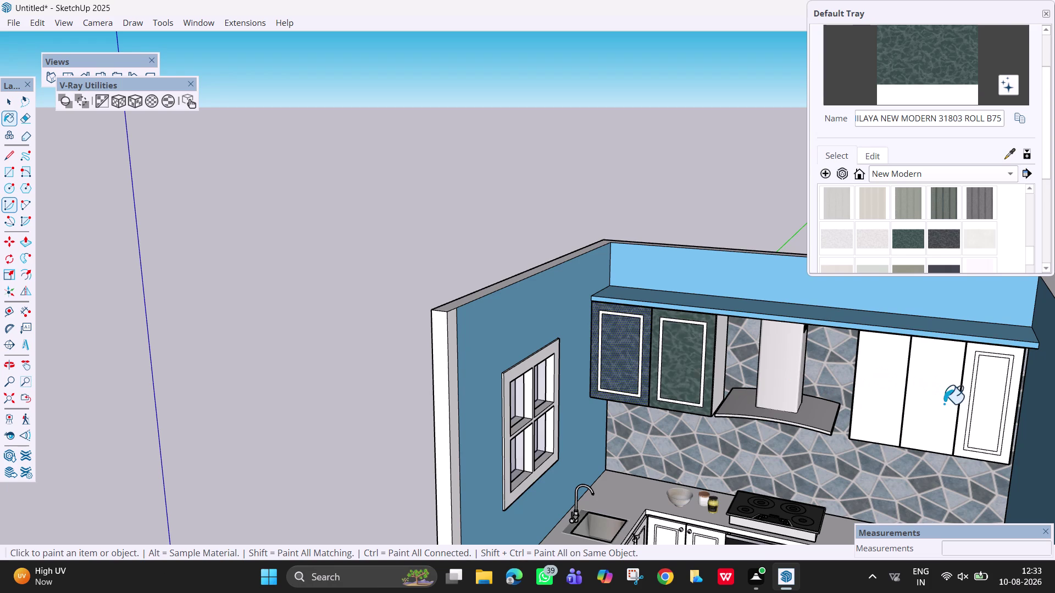
scroll(up, 3)
scroll(up, 3)
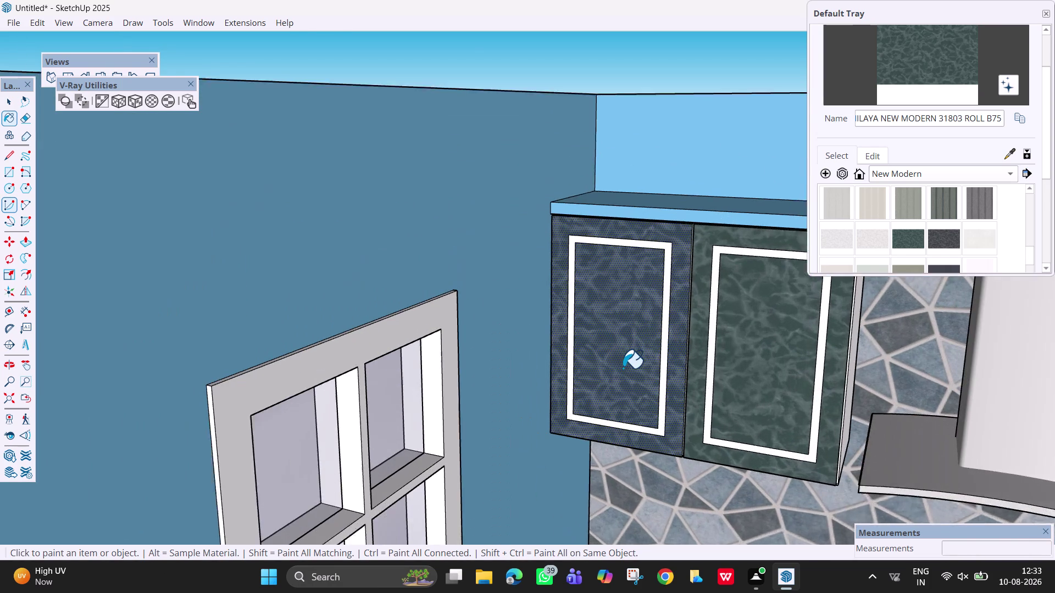
Select both cabinet doors and their frames to check them, then clear the selection.
key(space)
click(753, 336)
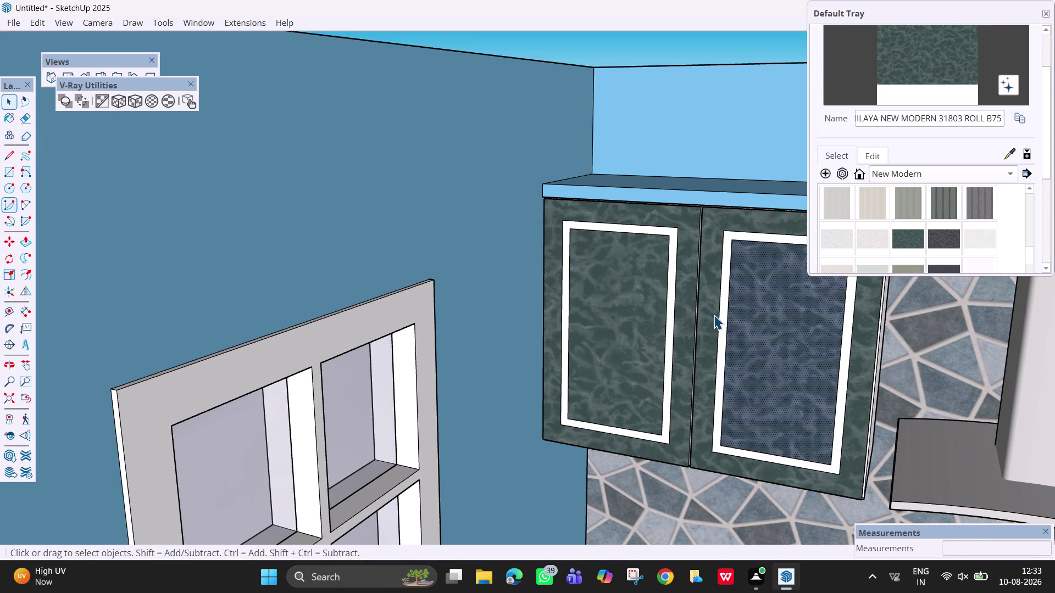
click(713, 315)
click(685, 319)
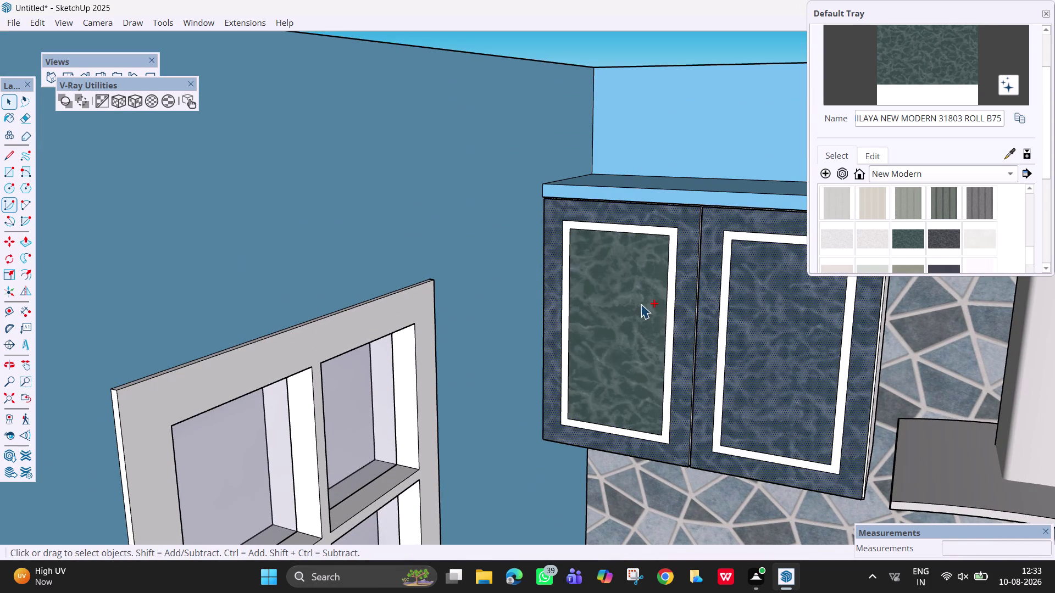
click(641, 304)
click(139, 100)
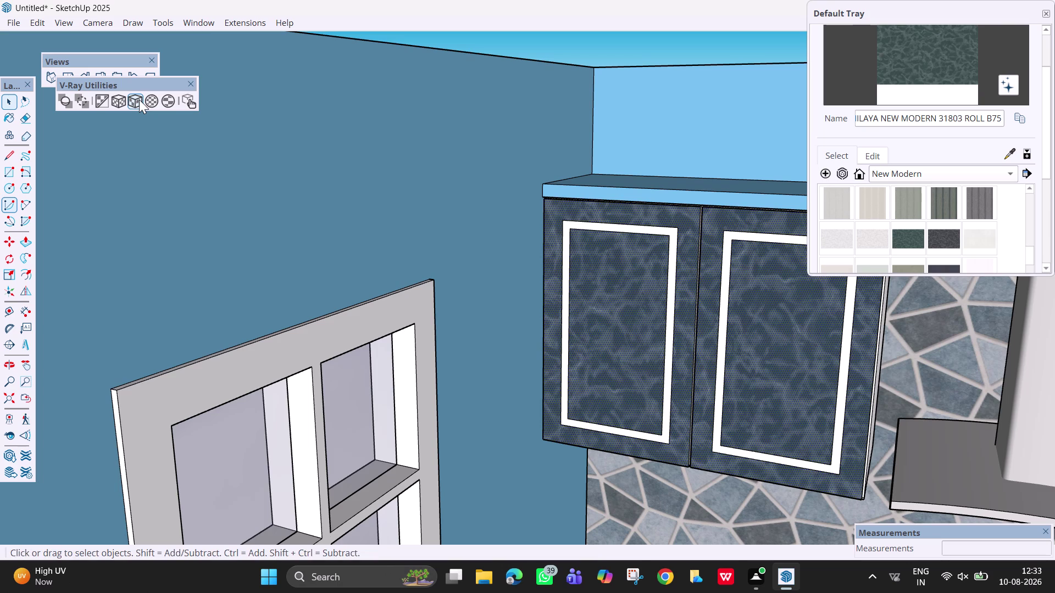
scroll(down, 3)
key(Escape)
click(566, 99)
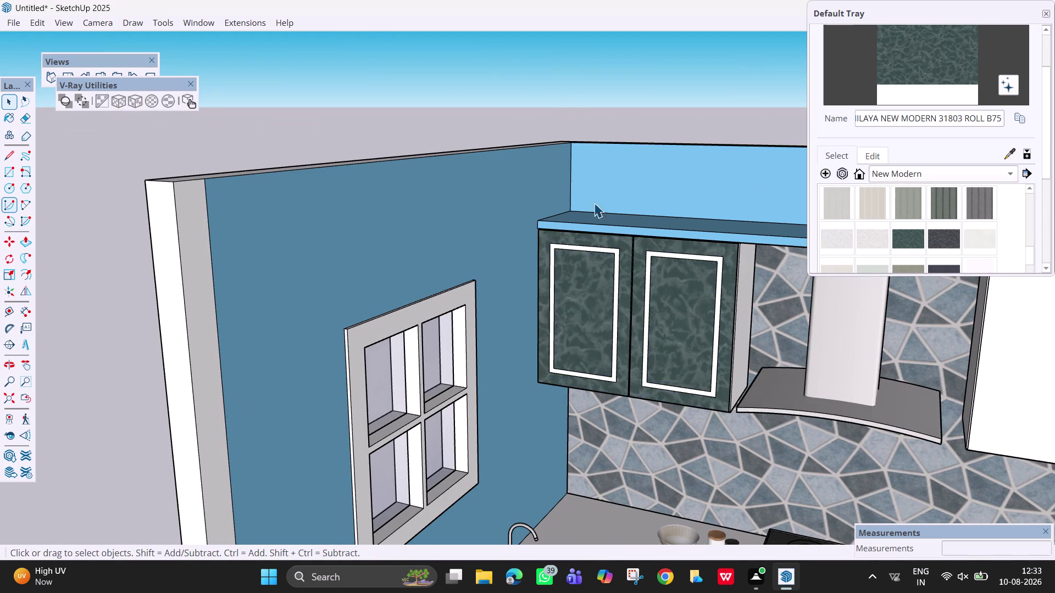
scroll(down, 3)
Orbit out to view the whole kitchen and settle on the cabinet wall.
middle_drag(643, 389, 745, 414)
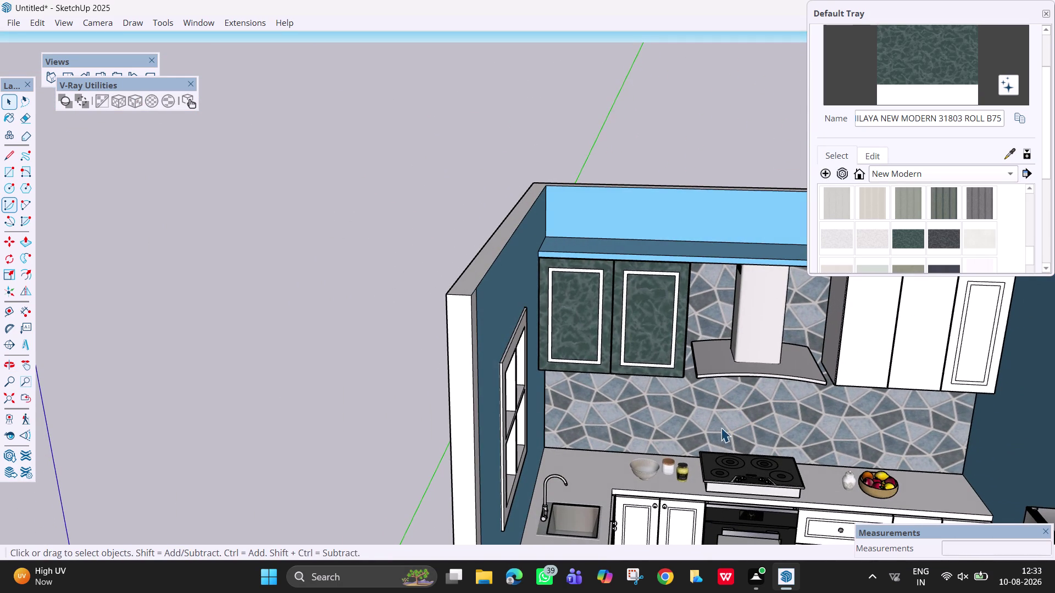
middle_drag(703, 326, 556, 275)
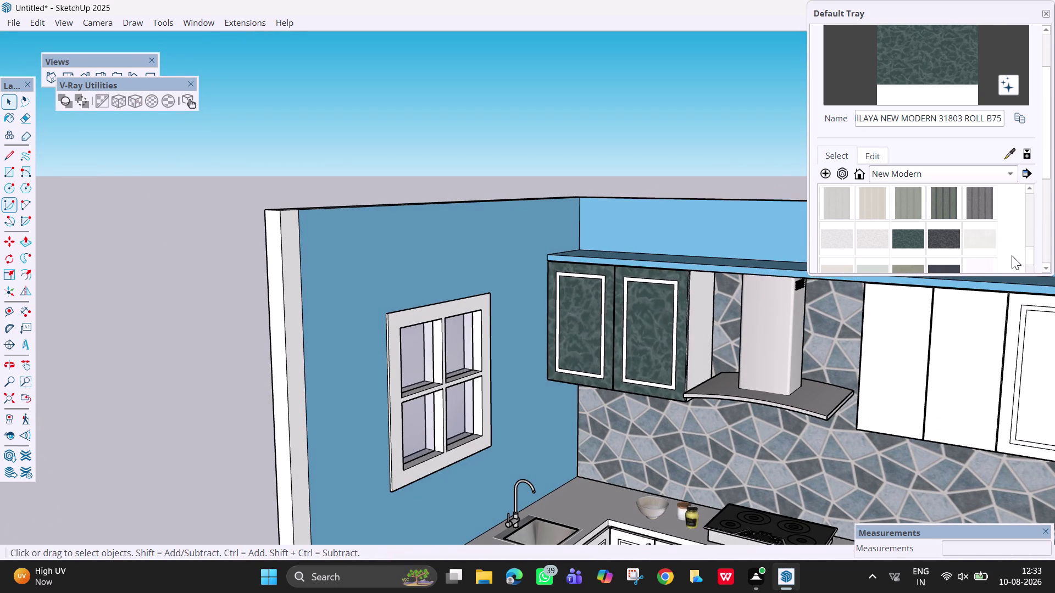
scroll(down, 3)
scroll(down, 3)
scroll(down, 3)
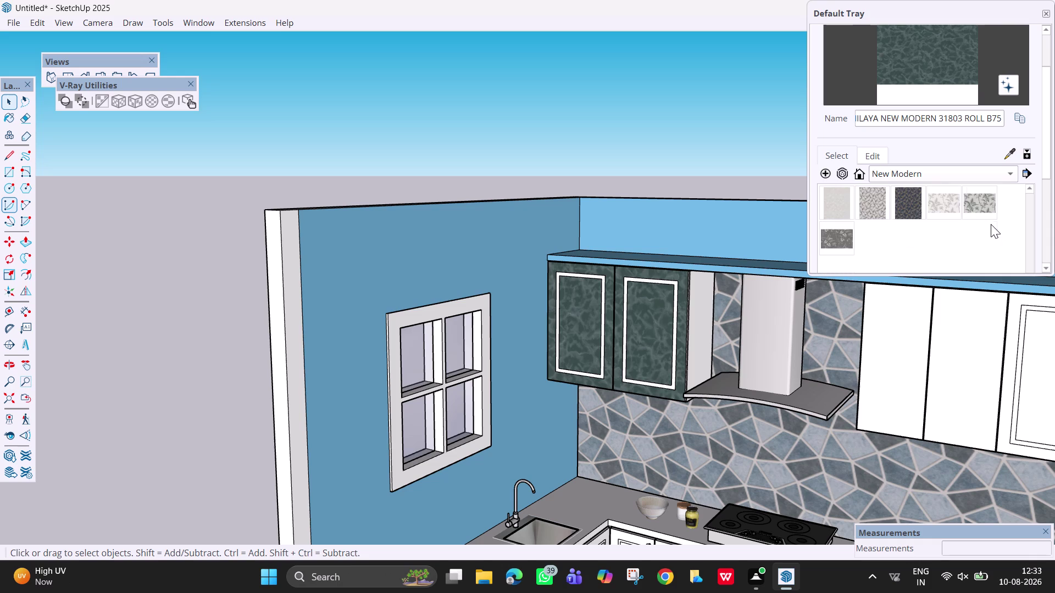
scroll(up, 3)
scroll(up, 3)
scroll(up, 3)
scroll(down, 3)
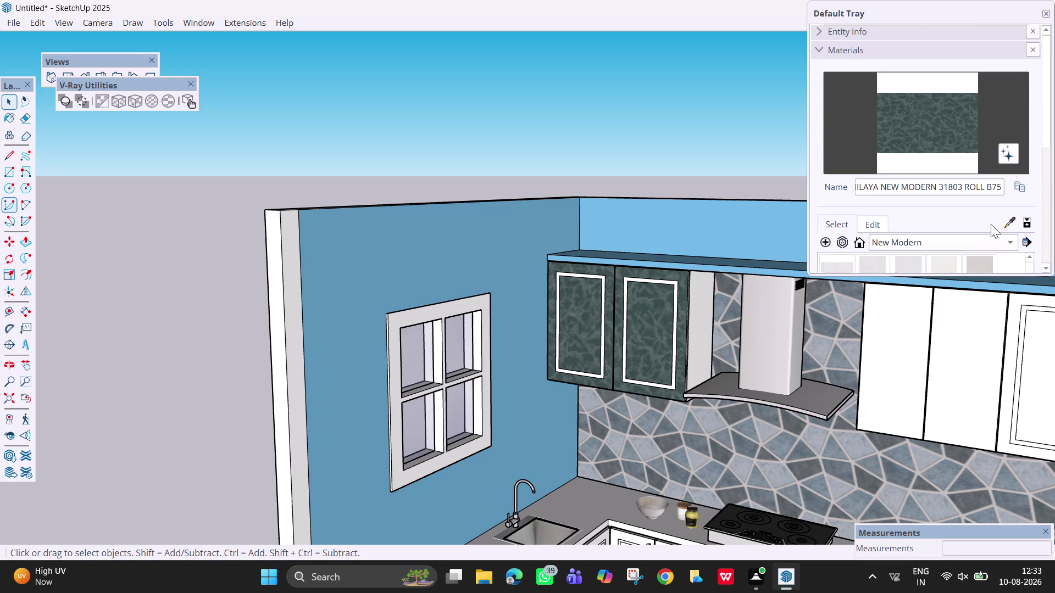
scroll(down, 3)
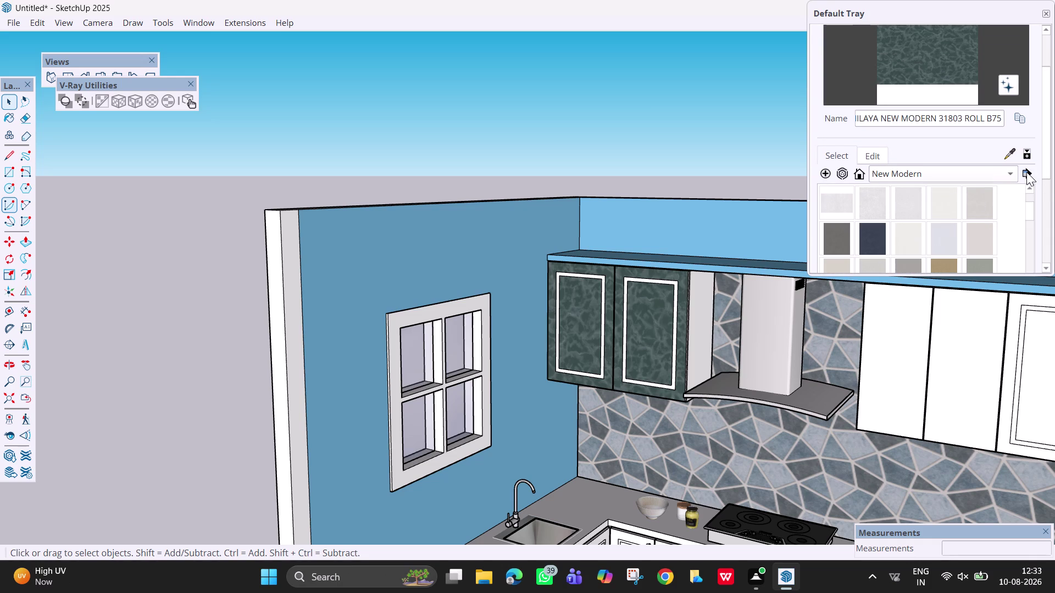
Load the Imagine collection from Downloads > Wallpapers > SketchUp (3) > SketchUp.
click(1026, 172)
click(998, 194)
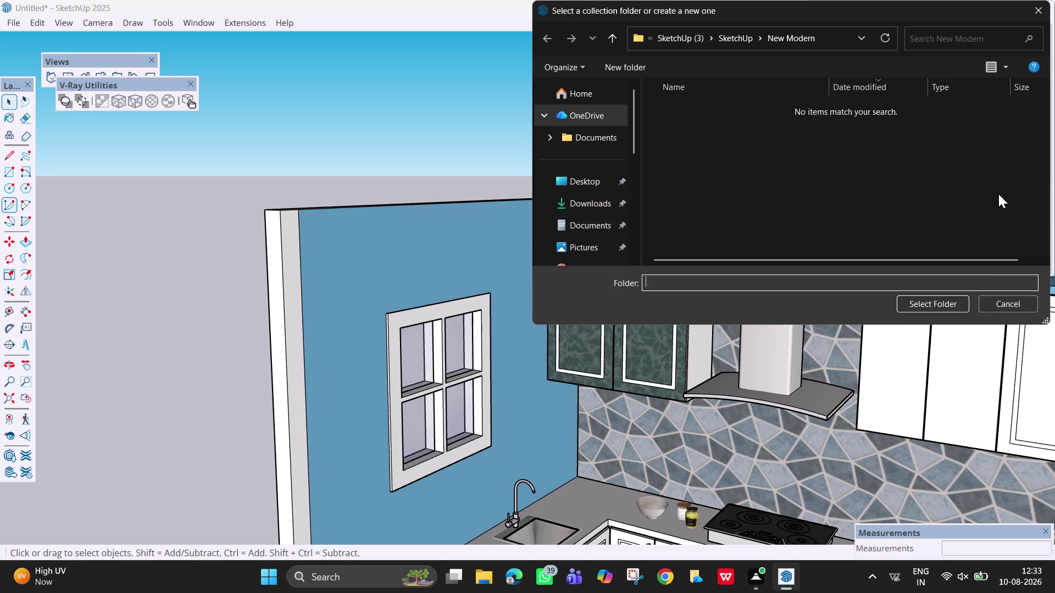
click(583, 209)
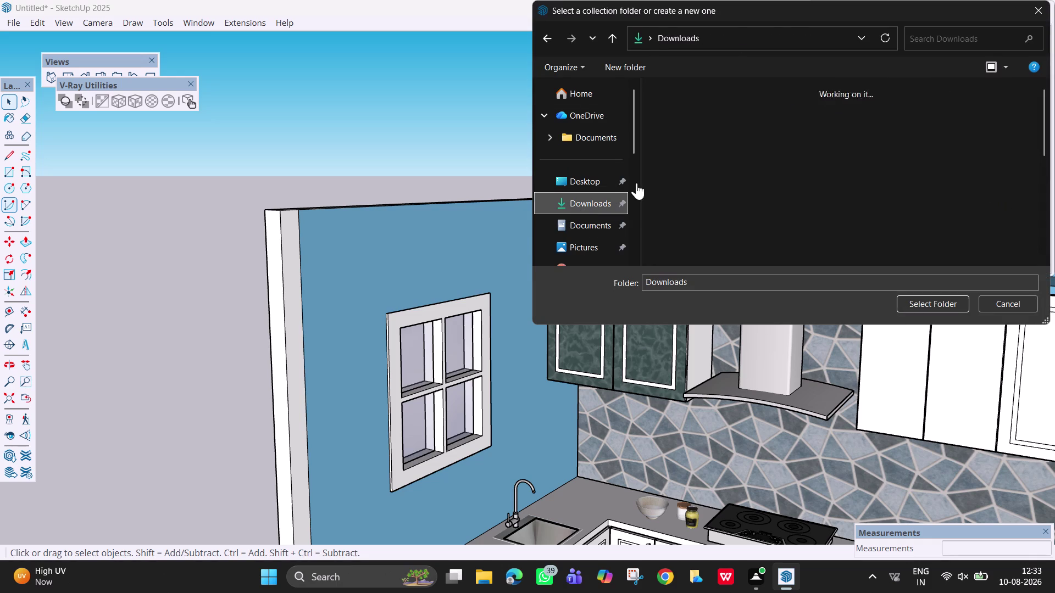
double_click(776, 141)
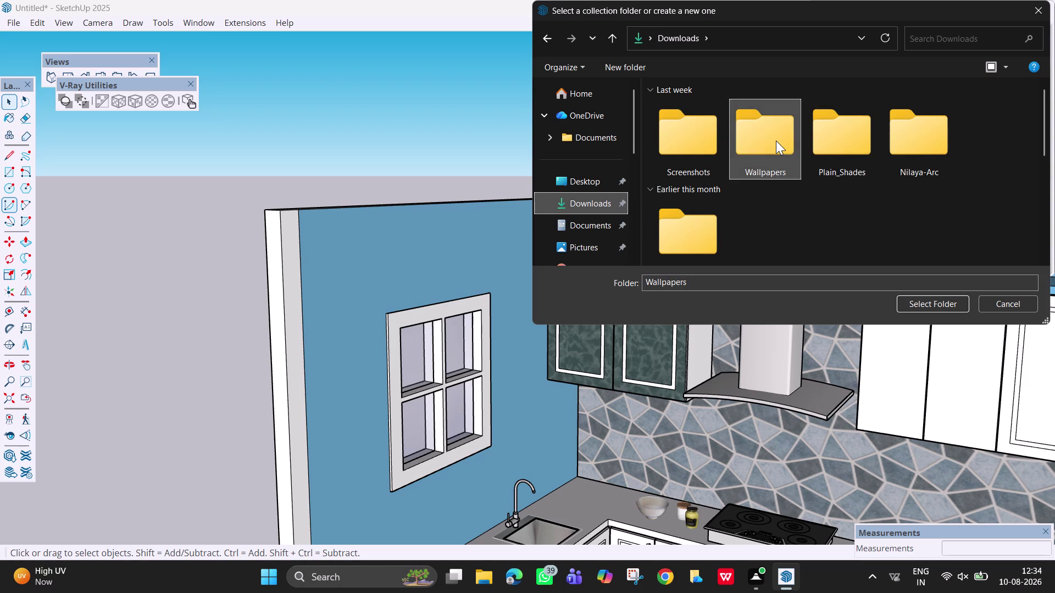
double_click(750, 129)
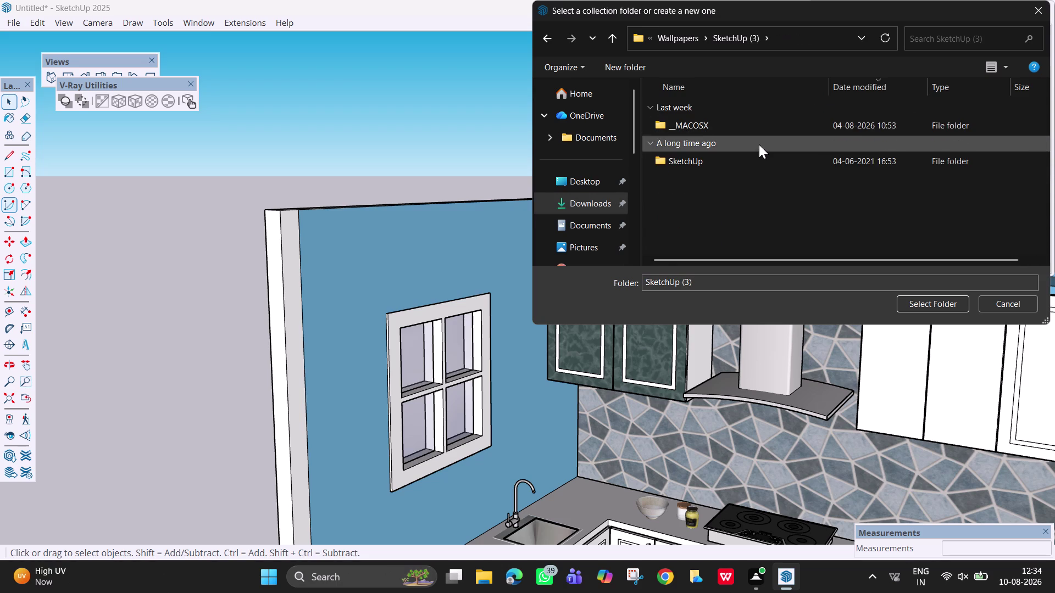
double_click(760, 156)
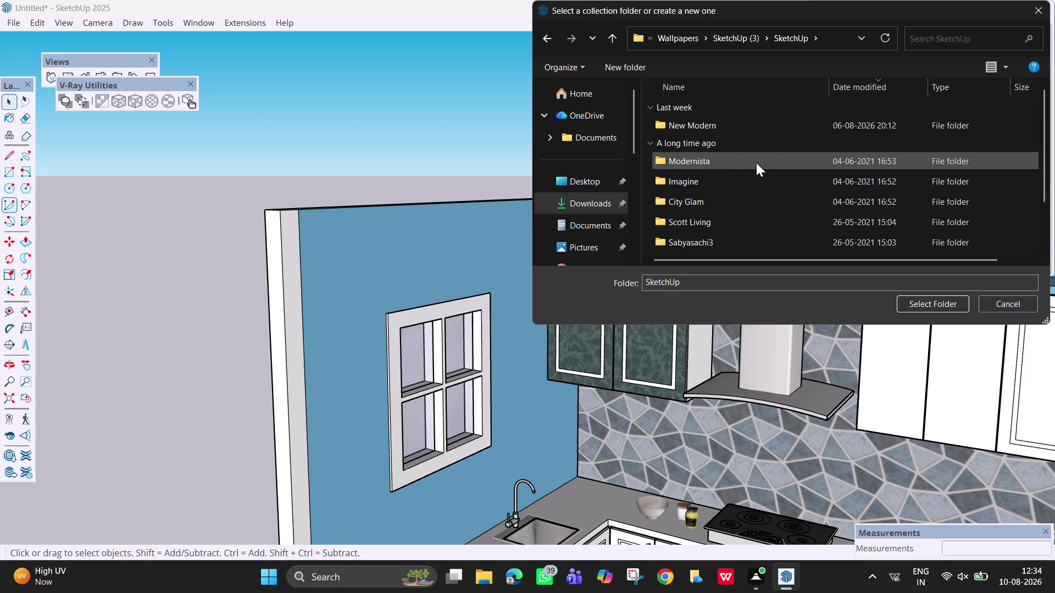
click(760, 191)
click(753, 184)
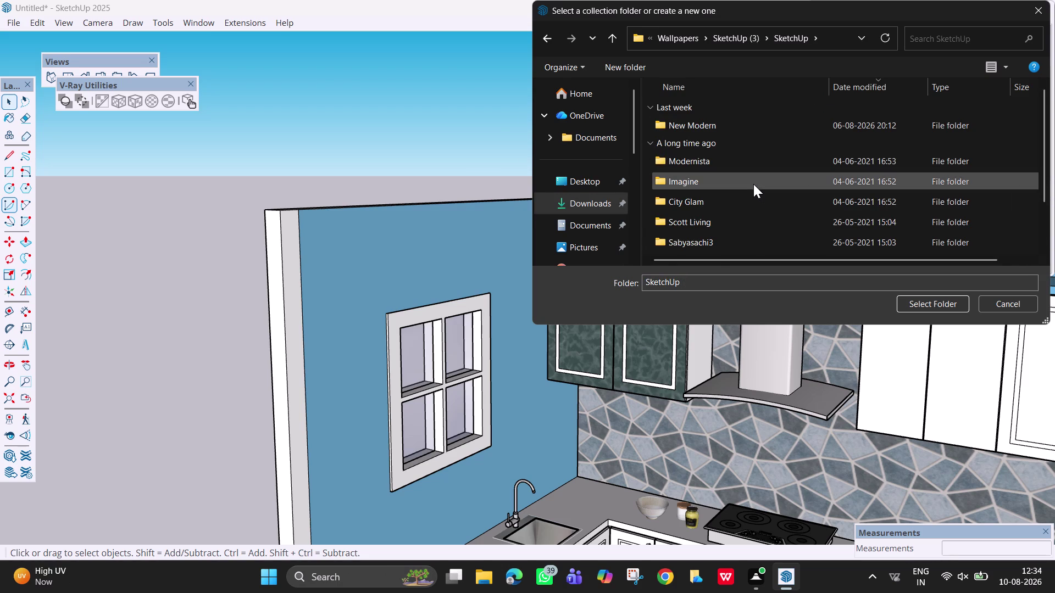
click(924, 300)
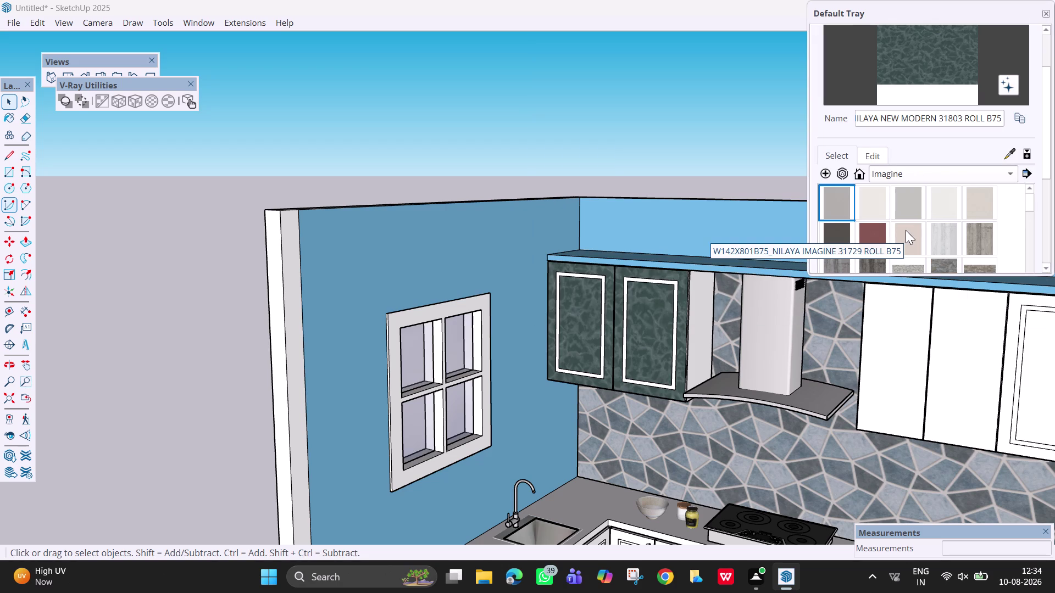
Scroll through the Imagine material swatches.
scroll(down, 3)
scroll(down, 3)
scroll(up, 3)
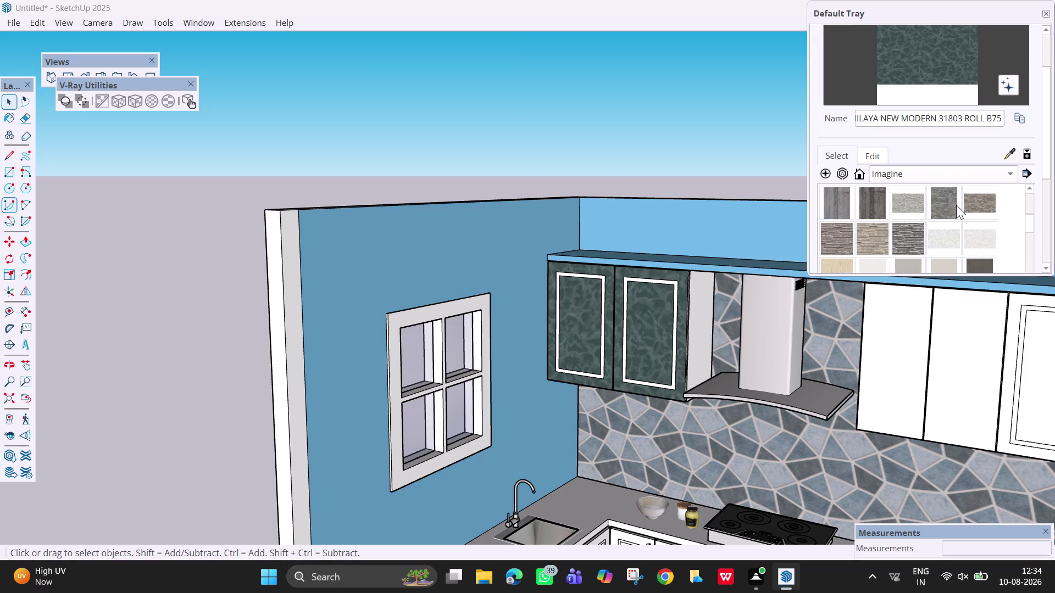
scroll(up, 3)
scroll(down, 3)
scroll(down, 3)
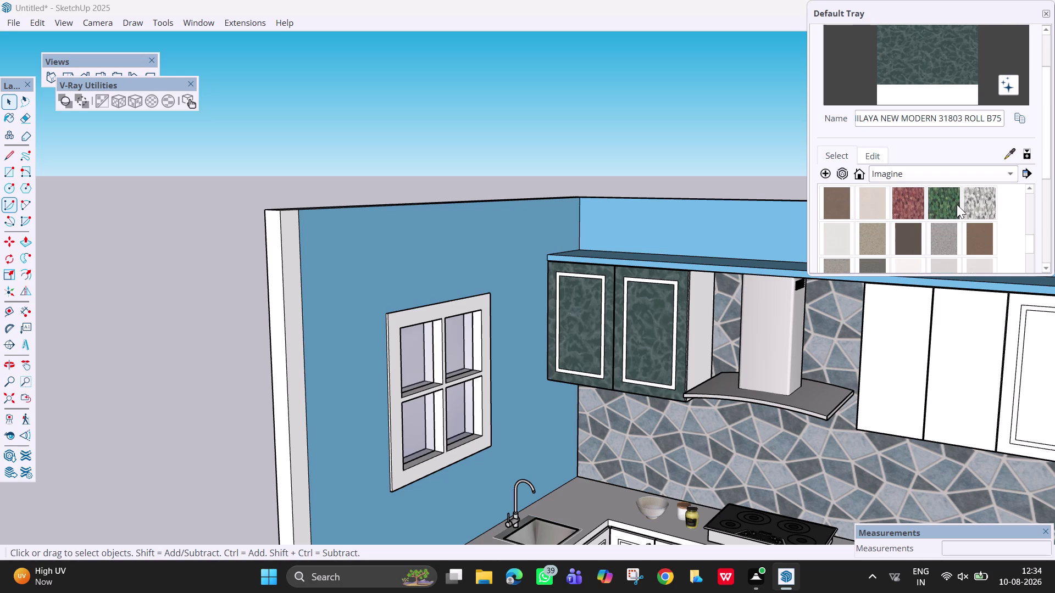
scroll(down, 3)
scroll(down, 3)
scroll(down, 3)
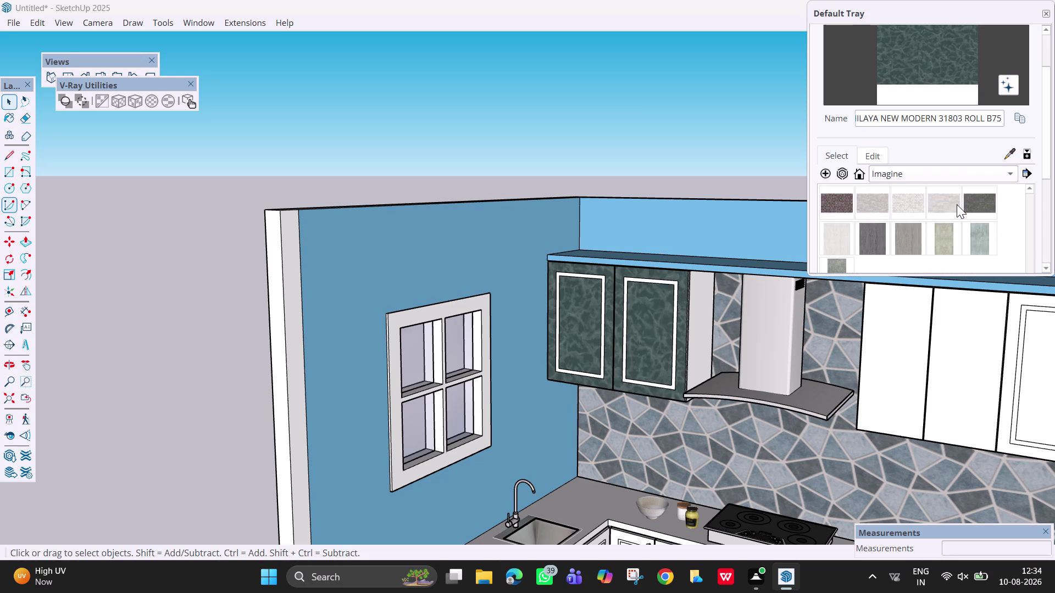
scroll(down, 3)
scroll(down, 3)
scroll(up, 3)
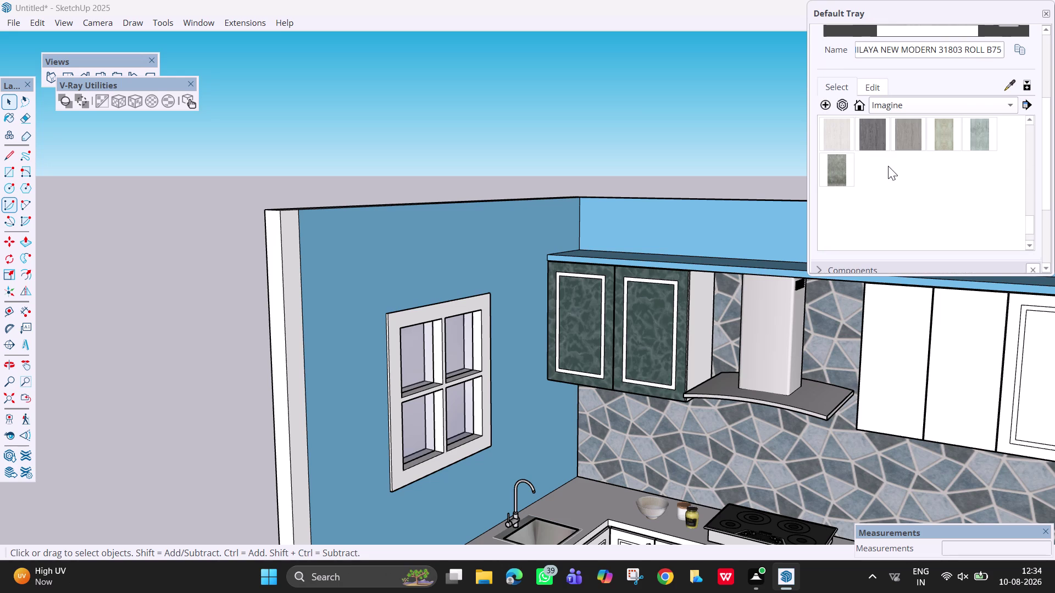
scroll(up, 3)
scroll(up, 3)
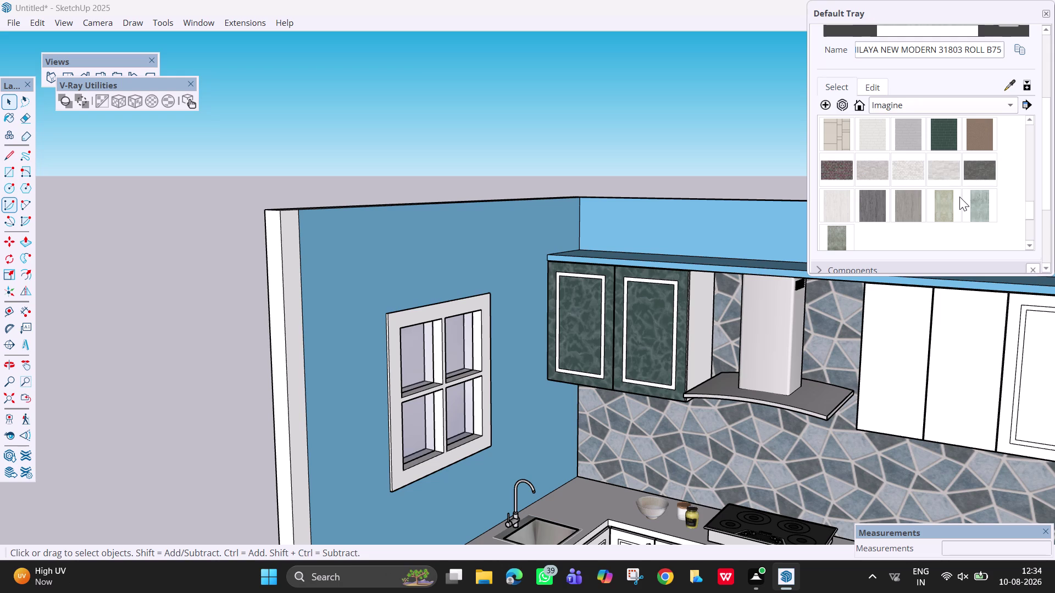
scroll(up, 3)
scroll(up, 3)
scroll(up, 3)
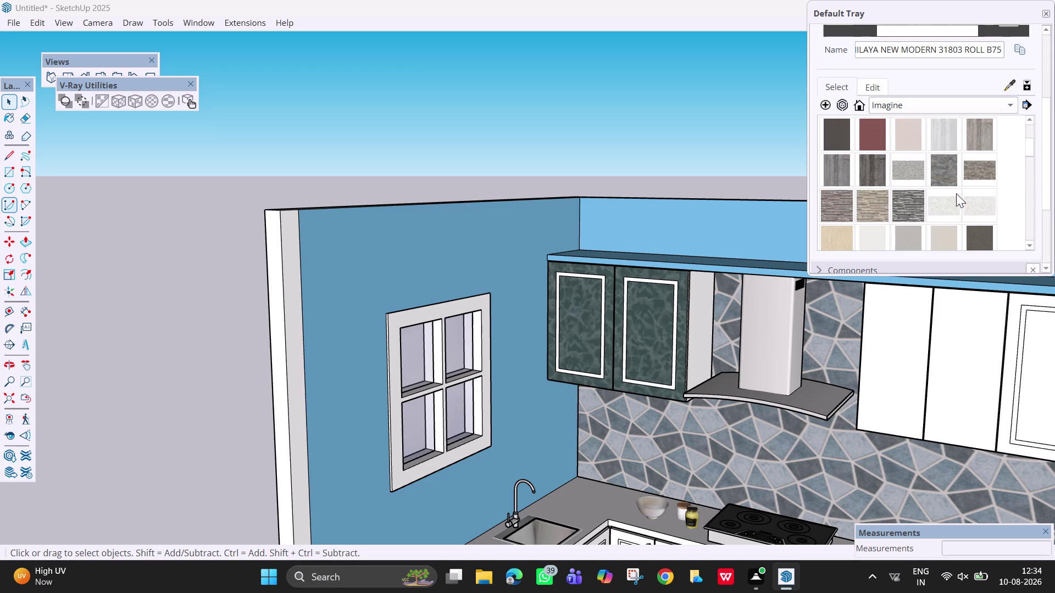
scroll(down, 3)
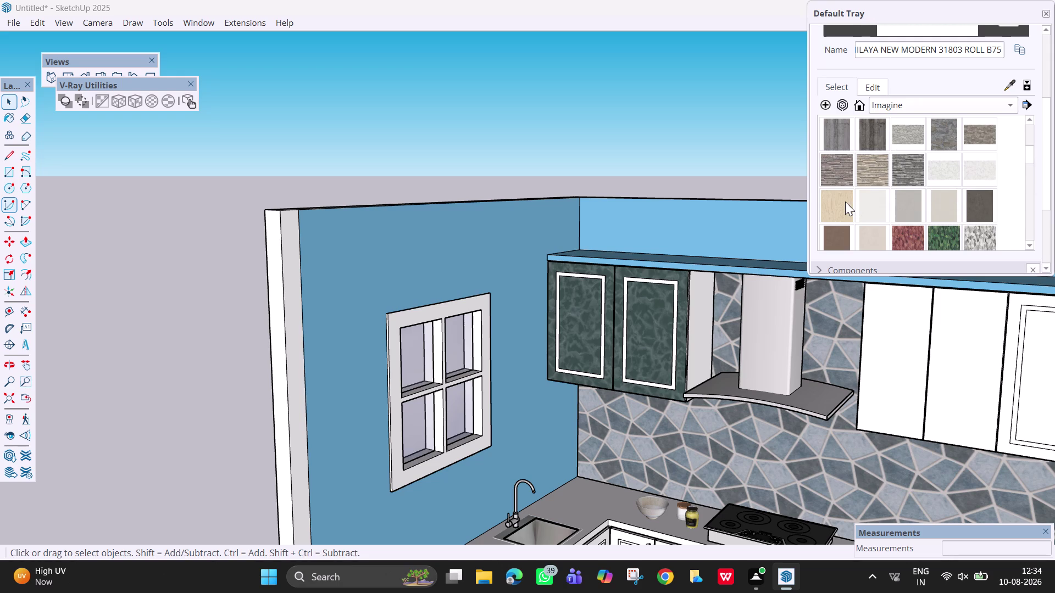
scroll(up, 3)
scroll(up, 3)
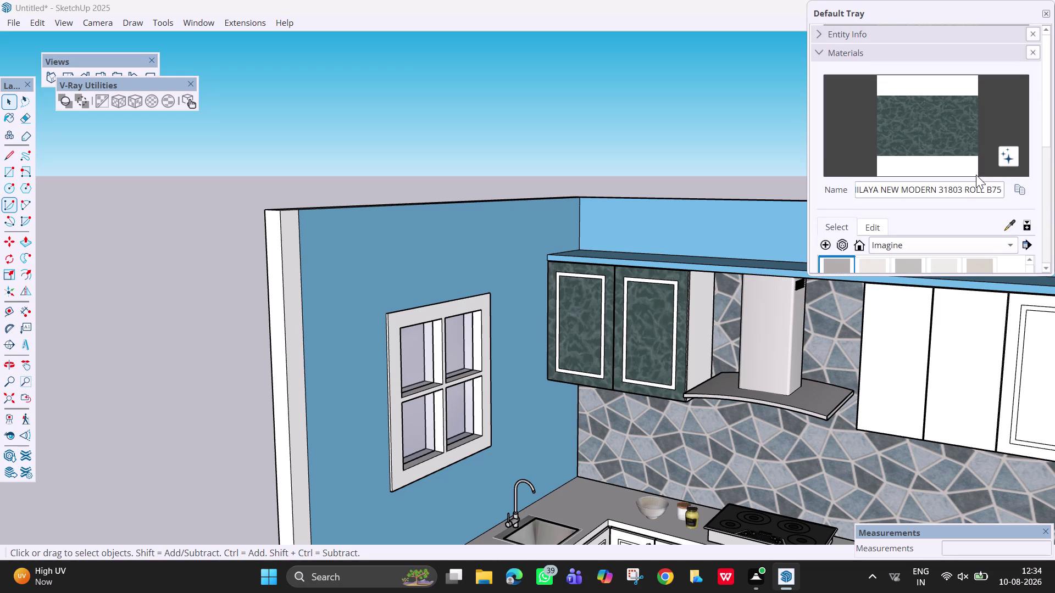
Check the collection list, then choose to open another collection folder from Details.
click(965, 246)
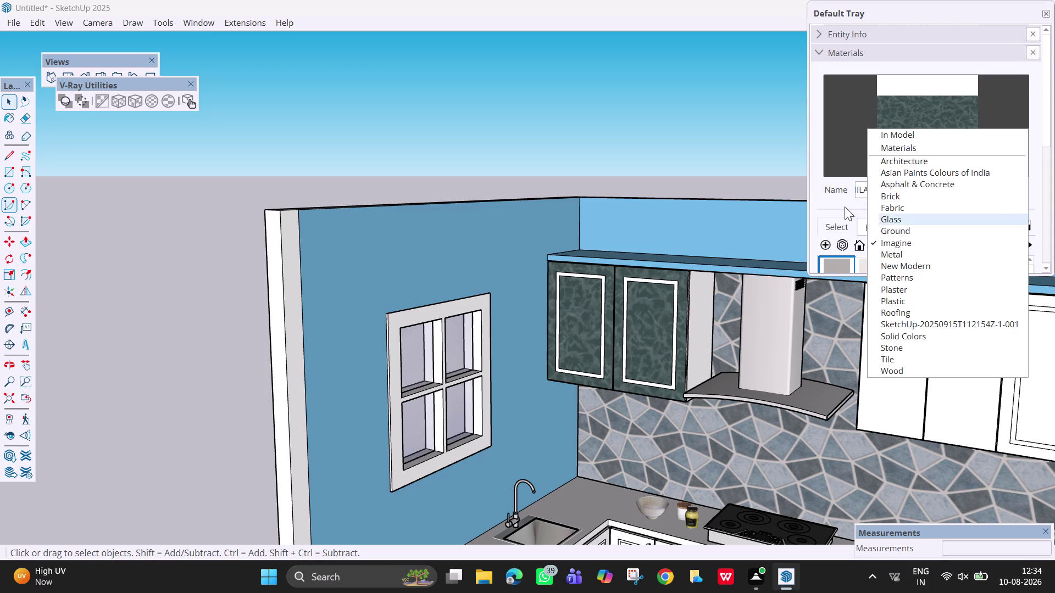
click(845, 206)
click(1023, 246)
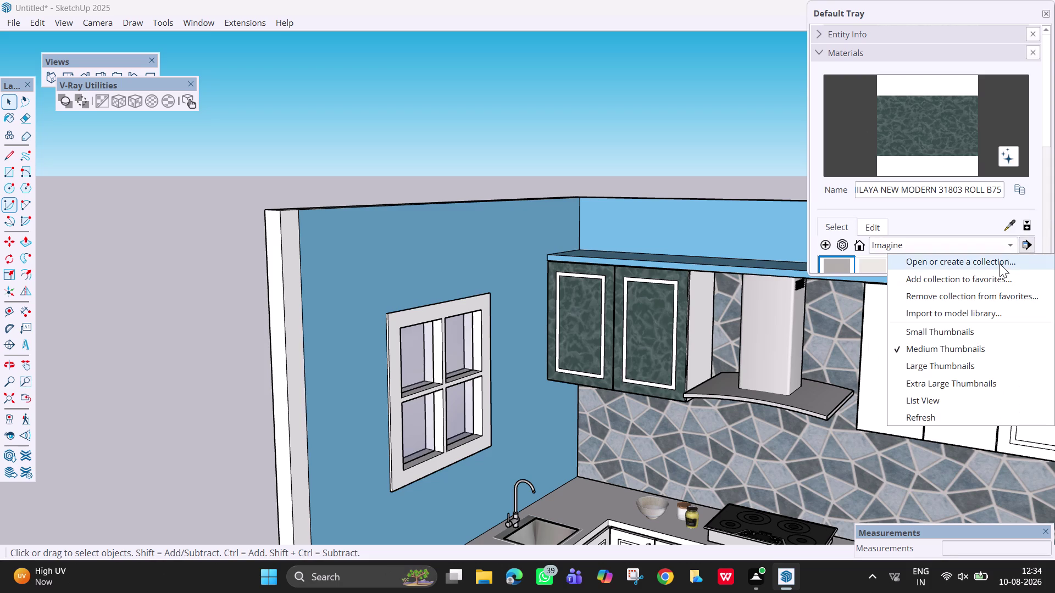
click(999, 264)
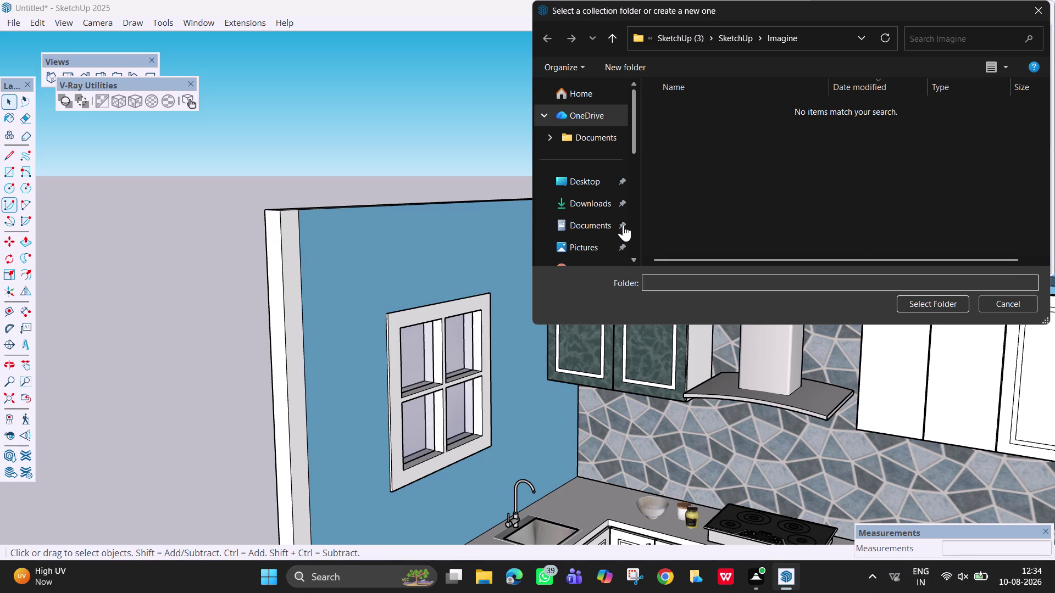
Select the Modernista folder under Downloads > Wallpapers > SketchUp (3) > SketchUp as the collection.
click(606, 210)
double_click(754, 160)
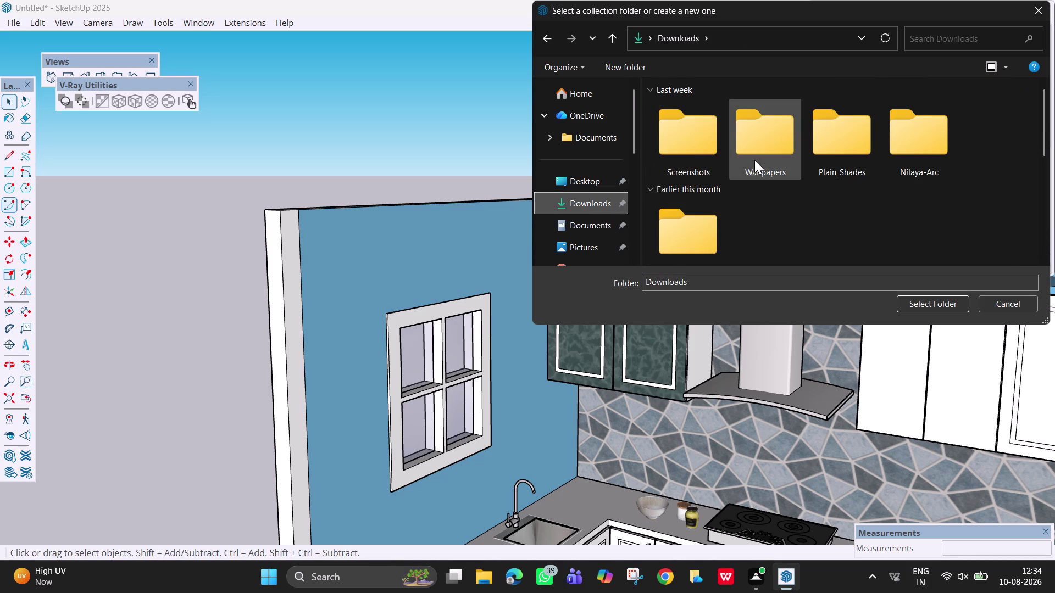
double_click(723, 129)
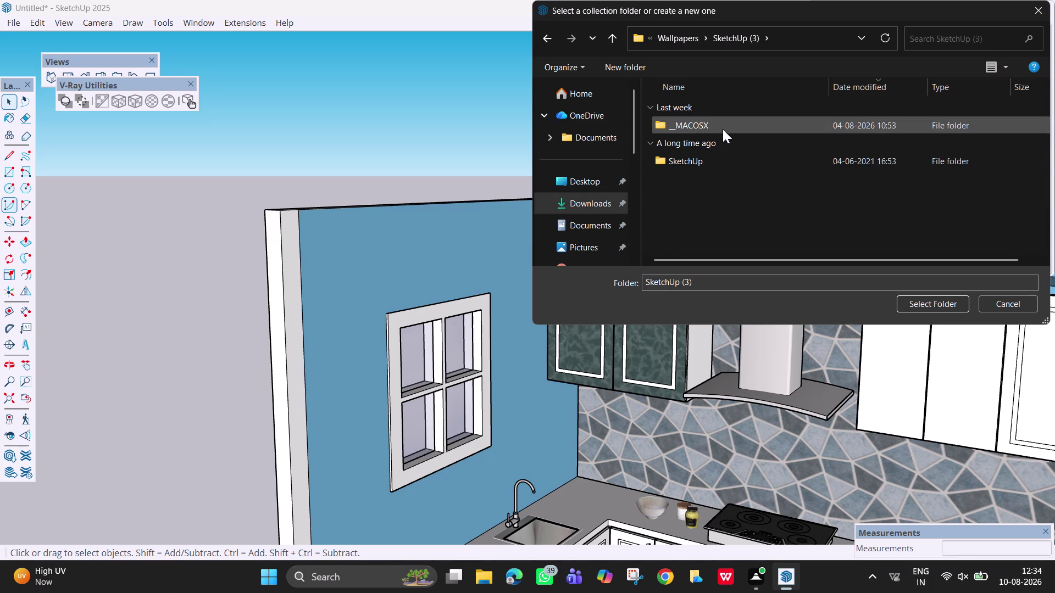
double_click(739, 158)
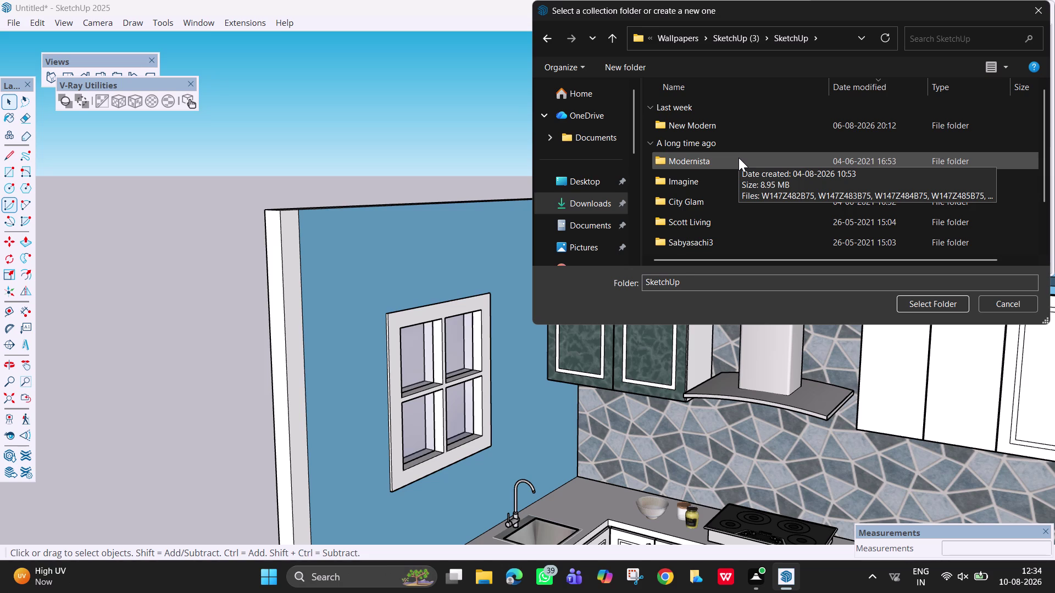
click(739, 158)
click(925, 305)
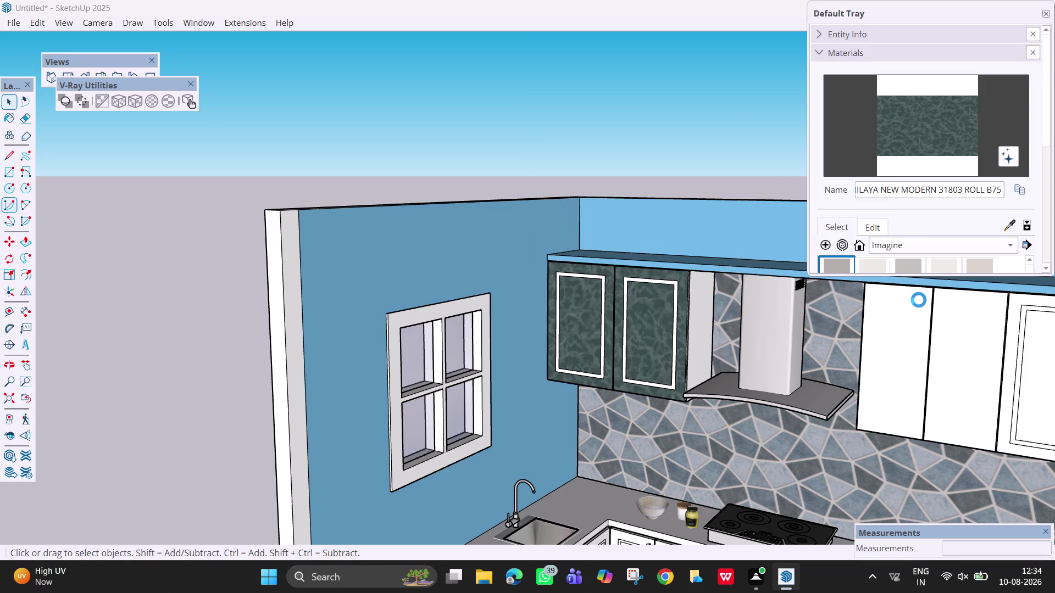
Scroll through the Modernista collection's pale and brown swatches.
scroll(down, 3)
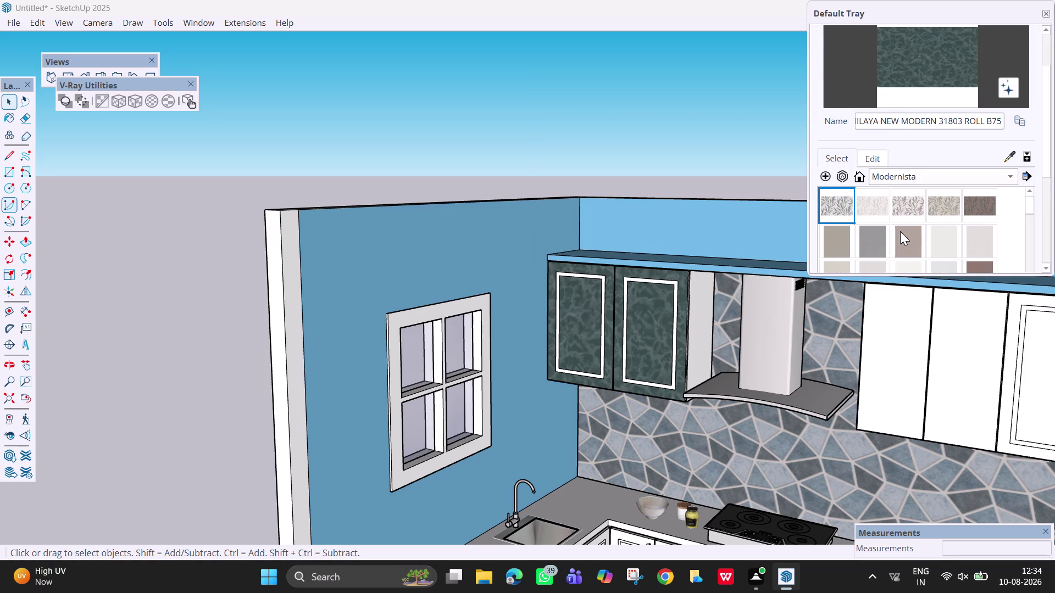
scroll(down, 3)
scroll(down, 3)
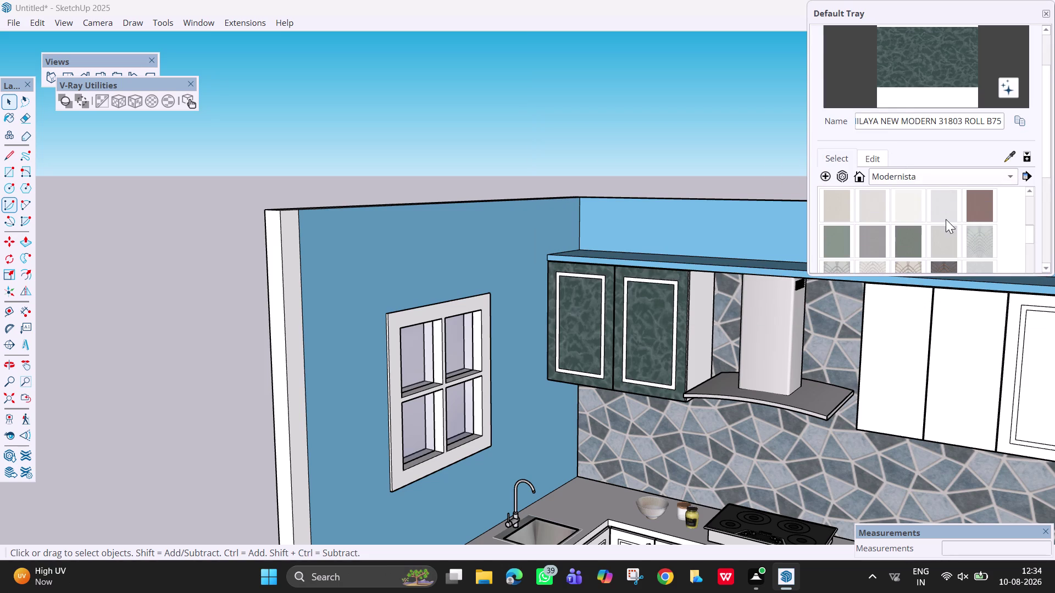
scroll(down, 3)
scroll(down, 3)
scroll(down, 3)
scroll(down, 3)
scroll(up, 3)
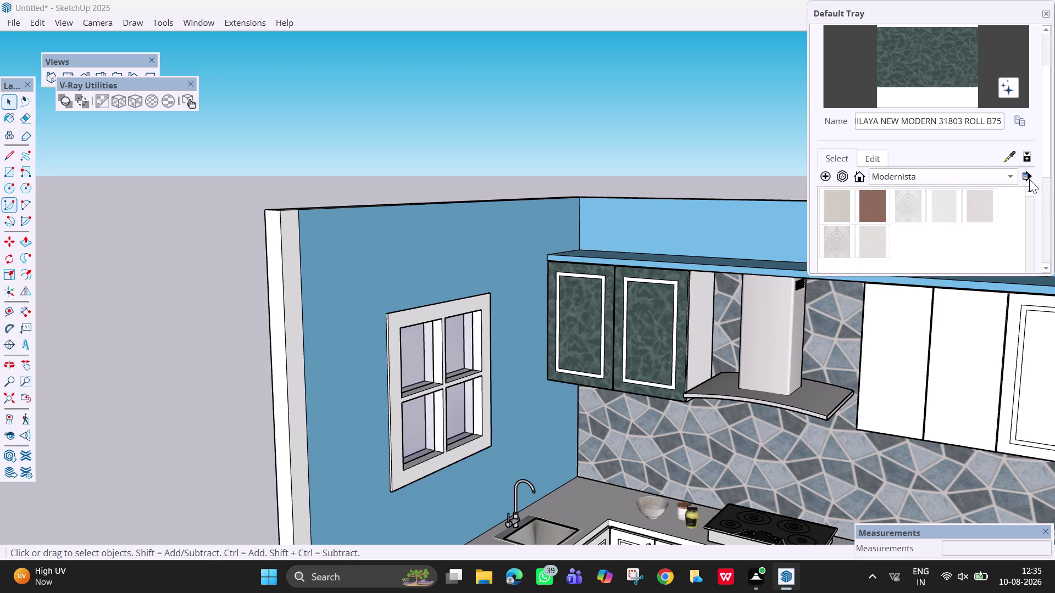
Open the Equinox folder under Downloads > Wallpapers > SketchUp (3) > SketchUp as the collection.
click(1029, 179)
click(998, 196)
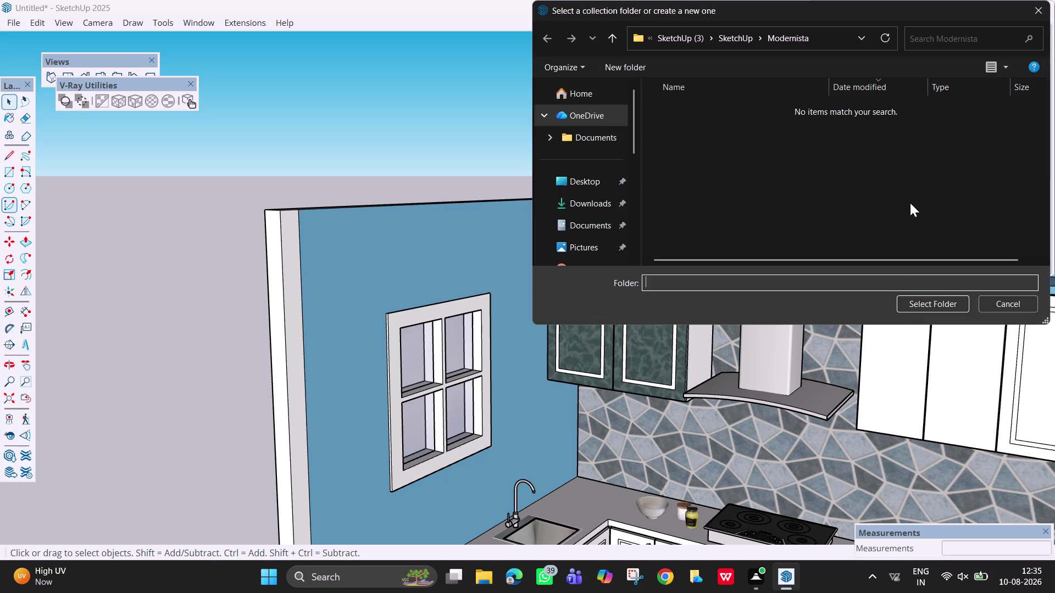
click(596, 212)
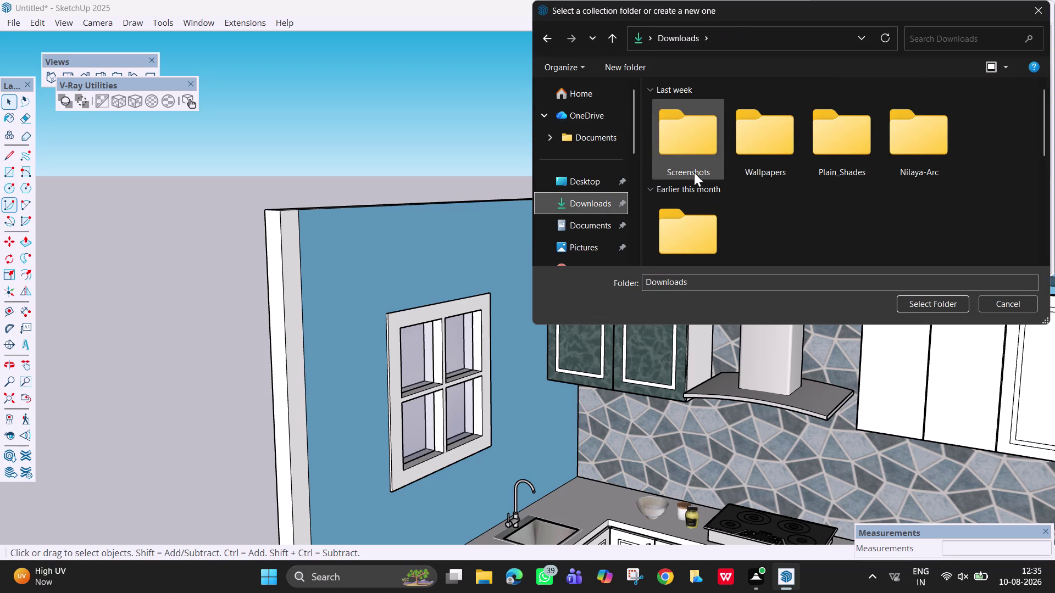
double_click(776, 158)
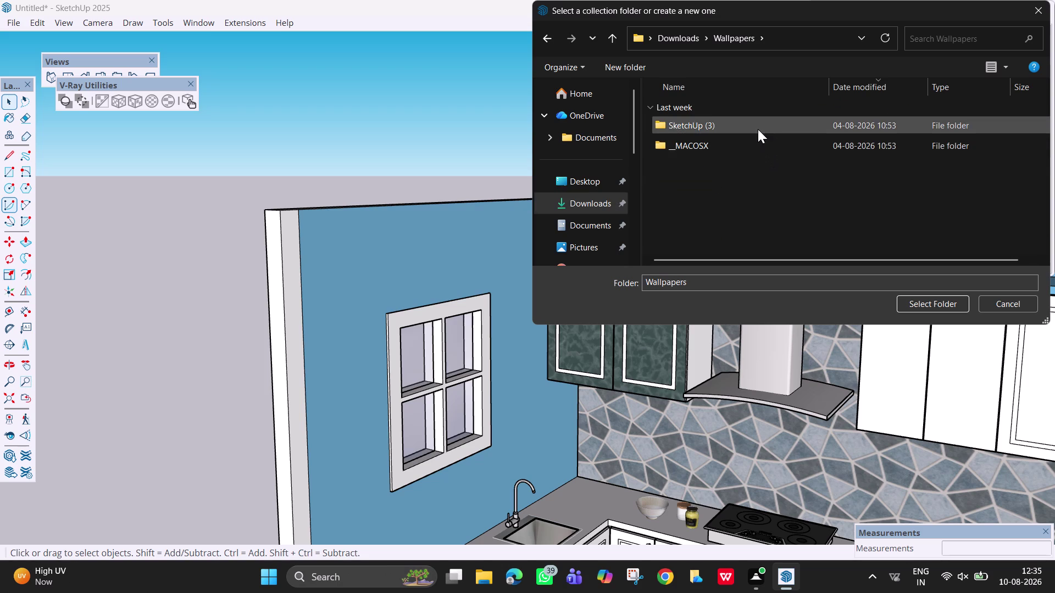
double_click(757, 124)
double_click(770, 161)
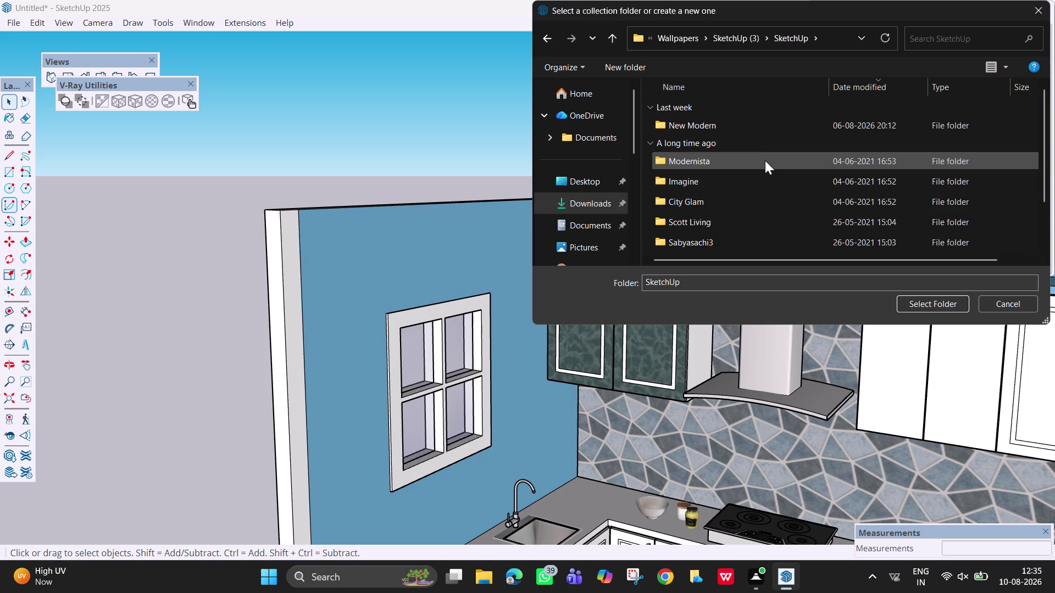
scroll(down, 3)
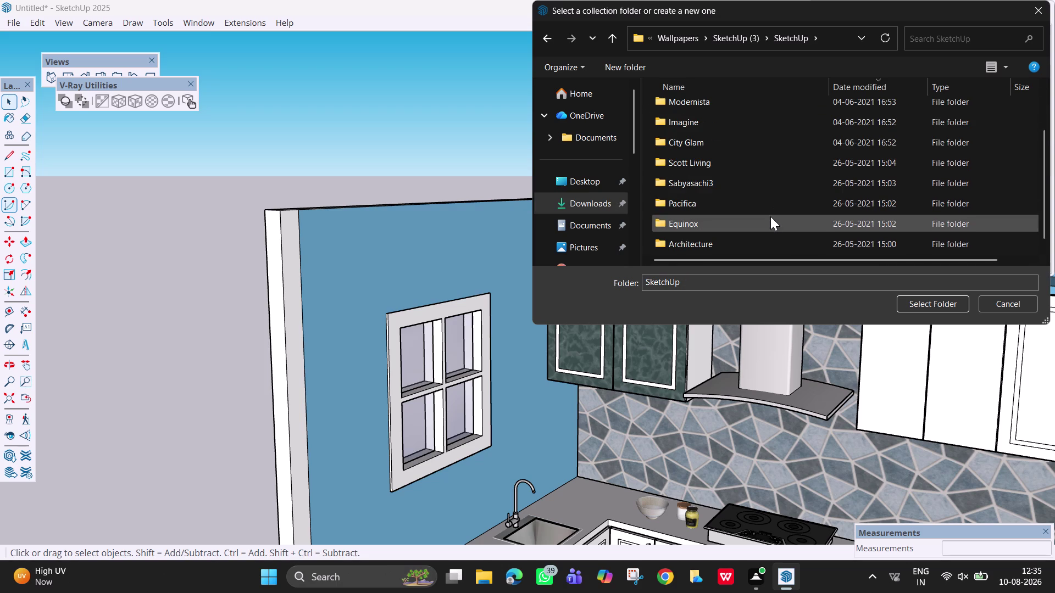
scroll(down, 3)
click(770, 216)
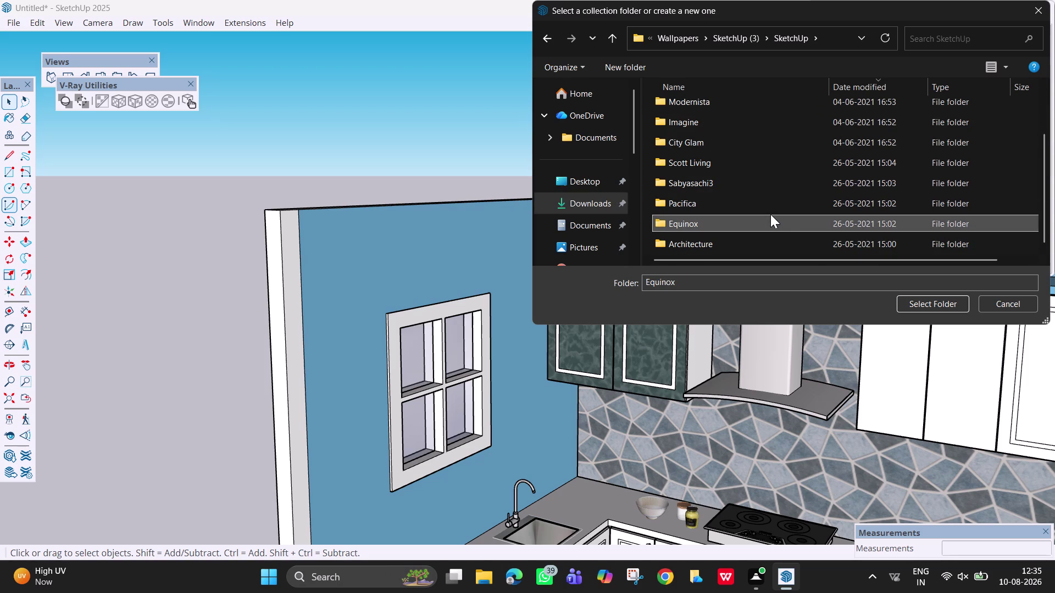
click(903, 306)
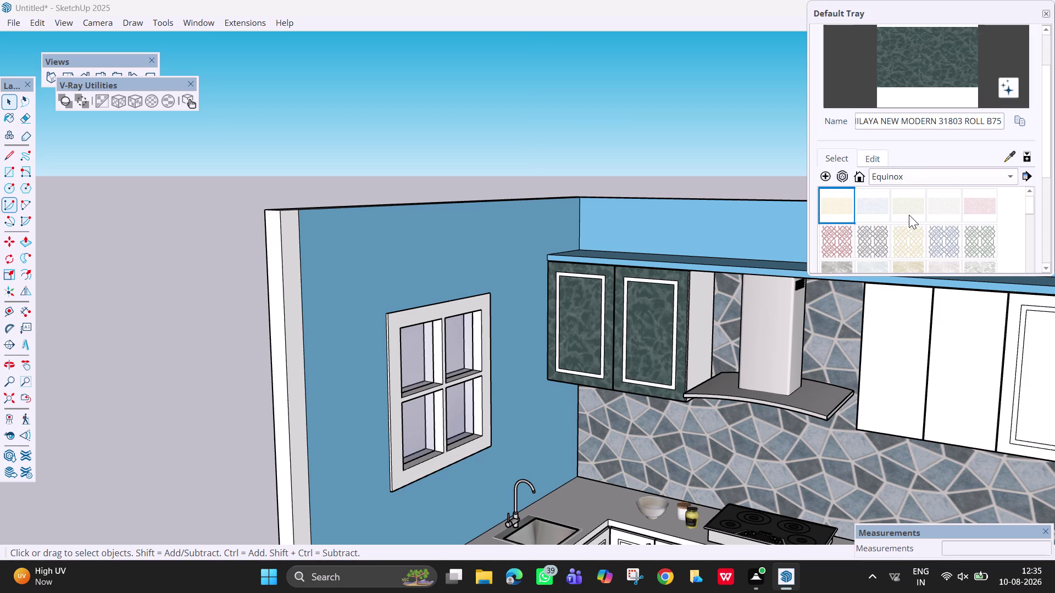
Browse the Equinox swatches and bring up the collection options menu.
scroll(down, 3)
scroll(down, 3)
scroll(down, 3)
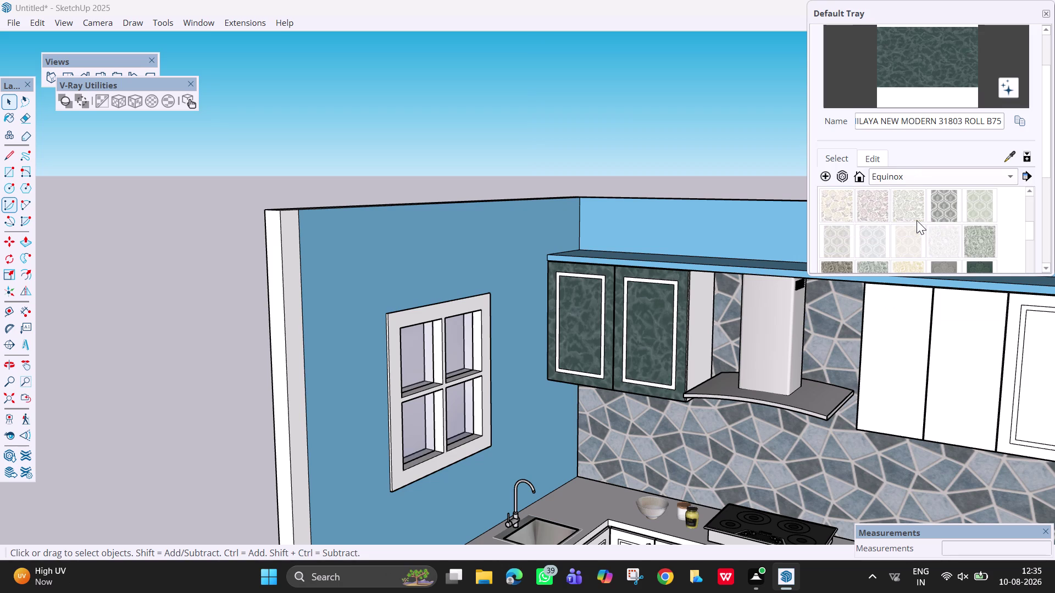
scroll(down, 3)
scroll(down, 3)
scroll(down, 3)
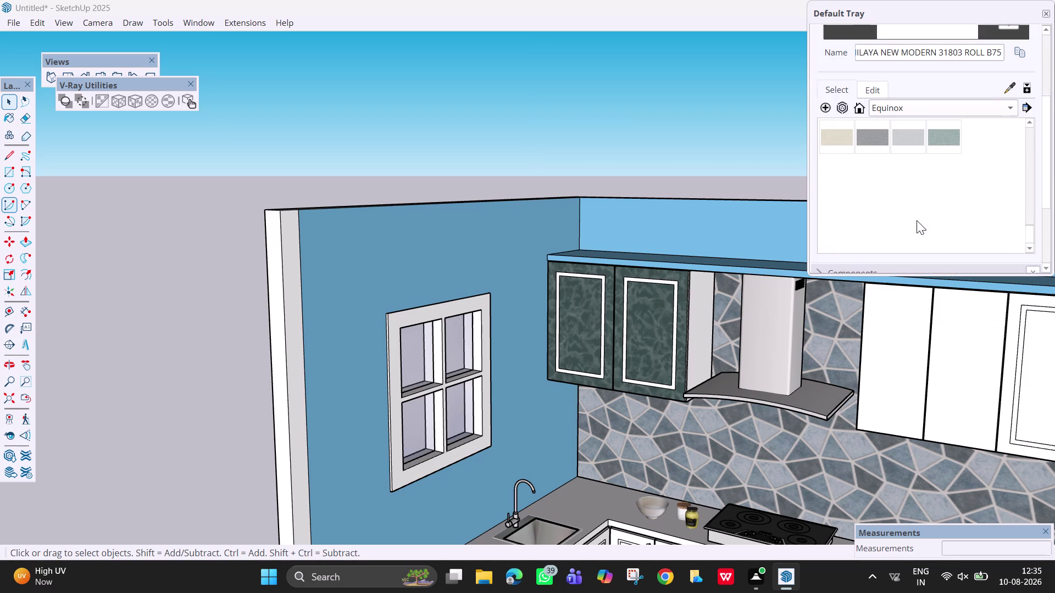
scroll(down, 3)
scroll(up, 3)
scroll(up, 3)
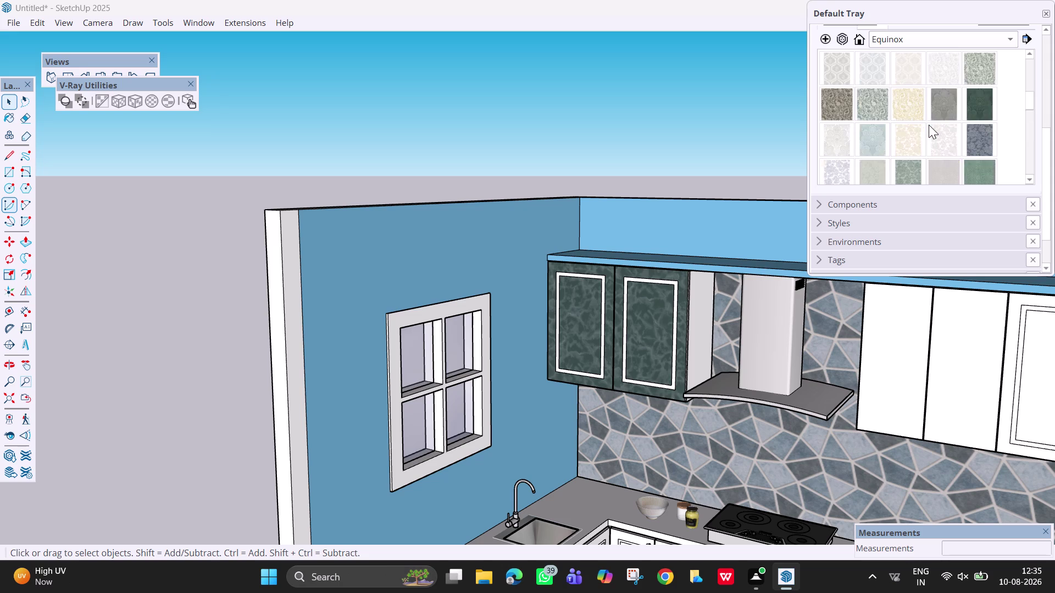
scroll(up, 3)
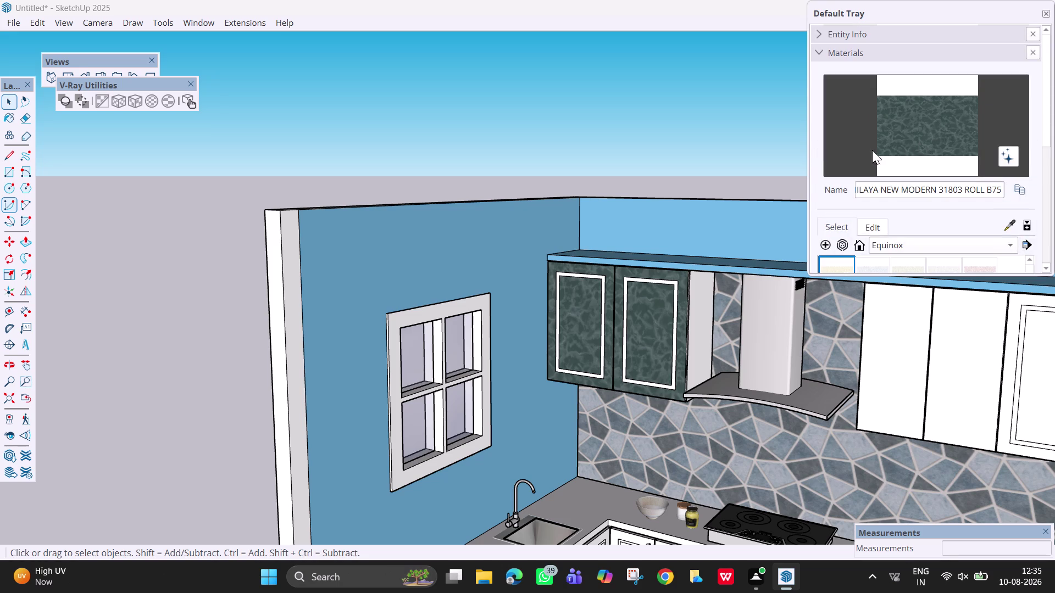
click(1030, 244)
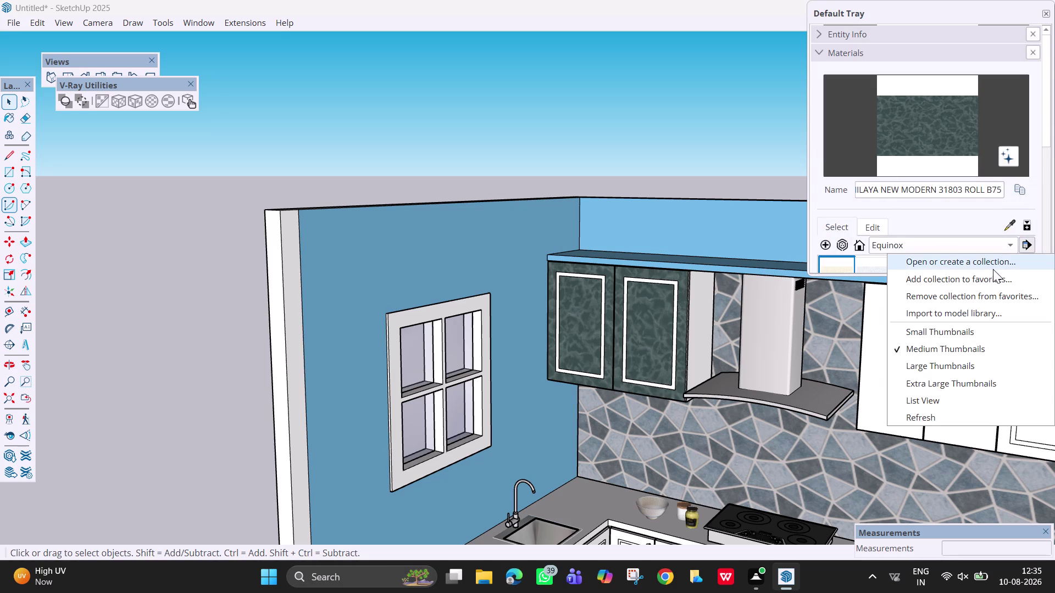
Load the Pacifica folder under Downloads > Wallpapers > SketchUp (3) > SketchUp as the collection.
click(993, 269)
click(601, 208)
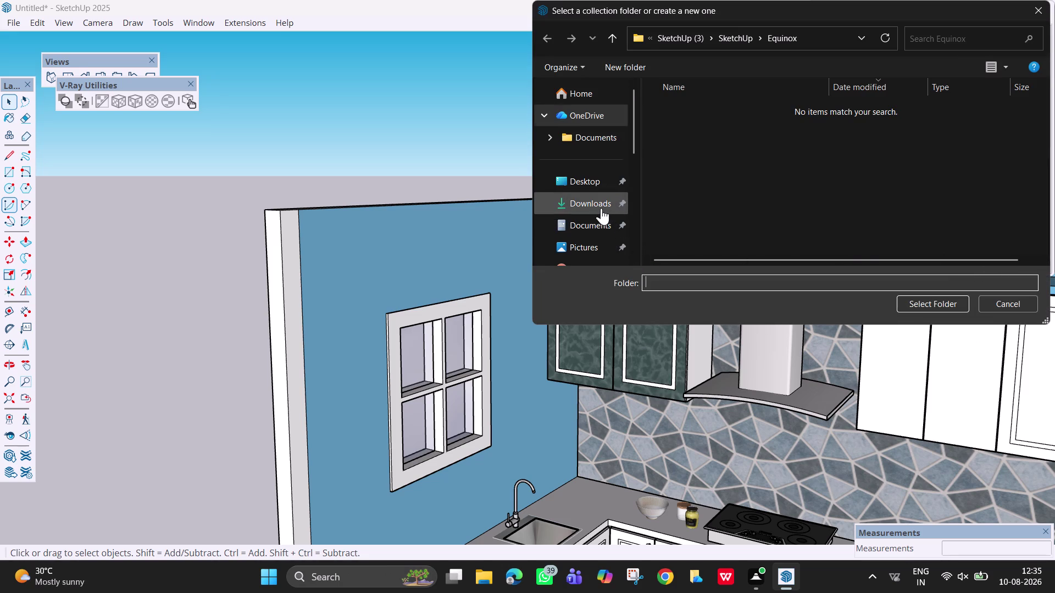
double_click(774, 149)
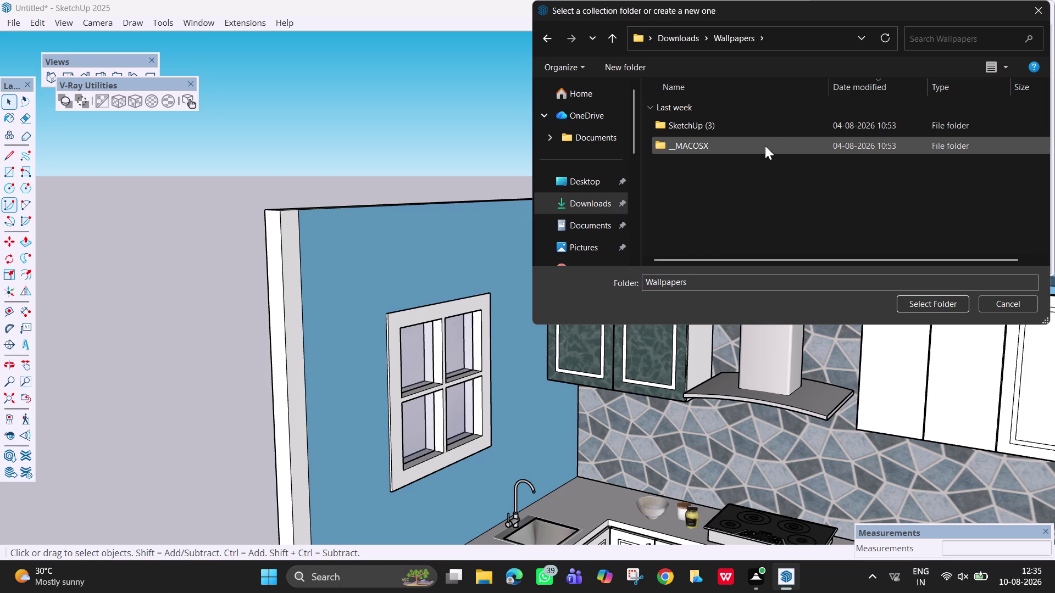
click(761, 138)
double_click(759, 133)
double_click(765, 164)
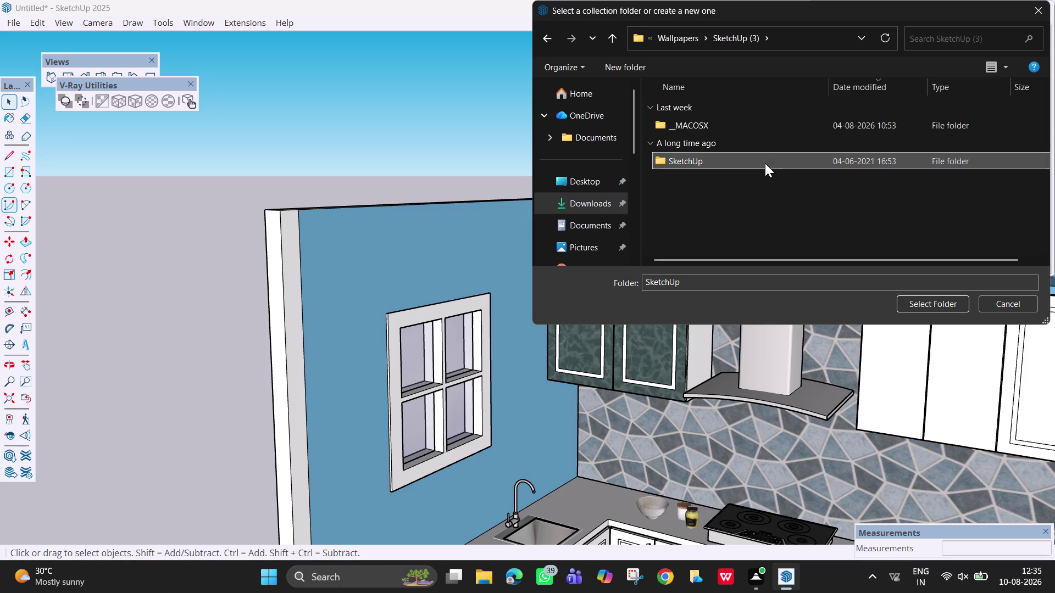
scroll(down, 3)
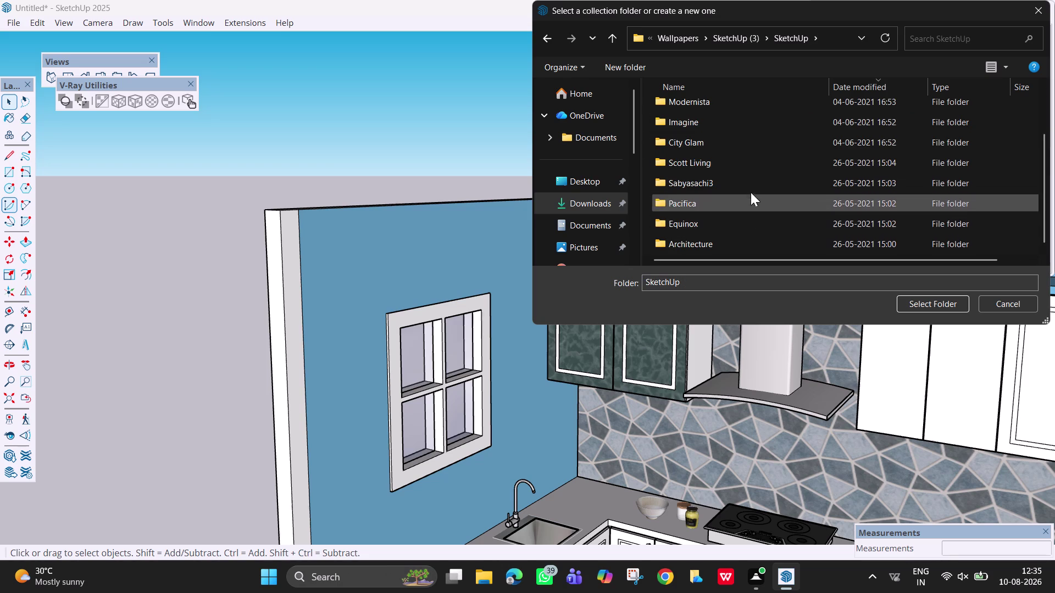
click(758, 198)
click(925, 298)
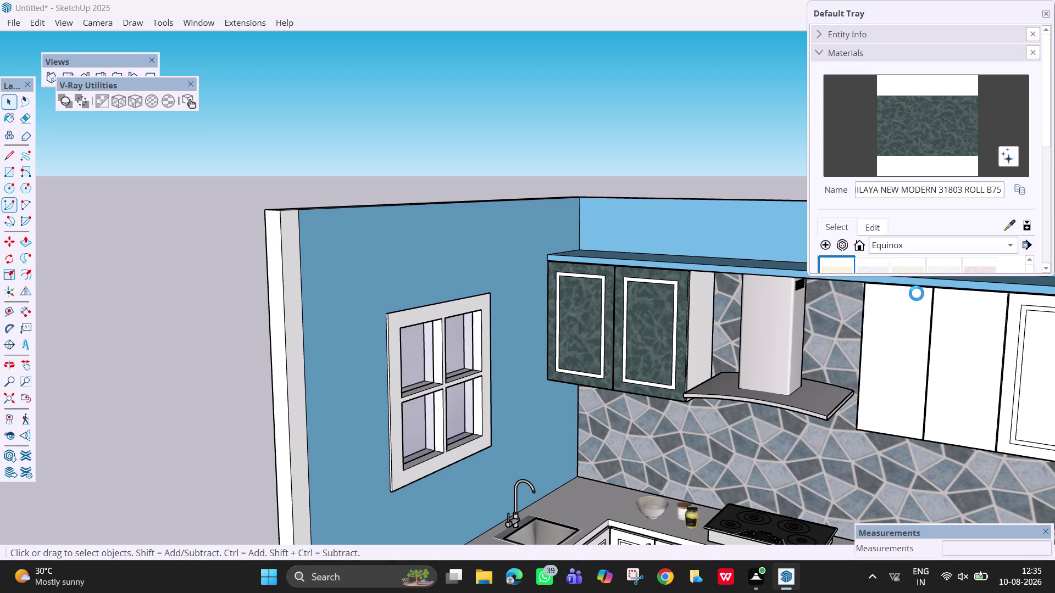
Scroll through the Pacifica swatches and activate the Sample Paint eyedropper.
scroll(down, 3)
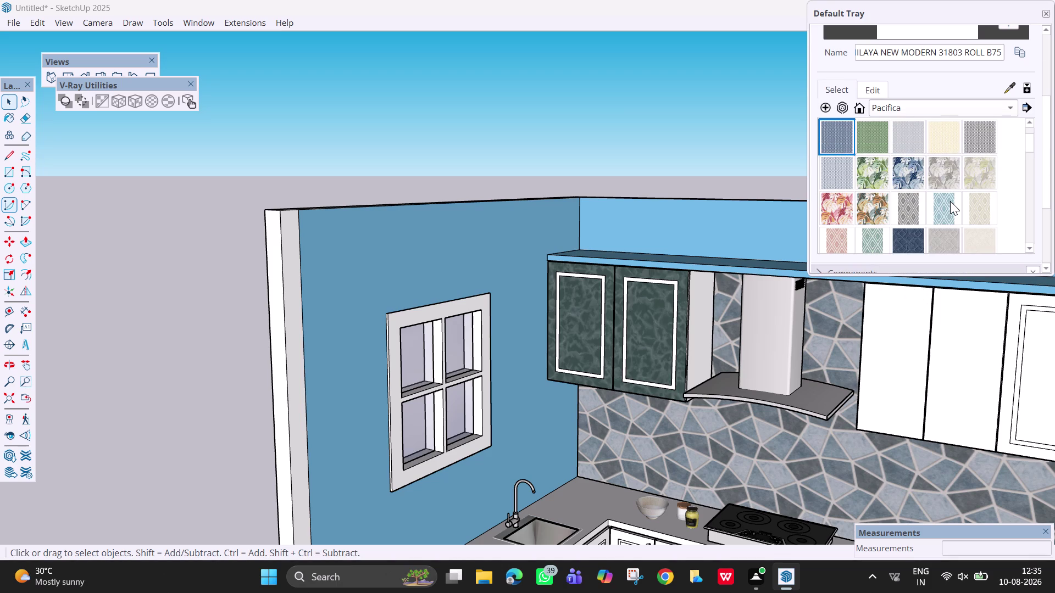
scroll(down, 3)
scroll(down, 3)
scroll(down, 3)
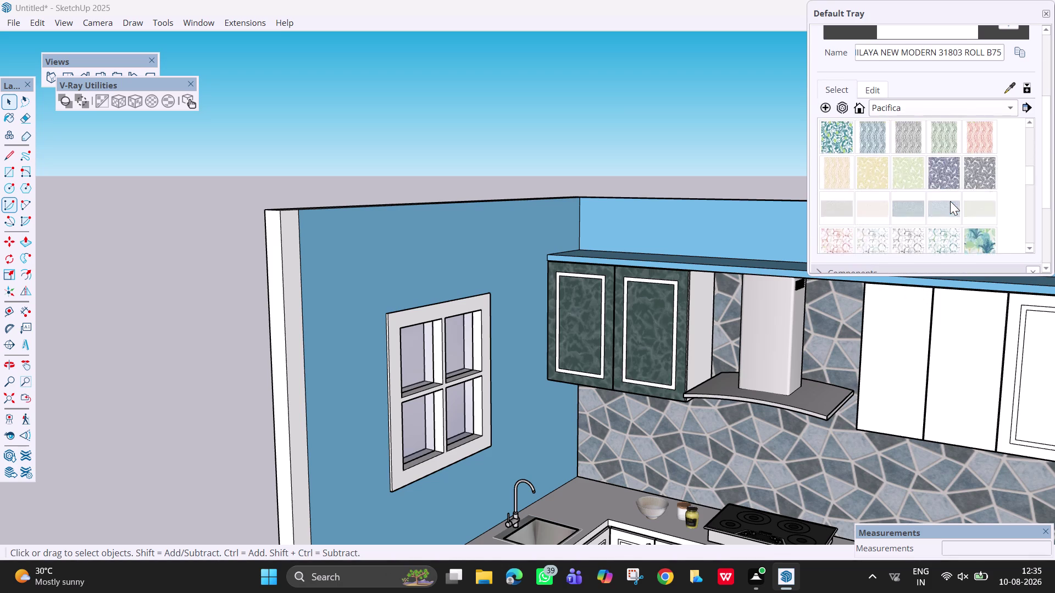
scroll(down, 3)
scroll(down, 3)
scroll(down, 3)
scroll(up, 3)
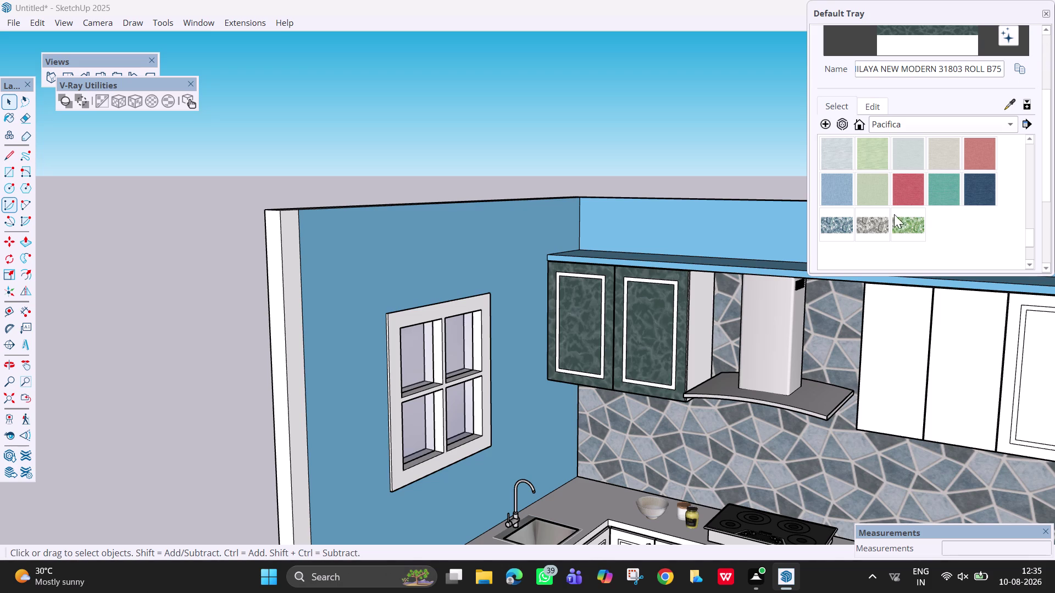
click(1009, 103)
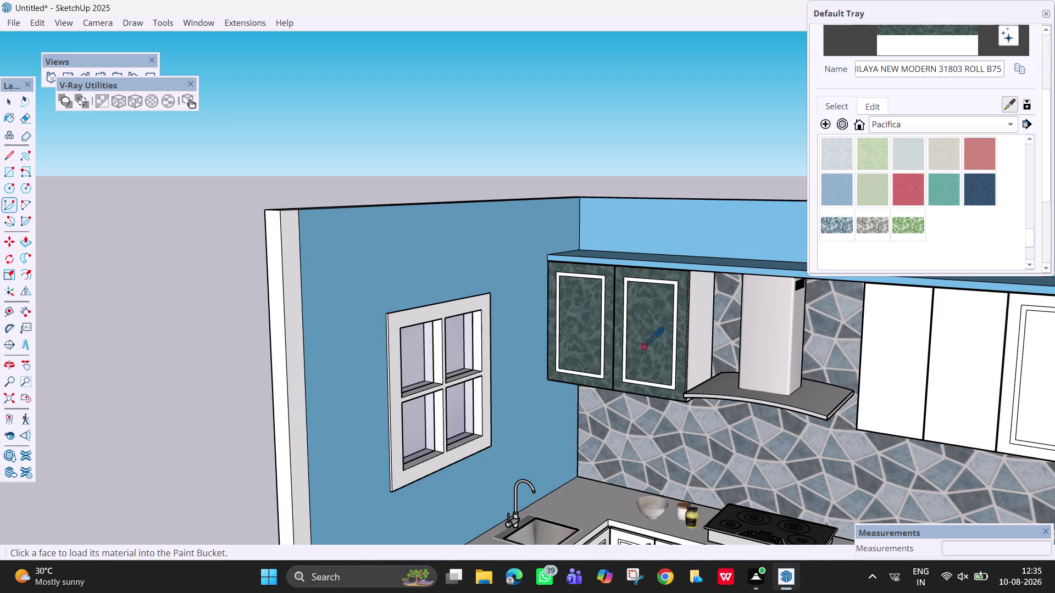
Sample the teal marble from an upper door and paint the tall end cabinet door.
click(659, 335)
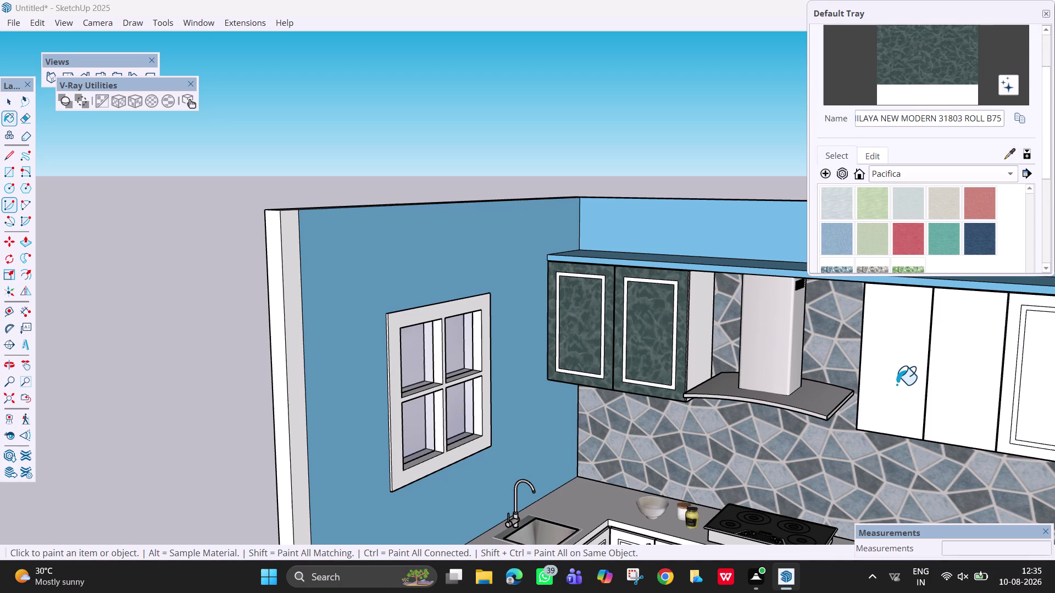
scroll(down, 3)
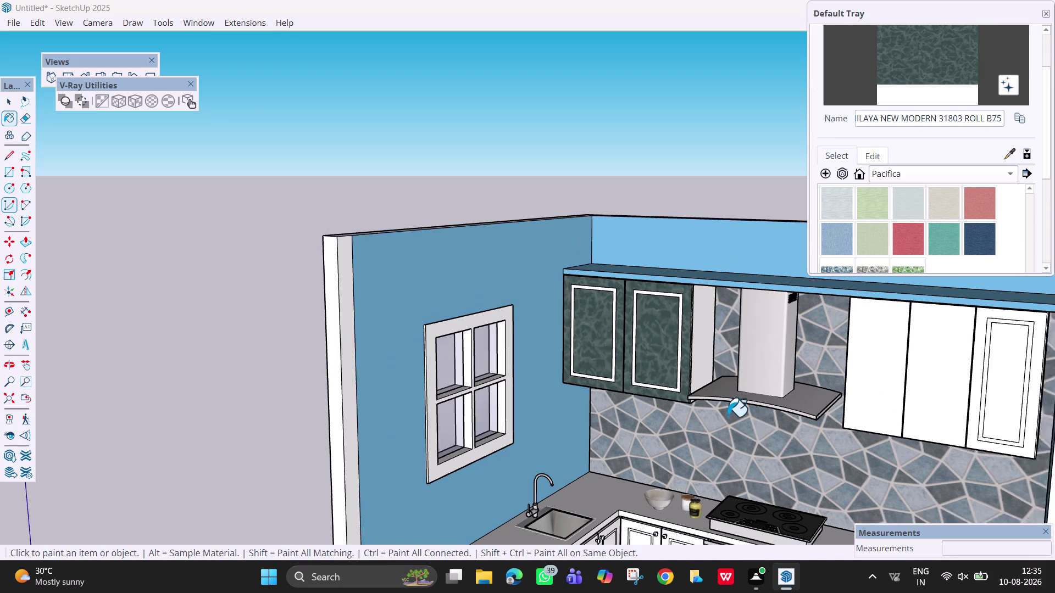
scroll(down, 3)
middle_drag(728, 416, 761, 434)
click(942, 380)
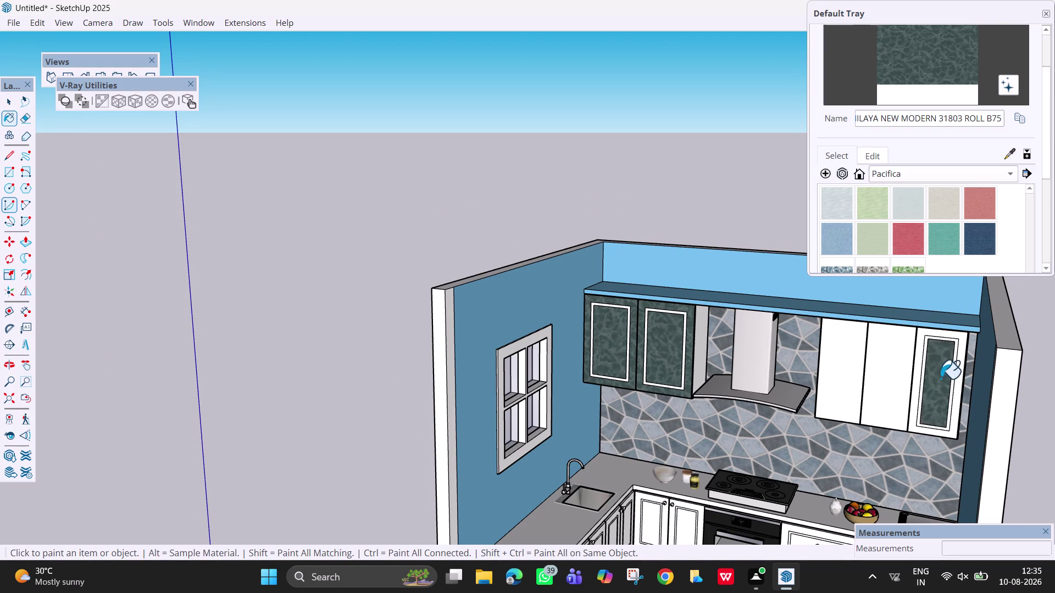
click(919, 362)
Paint the lower door beside the oven with the same teal marble.
scroll(down, 3)
middle_drag(761, 452, 758, 368)
scroll(down, 3)
scroll(up, 3)
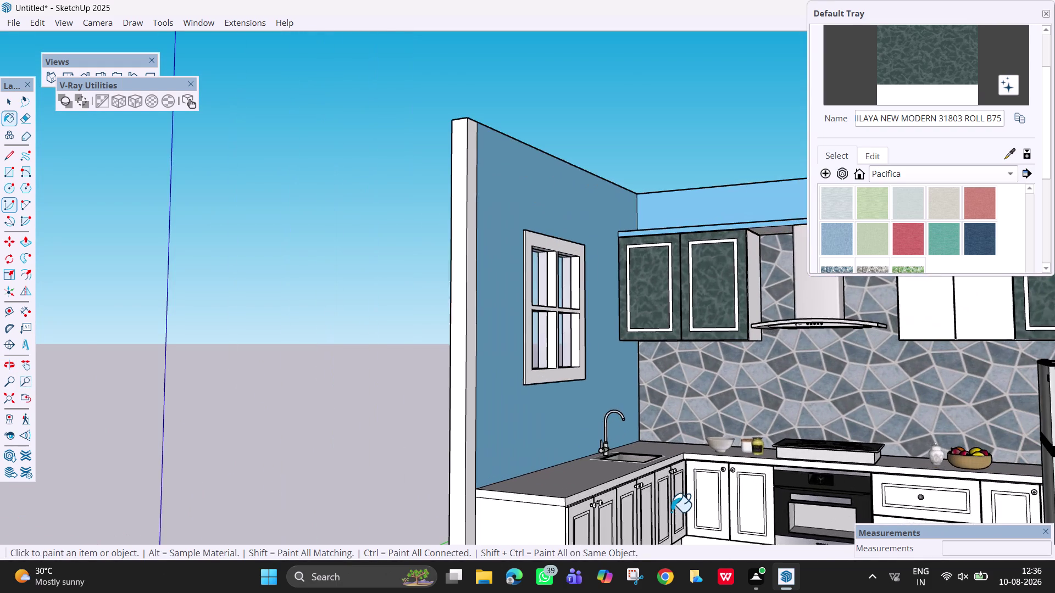
scroll(up, 3)
click(708, 490)
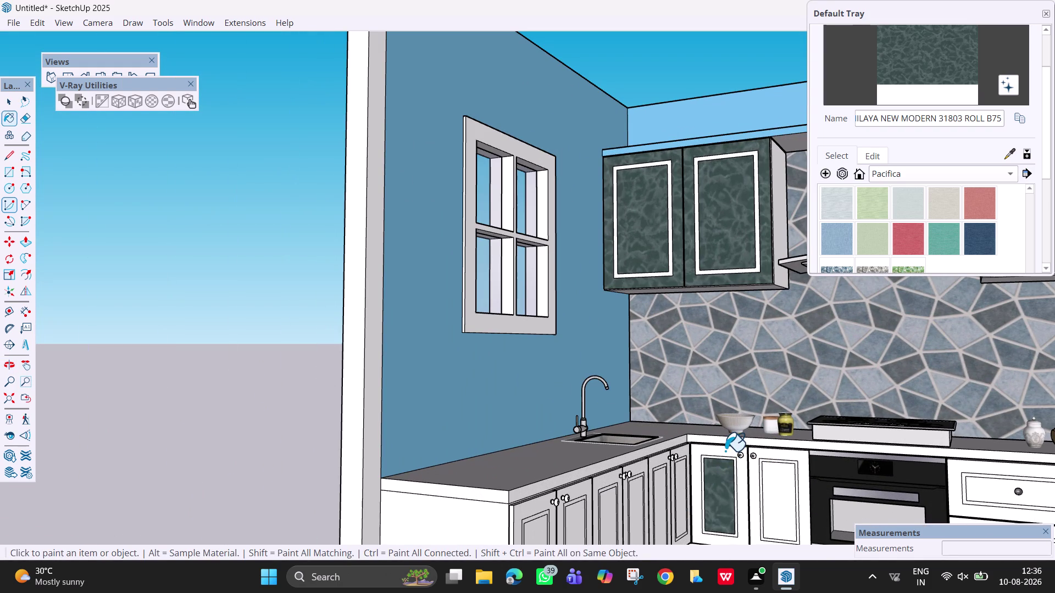
click(725, 451)
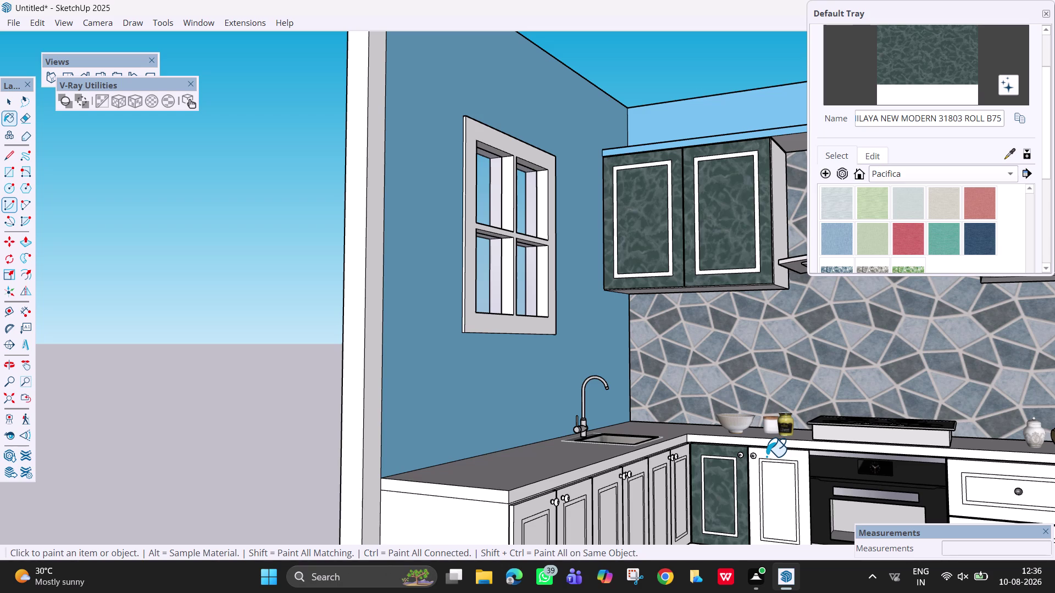
scroll(up, 3)
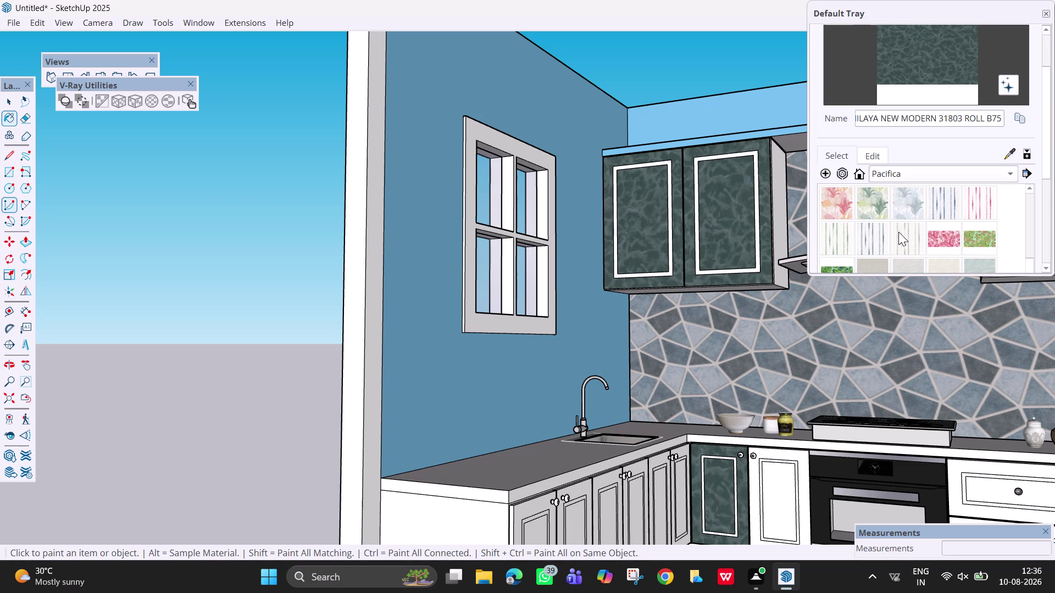
Switch the Materials browser to the Architecture collection.
scroll(down, 3)
scroll(up, 3)
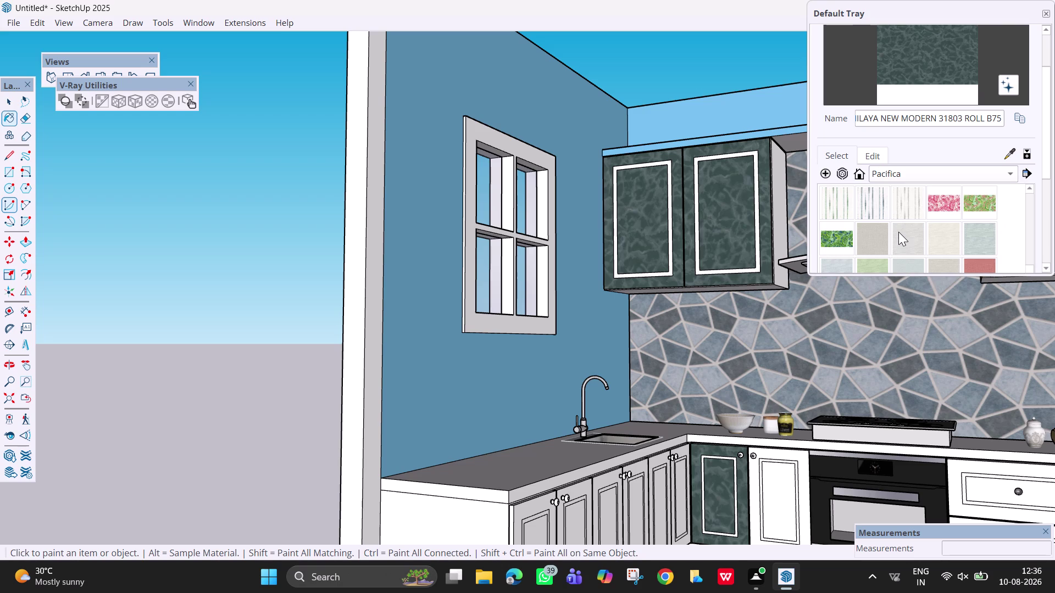
scroll(up, 3)
scroll(up, 3)
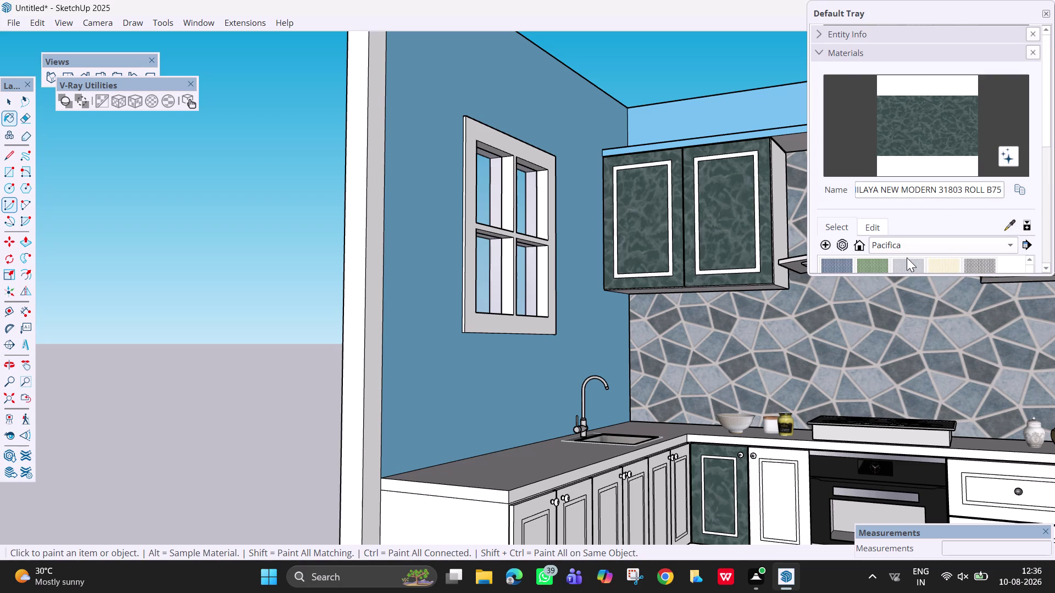
click(929, 245)
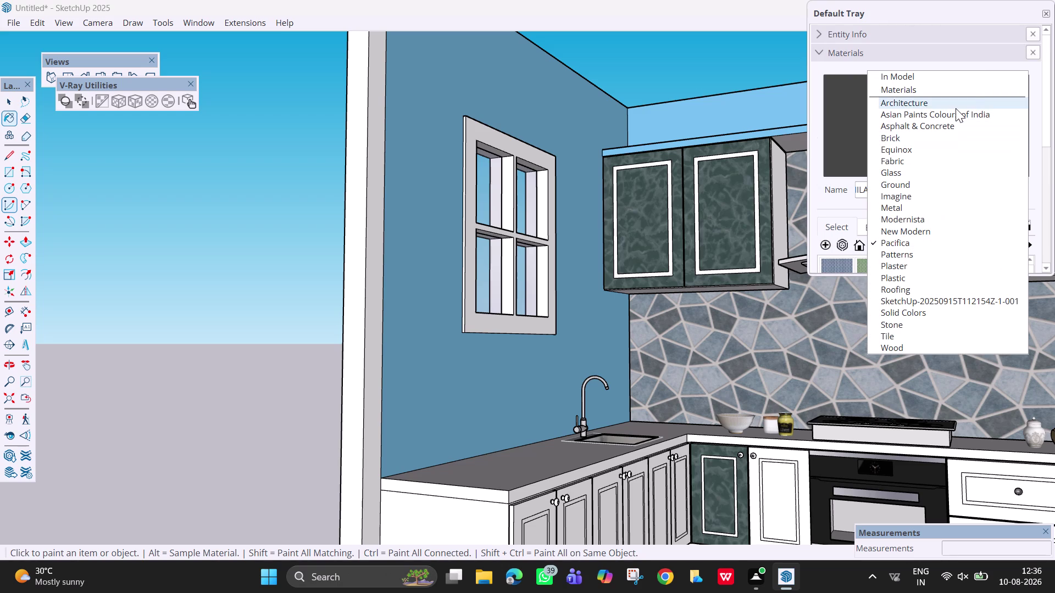
click(956, 108)
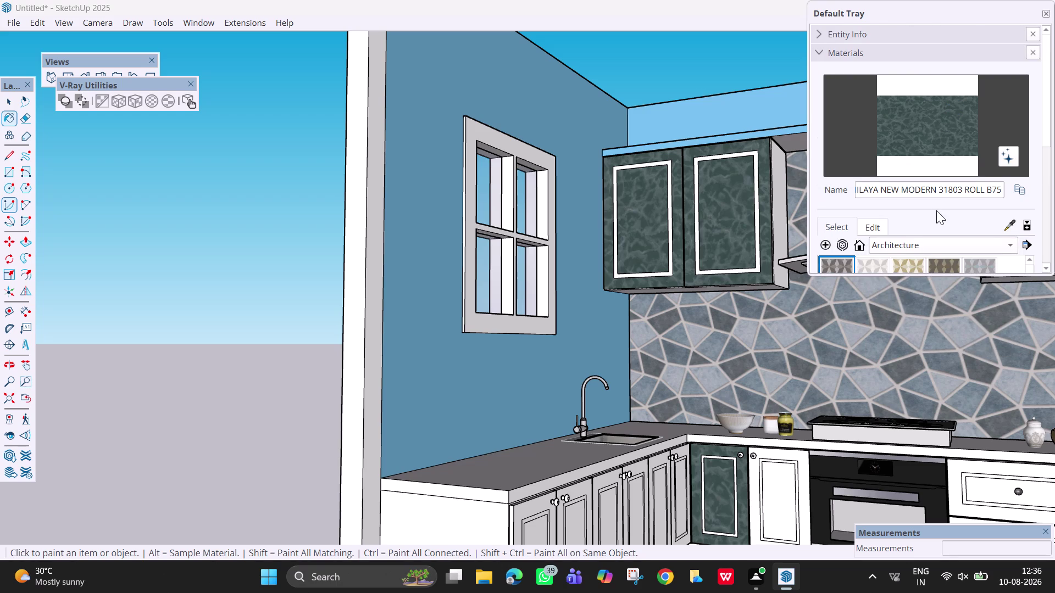
Open the SketchUp materials folder so its six swatches appear.
scroll(down, 3)
scroll(down, 3)
scroll(down, 3)
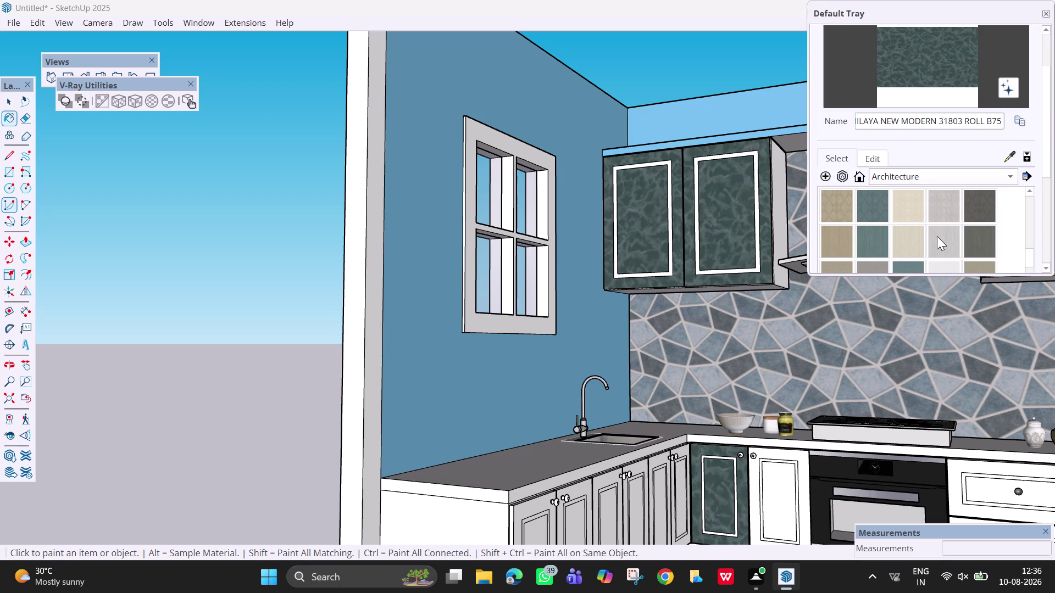
scroll(down, 3)
scroll(down, 3)
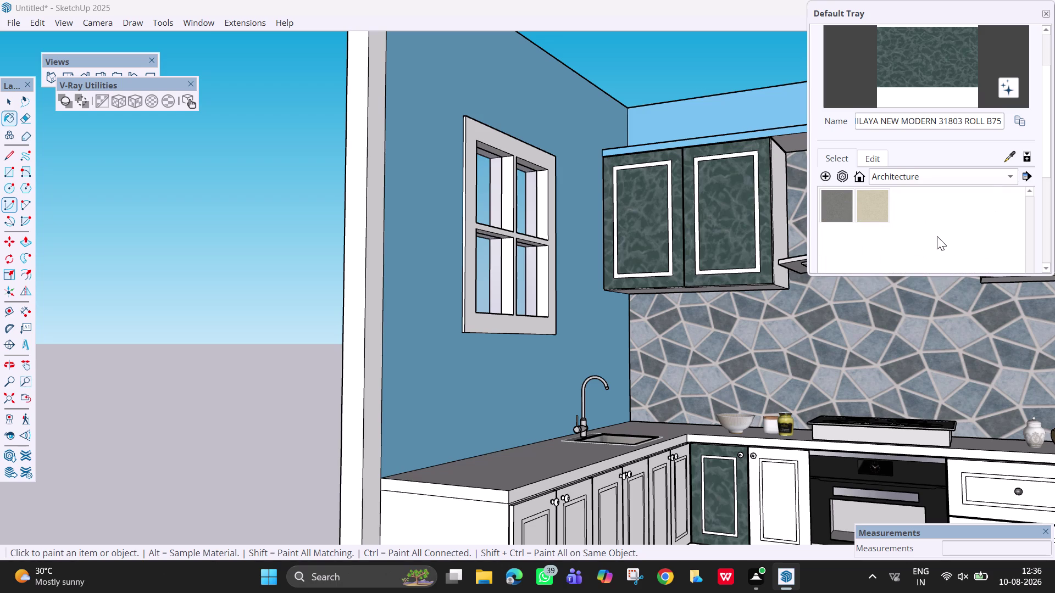
scroll(up, 3)
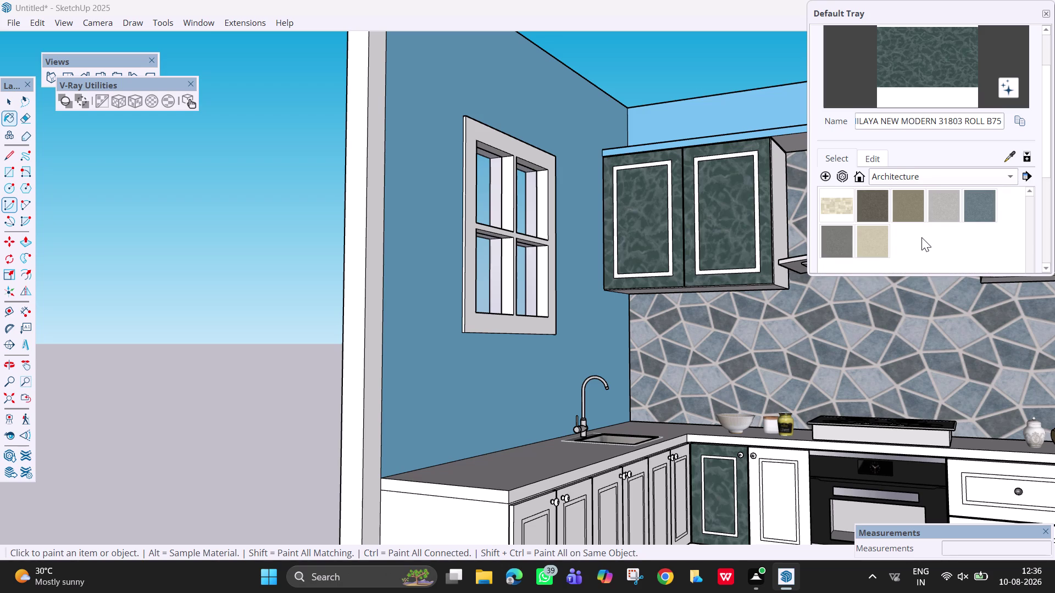
middle_drag(920, 236, 926, 258)
click(946, 177)
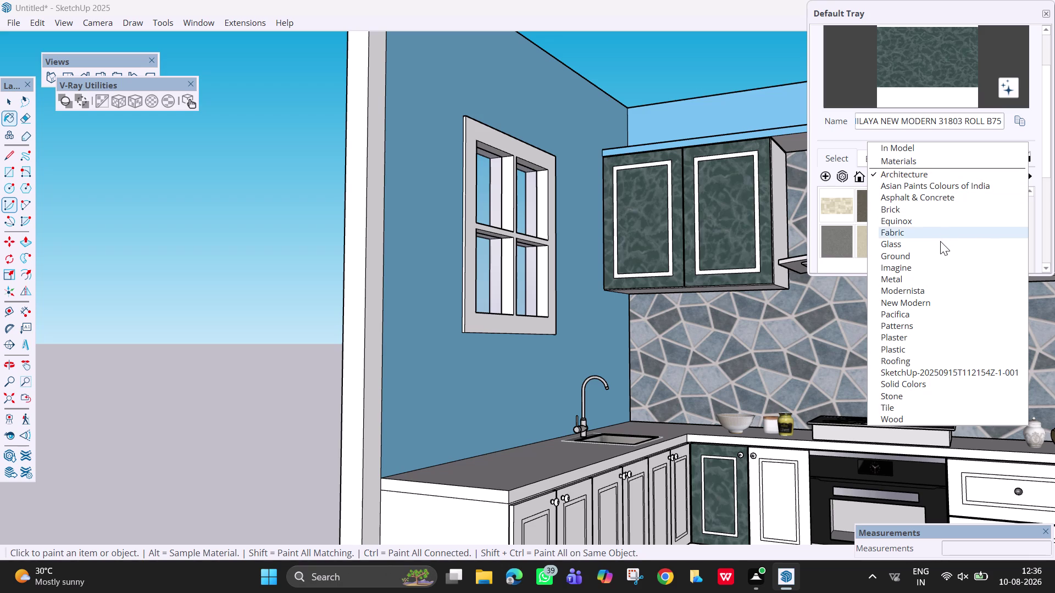
click(923, 374)
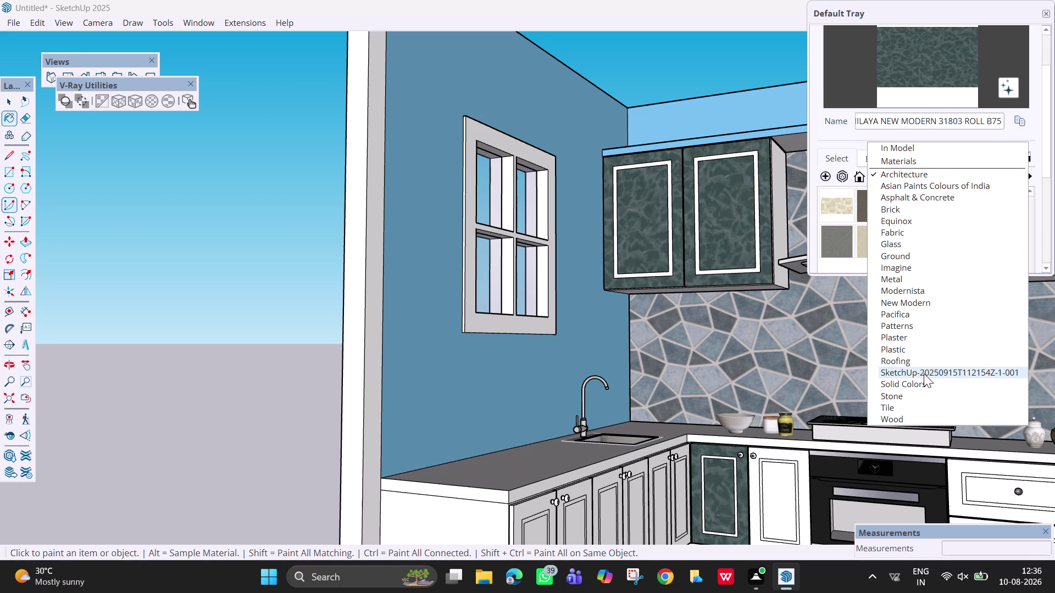
double_click(840, 201)
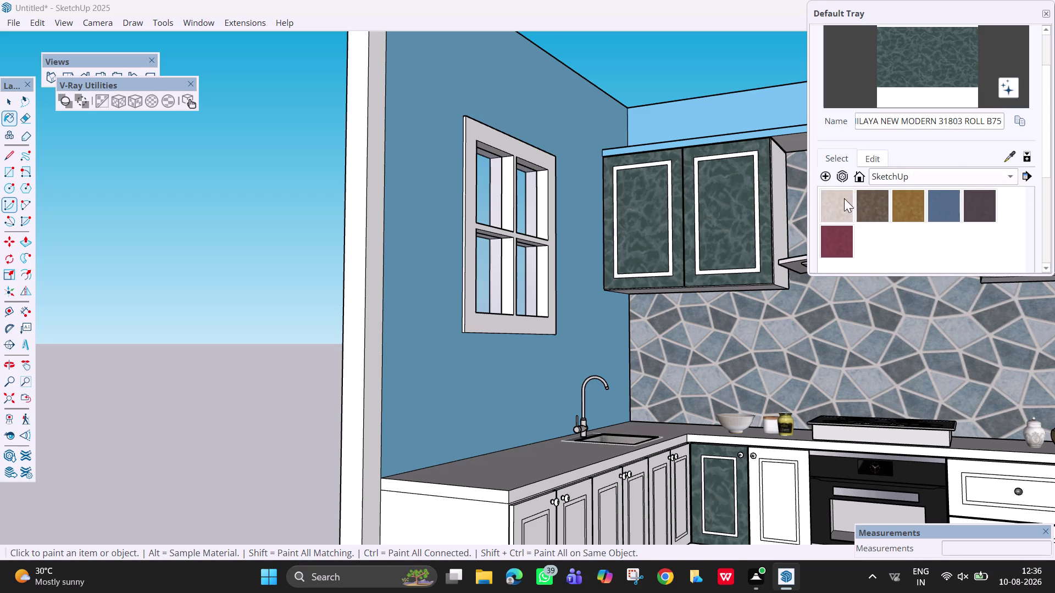
Paint the lower door beside the oven with the brown stone-like SketchUp material.
click(868, 212)
click(717, 508)
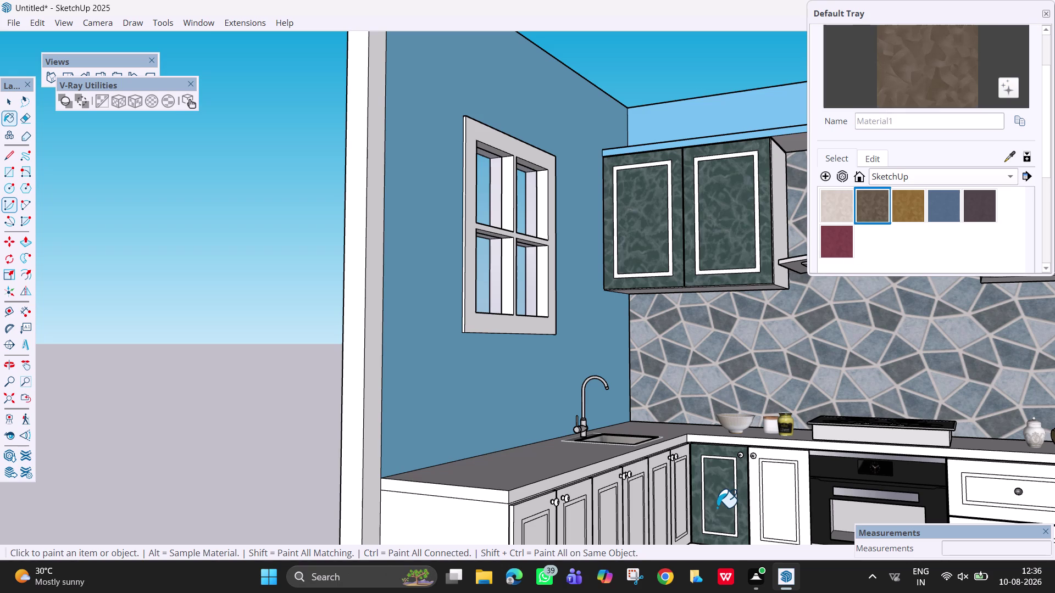
click(697, 492)
scroll(up, 3)
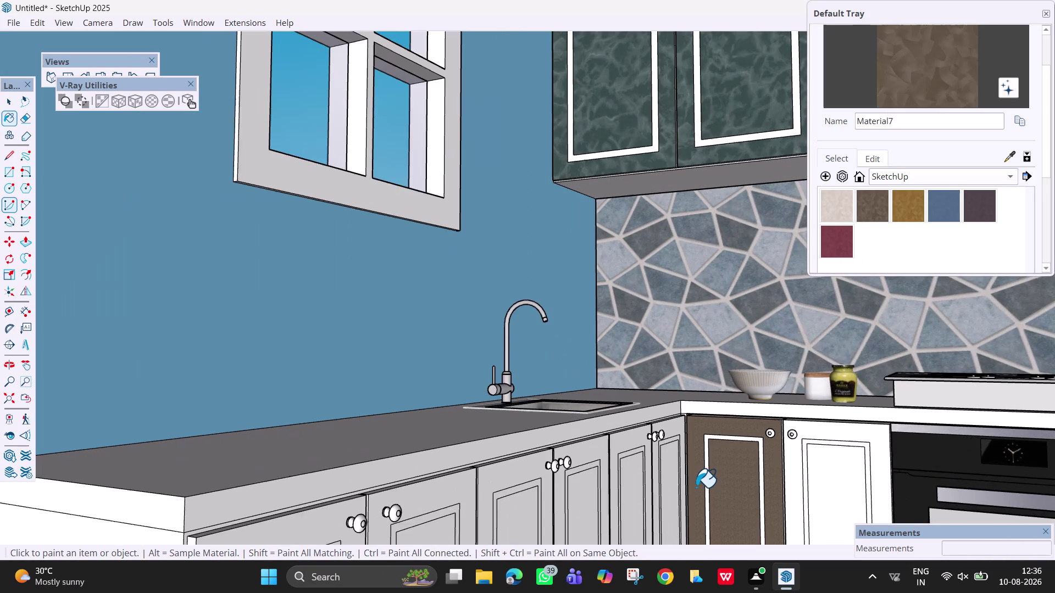
scroll(up, 3)
Select the whole lower door and refit its texture with V-Ray Cubic Projection.
key(space)
click(745, 481)
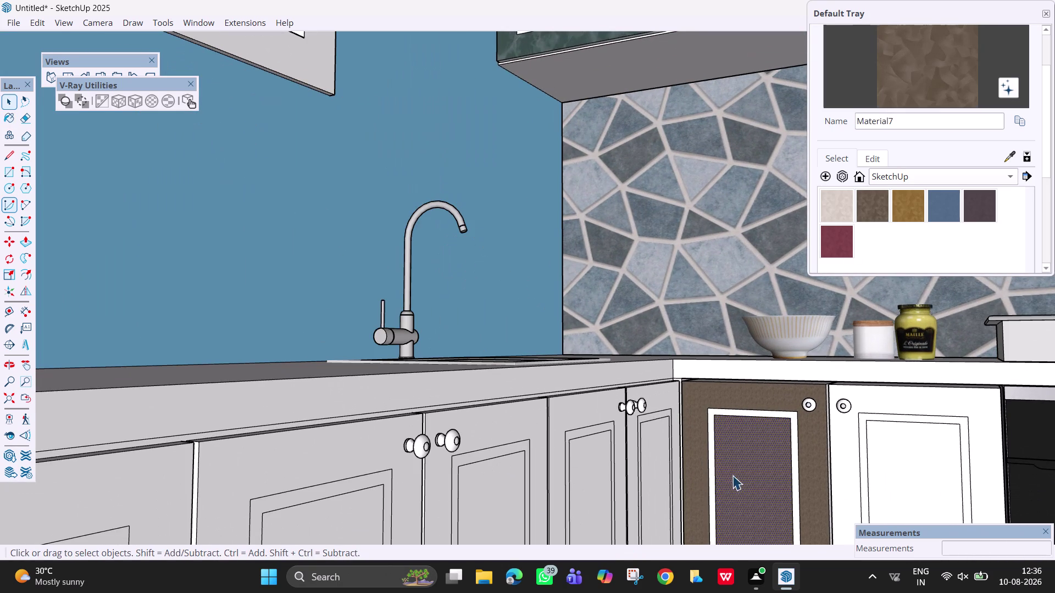
click(692, 451)
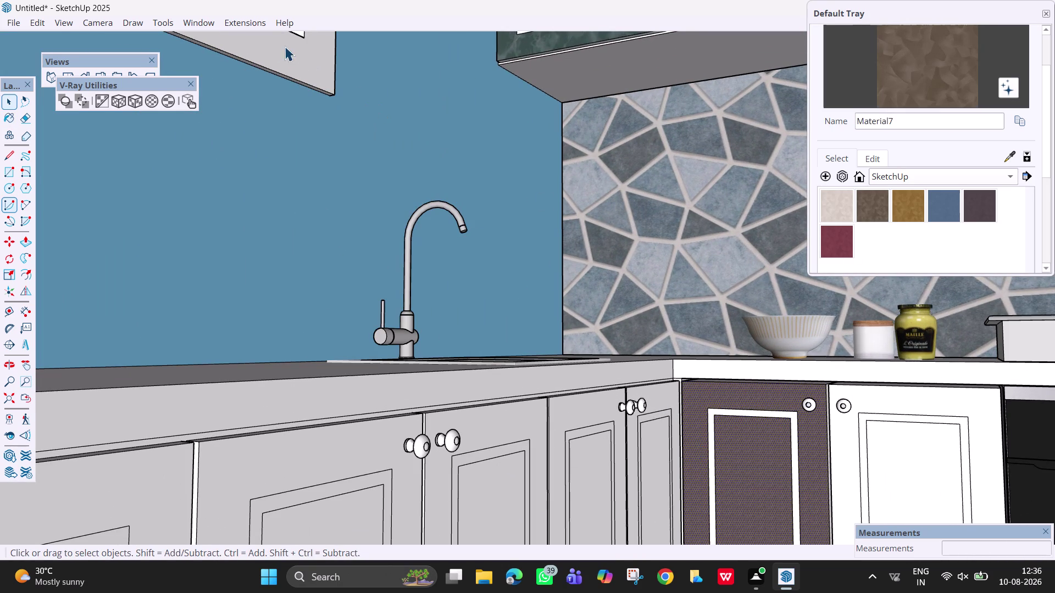
click(127, 104)
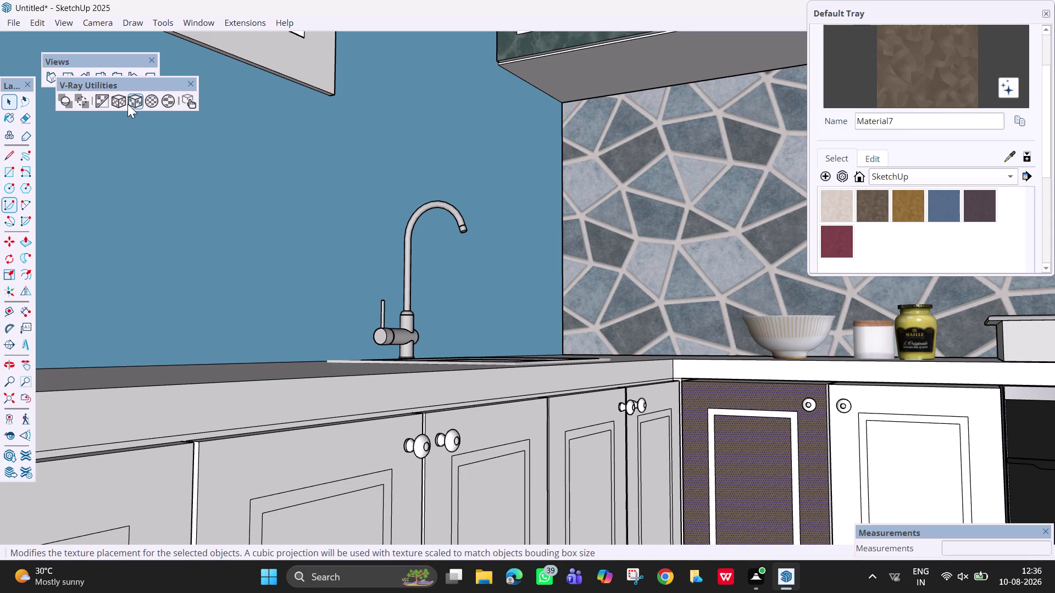
scroll(down, 3)
key(Escape)
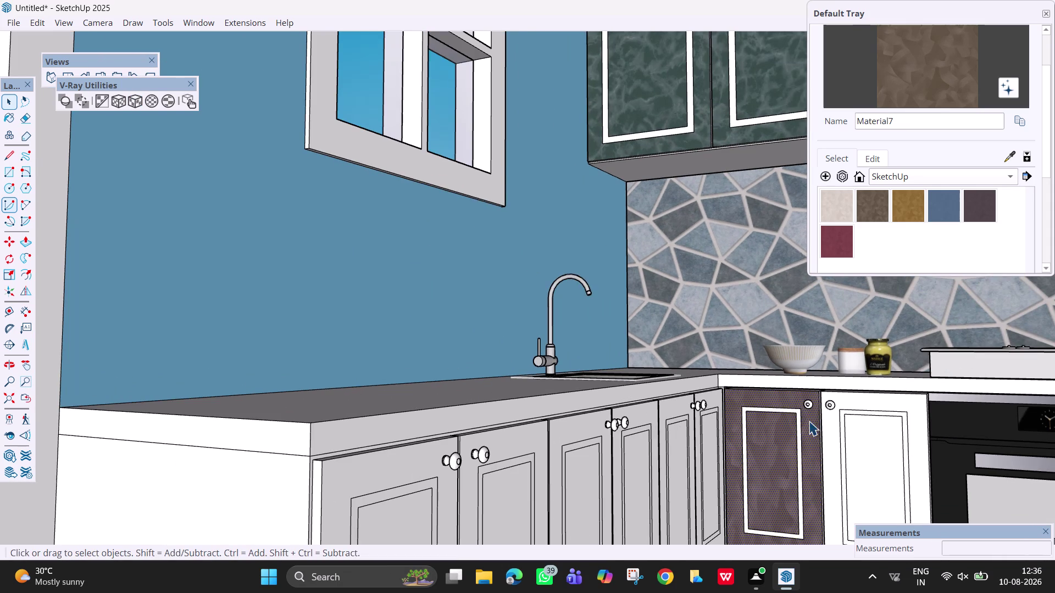
Orbit and zoom around the sink corner to inspect the brown door.
key(space)
scroll(down, 3)
middle_drag(803, 425, 868, 522)
scroll(down, 3)
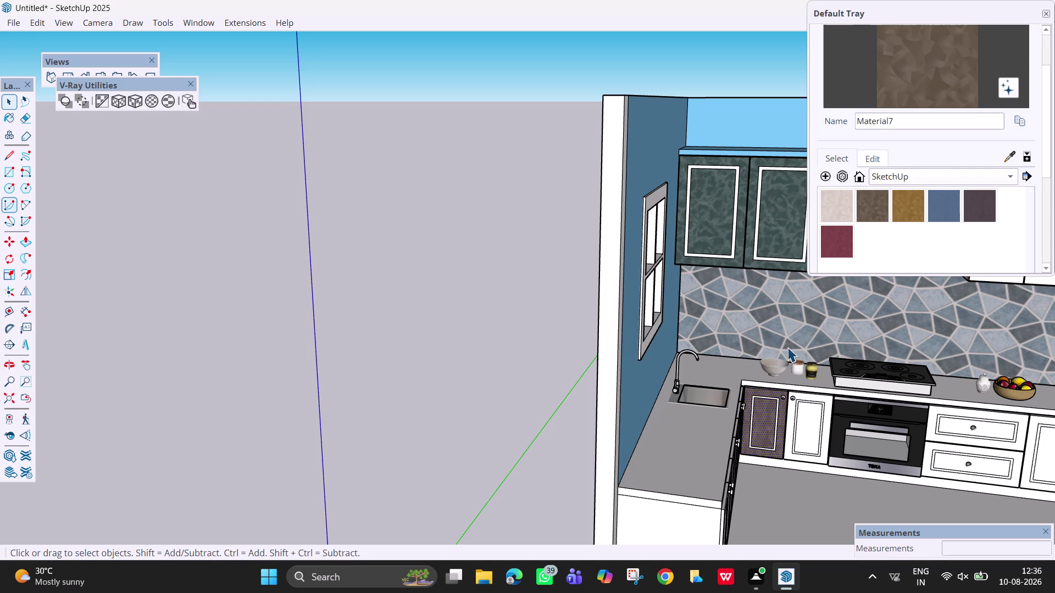
middle_drag(788, 347, 709, 428)
middle_drag(707, 409, 664, 320)
scroll(up, 3)
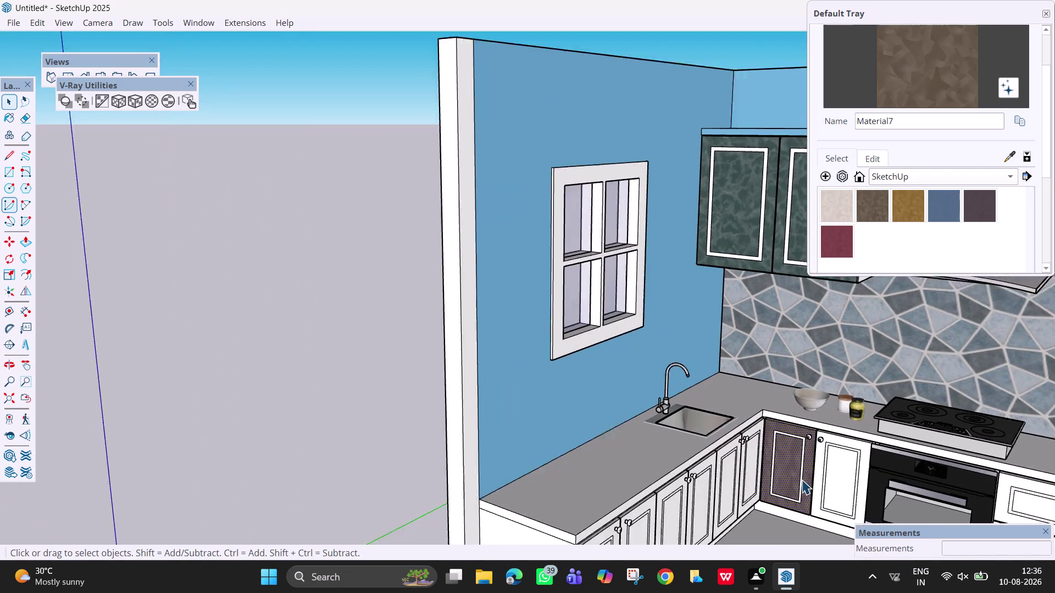
scroll(up, 3)
key(space)
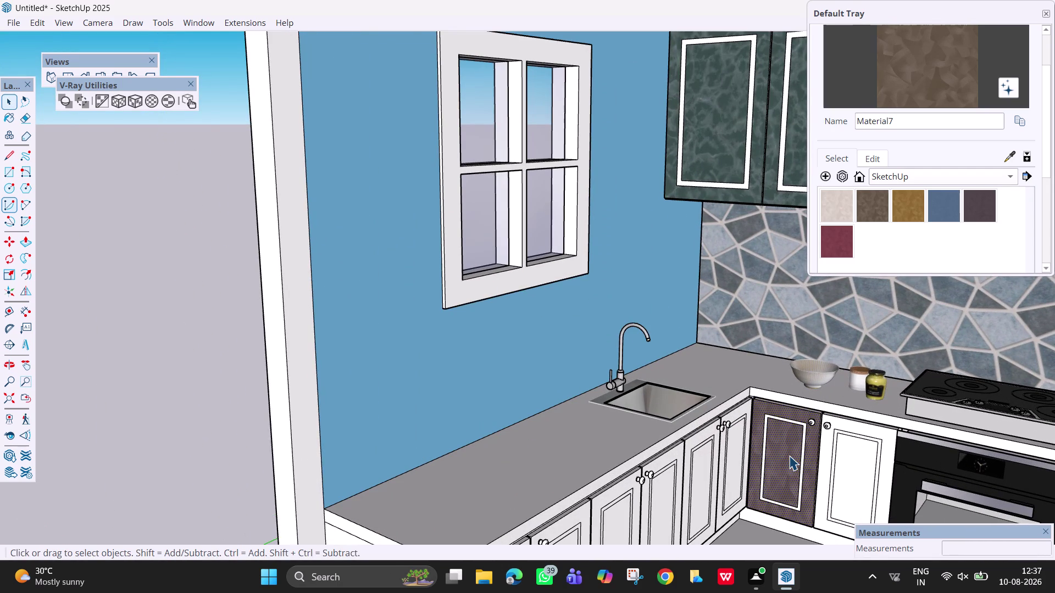
scroll(down, 3)
scroll(down, 3)
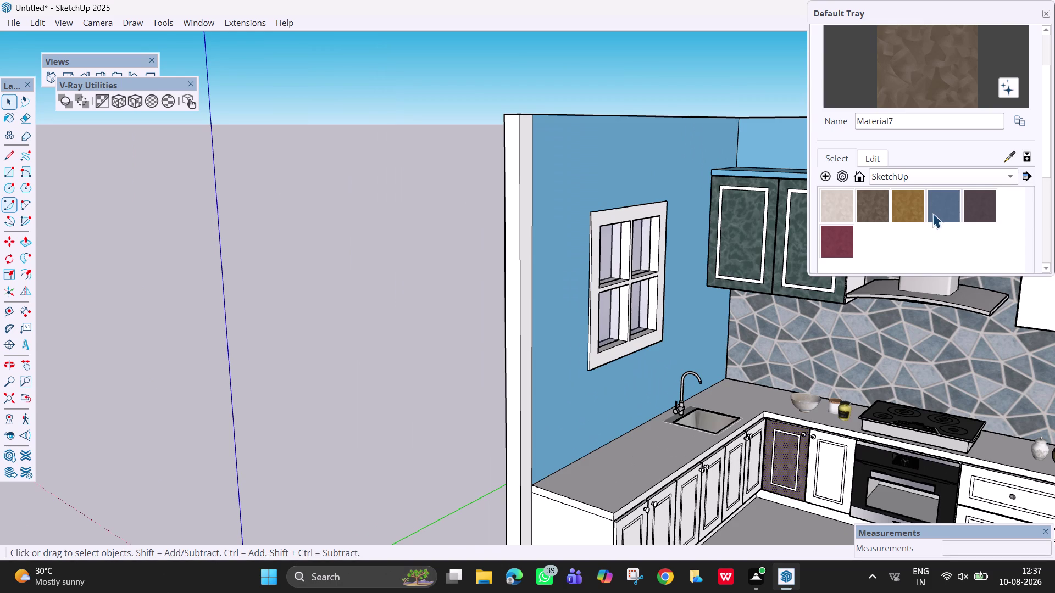
scroll(up, 3)
click(987, 203)
scroll(up, 3)
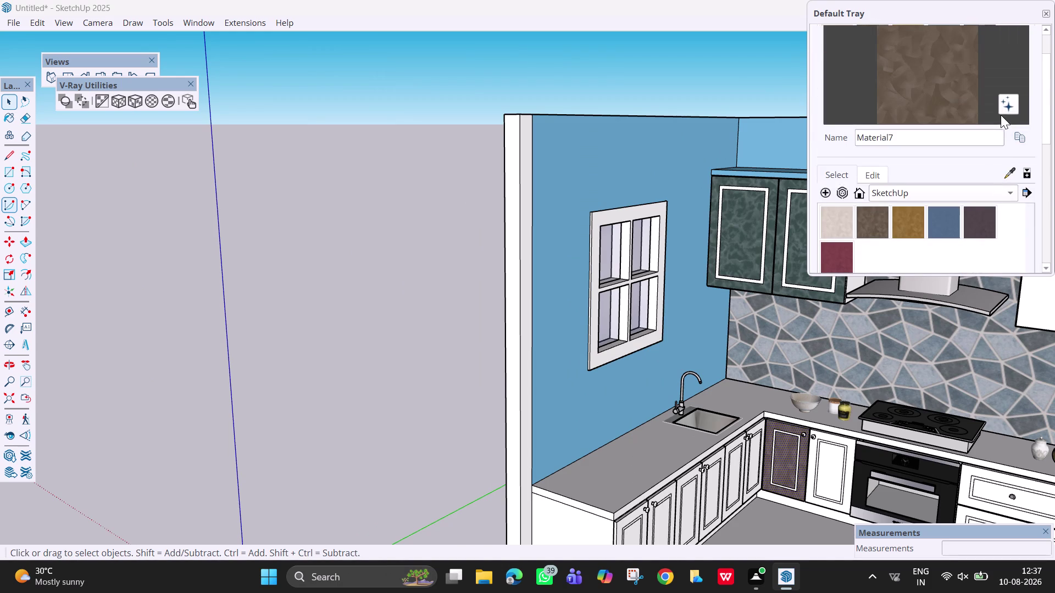
Preview the swatches, then paint the neighbouring cabinet door with cream marble.
click(985, 221)
click(940, 220)
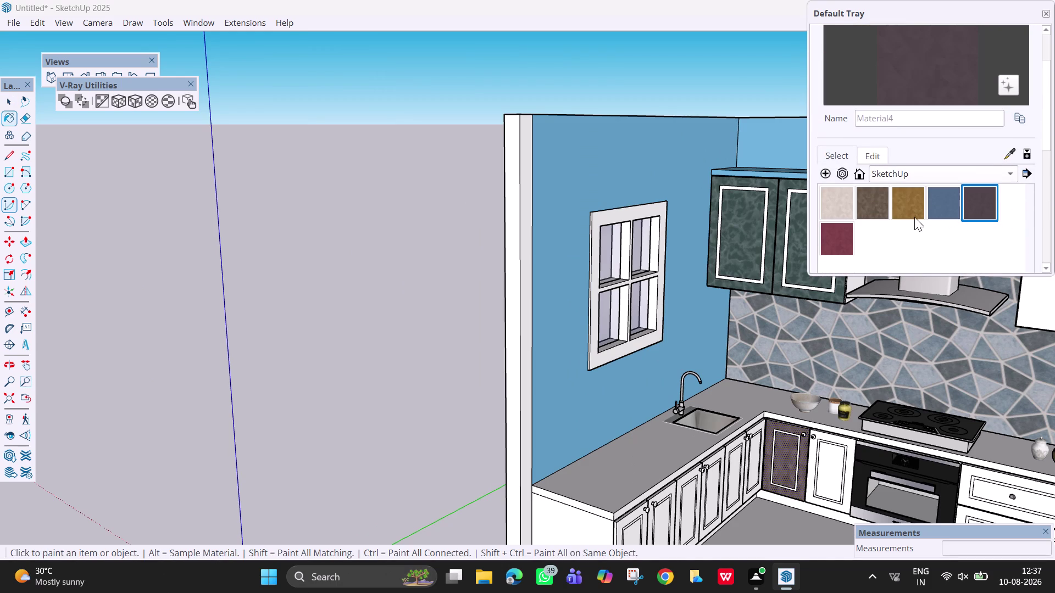
click(901, 216)
click(874, 208)
click(830, 205)
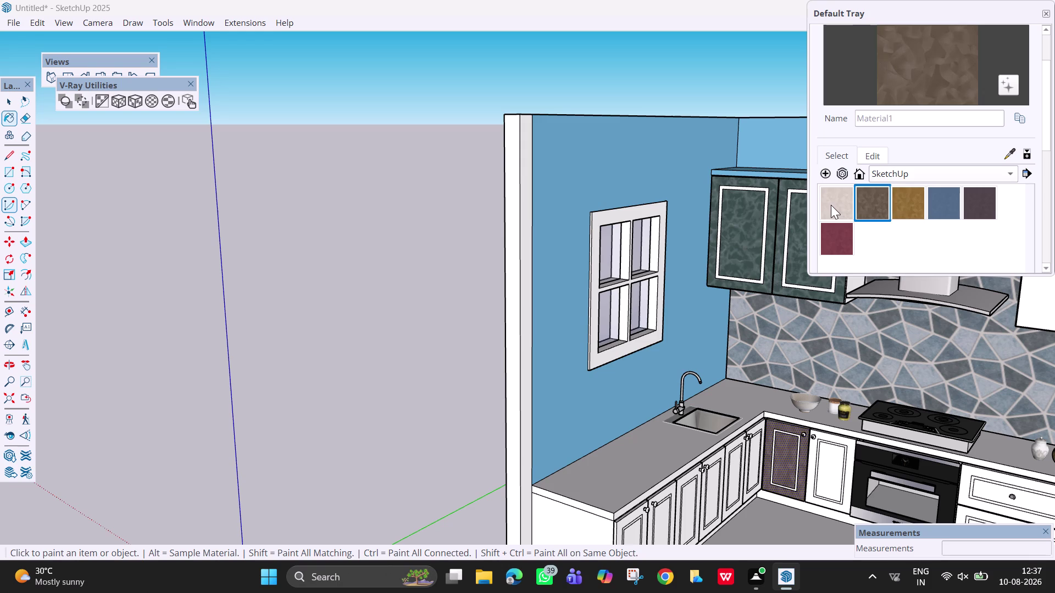
click(833, 238)
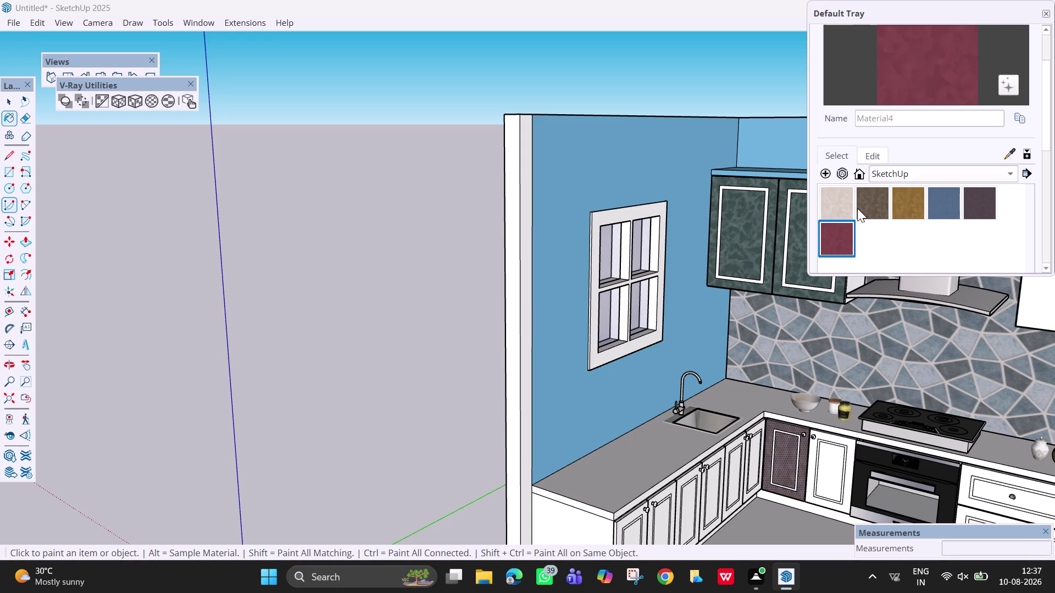
click(847, 201)
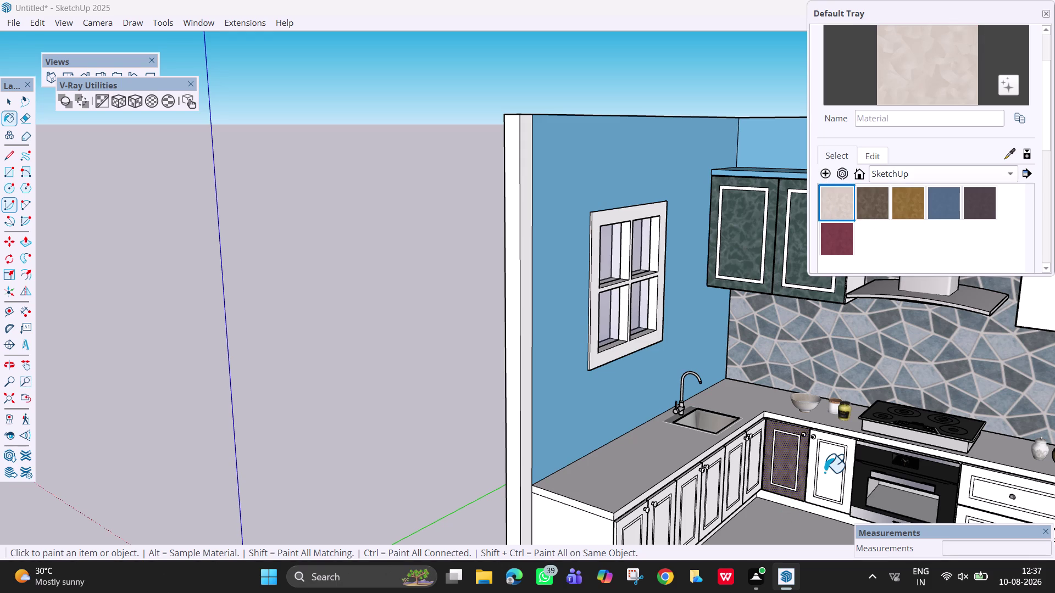
click(824, 473)
scroll(up, 3)
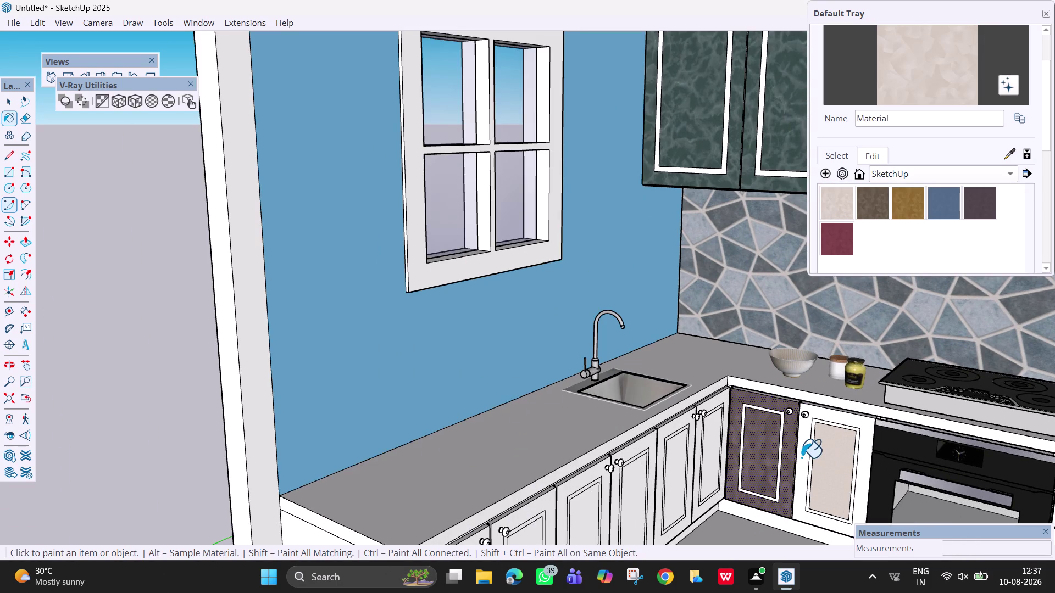
click(802, 458)
Select the cream marble door, apply a toolbar command to it, then clear the selection.
key(space)
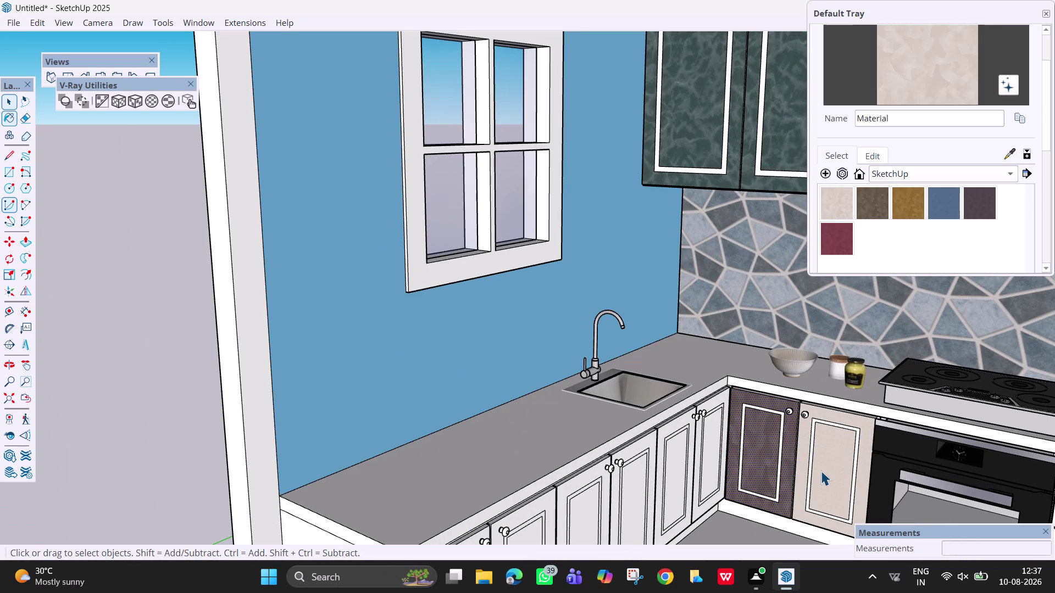
click(821, 470)
click(804, 460)
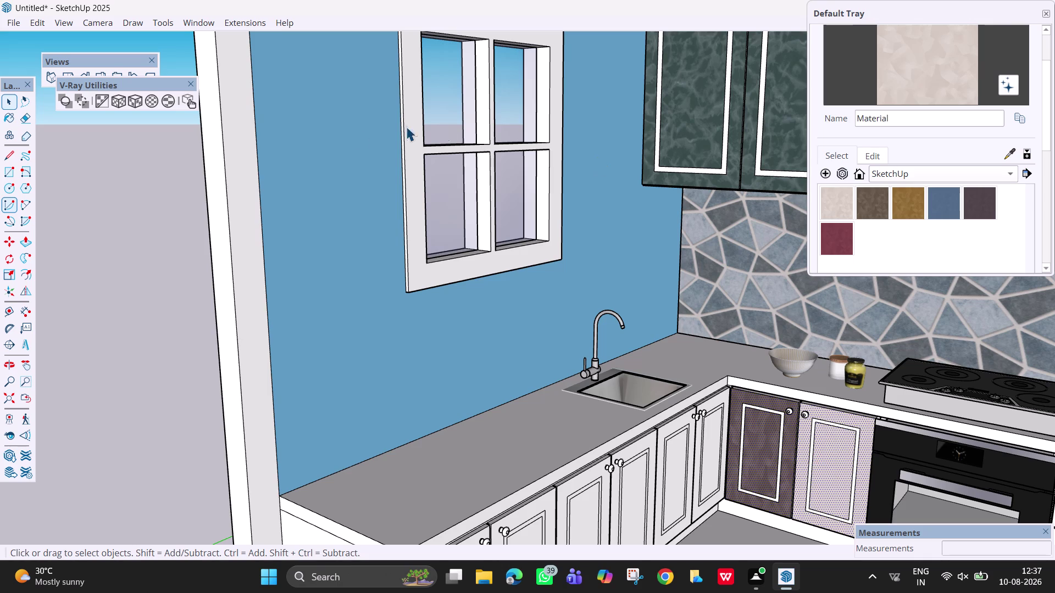
click(140, 96)
key(space)
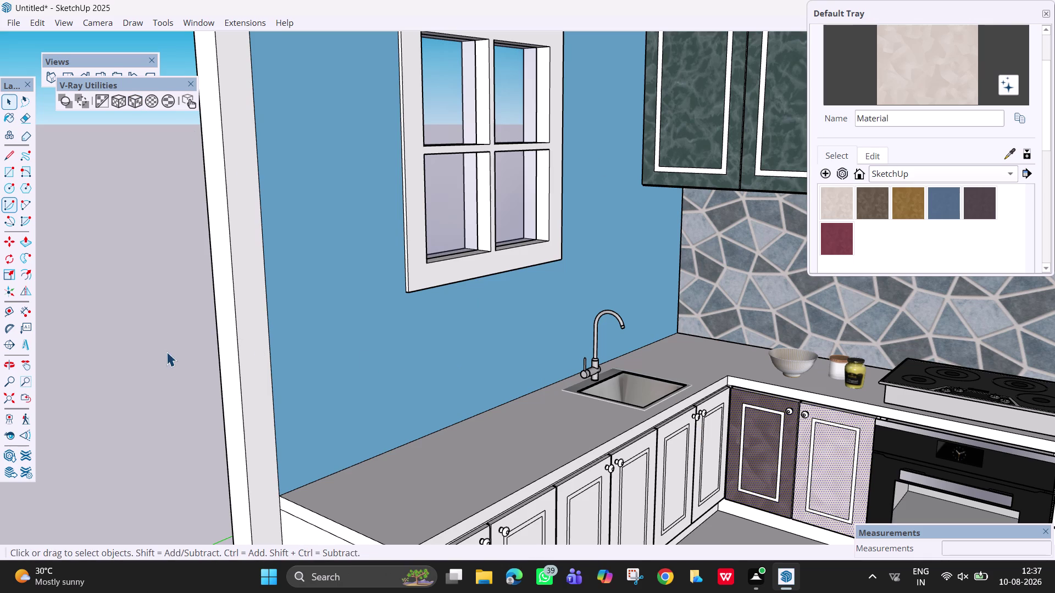
click(158, 352)
scroll(up, 3)
scroll(down, 3)
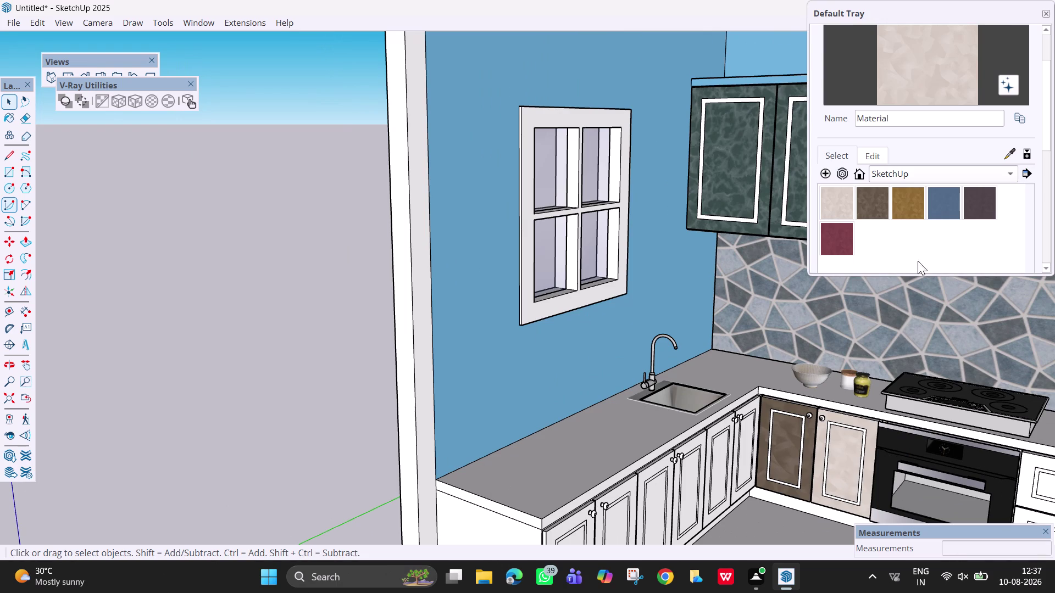
scroll(up, 3)
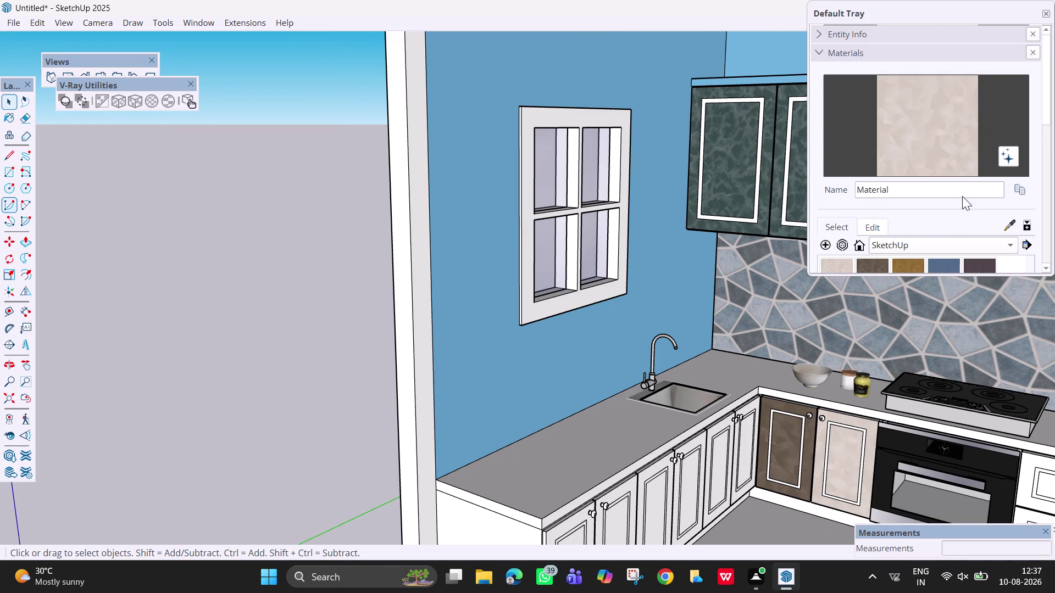
Switch the Materials browser to In Model and scroll through the model's swatches.
click(968, 247)
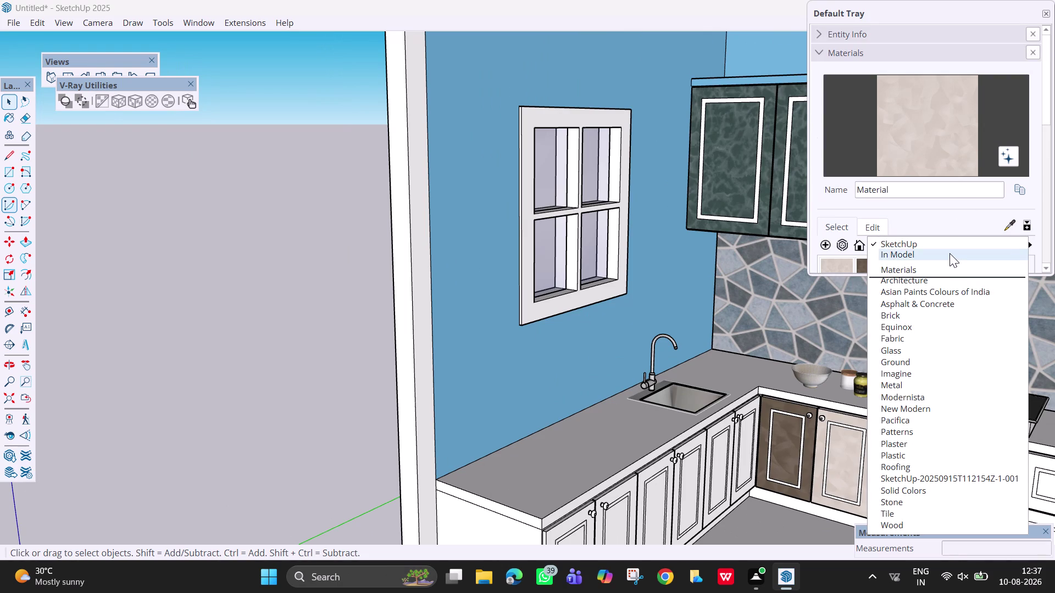
click(949, 254)
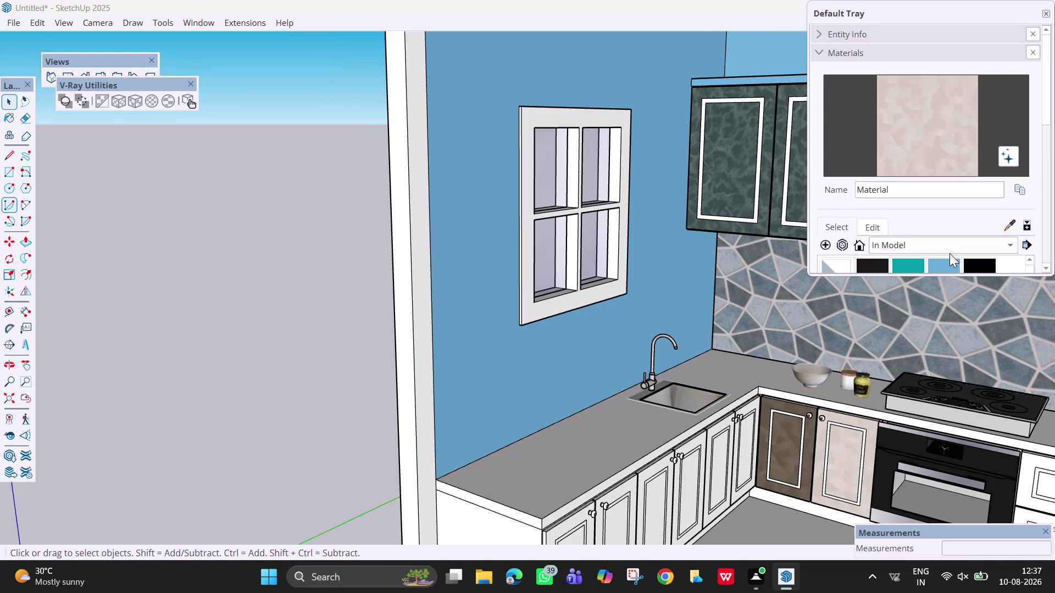
scroll(down, 3)
scroll(down, 3)
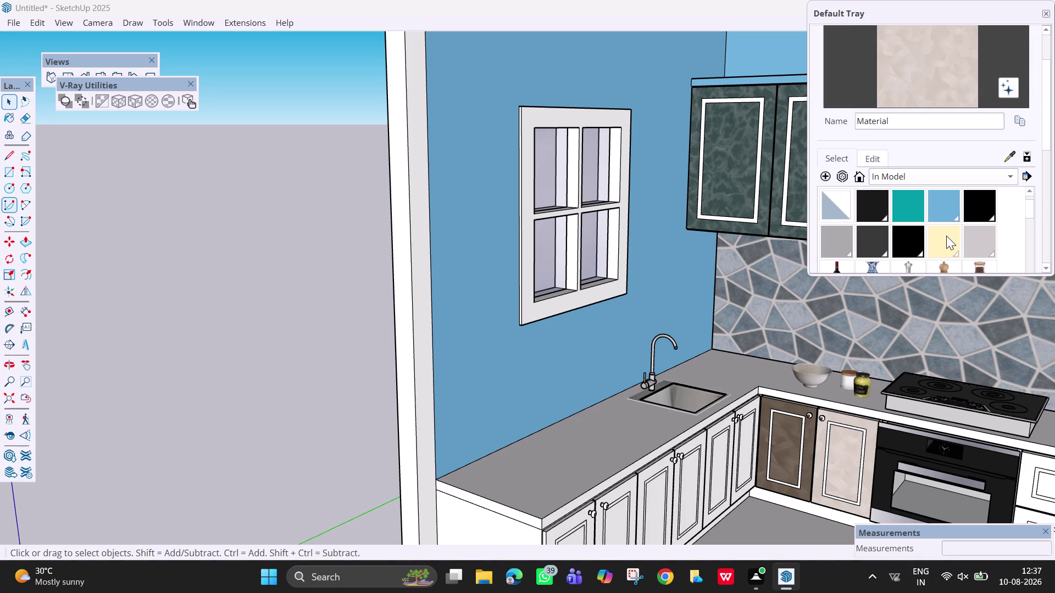
scroll(down, 3)
scroll(down, 3)
scroll(down, 3)
scroll(down, 3)
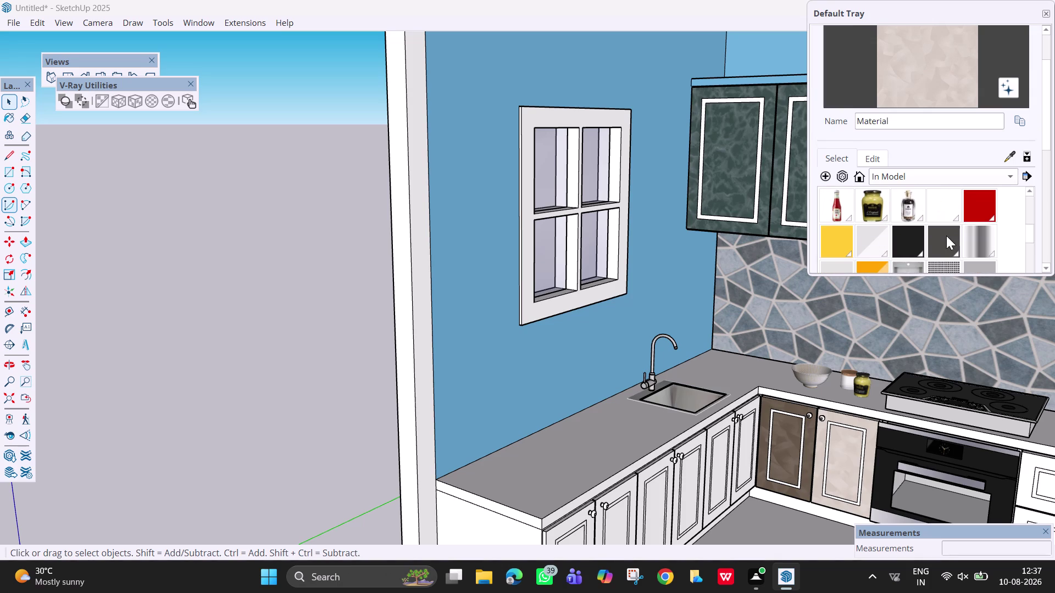
scroll(down, 3)
scroll(down, 3)
scroll(down, 3)
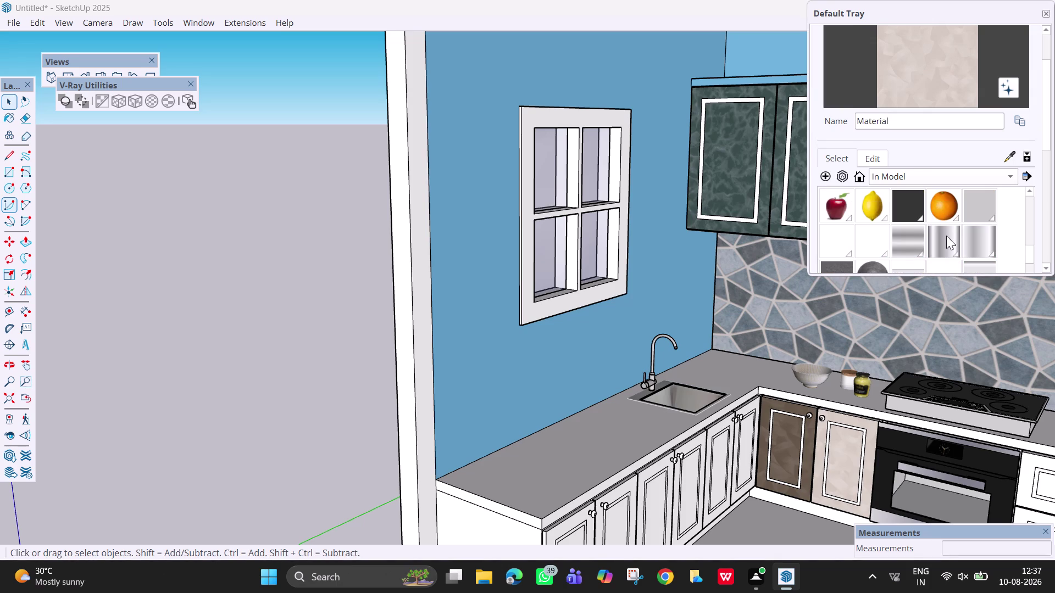
scroll(down, 3)
scroll(down, 3)
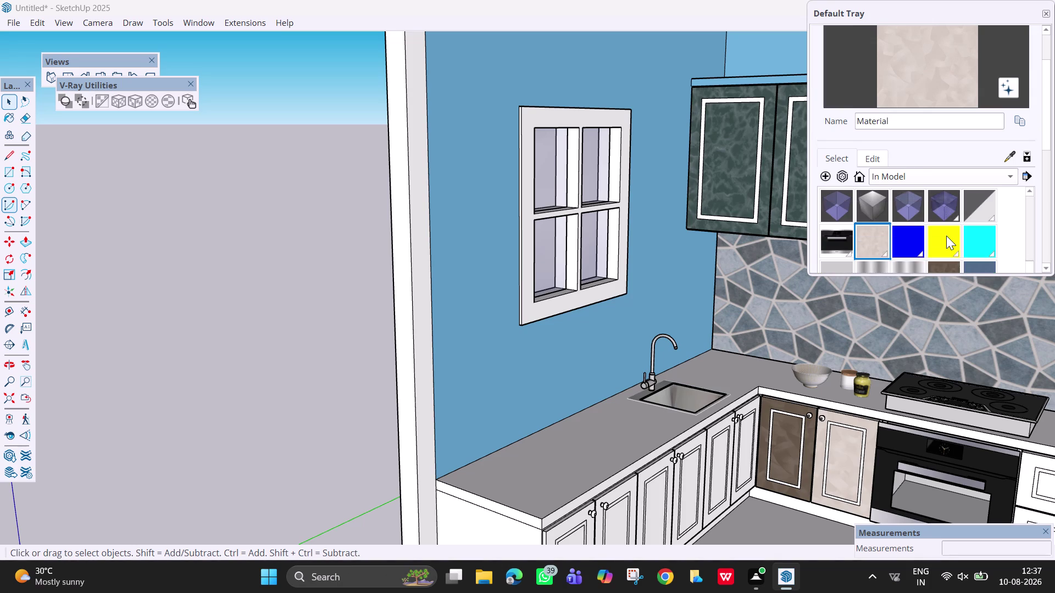
scroll(down, 3)
scroll(down, 3)
scroll(up, 3)
scroll(down, 3)
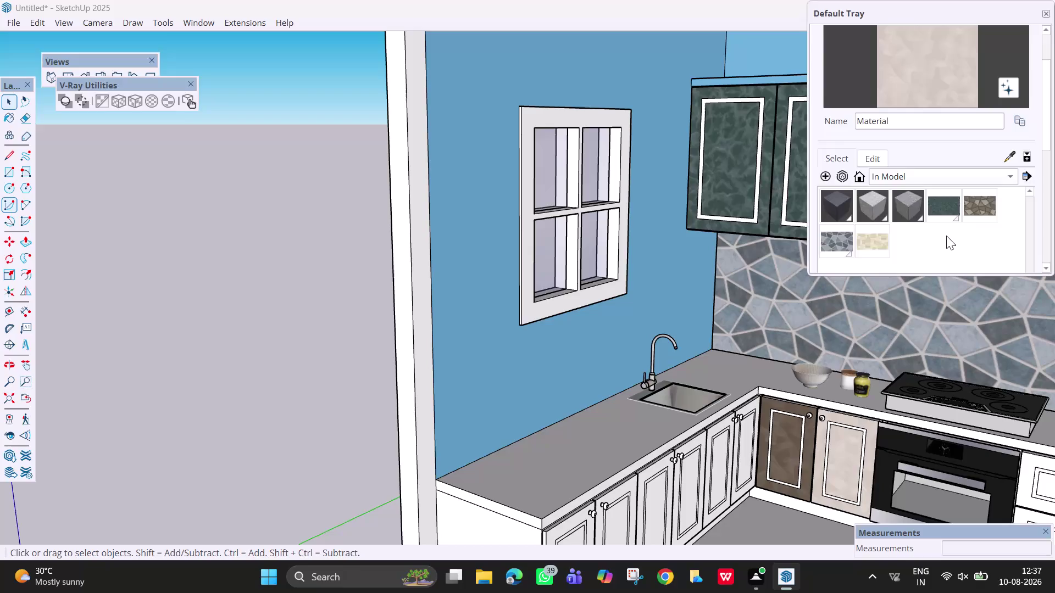
scroll(down, 3)
scroll(up, 3)
scroll(up, 3)
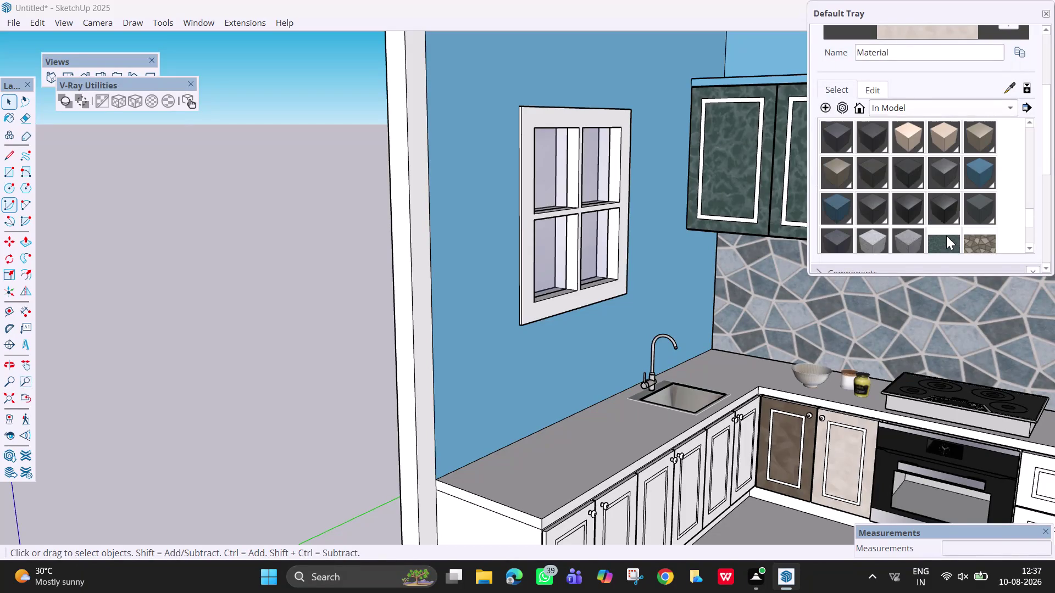
scroll(up, 3)
scroll(up, 3)
scroll(up, 3)
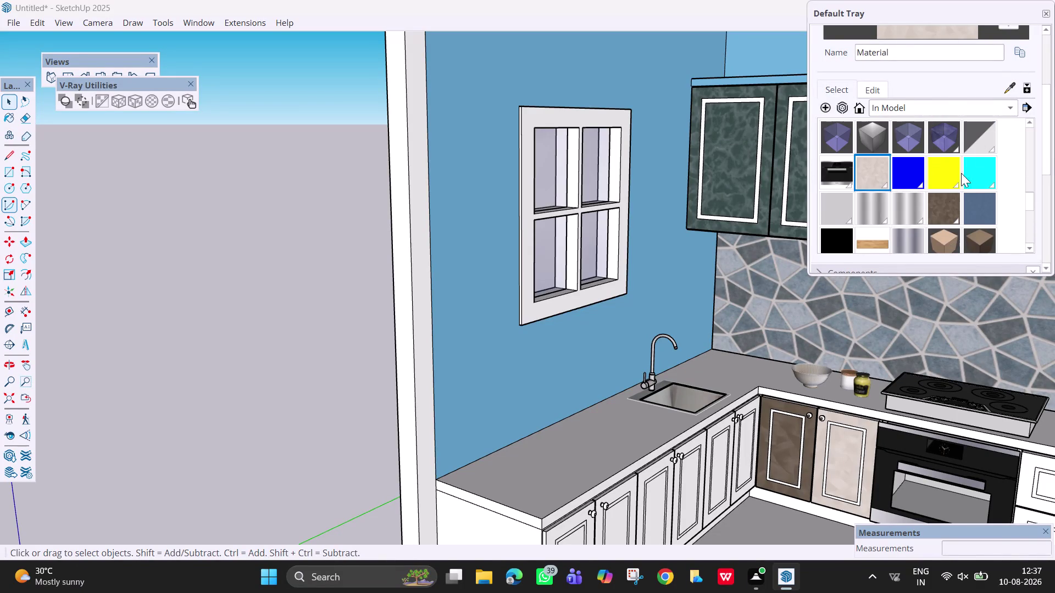
scroll(up, 3)
scroll(up, 3)
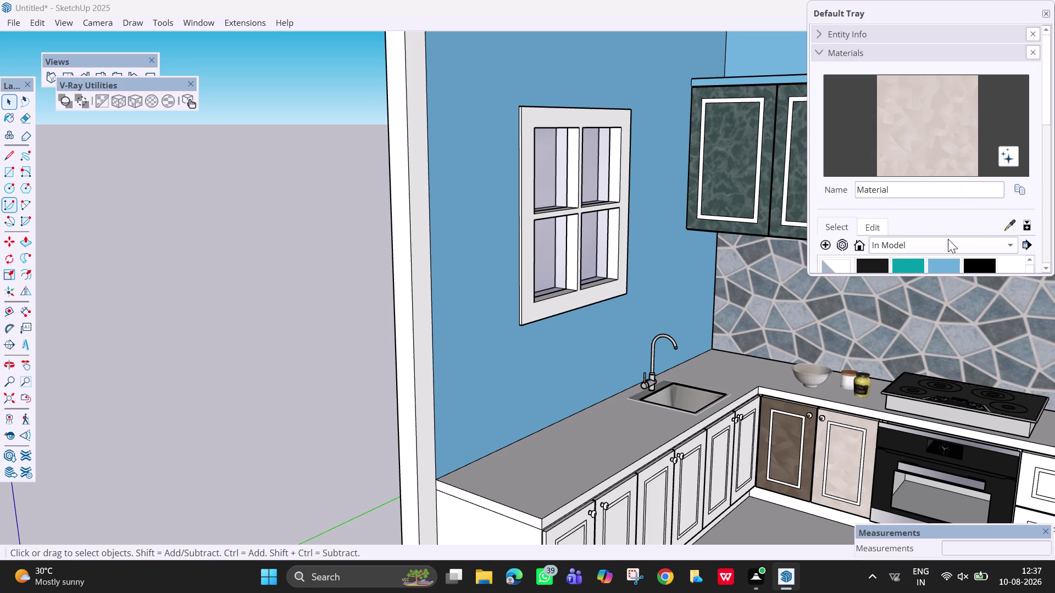
scroll(down, 3)
scroll(down, 3)
Orbit and zoom out to frame the L-shaped kitchen from window wall to refrigerator.
middle_drag(820, 457, 918, 485)
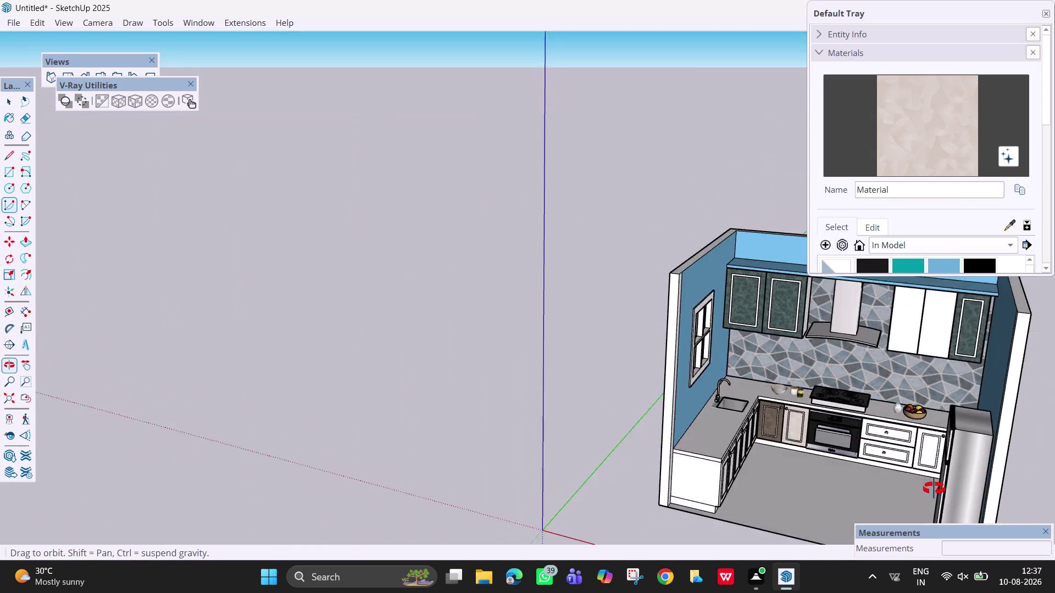
middle_drag(917, 486, 922, 480)
scroll(up, 3)
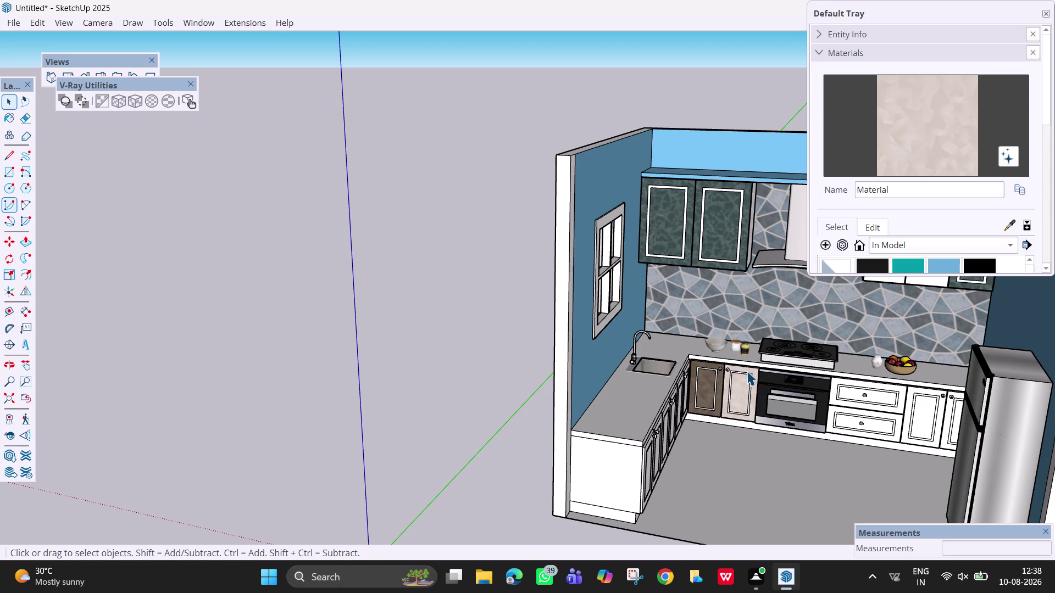
scroll(down, 3)
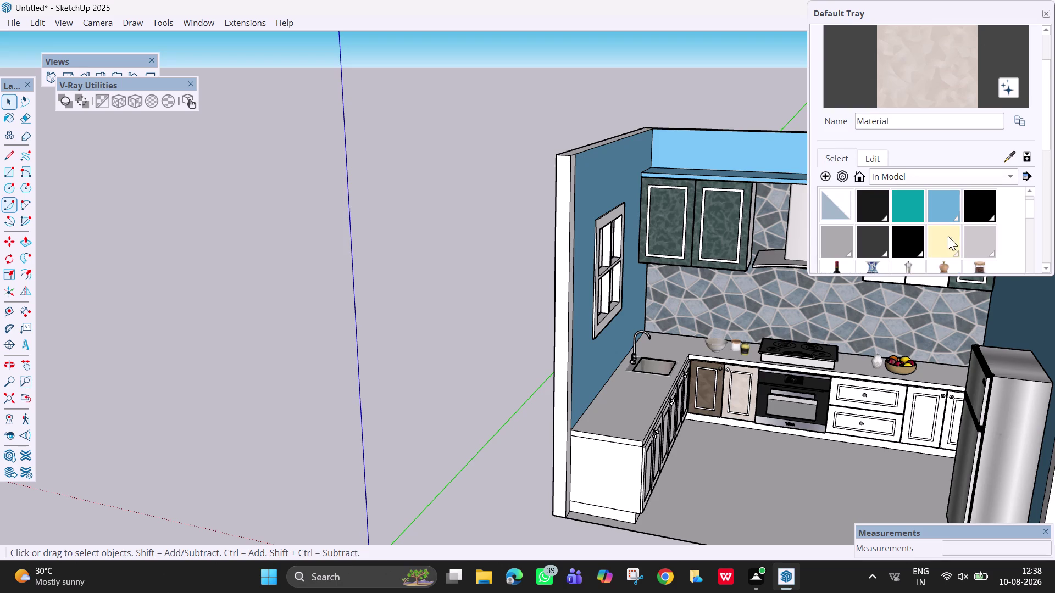
Pick the teal FD25331 material from the Architecture collection.
click(910, 212)
click(941, 208)
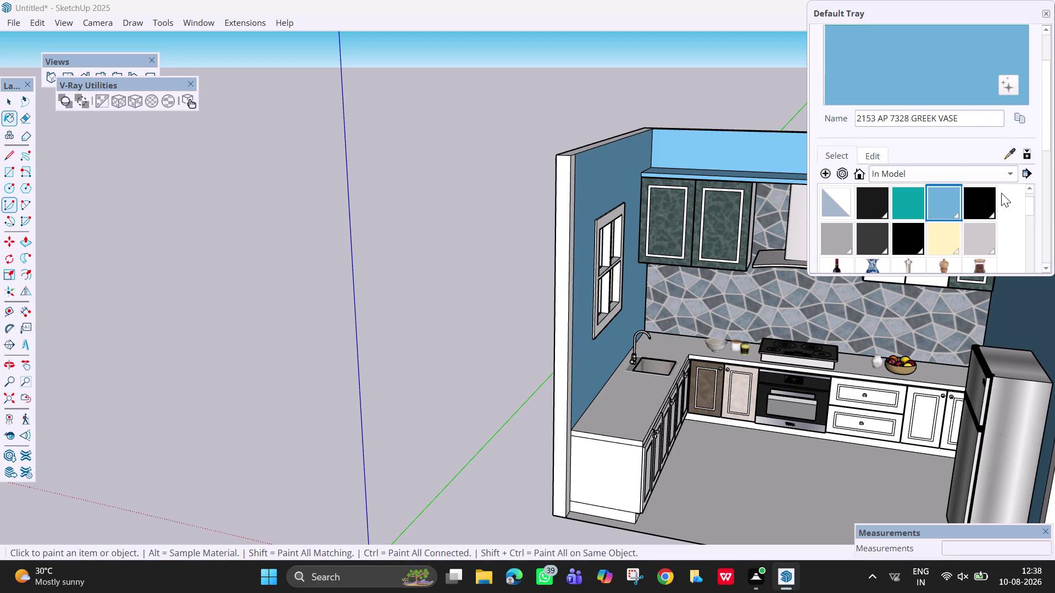
click(991, 170)
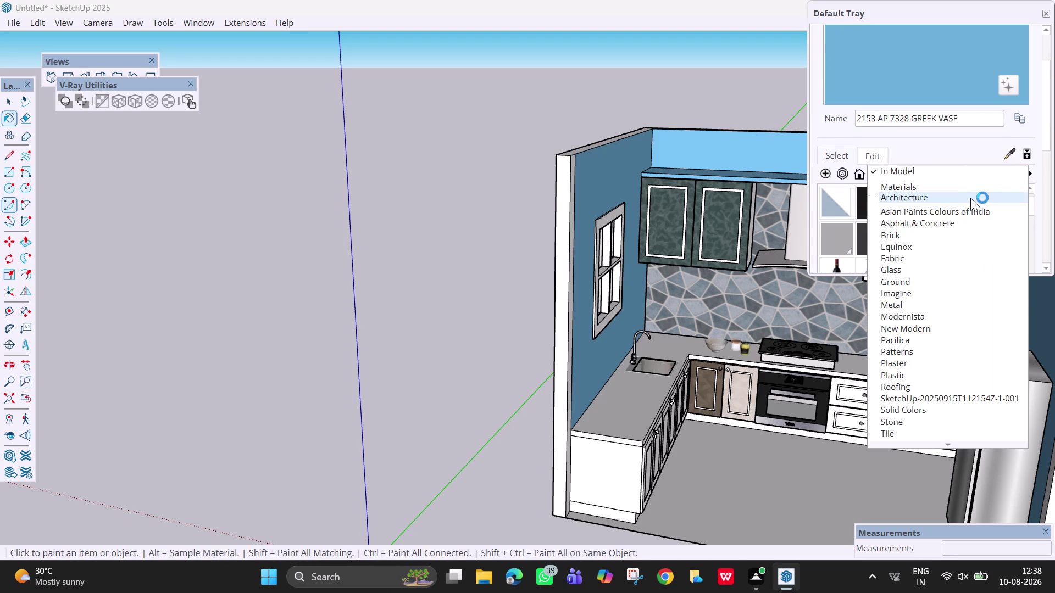
click(970, 198)
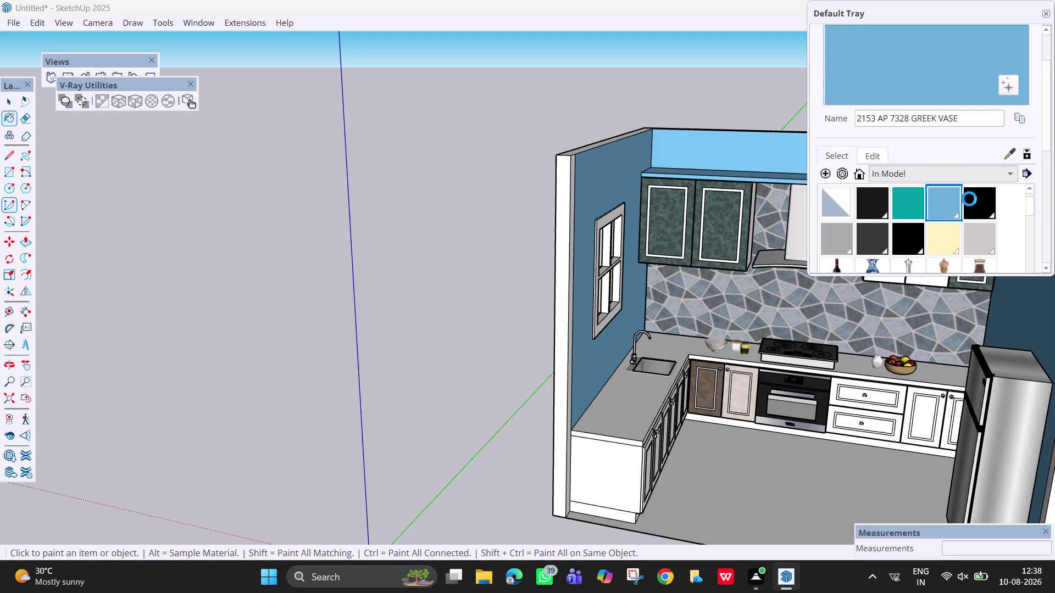
scroll(down, 3)
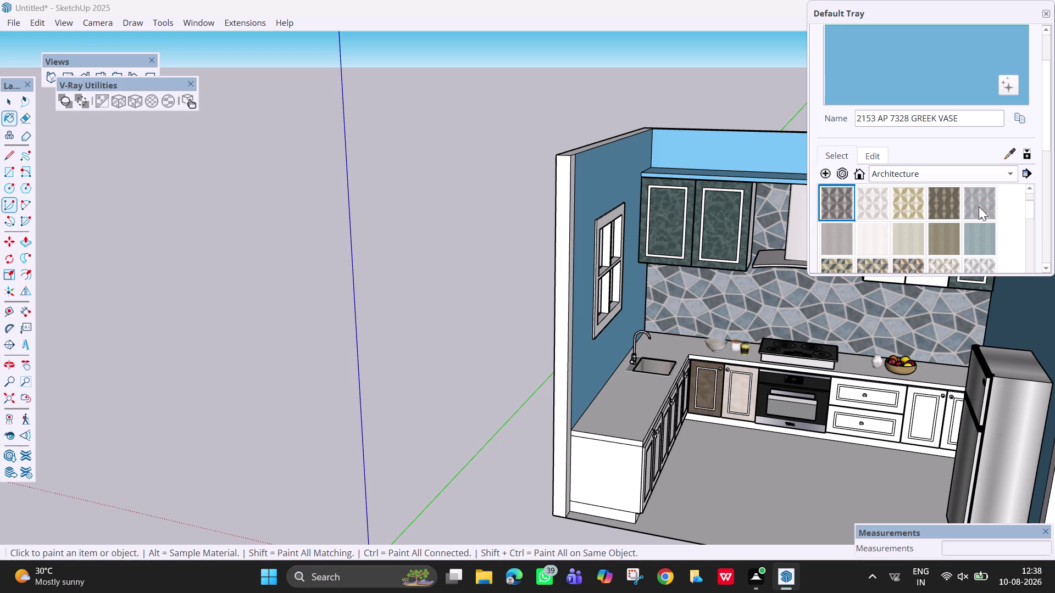
scroll(down, 3)
scroll(down, 3)
scroll(up, 3)
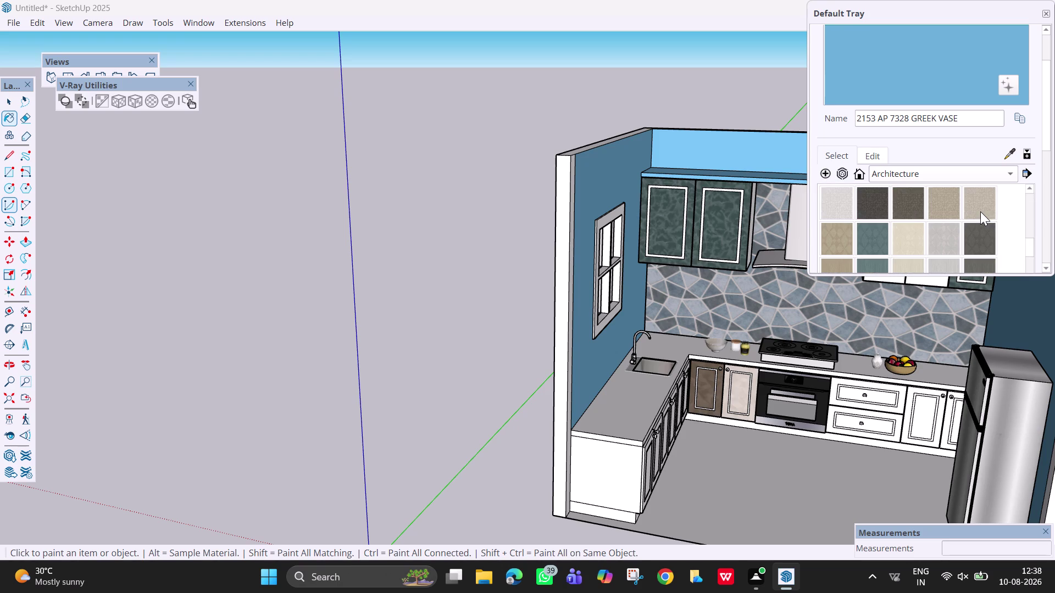
click(879, 240)
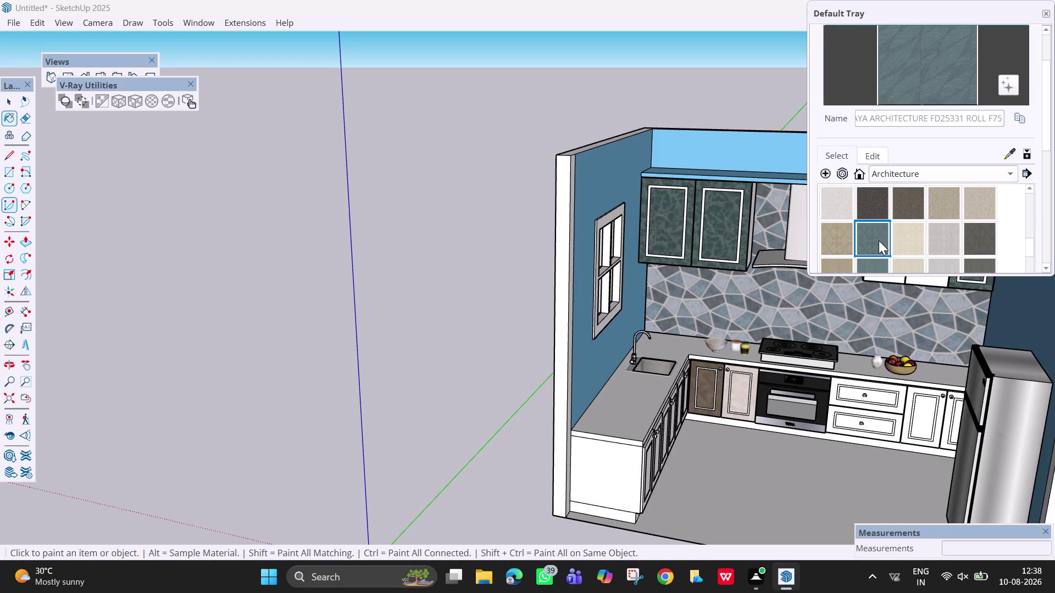
Paint the marble door and the brown door beside the oven teal.
click(732, 402)
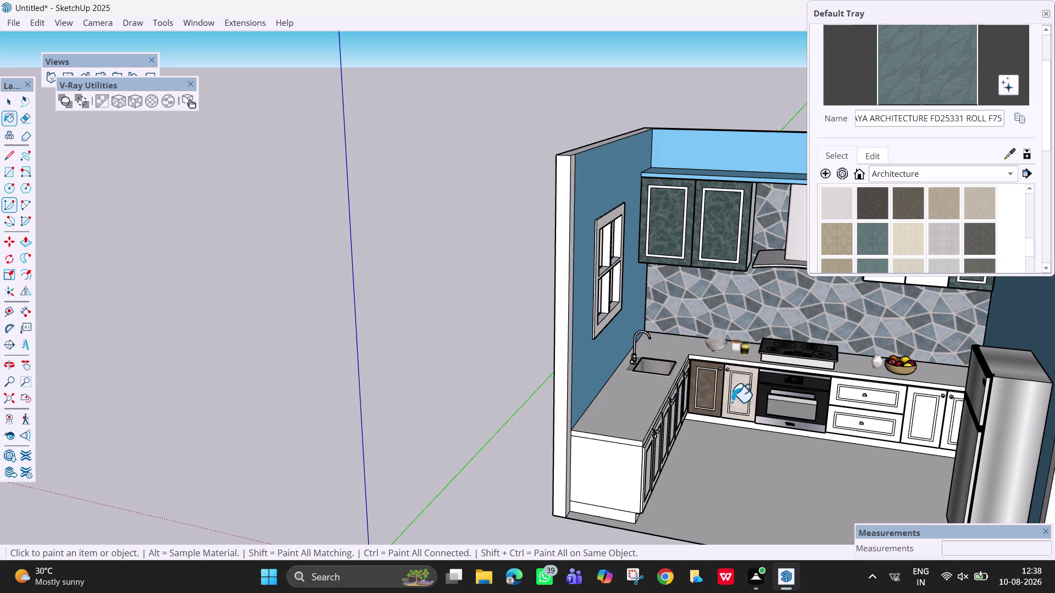
click(723, 398)
click(725, 398)
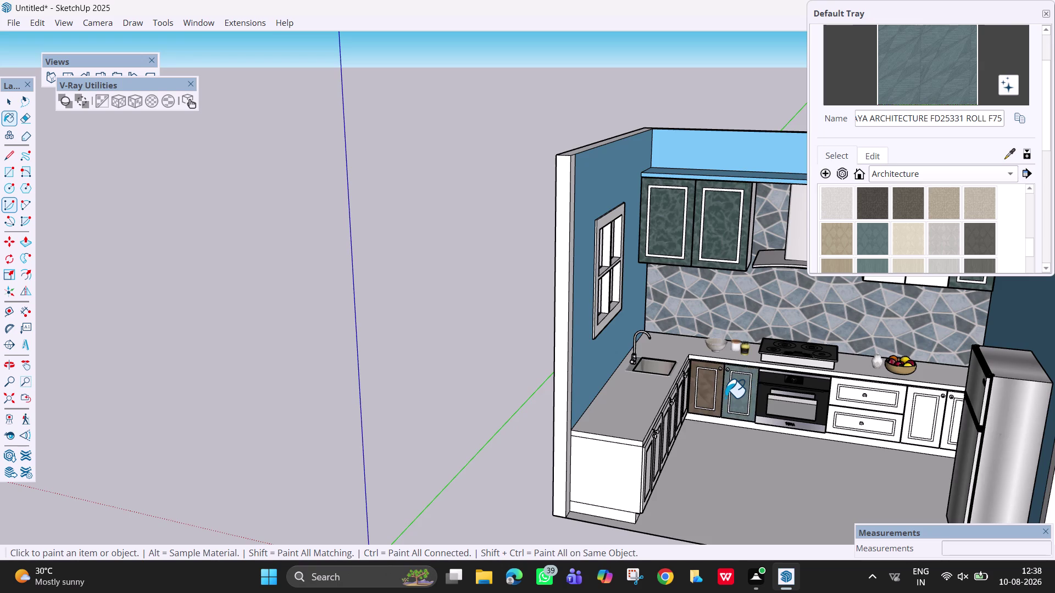
scroll(up, 3)
scroll(up, 3)
middle_drag(721, 397, 654, 400)
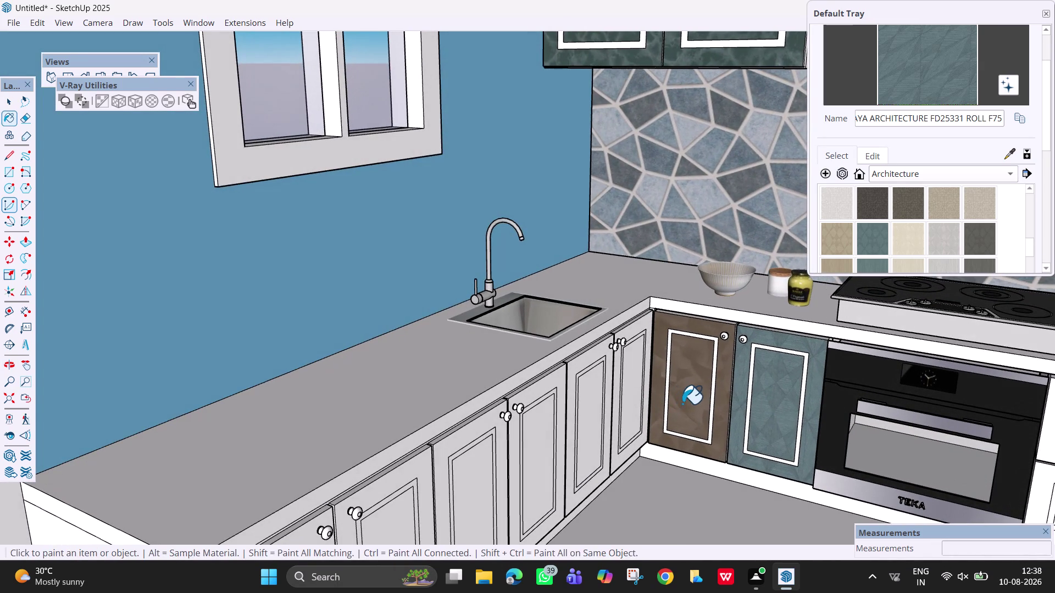
click(683, 404)
click(658, 376)
click(629, 376)
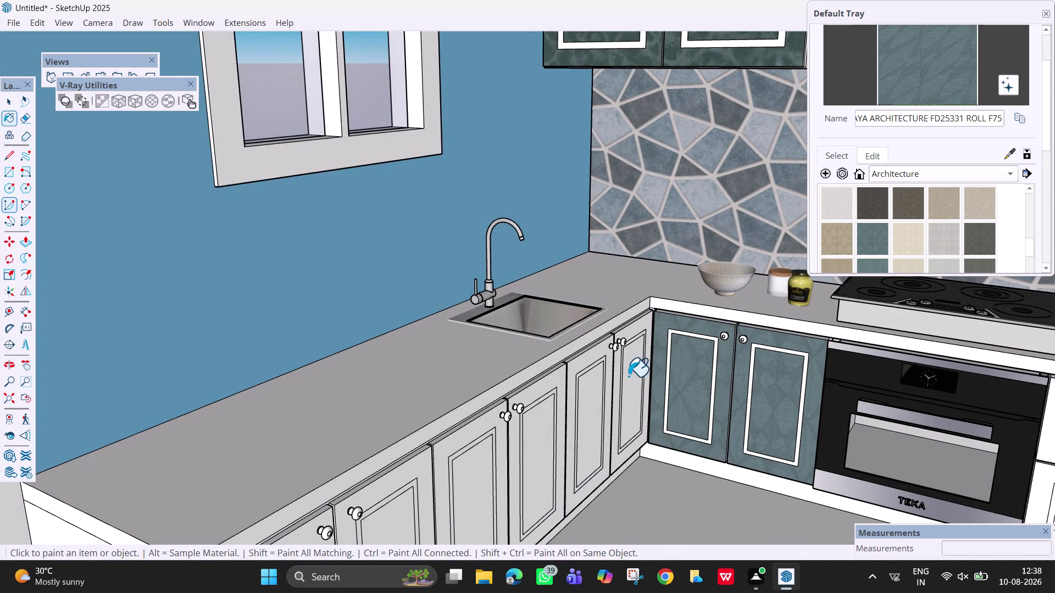
Paint the corner cabinet doors and an upper cabinet door with the teal pattern.
click(638, 332)
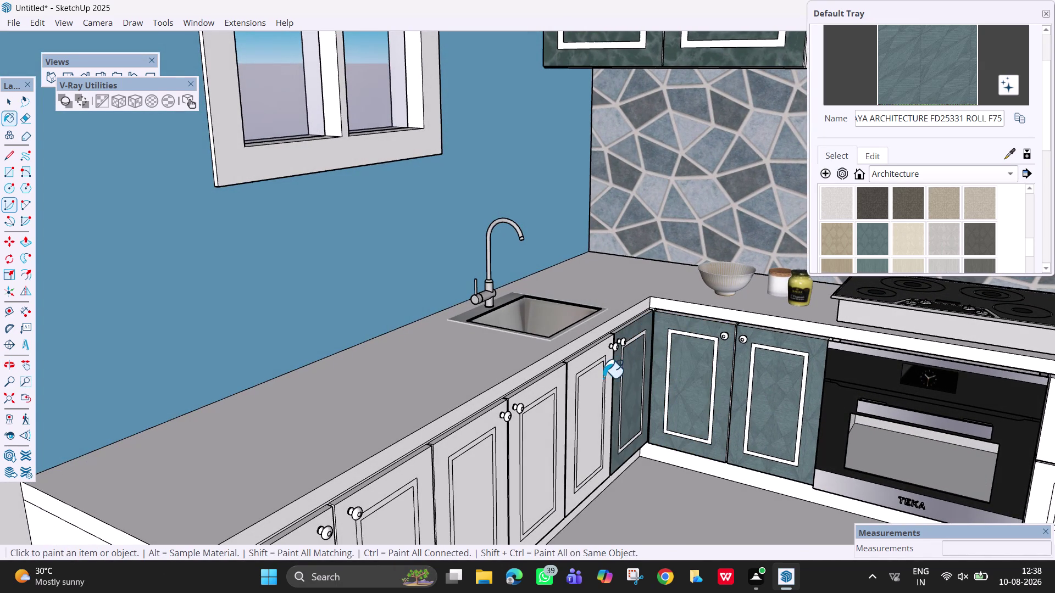
click(589, 396)
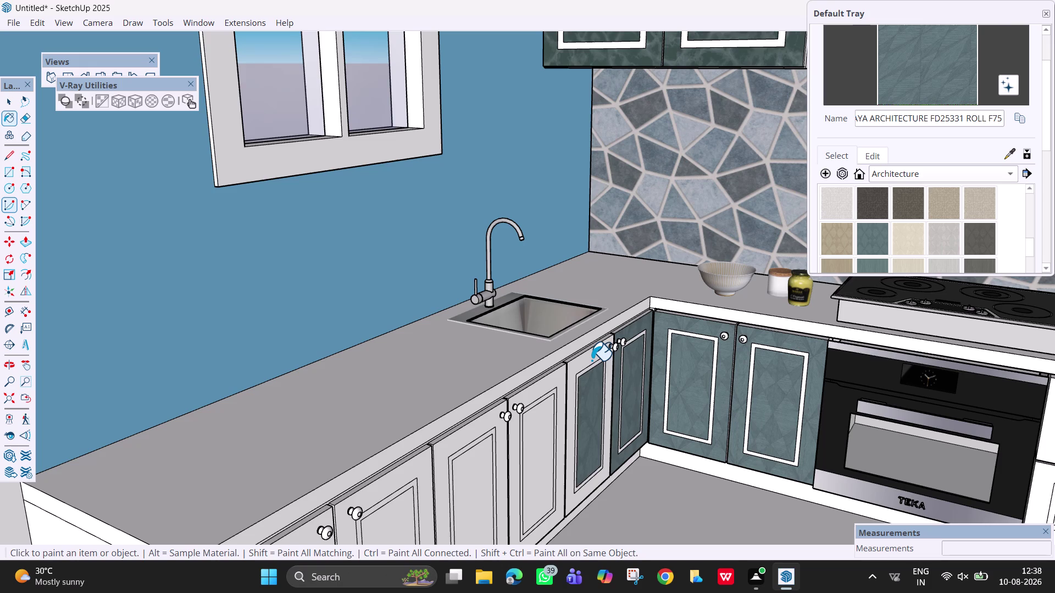
click(591, 360)
scroll(down, 3)
click(676, 157)
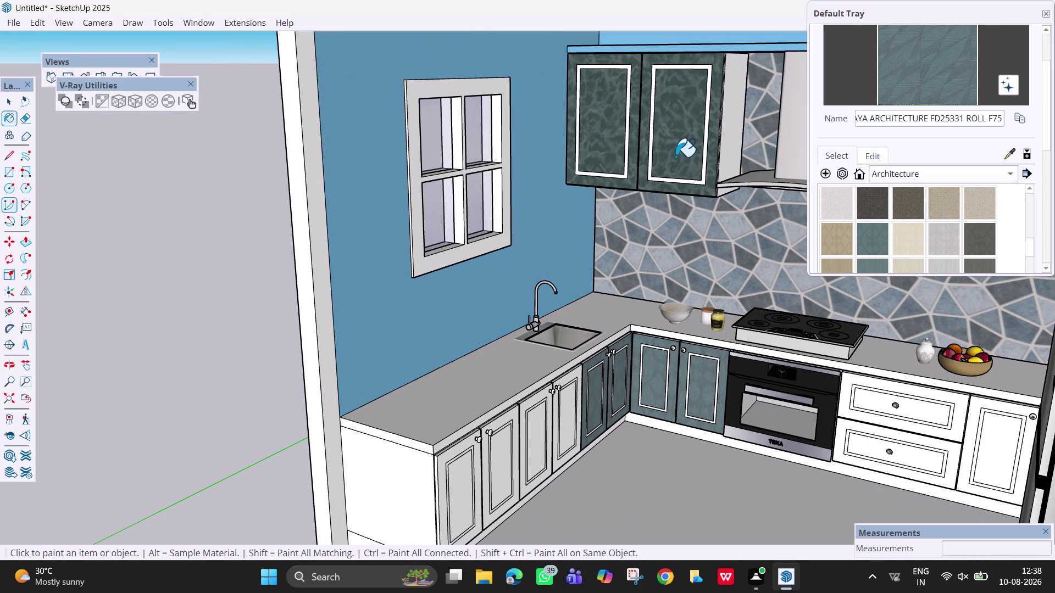
click(708, 63)
Orbit out to face the cabinet wall and review the teal doors.
scroll(down, 3)
middle_drag(707, 168, 784, 280)
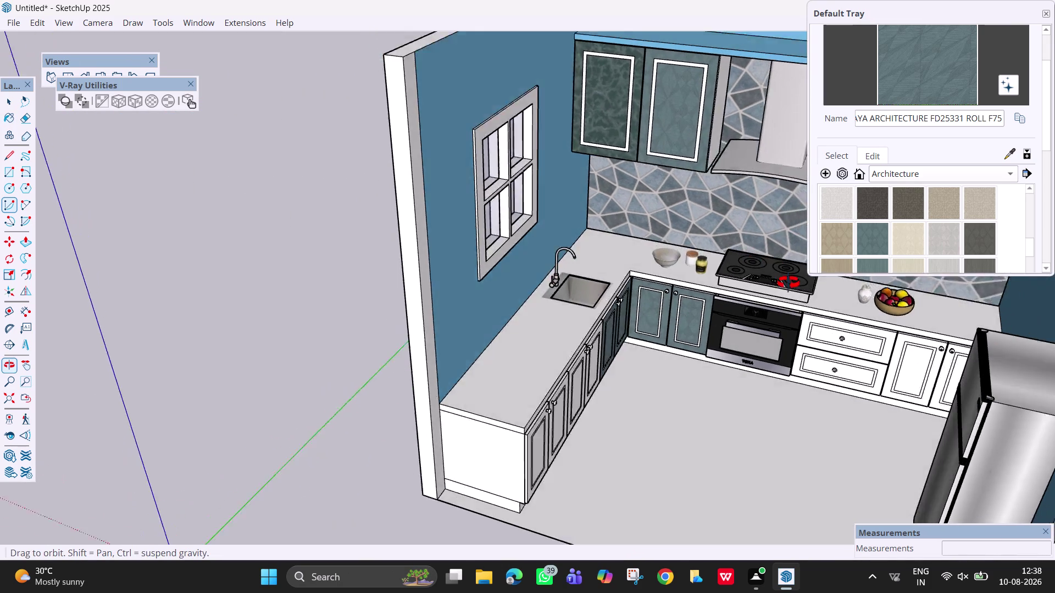
middle_drag(784, 281, 765, 277)
scroll(down, 3)
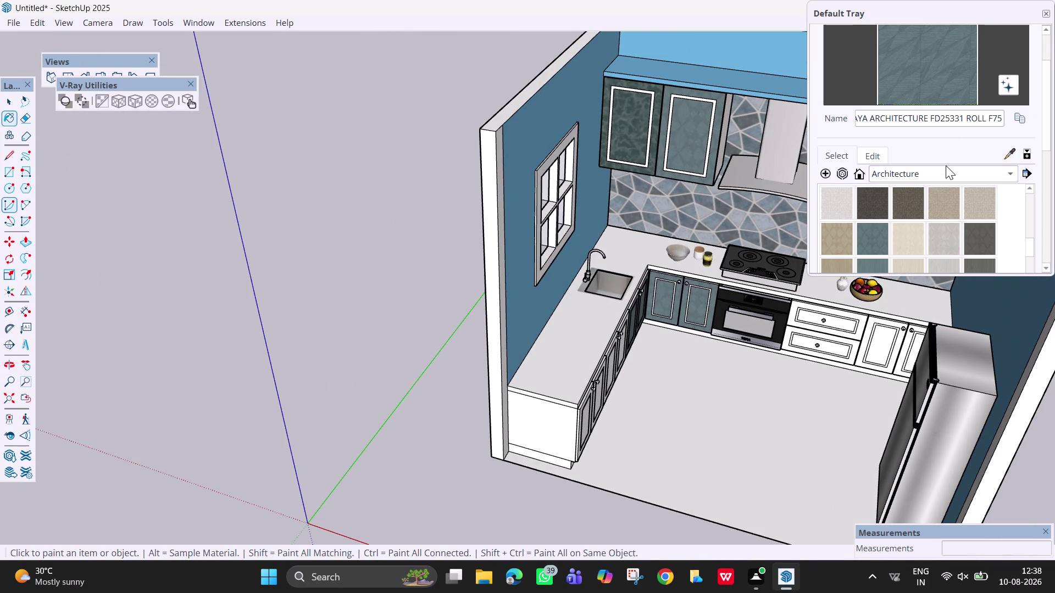
middle_drag(805, 313, 710, 245)
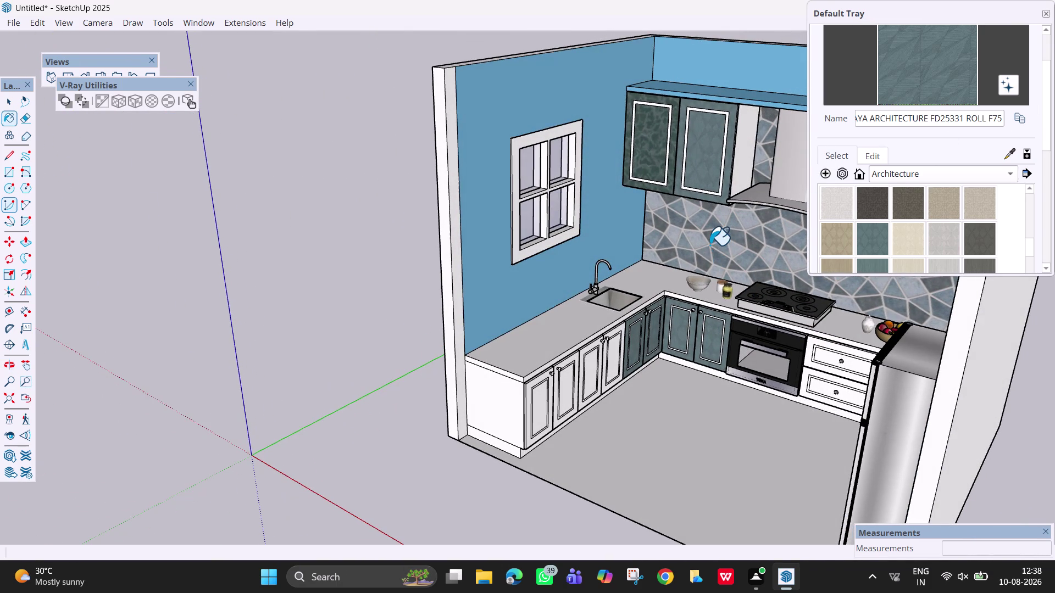
key(space)
Sample the upper door's marble and paint each sink-run lower door face with it.
click(1011, 154)
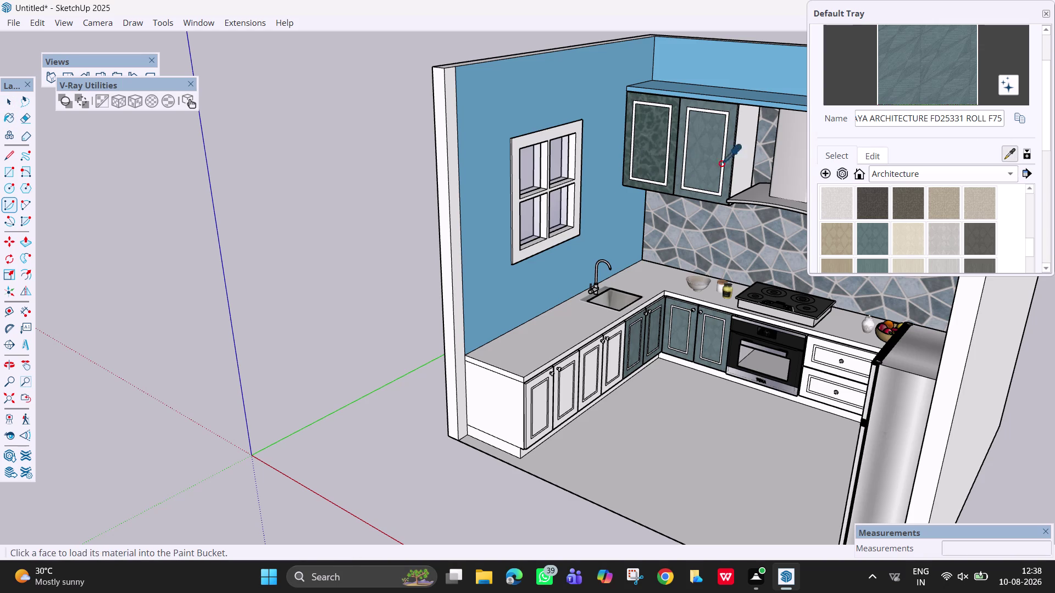
click(657, 142)
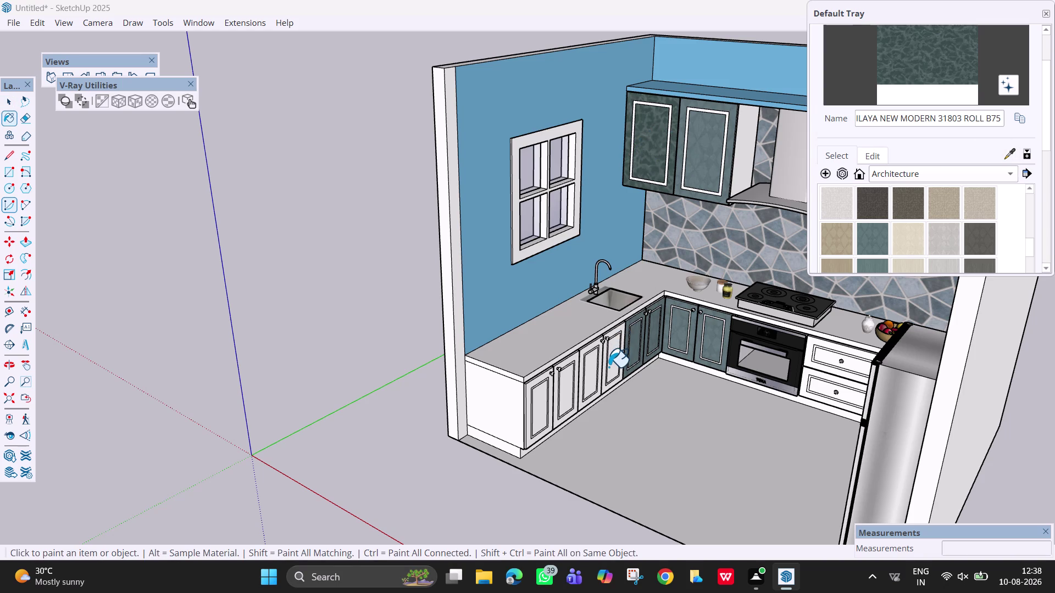
click(608, 367)
scroll(up, 3)
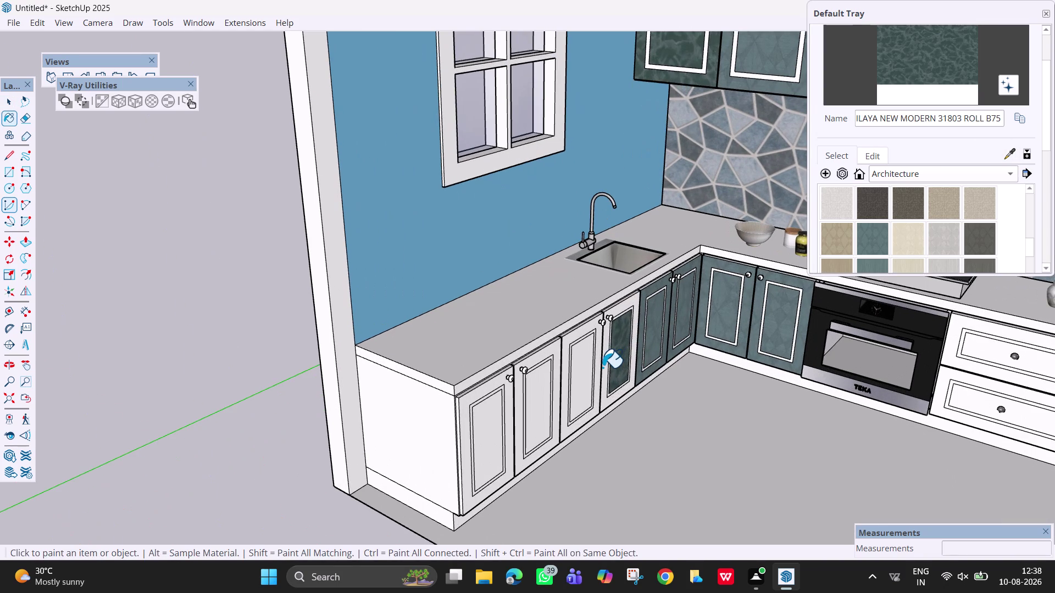
click(603, 368)
click(596, 370)
click(584, 376)
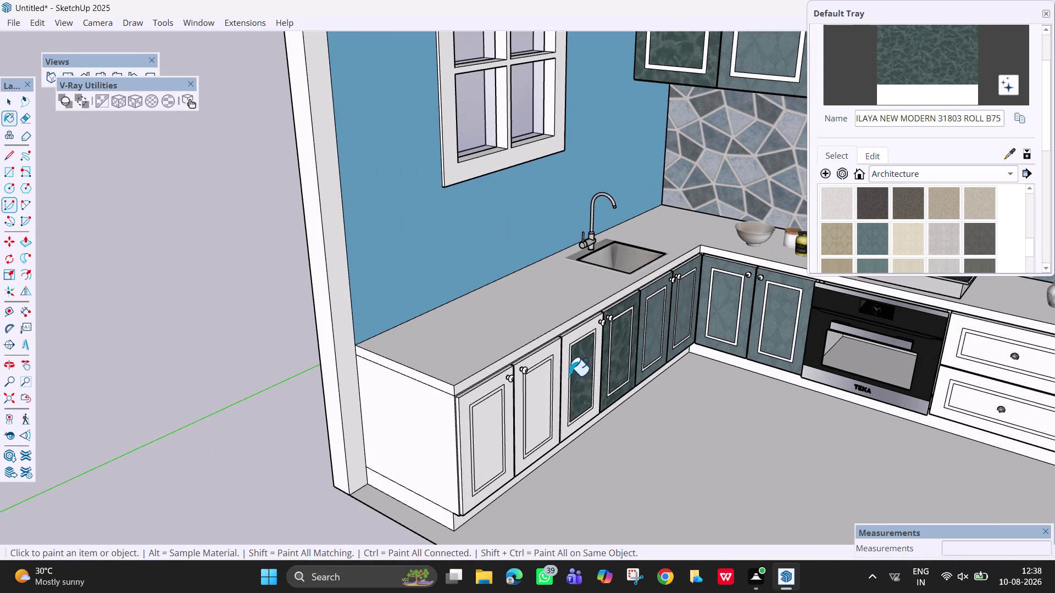
click(565, 376)
click(556, 379)
click(546, 390)
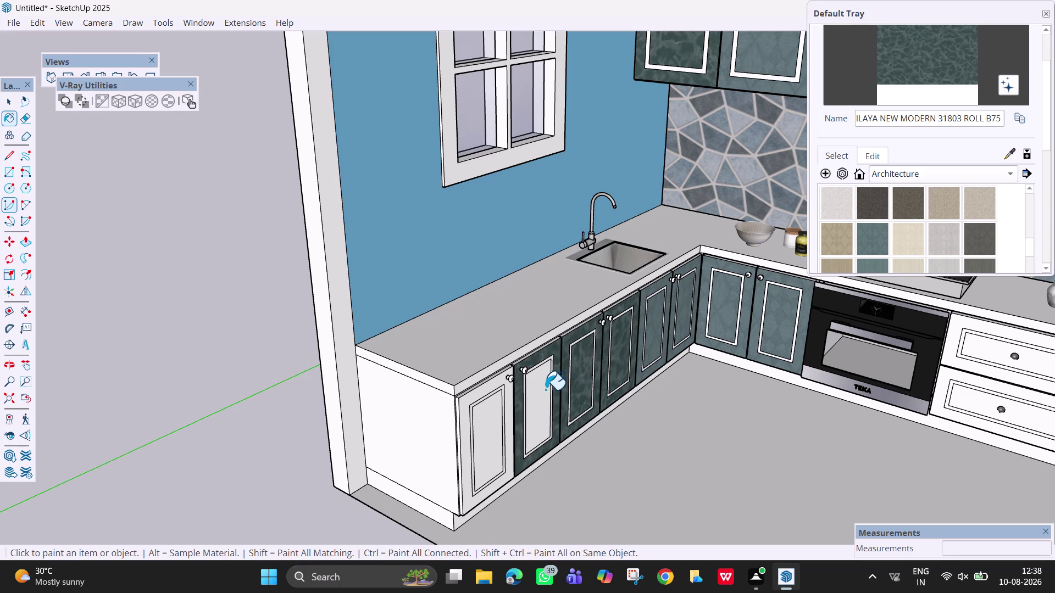
click(489, 437)
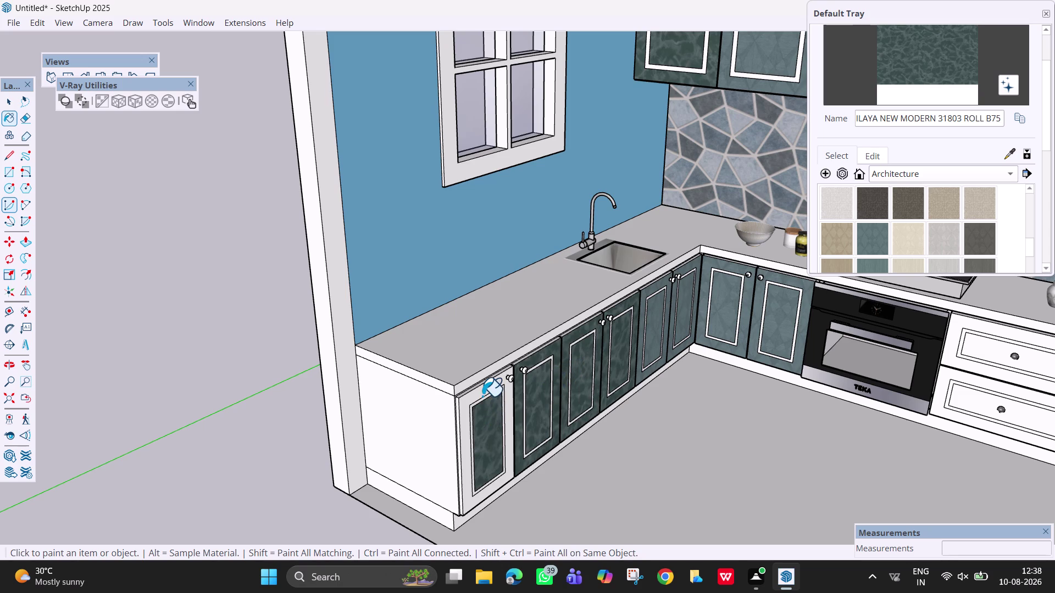
click(483, 396)
Paint the sink-run doors' top and side edges marble, through to the corner door.
scroll(up, 3)
middle_drag(487, 407, 549, 418)
click(532, 453)
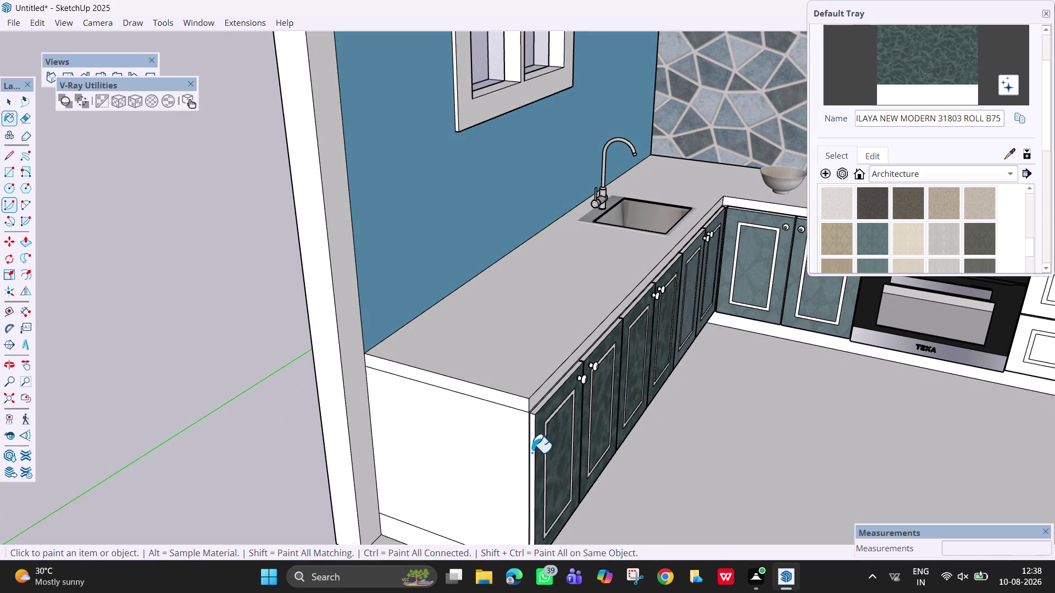
click(541, 406)
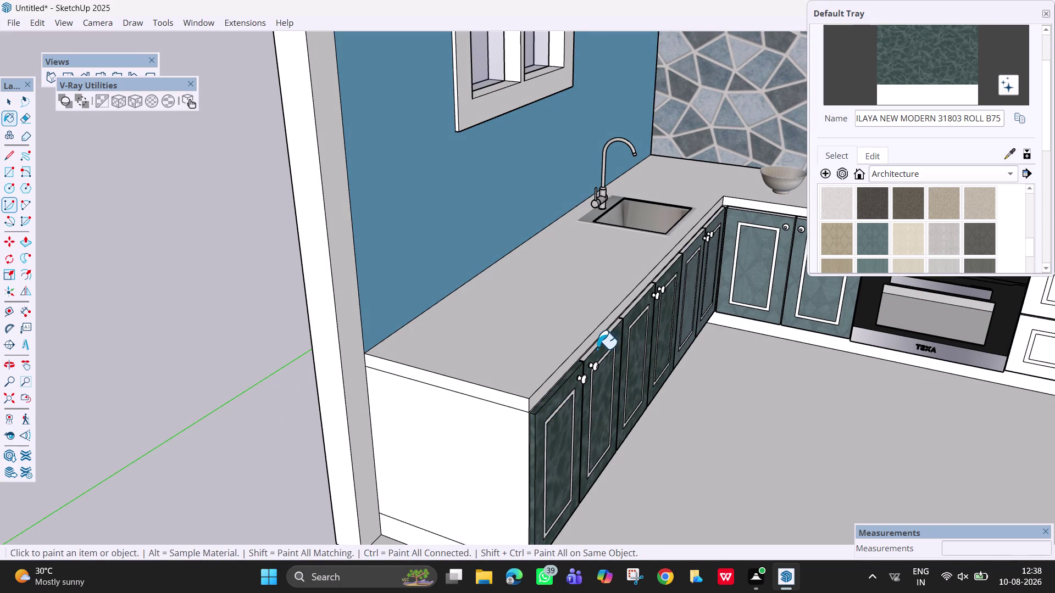
click(598, 342)
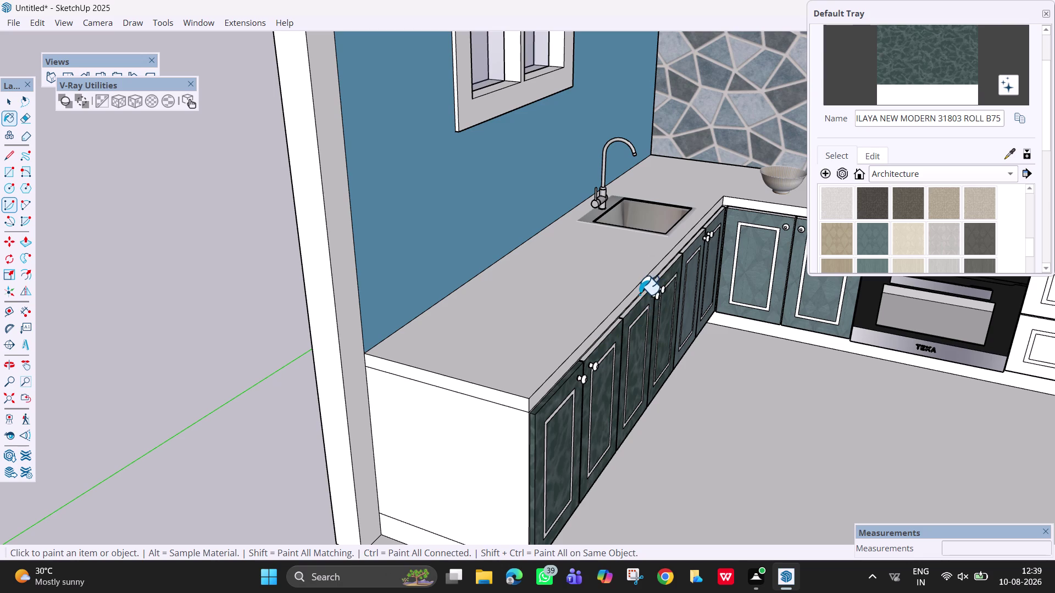
click(638, 295)
click(630, 306)
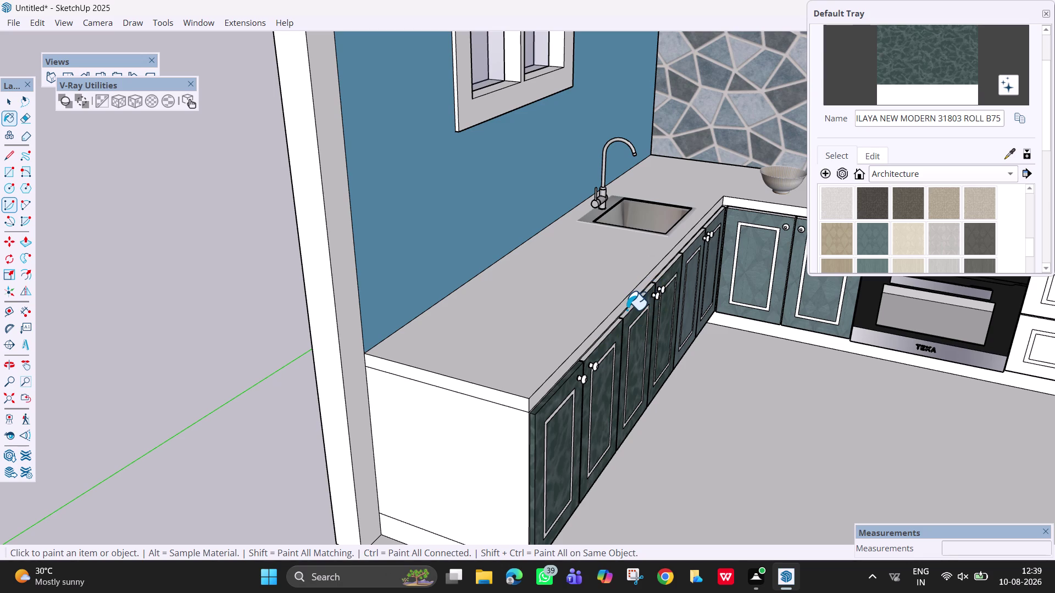
click(627, 310)
click(627, 310)
scroll(up, 3)
click(623, 318)
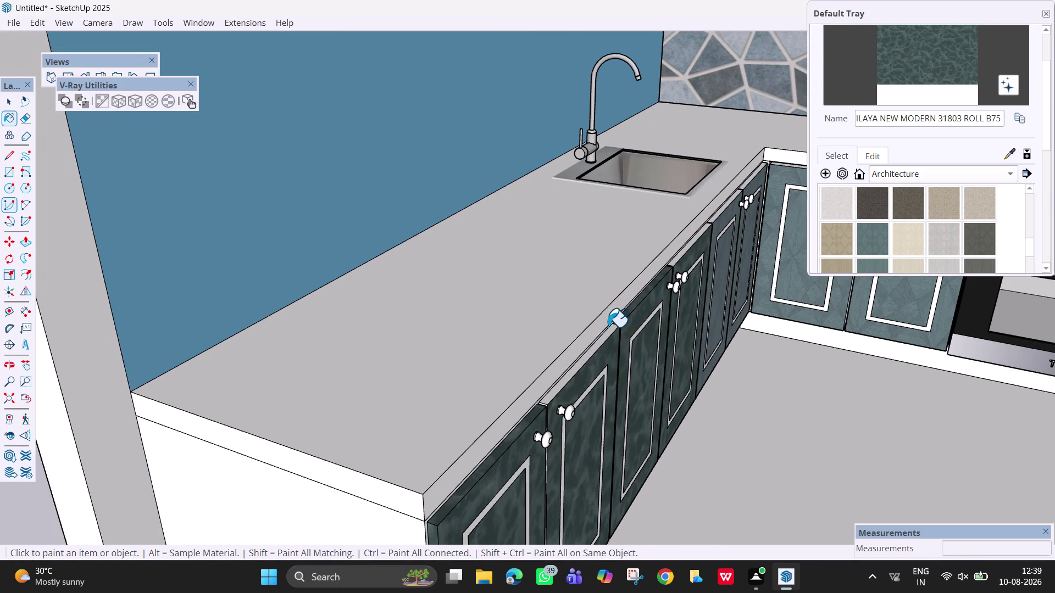
click(597, 344)
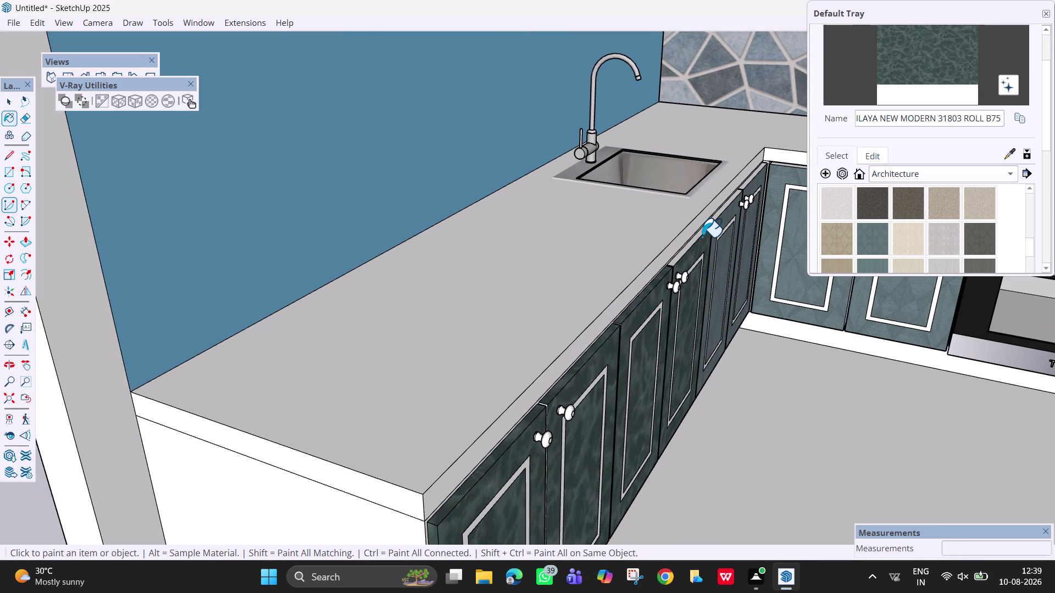
click(695, 239)
click(720, 211)
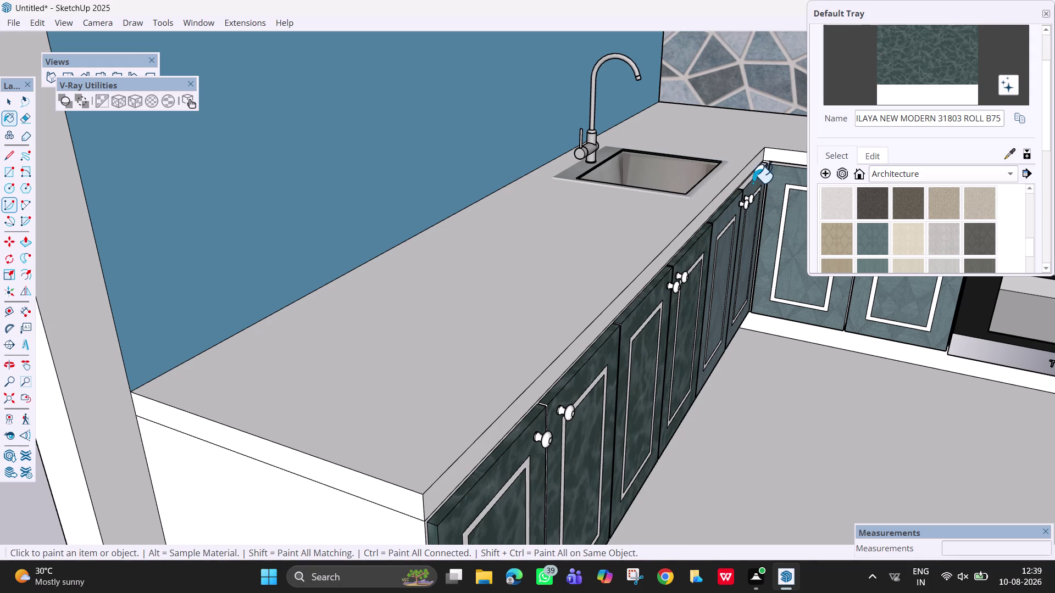
click(753, 176)
Orbit out to review the lower run, then face the cooking wall straight on.
scroll(down, 3)
middle_drag(705, 426, 679, 443)
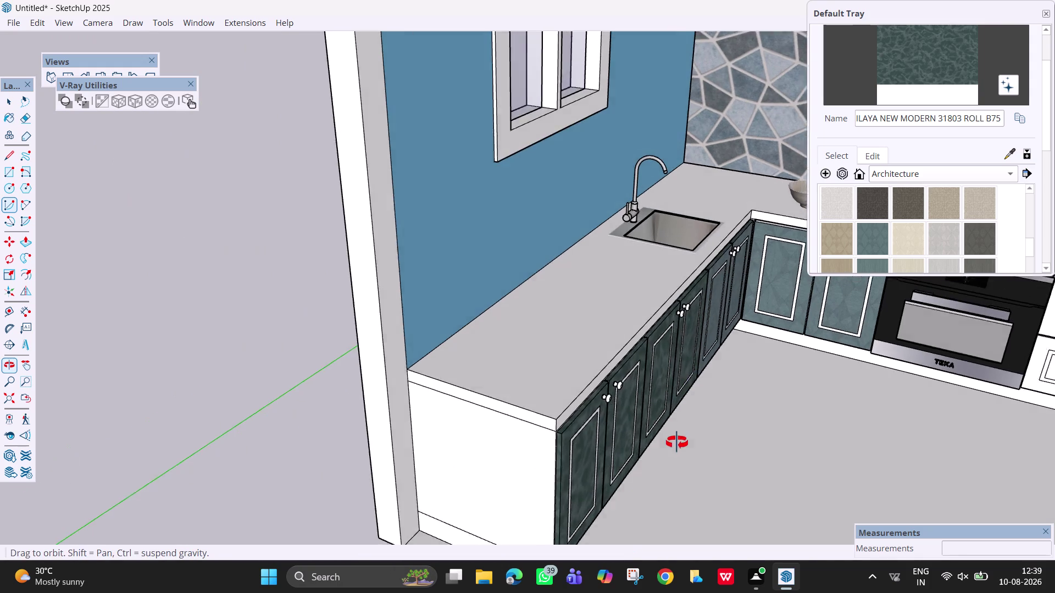
middle_drag(679, 443, 514, 433)
scroll(down, 3)
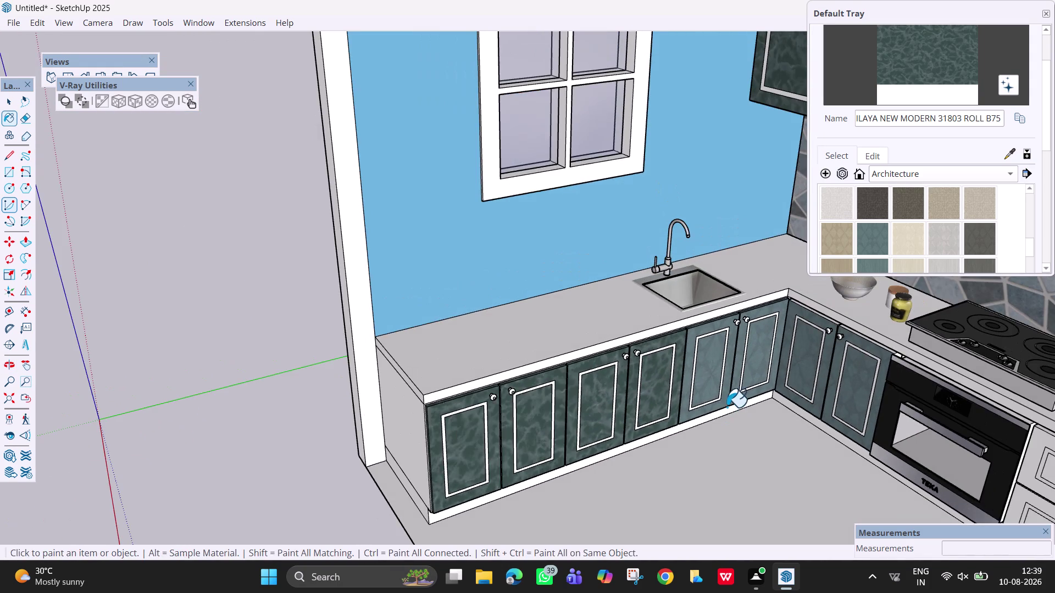
scroll(down, 3)
key(h)
drag(688, 441, 425, 477)
middle_drag(489, 431, 746, 399)
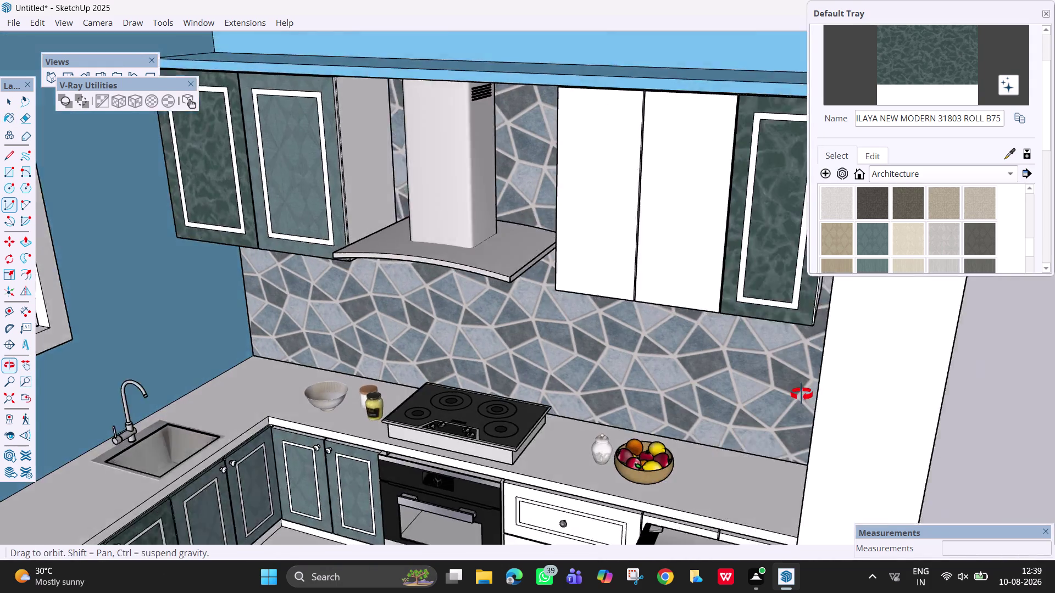
middle_drag(746, 399, 793, 402)
scroll(down, 3)
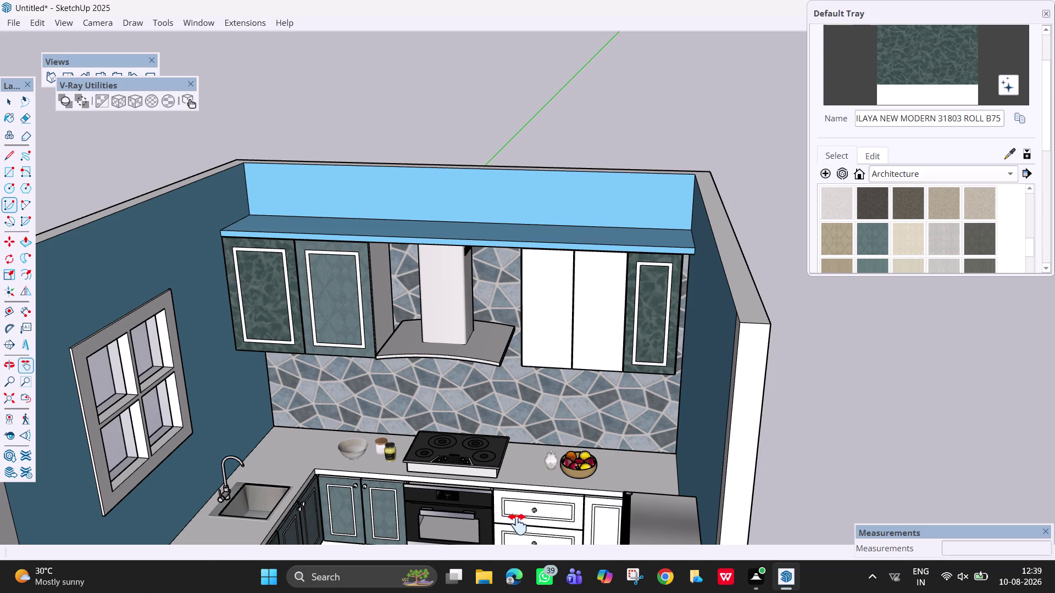
scroll(up, 3)
middle_drag(506, 510, 532, 443)
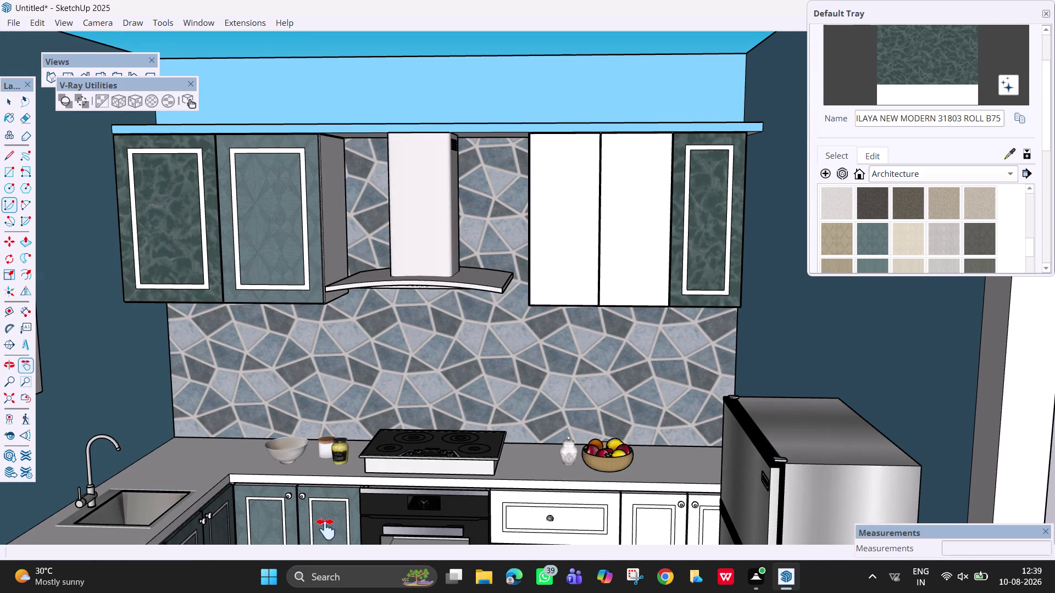
click(1011, 155)
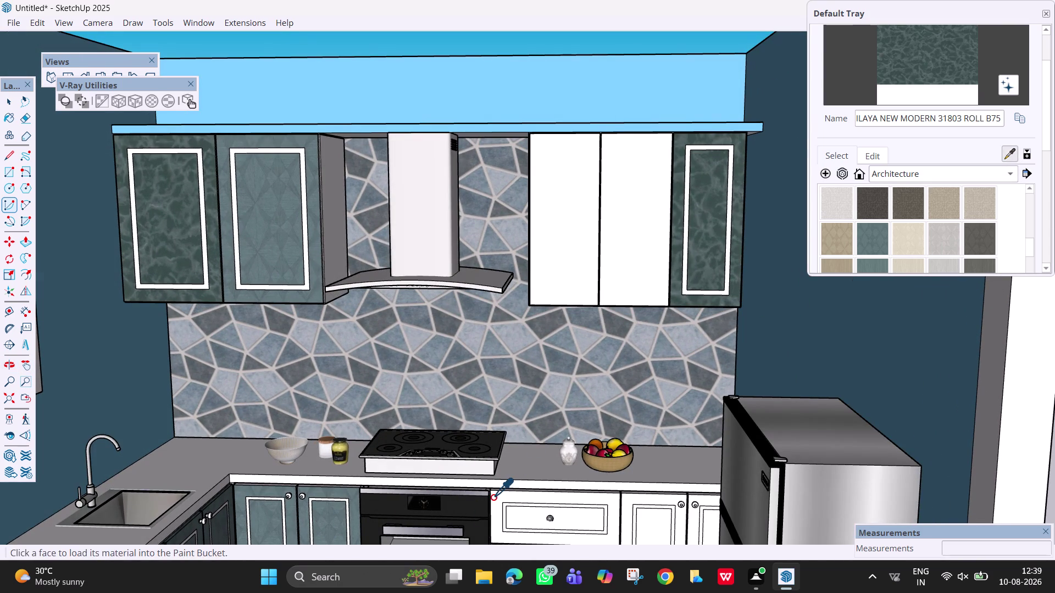
Sample the teal pattern from a lower door and paint the white cabinet fronts teal.
click(493, 498)
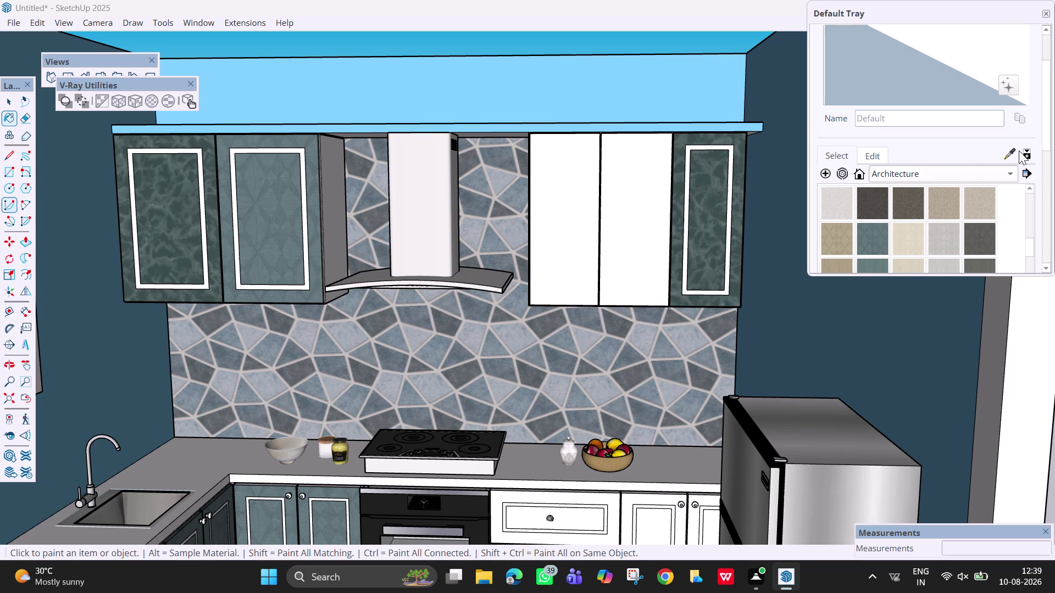
click(1010, 151)
click(321, 522)
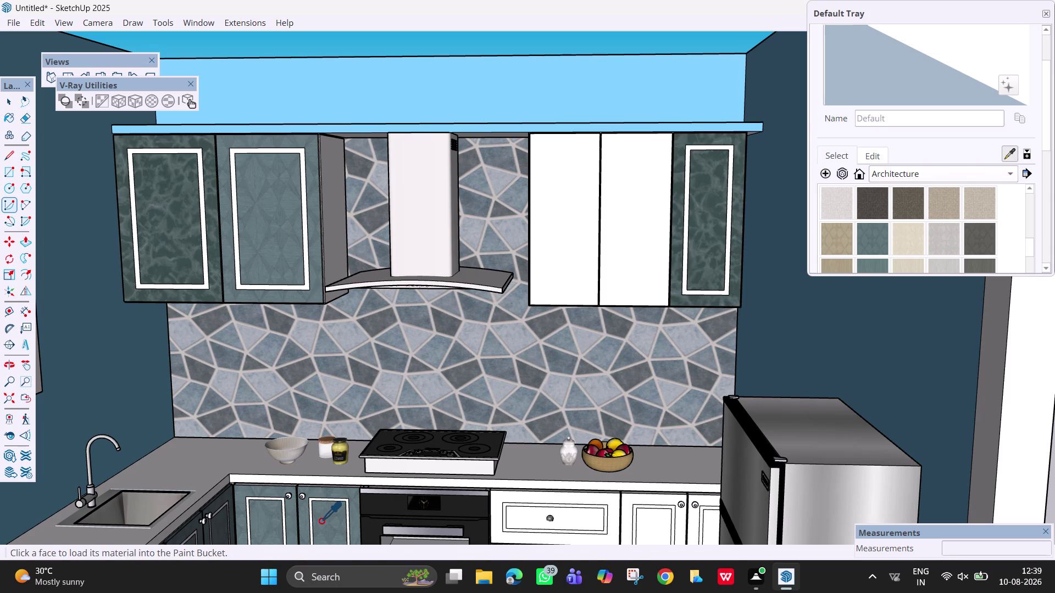
click(519, 519)
click(504, 499)
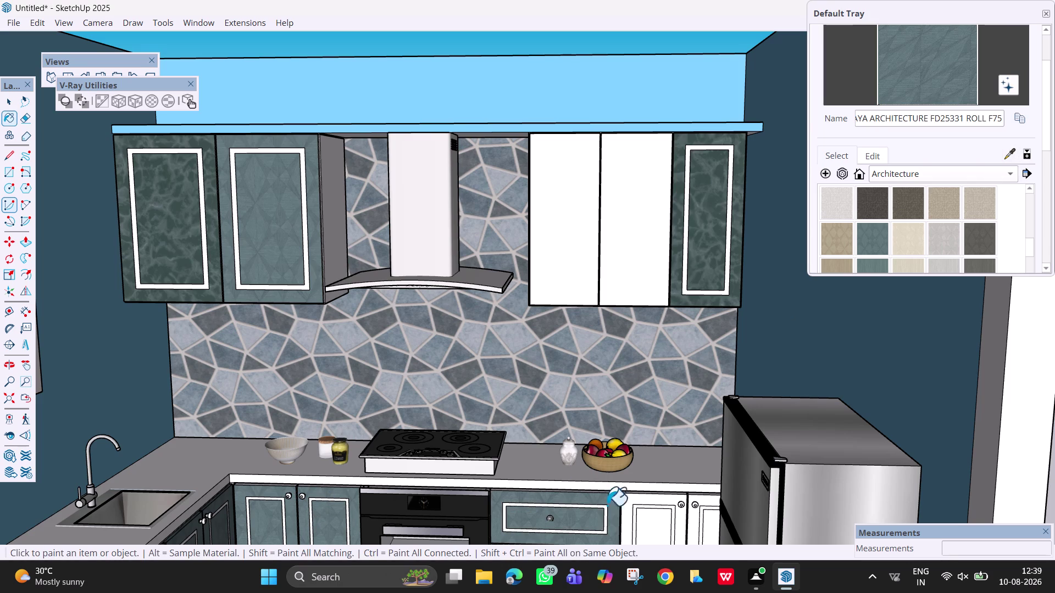
click(661, 503)
click(660, 525)
click(704, 504)
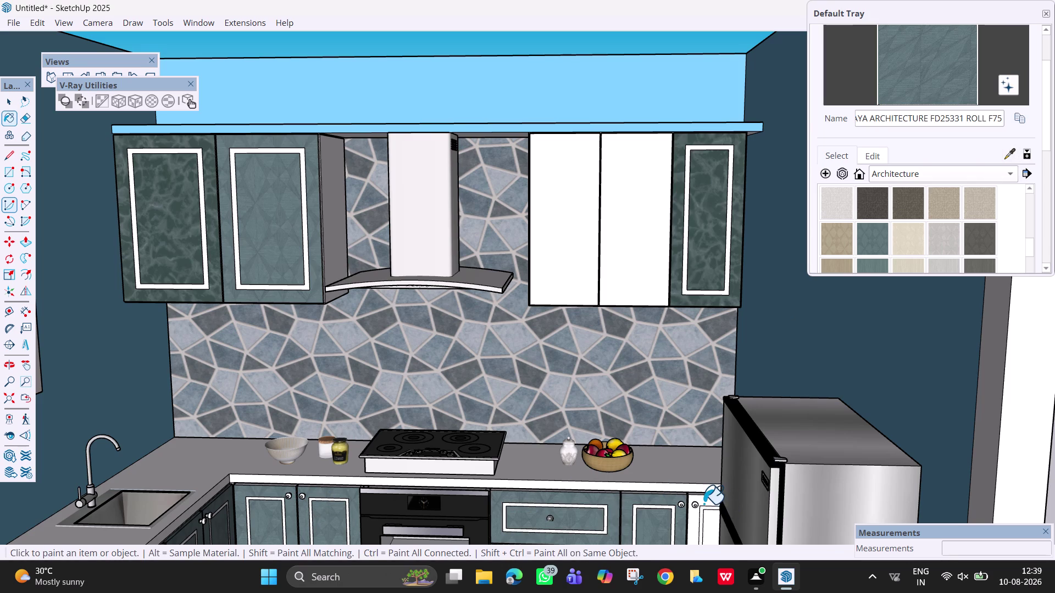
click(710, 531)
Pan down to the base cabinets and select the upper drawer's inset panel.
scroll(down, 3)
scroll(up, 3)
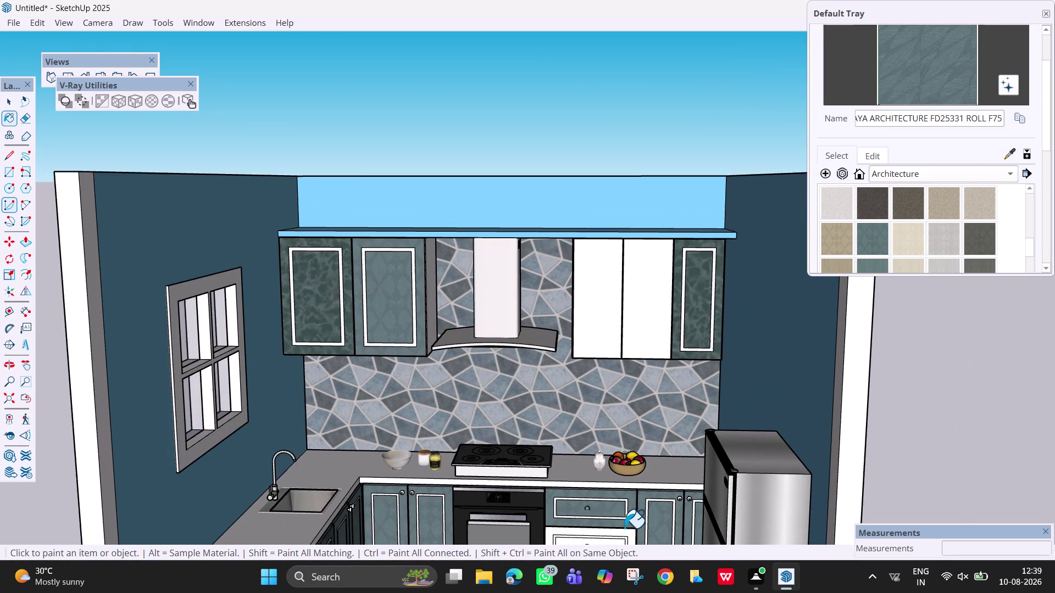
scroll(down, 3)
key(h)
drag(621, 520, 622, 330)
scroll(up, 3)
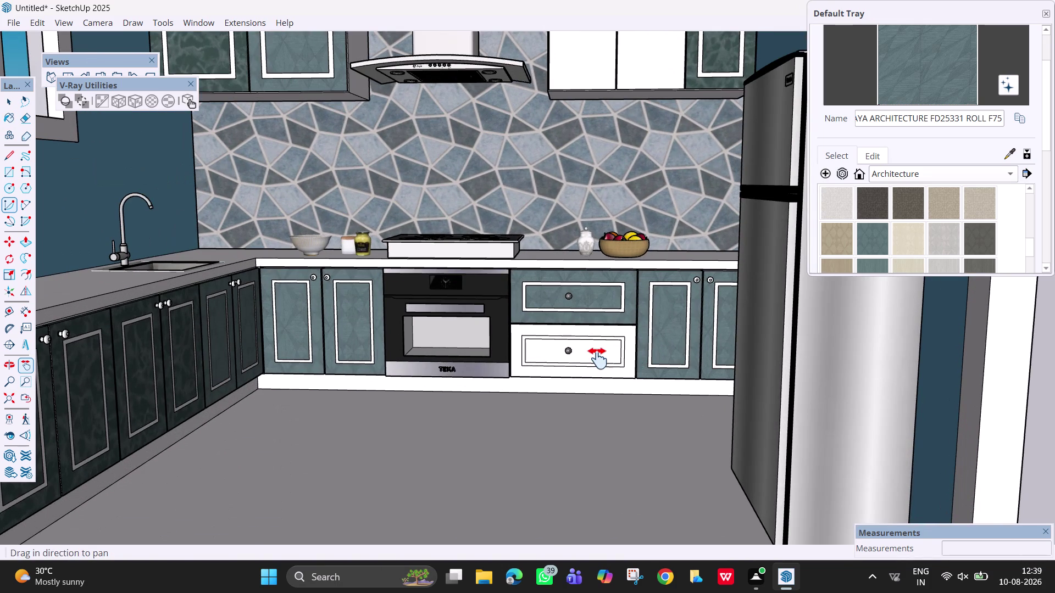
click(594, 357)
key(space)
click(597, 300)
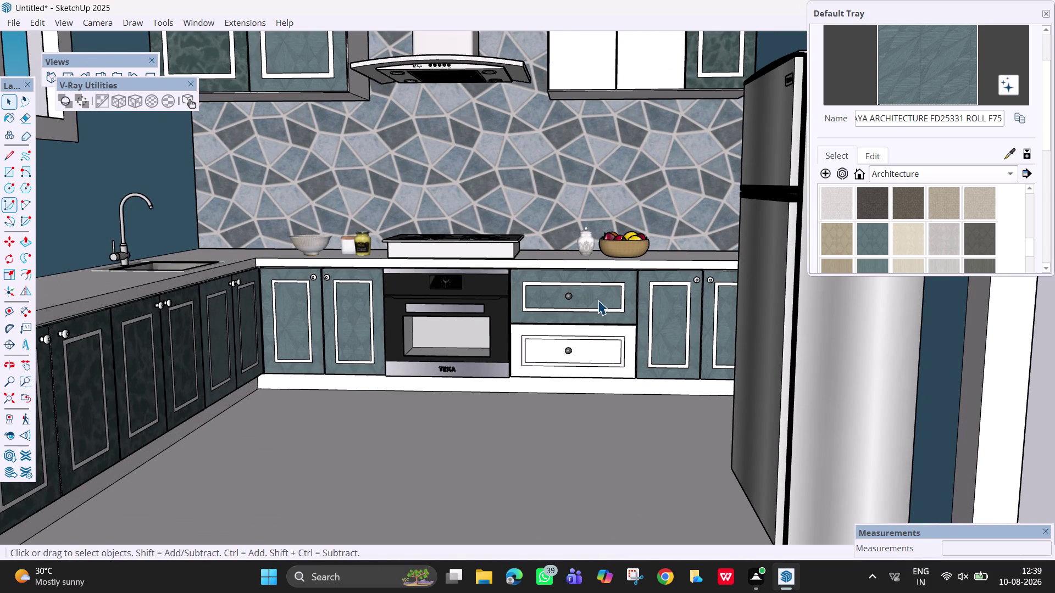
Resample the teal cabinet door material and paint the white lower drawer front teal.
click(1012, 155)
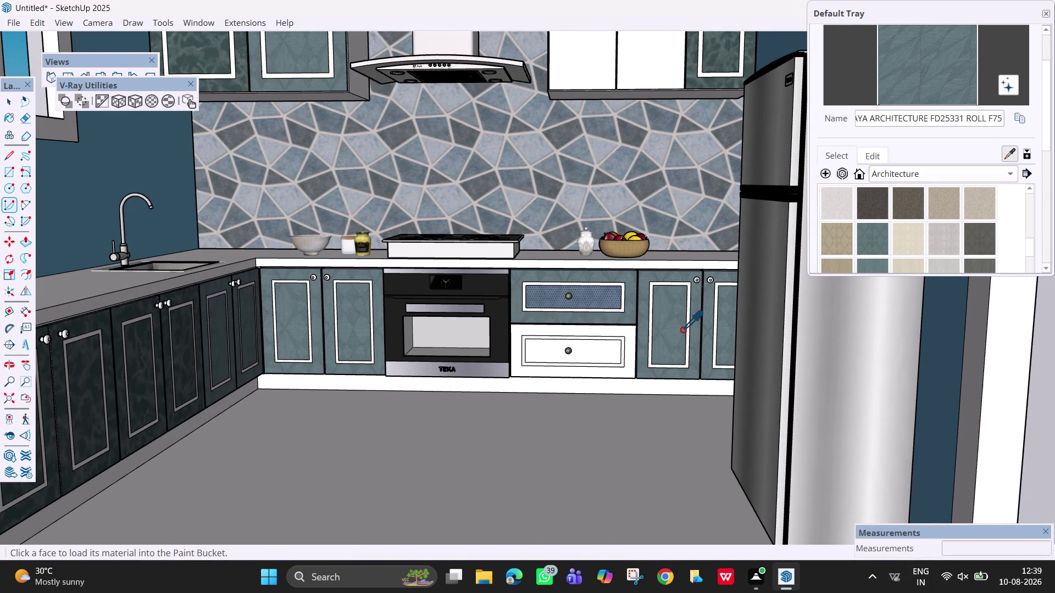
click(683, 331)
click(625, 343)
click(625, 343)
click(632, 347)
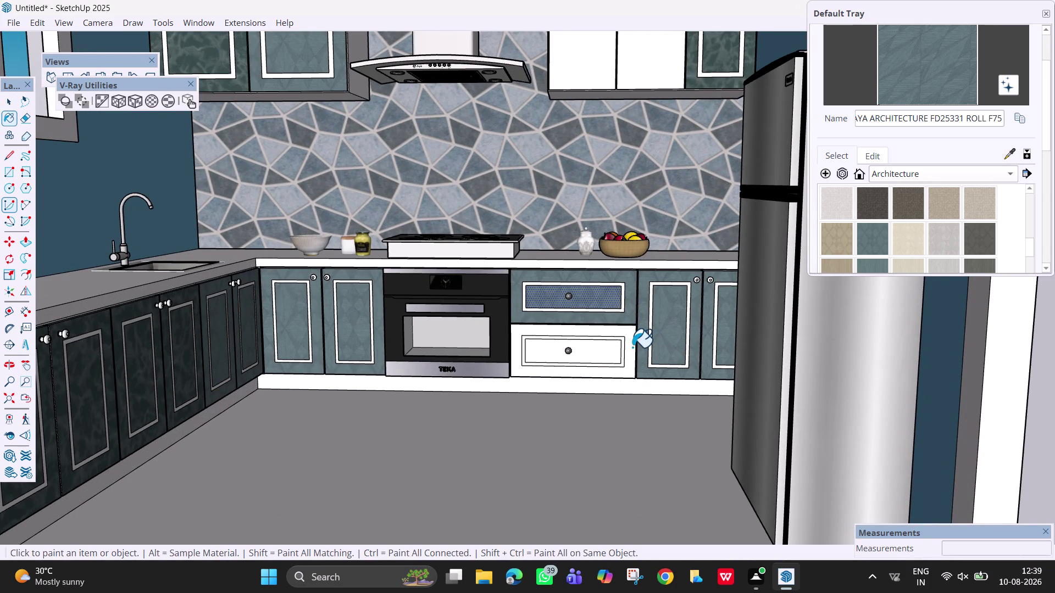
click(610, 350)
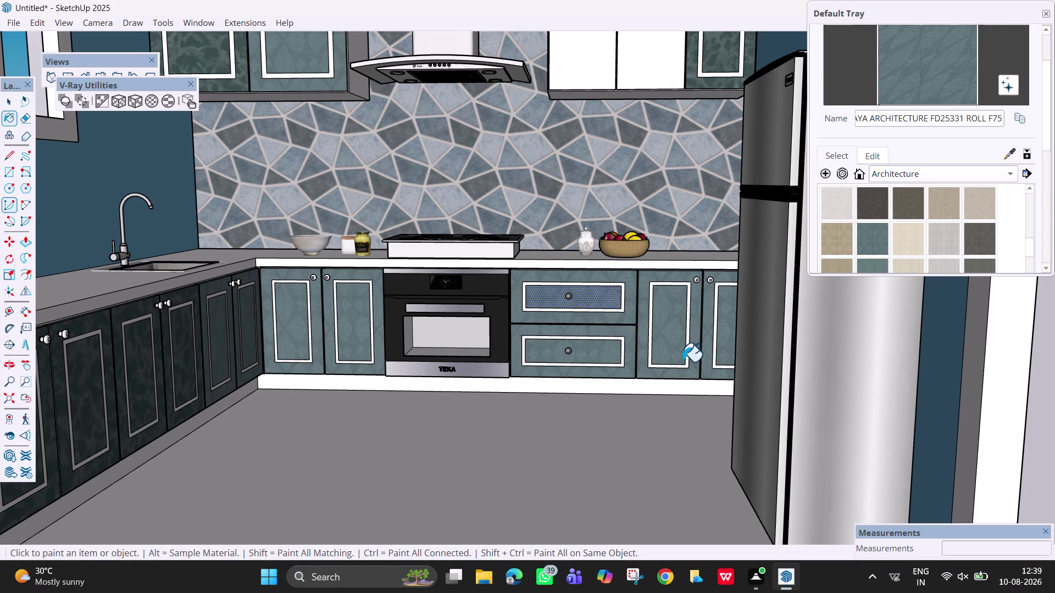
Orbit and pan around the kitchen to review the base cabinets, sink and hob.
scroll(down, 3)
middle_drag(684, 363, 762, 386)
scroll(up, 3)
middle_drag(678, 351, 665, 351)
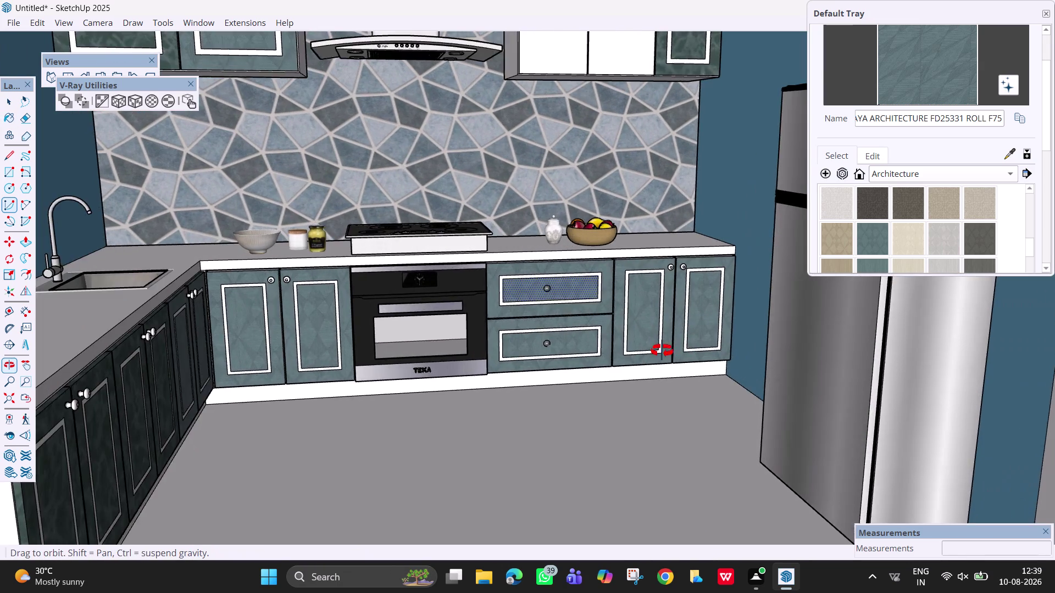
middle_drag(665, 351, 600, 353)
scroll(down, 3)
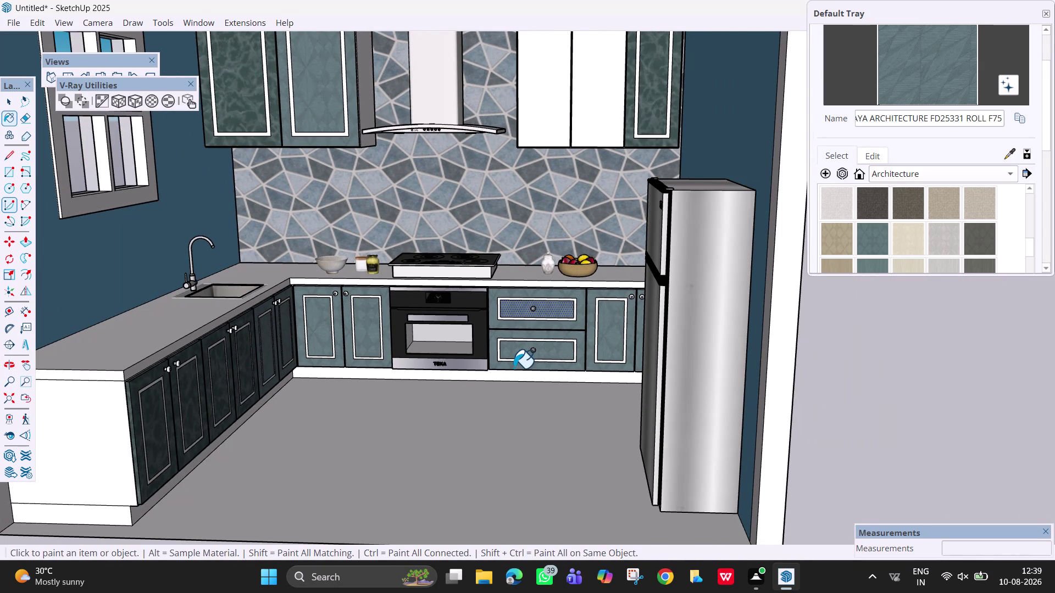
middle_drag(514, 368, 464, 377)
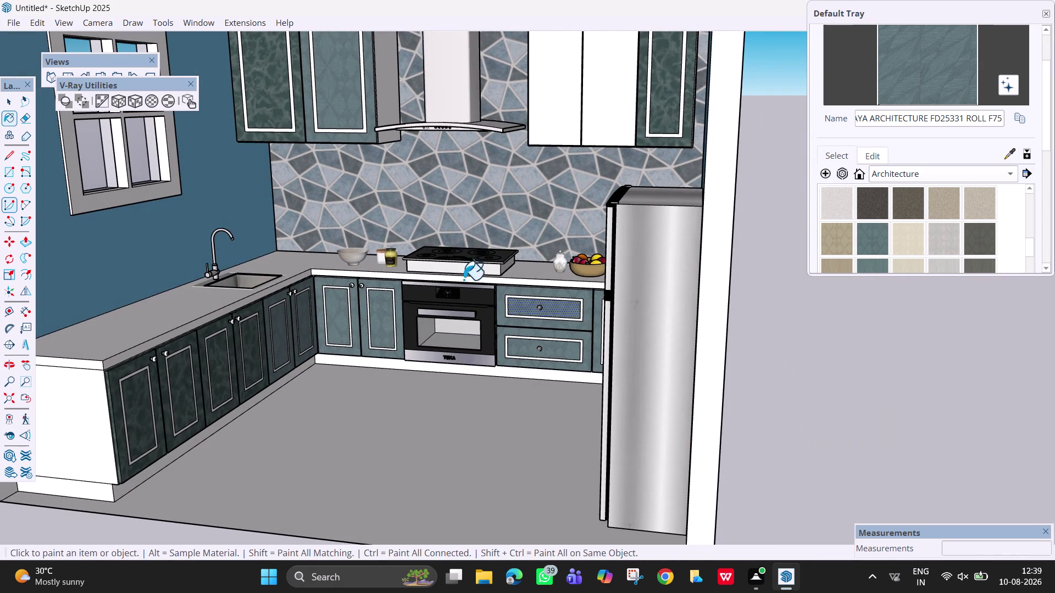
key(h)
drag(464, 254, 536, 382)
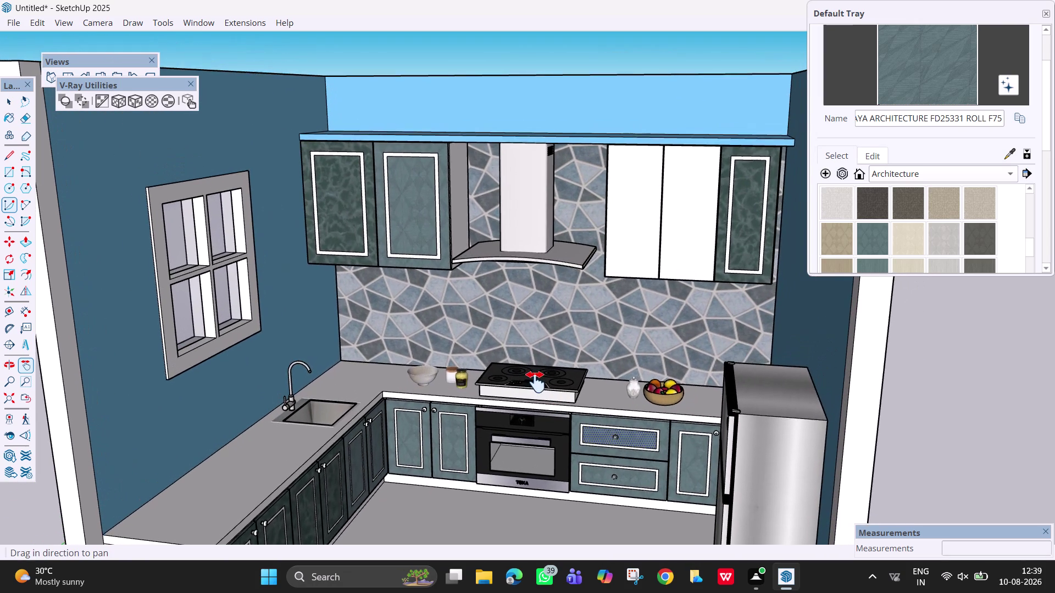
drag(536, 382, 536, 388)
scroll(down, 3)
middle_drag(529, 407, 485, 416)
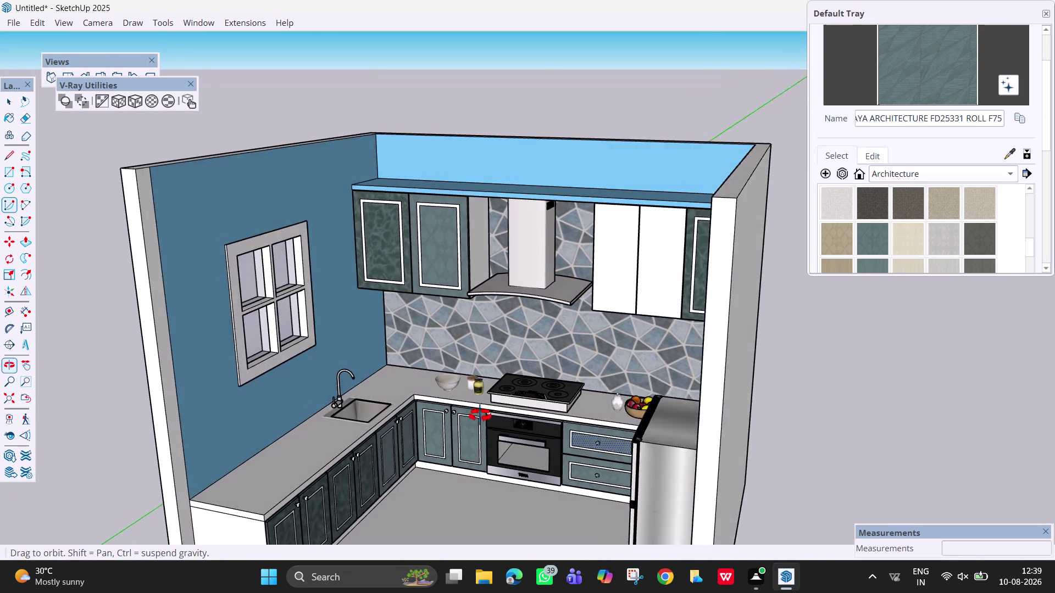
middle_drag(484, 416, 478, 415)
scroll(up, 3)
scroll(up, 3)
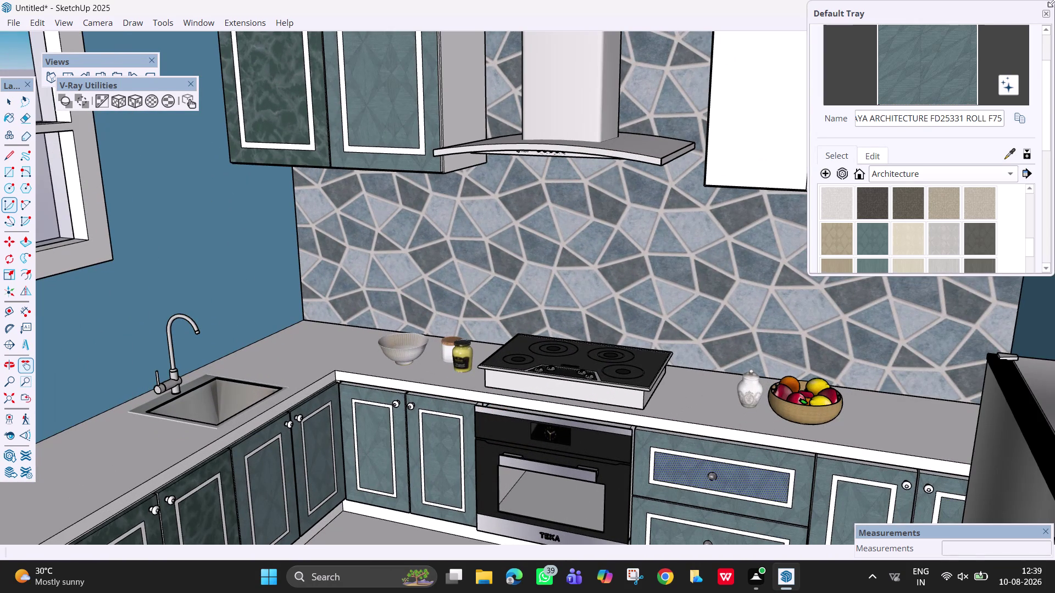
click(1005, 158)
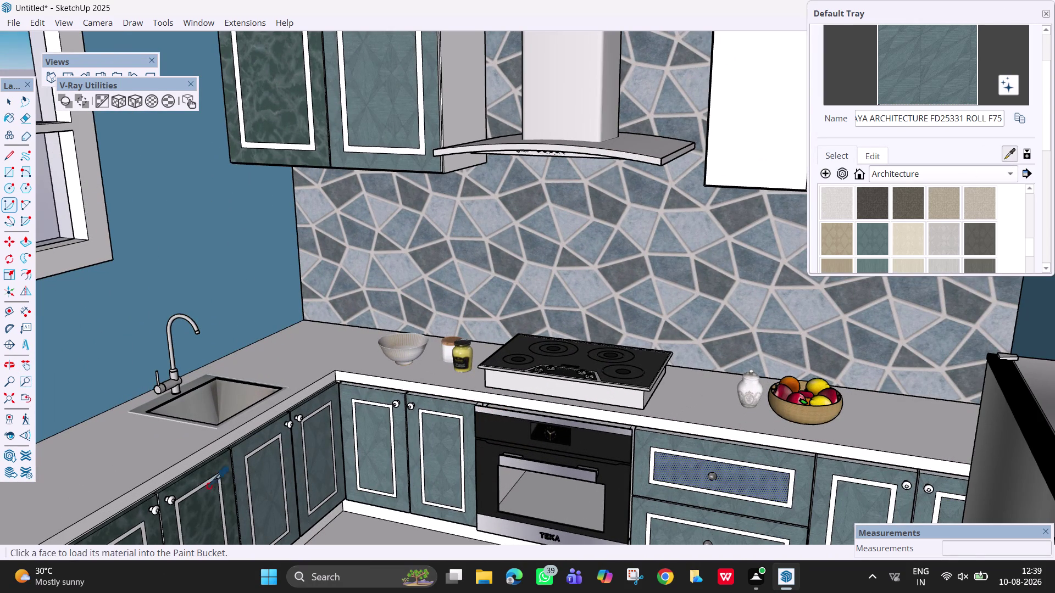
Sample the upper door's marble and paint the base doors left of the oven.
click(190, 480)
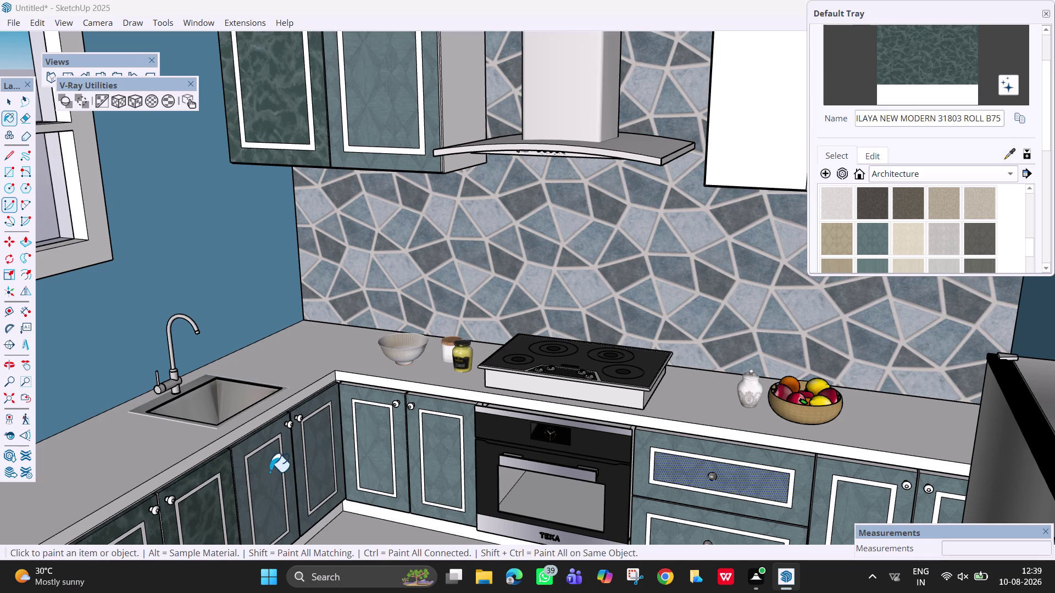
click(270, 472)
click(266, 442)
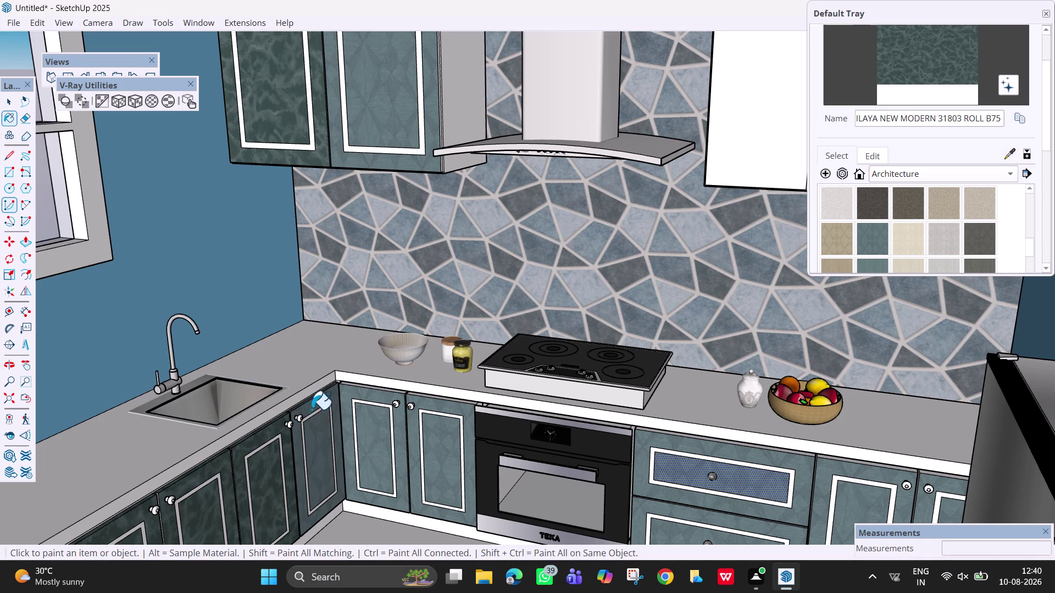
click(315, 408)
click(326, 441)
click(349, 413)
click(367, 429)
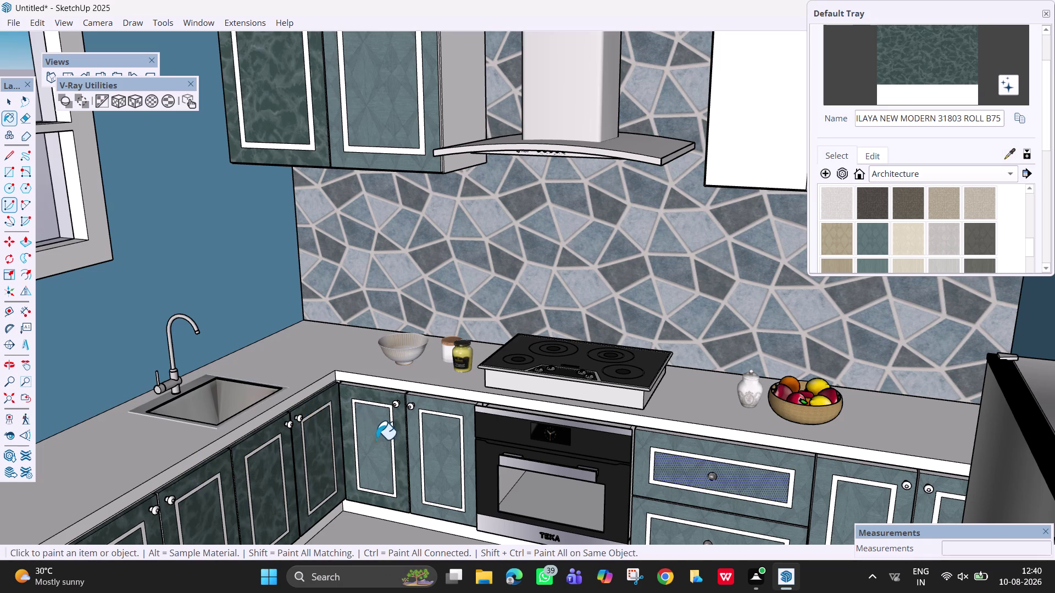
click(436, 483)
click(449, 410)
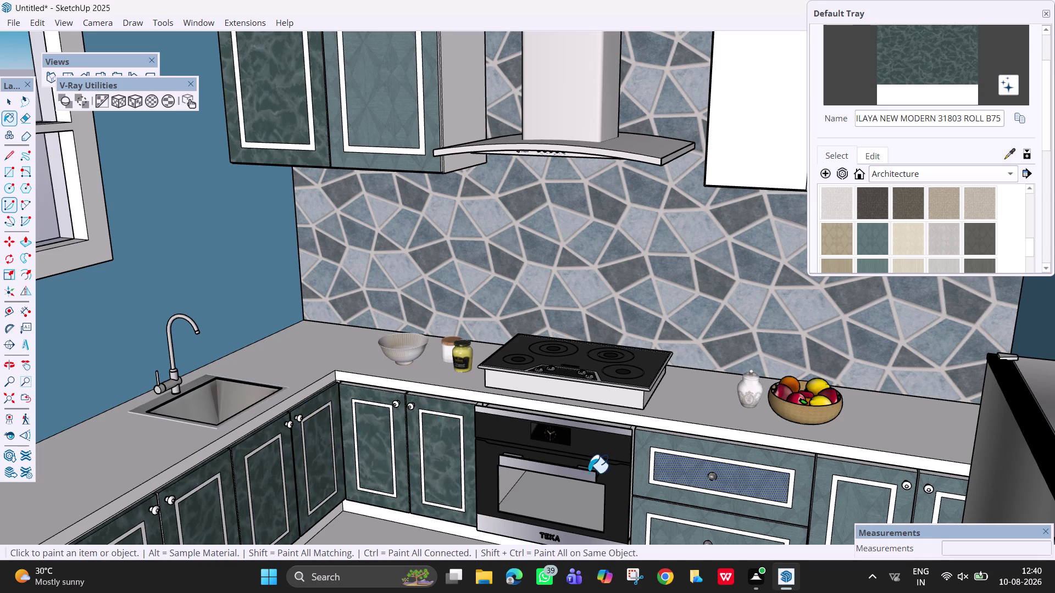
Paint the upper drawer front, the cabinet beside it, and the far-right base doors marble.
click(683, 475)
click(678, 449)
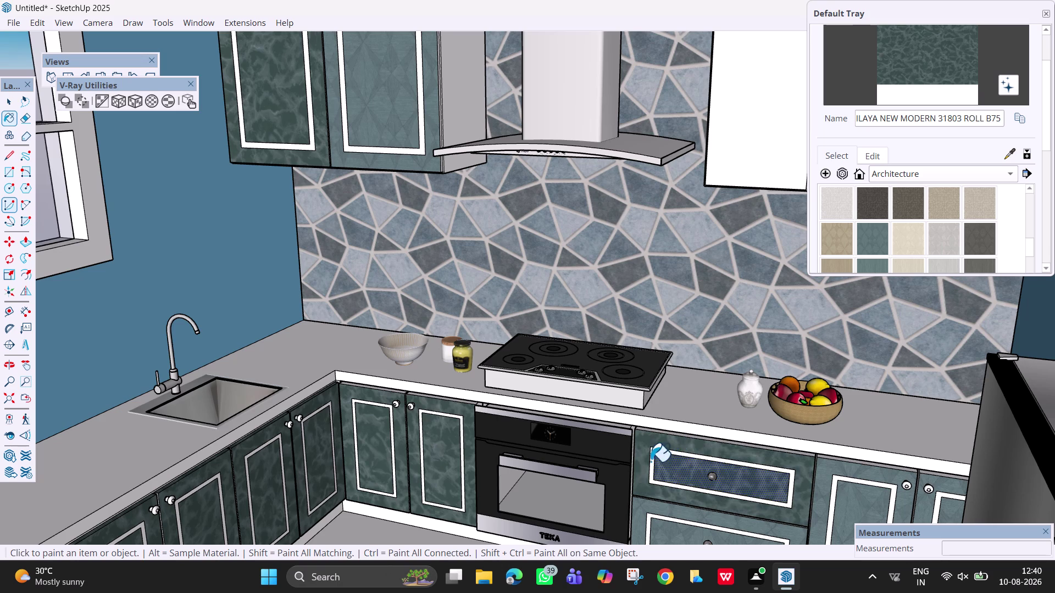
click(646, 511)
click(672, 535)
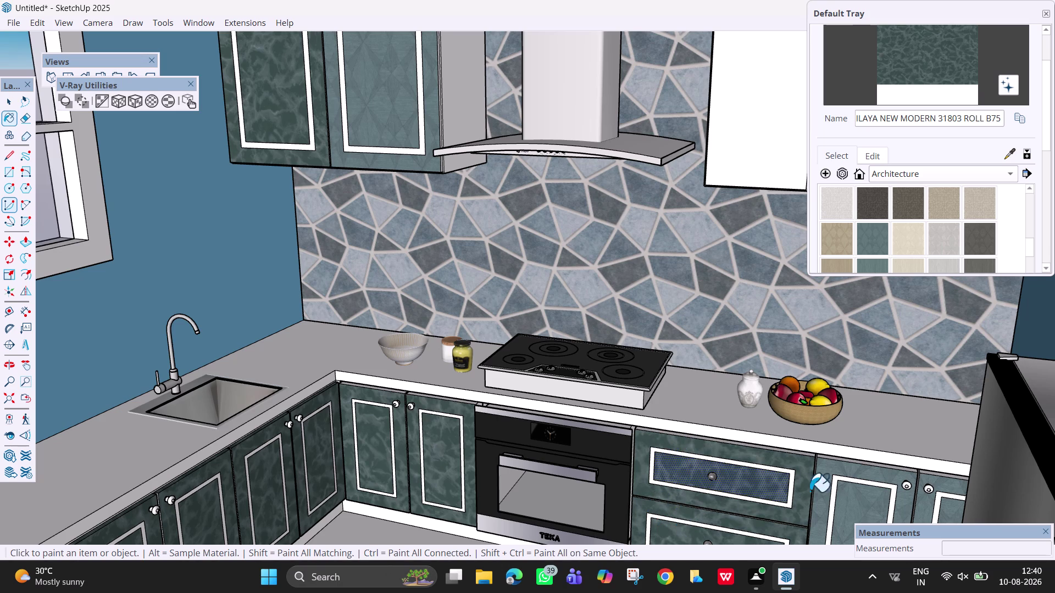
click(830, 484)
click(857, 509)
click(934, 489)
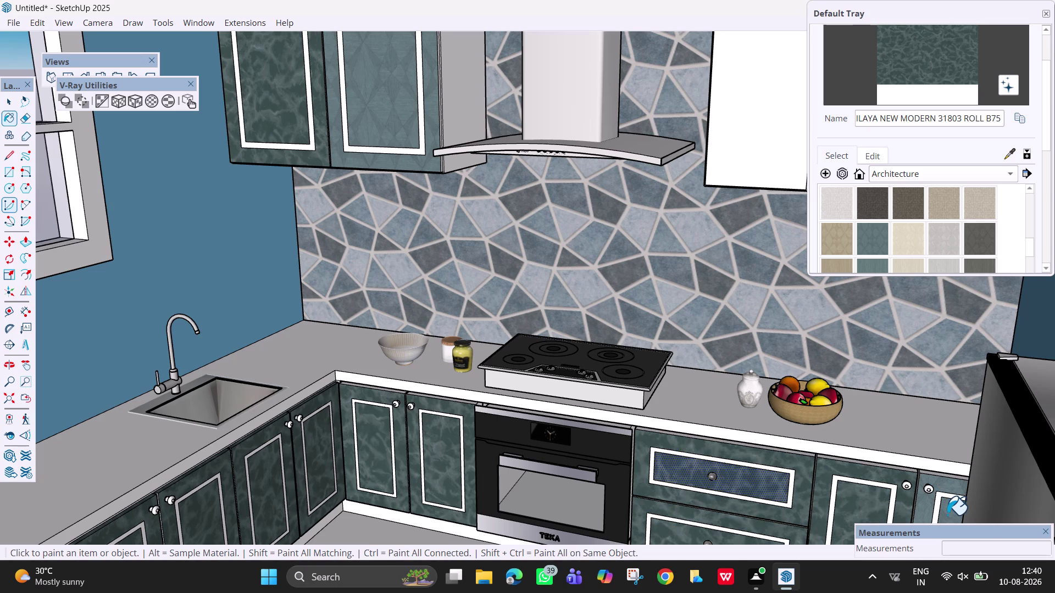
click(948, 515)
click(939, 490)
Orbit the view toward the left upper cabinets.
scroll(down, 3)
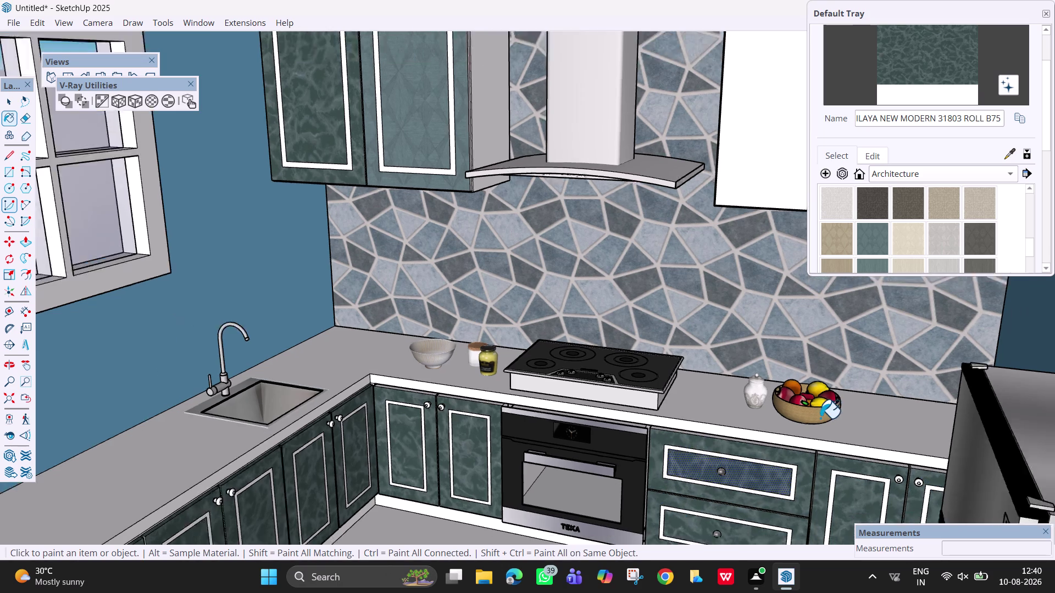
scroll(down, 3)
middle_drag(838, 457, 893, 518)
middle_drag(883, 473, 789, 330)
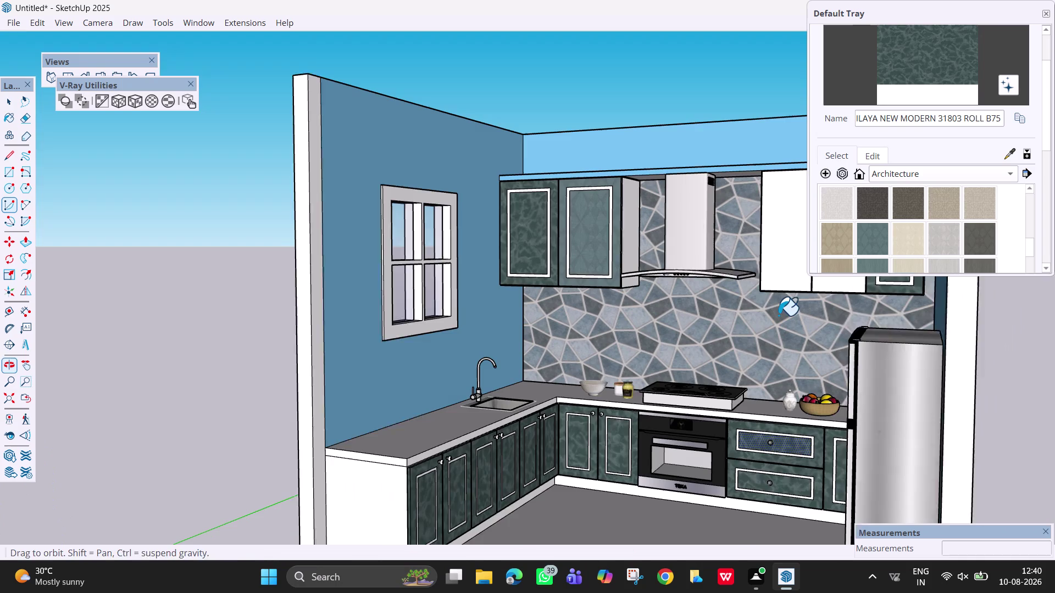
scroll(up, 3)
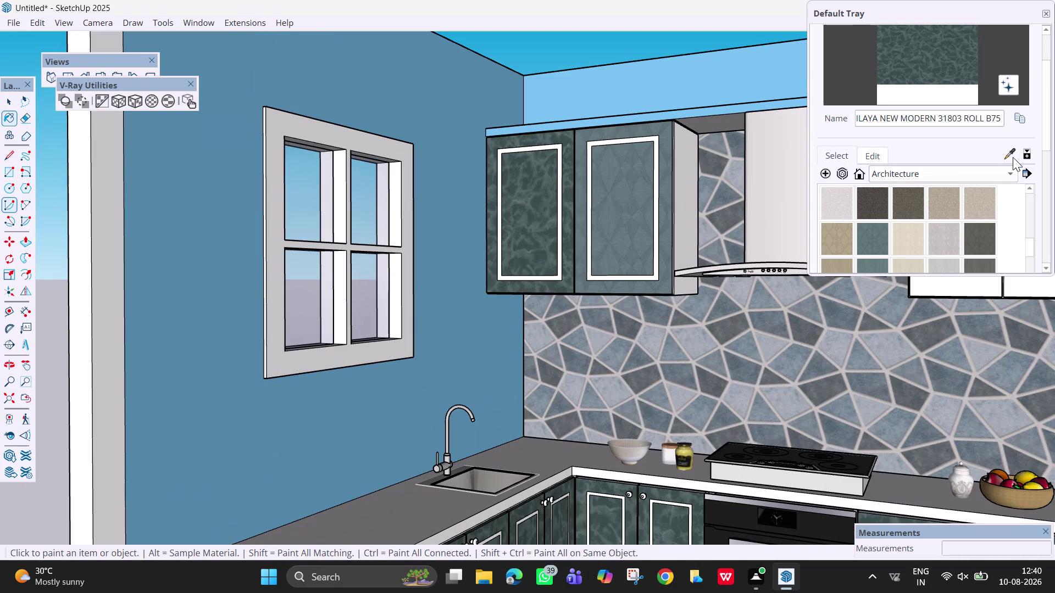
click(1008, 154)
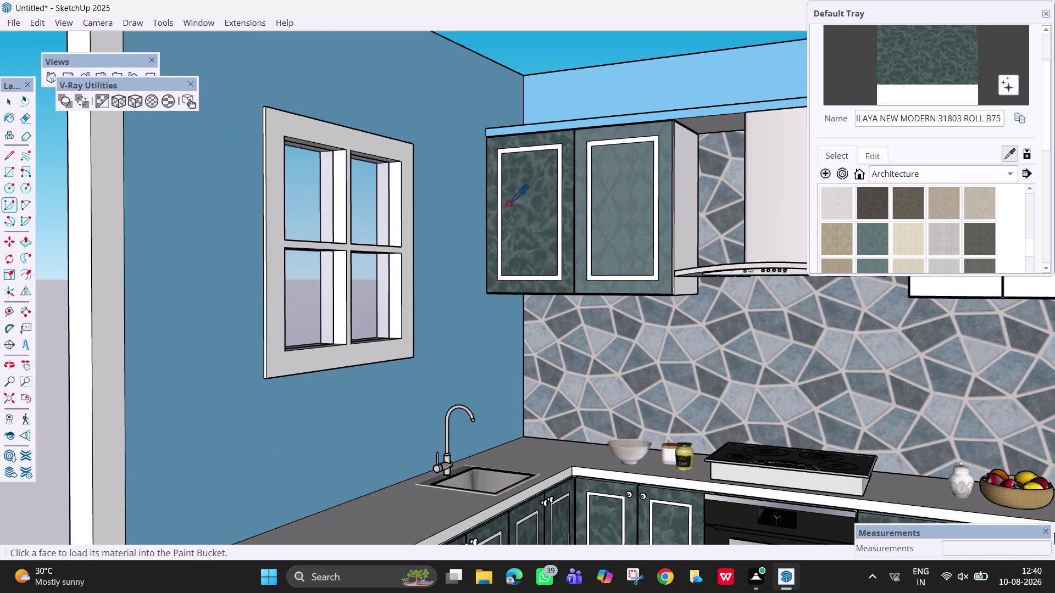
Sample the teal diamond material and paint the upper cabinet's top and side edges.
drag(636, 231, 626, 225)
click(537, 199)
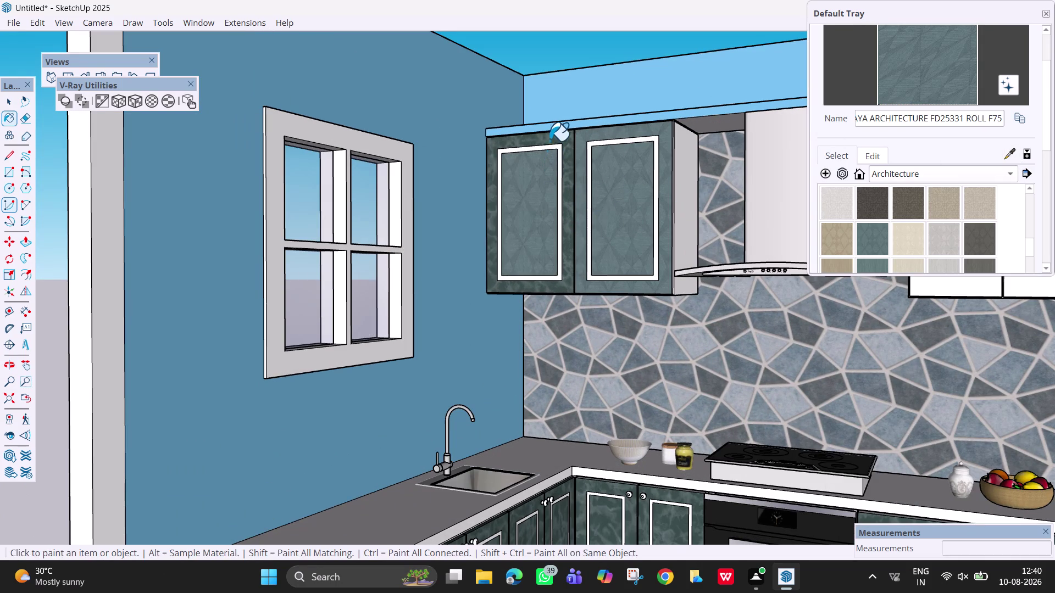
click(554, 138)
click(686, 216)
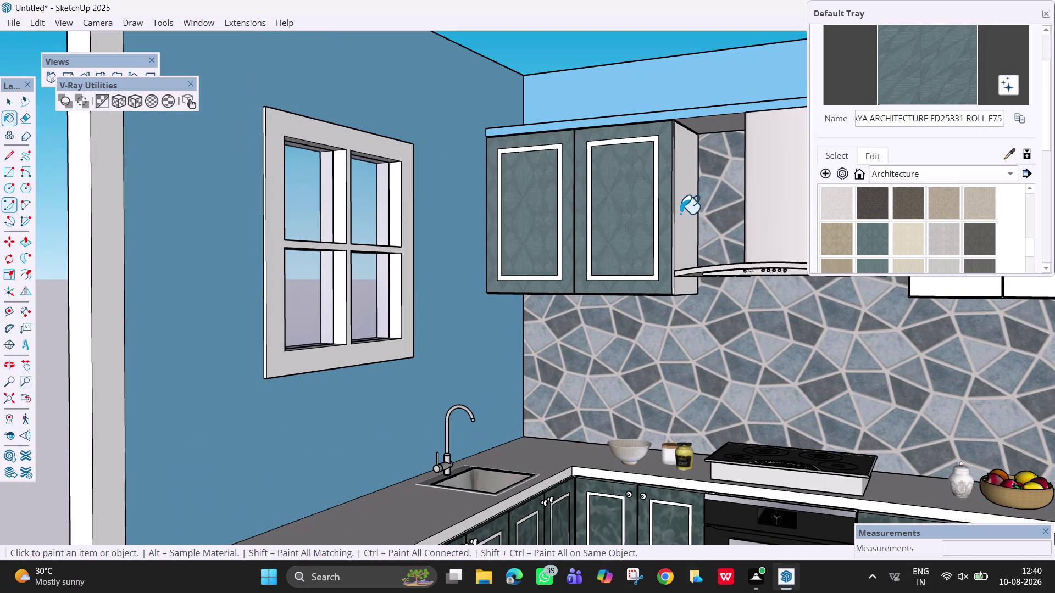
Paint the upper cabinet's side face with the teal diamond pattern.
scroll(up, 3)
scroll(up, 3)
middle_drag(669, 210, 616, 218)
scroll(up, 3)
click(686, 228)
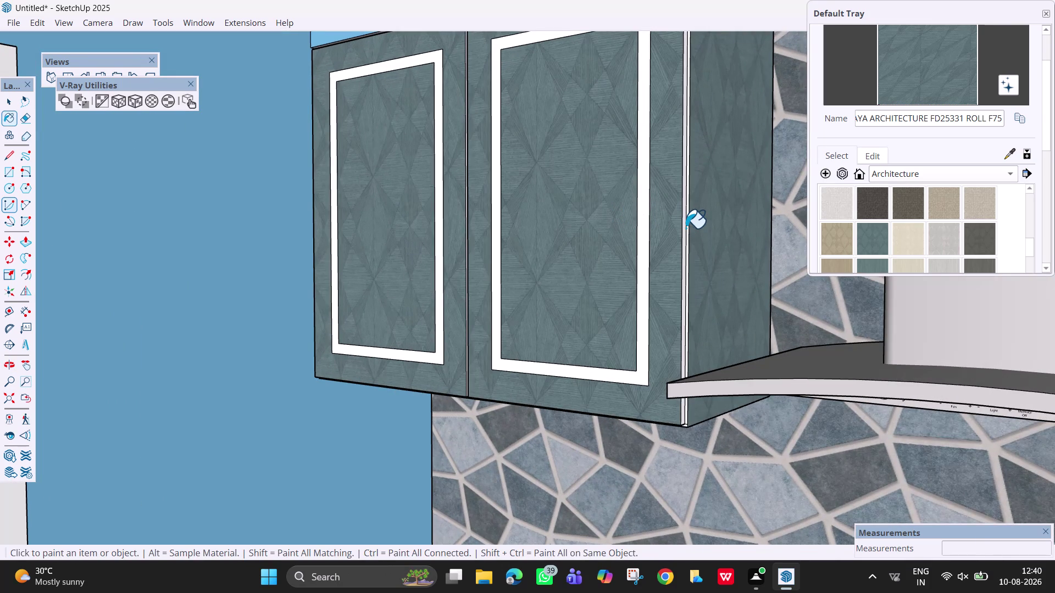
scroll(up, 3)
middle_click(689, 231)
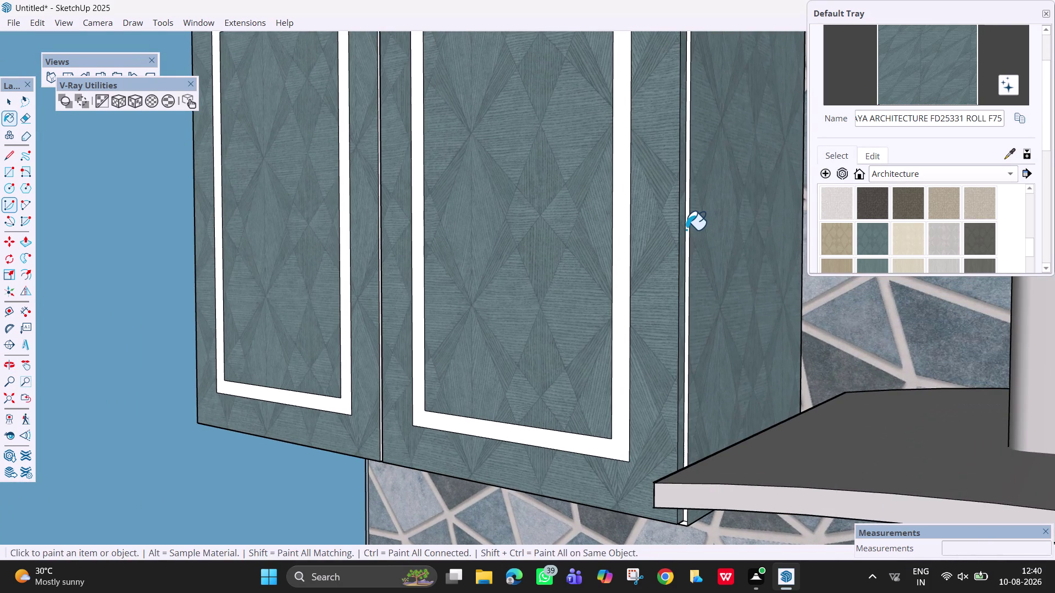
click(687, 230)
scroll(down, 3)
scroll(up, 3)
Paint the cabinet's bottom edge, its underside and both doors' bottom edges teal.
middle_drag(670, 417, 669, 325)
click(697, 347)
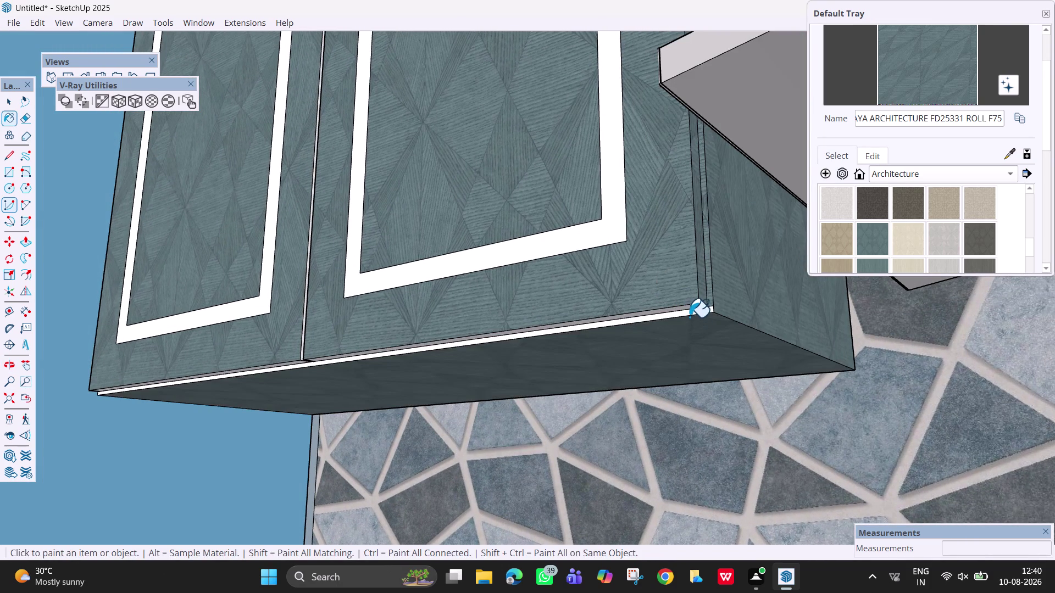
click(689, 314)
scroll(up, 3)
middle_drag(686, 311, 679, 280)
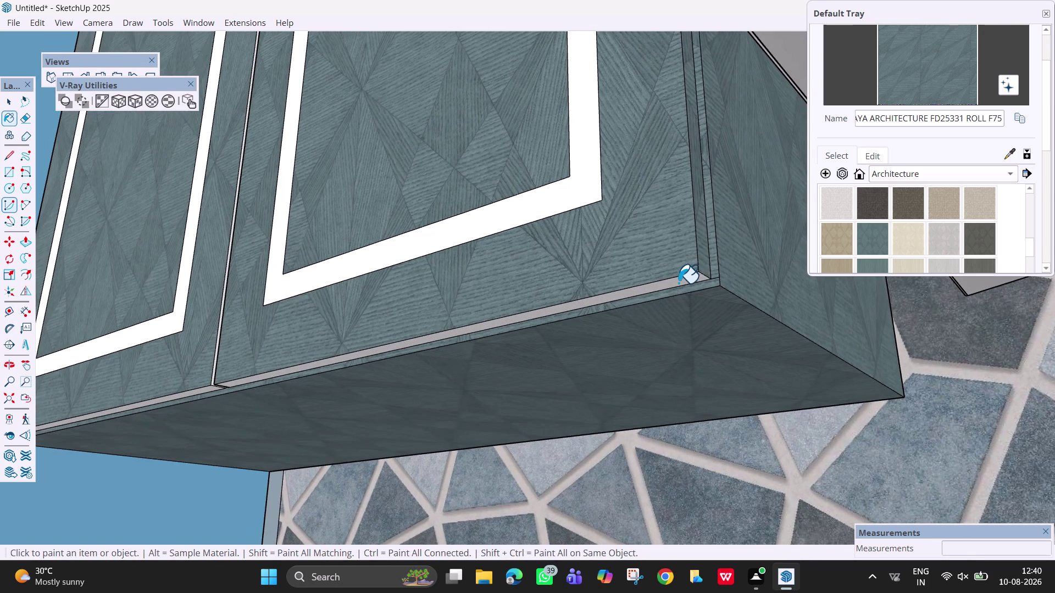
click(679, 283)
click(198, 393)
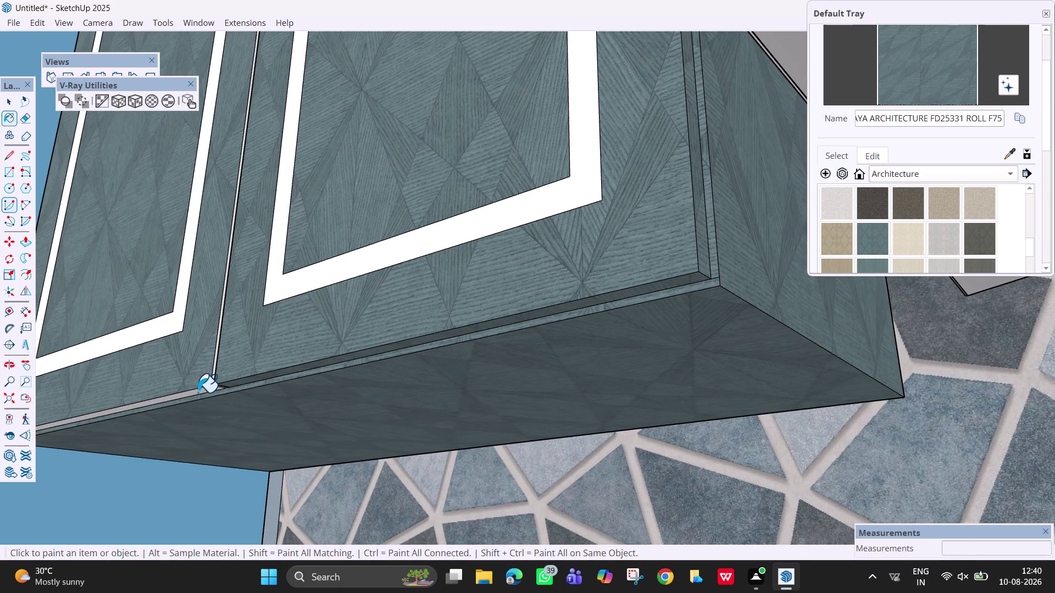
Paint the lower edges of the neighbouring doors with the teal pattern.
scroll(down, 3)
middle_drag(223, 353, 423, 408)
scroll(up, 3)
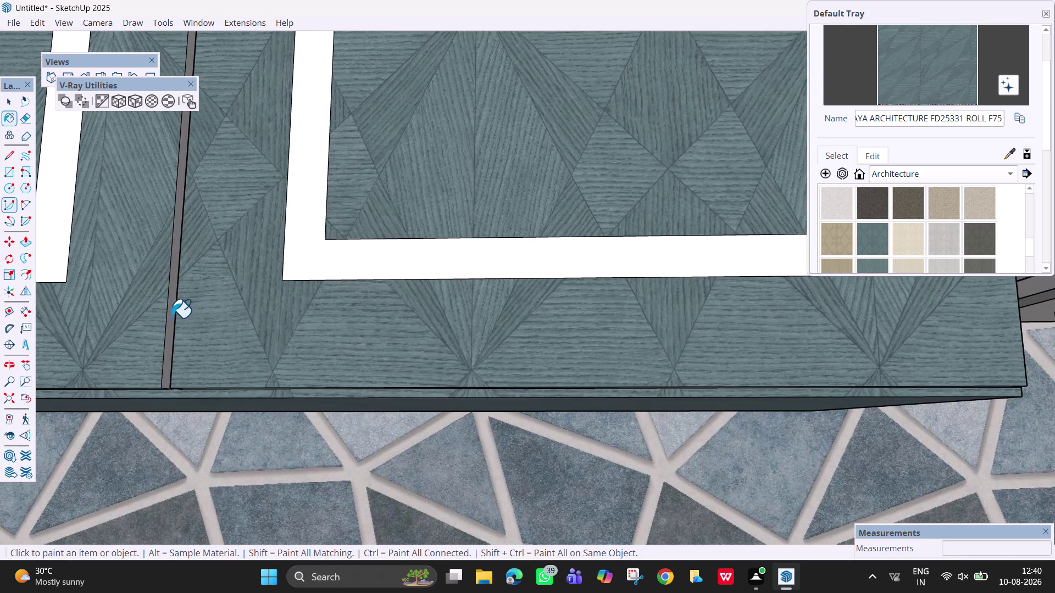
click(167, 324)
click(170, 331)
scroll(down, 3)
middle_drag(186, 343, 256, 375)
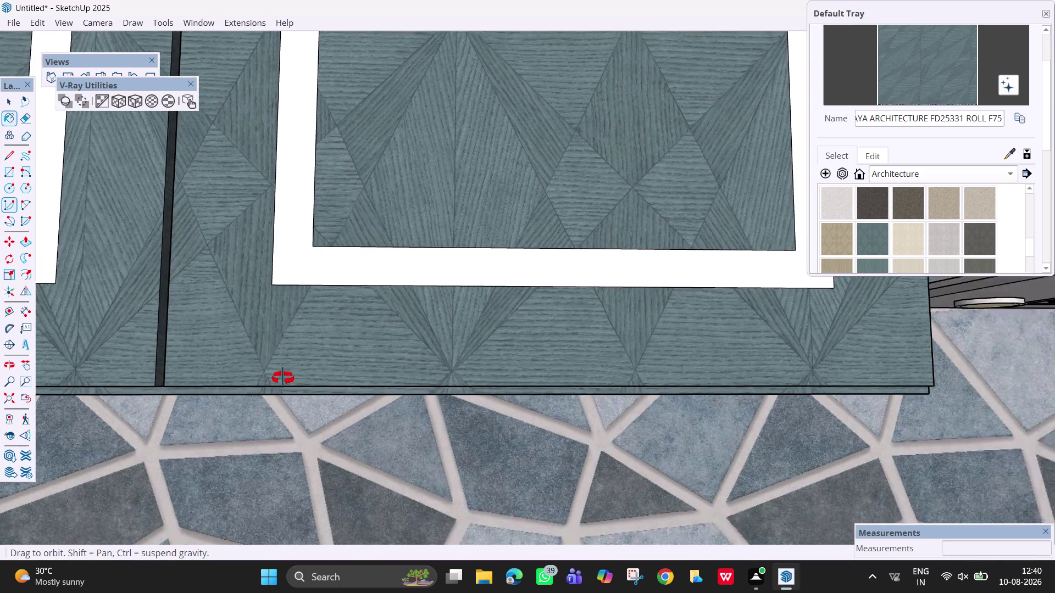
middle_drag(256, 375, 397, 385)
click(189, 378)
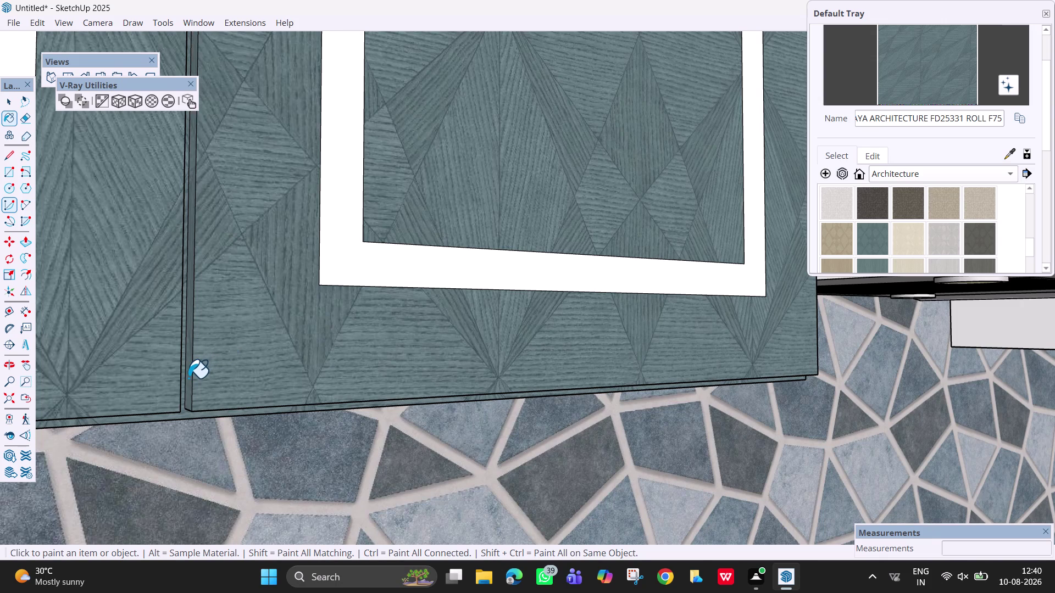
Pan and orbit the view back to the upper cabinets above the hob.
scroll(down, 3)
scroll(down, 3)
key(h)
drag(371, 234, 439, 463)
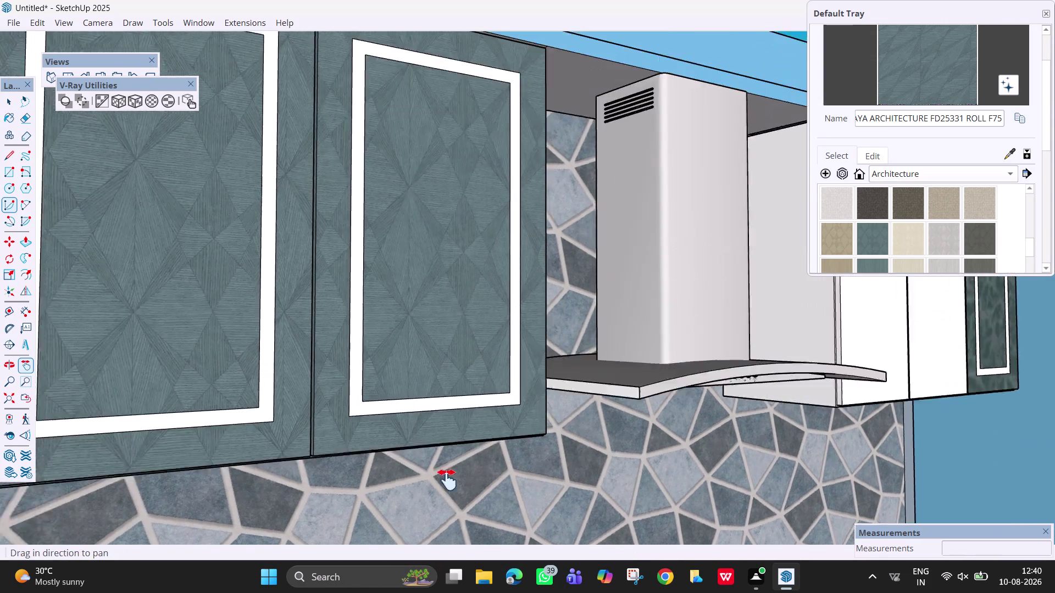
drag(438, 463, 489, 592)
drag(387, 349, 0, 388)
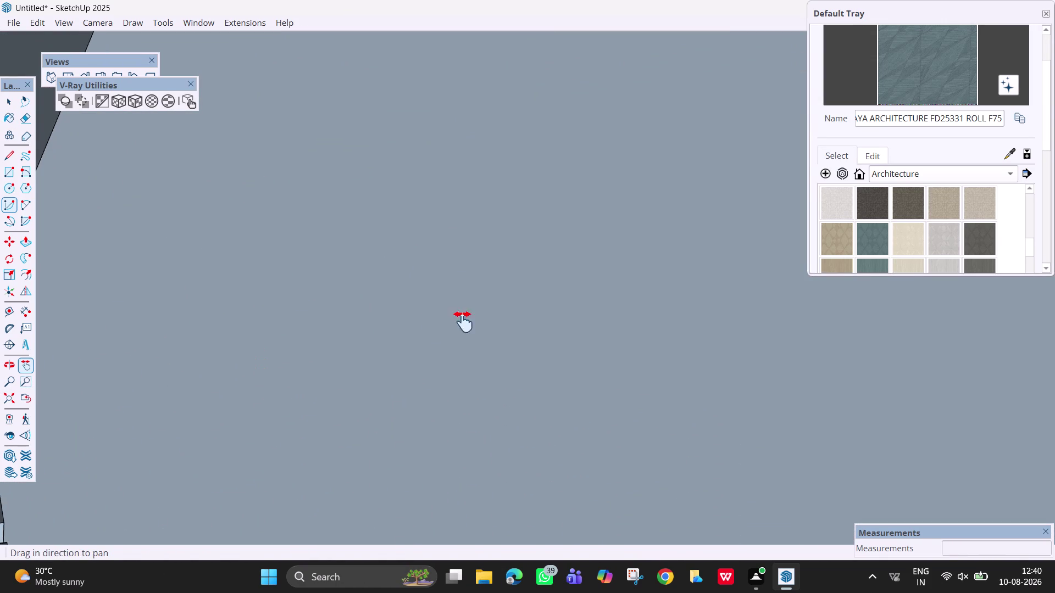
drag(463, 322, 114, 350)
scroll(down, 3)
scroll(down, 3)
middle_click(382, 325)
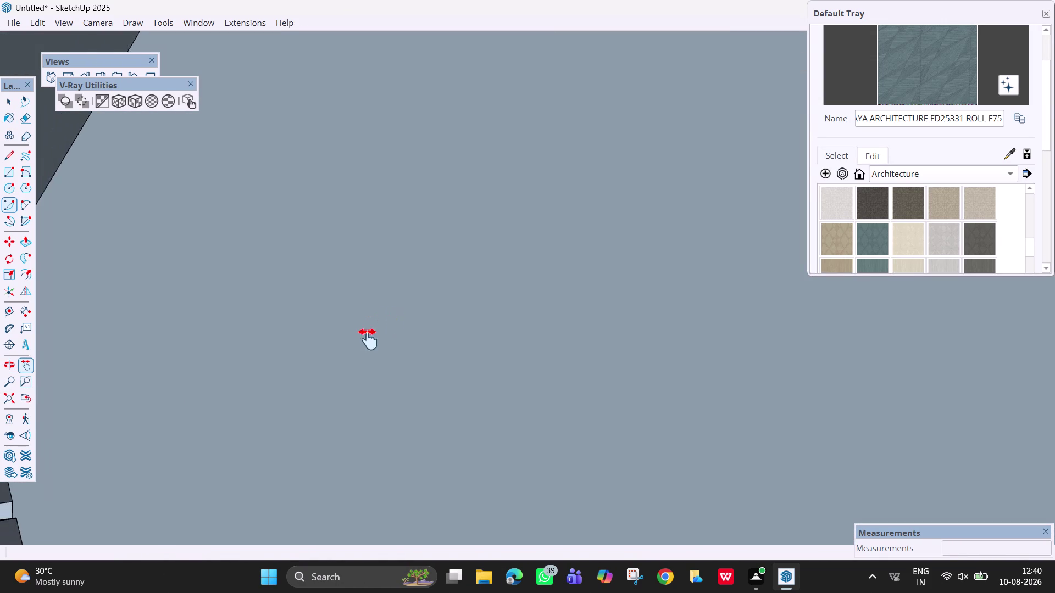
click(12, 396)
scroll(up, 3)
middle_drag(452, 312, 281, 334)
scroll(up, 3)
middle_drag(393, 210, 393, 393)
scroll(up, 3)
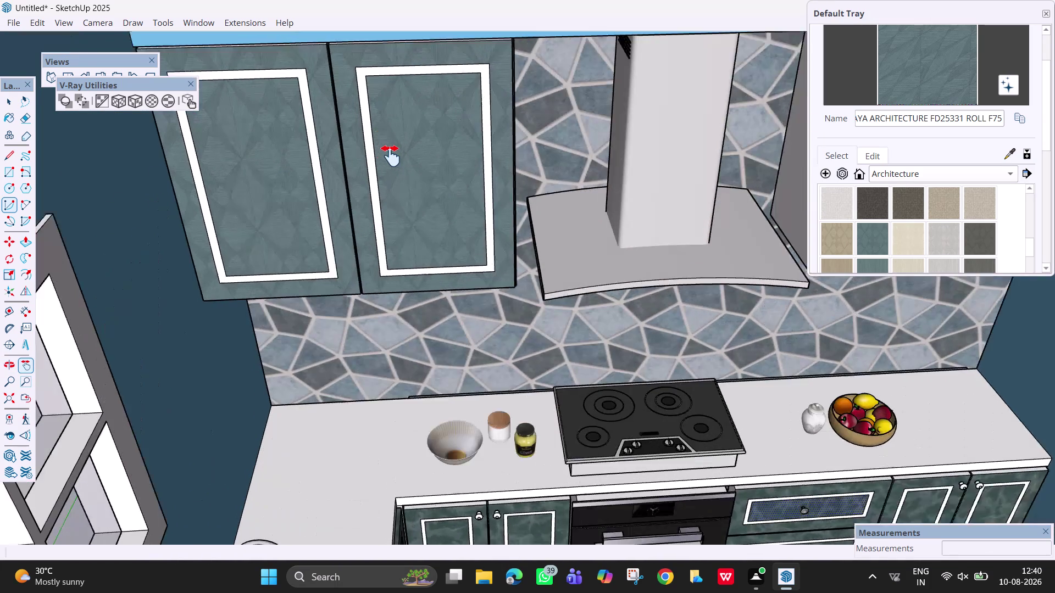
Paint the top edges of both upper doors teal.
key(h)
drag(415, 132, 469, 356)
scroll(up, 3)
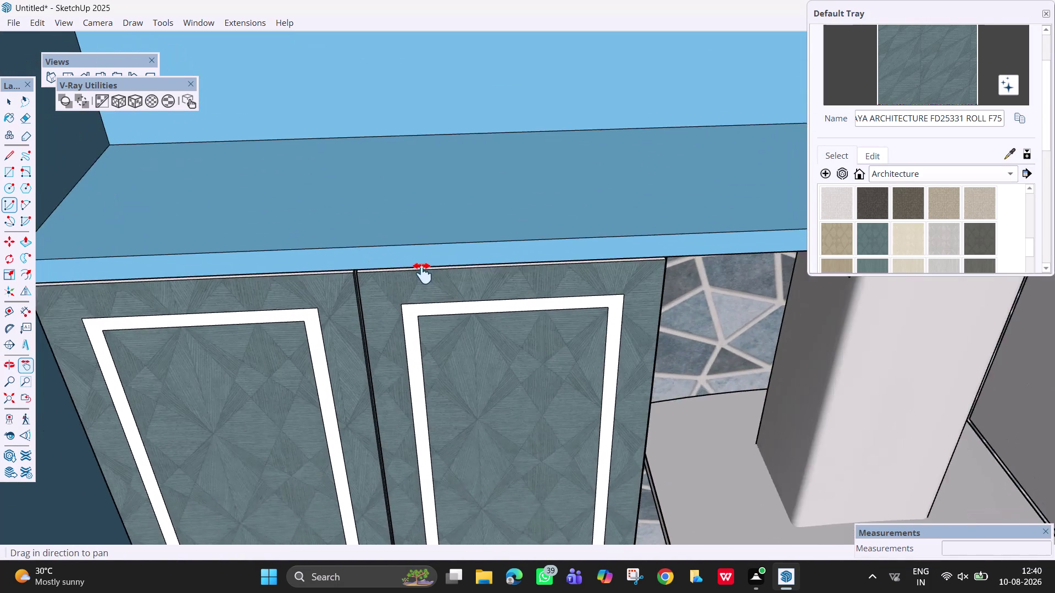
scroll(up, 3)
scroll(up, 3)
click(1012, 158)
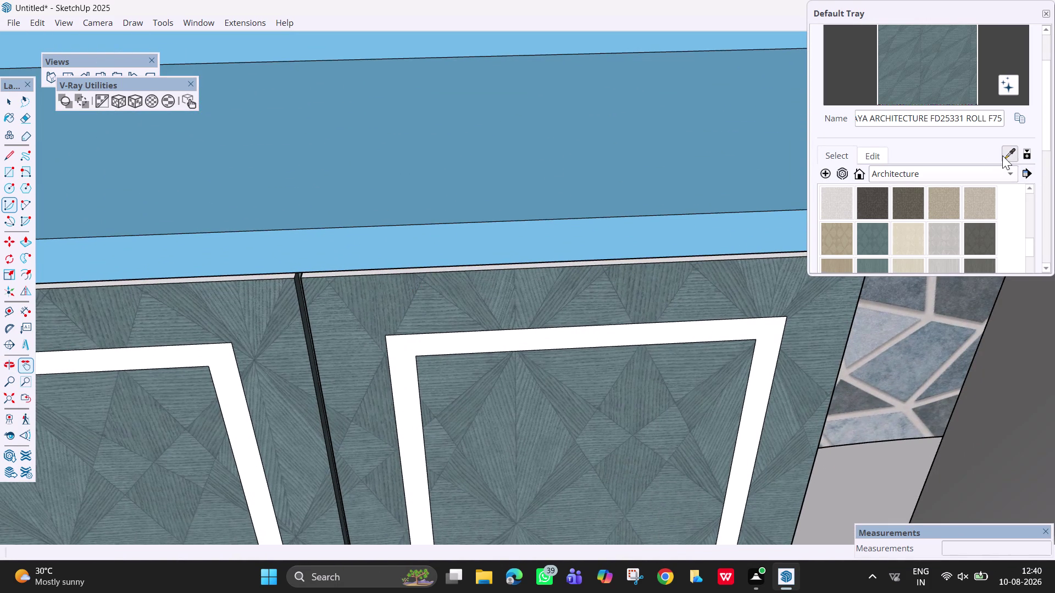
click(735, 298)
click(674, 259)
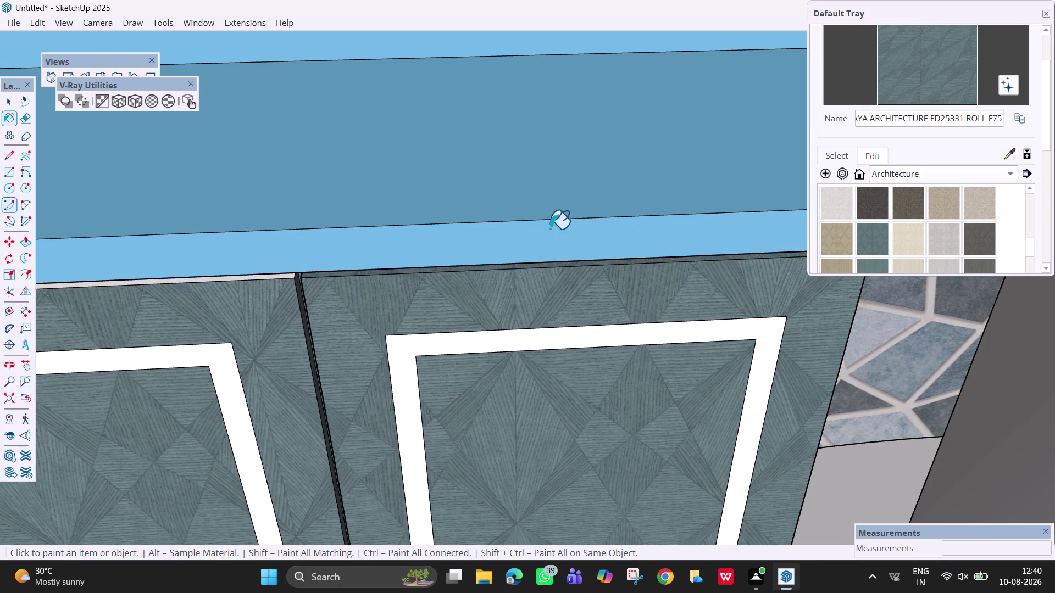
click(246, 277)
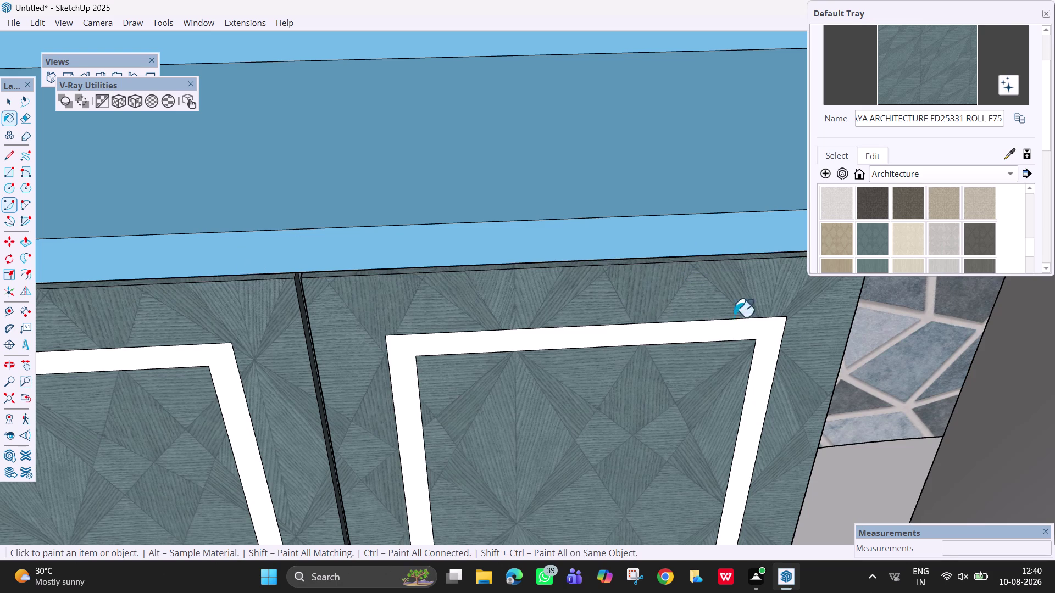
key(h)
drag(938, 362, 298, 321)
click(559, 394)
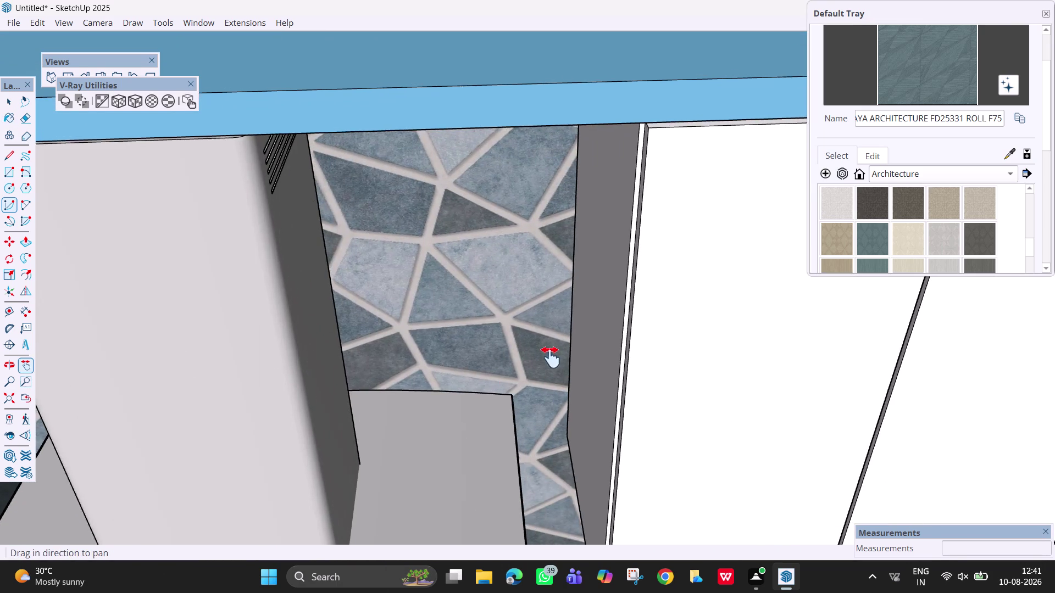
Sample the dark green marble from the door and paint its top edge.
scroll(down, 3)
scroll(down, 3)
drag(766, 383, 449, 401)
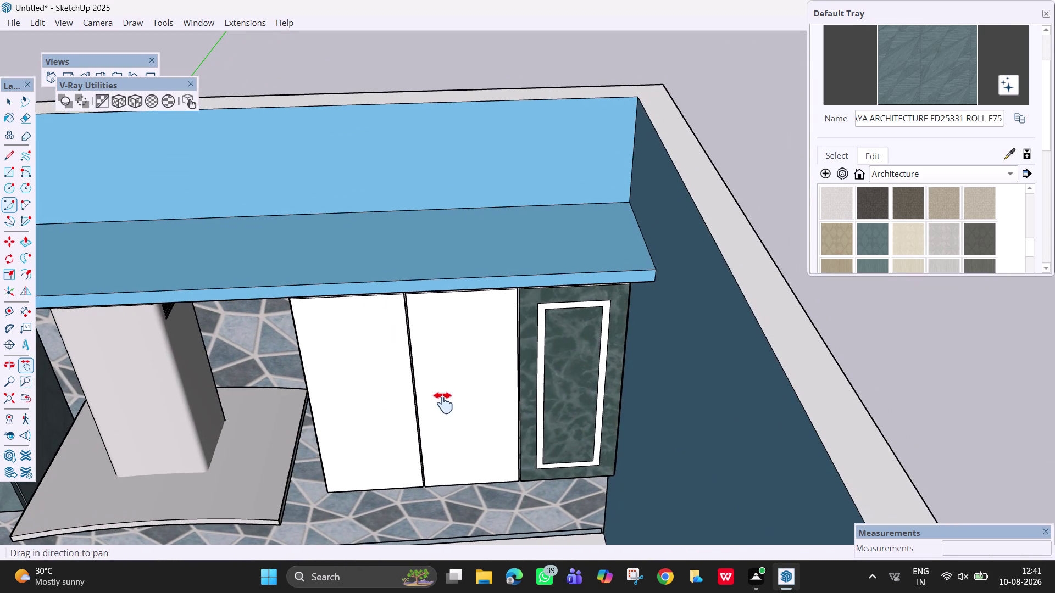
scroll(up, 3)
scroll(up, 3)
middle_drag(534, 310, 566, 378)
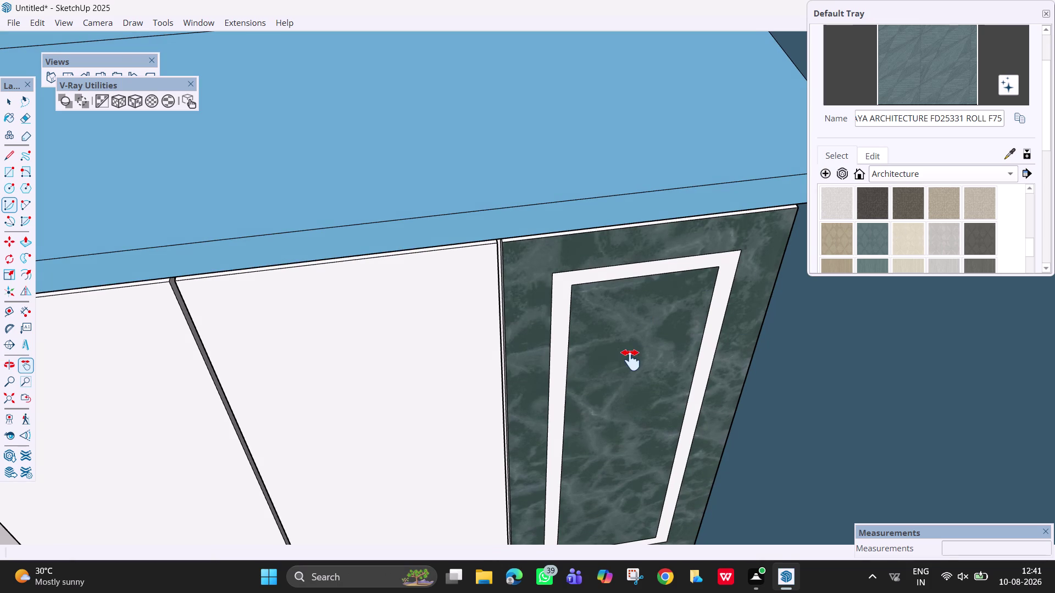
click(1011, 154)
click(678, 316)
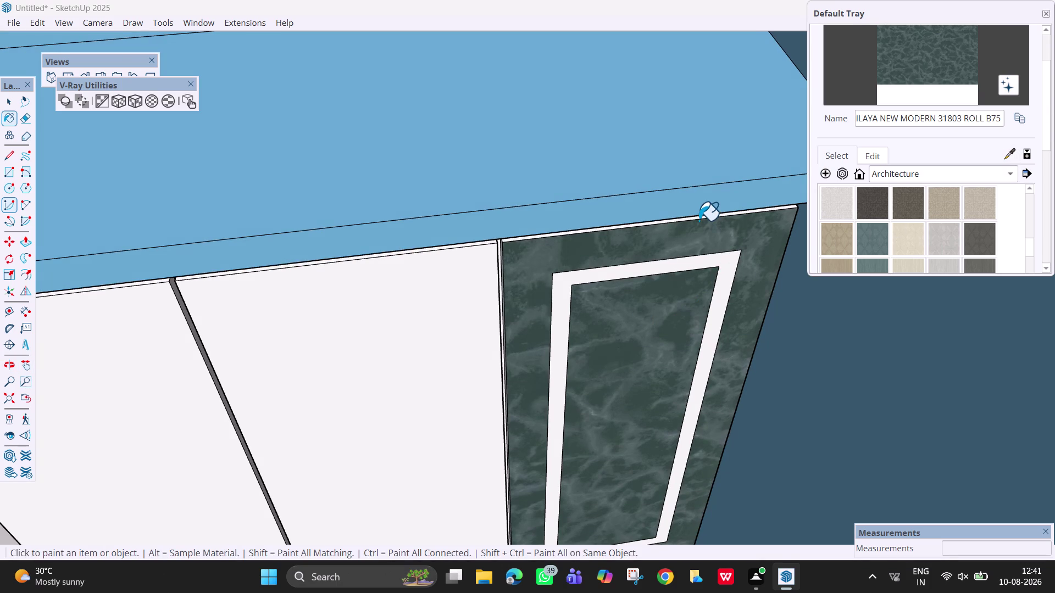
click(696, 217)
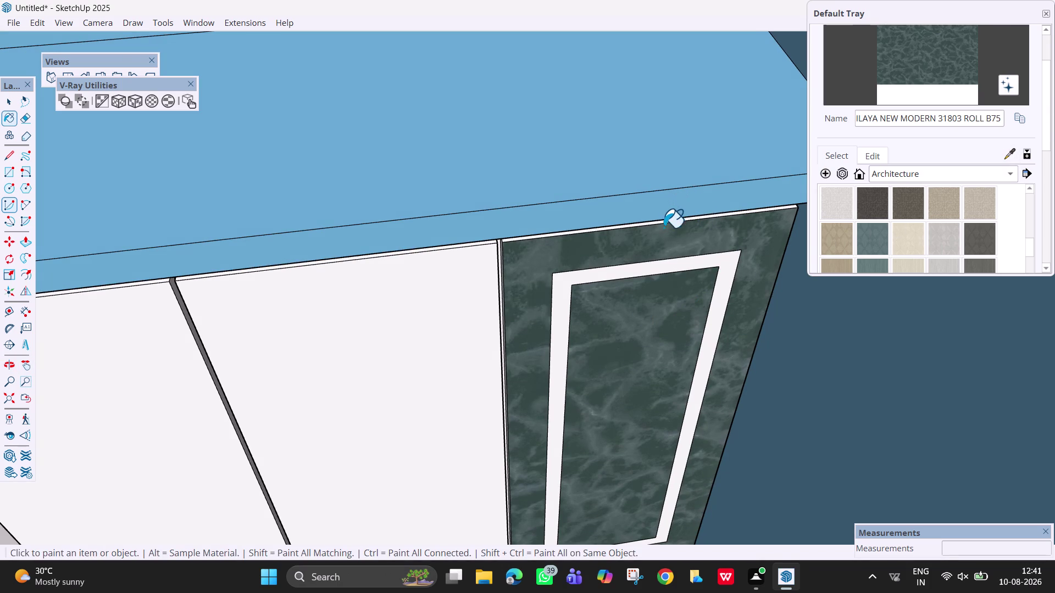
click(661, 223)
Paint the marble door's left side edge with the same marble.
scroll(up, 3)
middle_drag(524, 277, 567, 300)
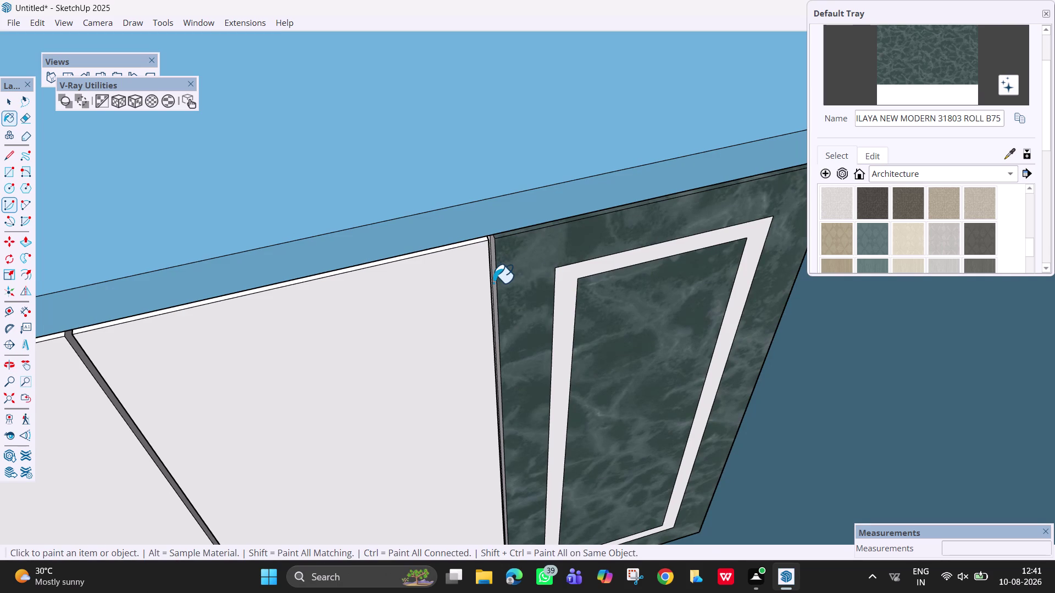
click(493, 283)
scroll(up, 3)
click(490, 283)
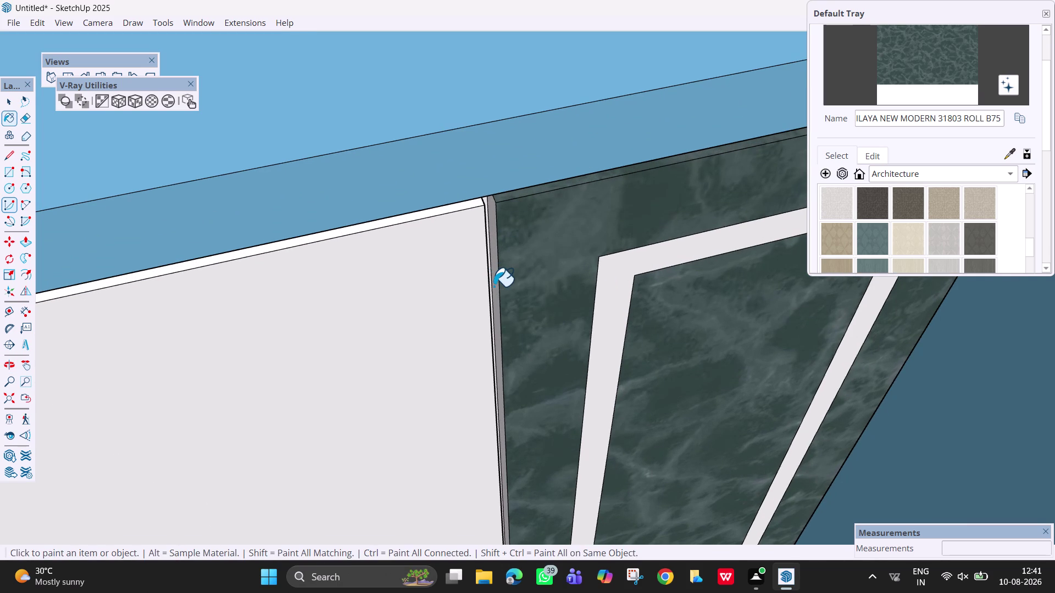
click(494, 287)
Bring the cabinet's underside into view and resample the marble material.
scroll(down, 3)
middle_drag(666, 440, 641, 251)
scroll(down, 3)
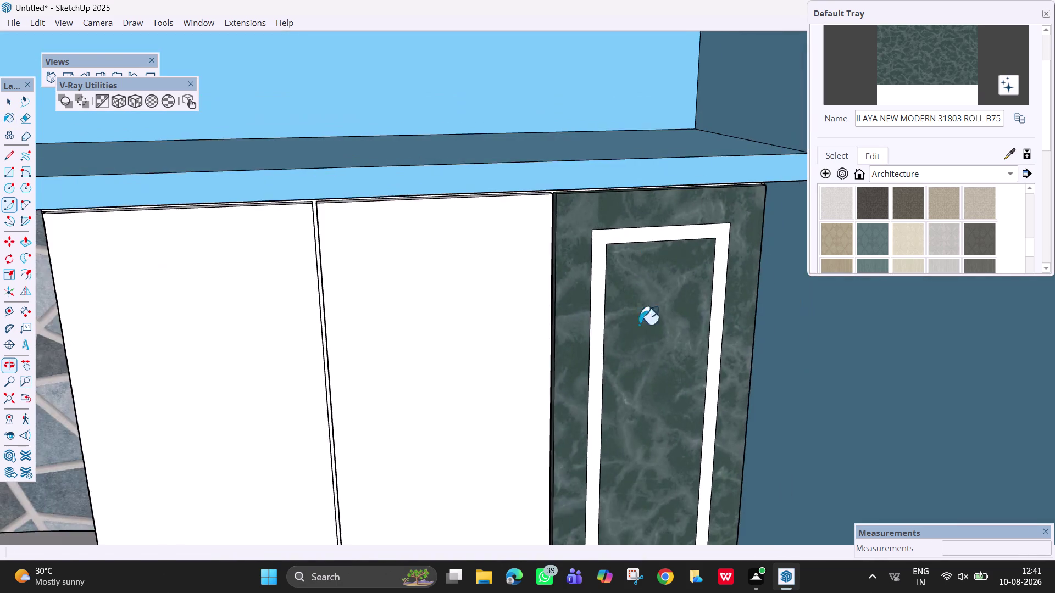
scroll(down, 3)
middle_drag(620, 504, 615, 353)
scroll(down, 3)
key(h)
drag(623, 428, 636, 255)
scroll(up, 3)
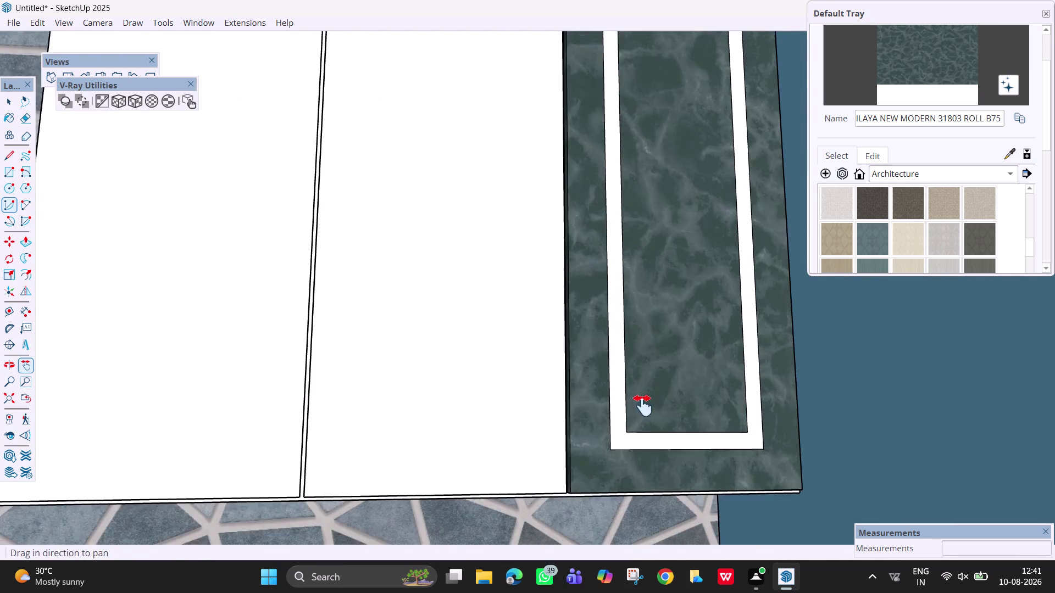
middle_drag(643, 406, 642, 321)
click(1009, 151)
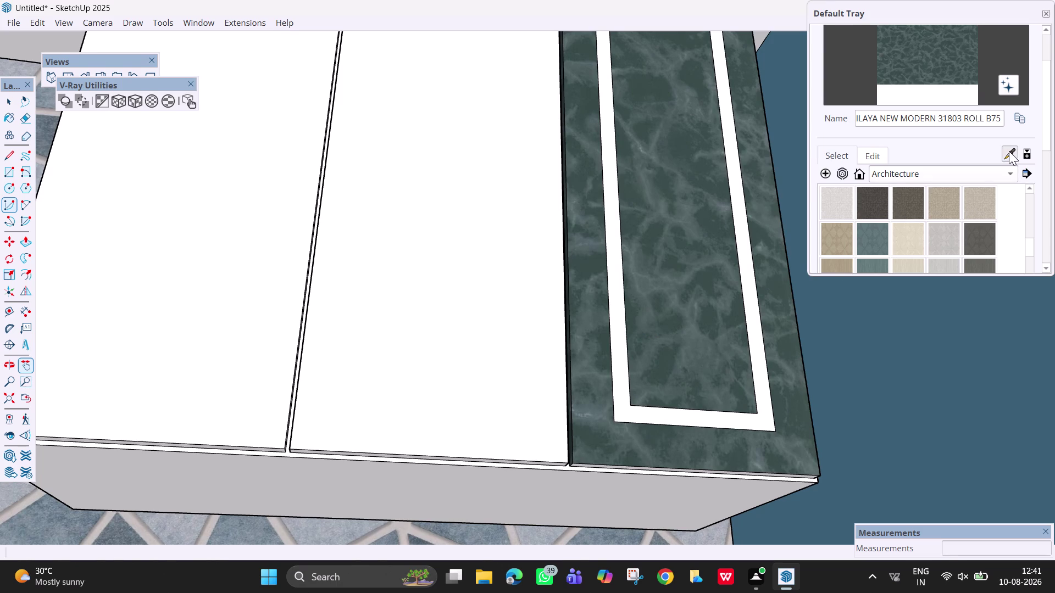
click(696, 332)
Paint the marble door's bottom edge and the cabinet underside marble.
scroll(up, 3)
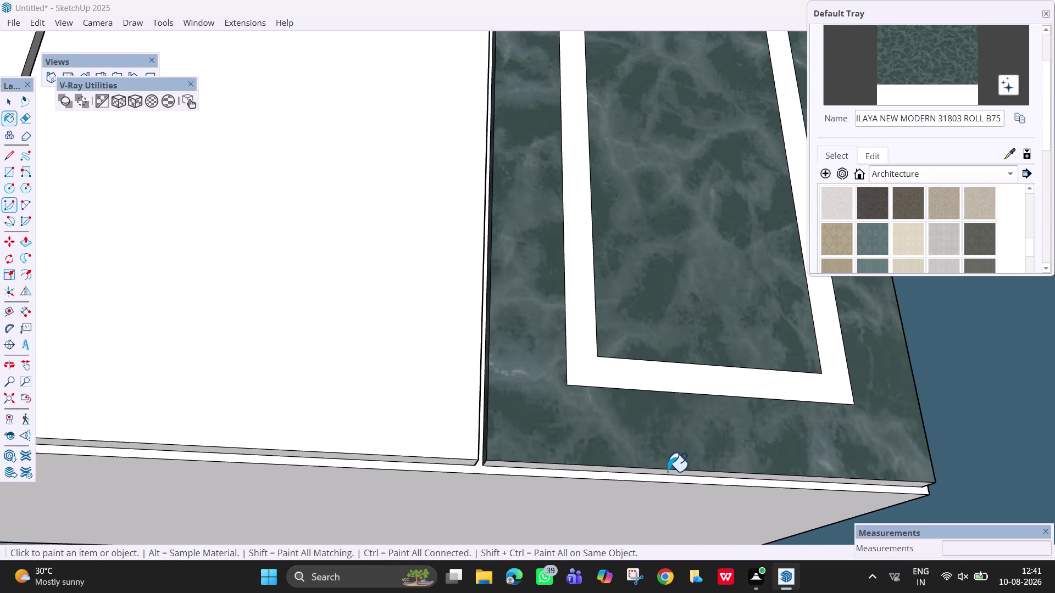
click(668, 475)
click(661, 479)
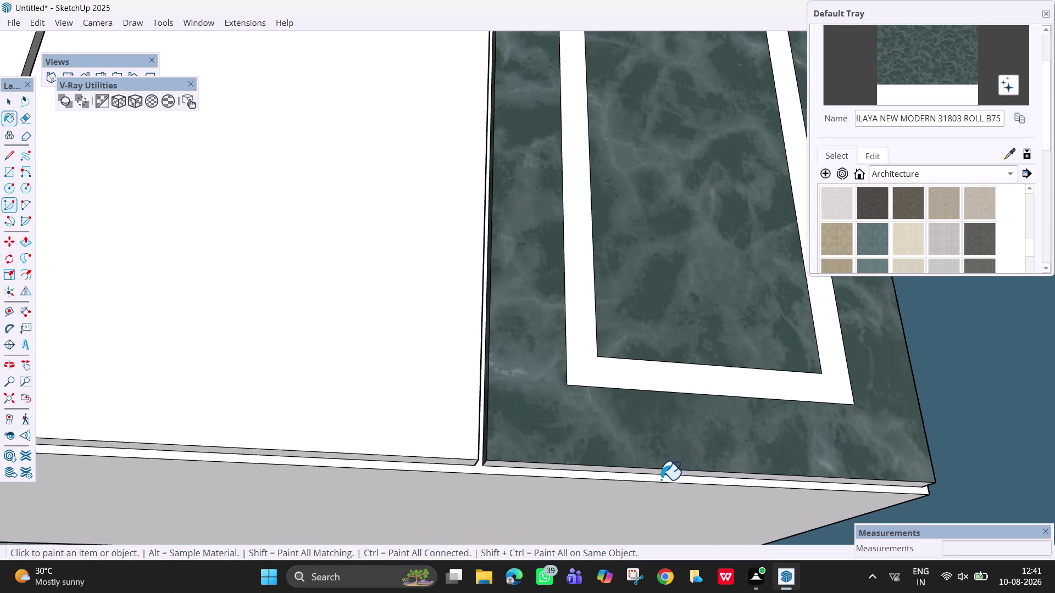
click(660, 496)
middle_drag(654, 475, 683, 401)
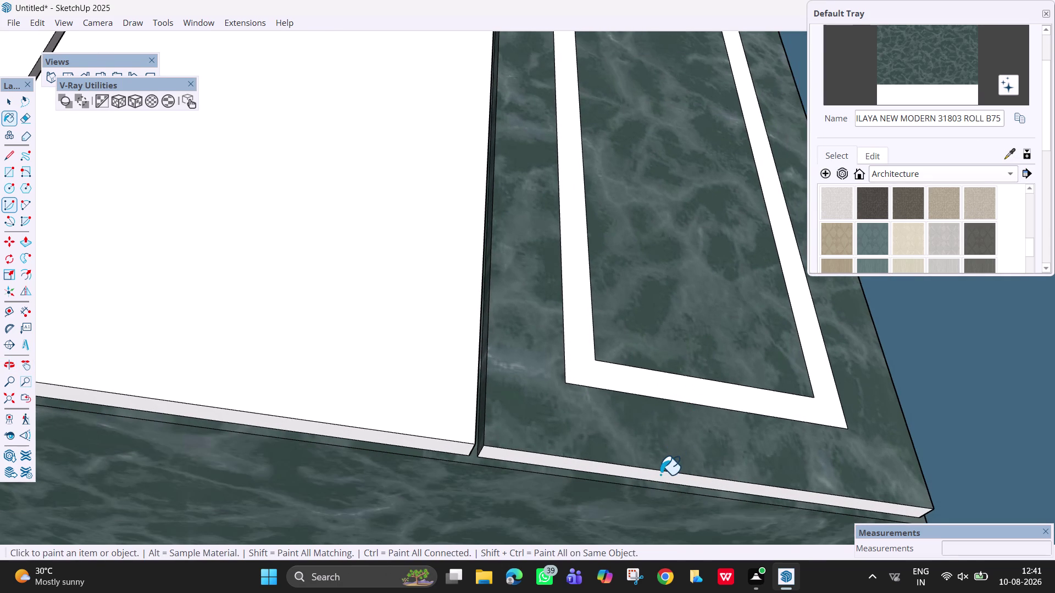
click(661, 475)
Paint the marble door's right edge with the dark green marble.
scroll(down, 3)
middle_drag(725, 372, 697, 470)
scroll(down, 3)
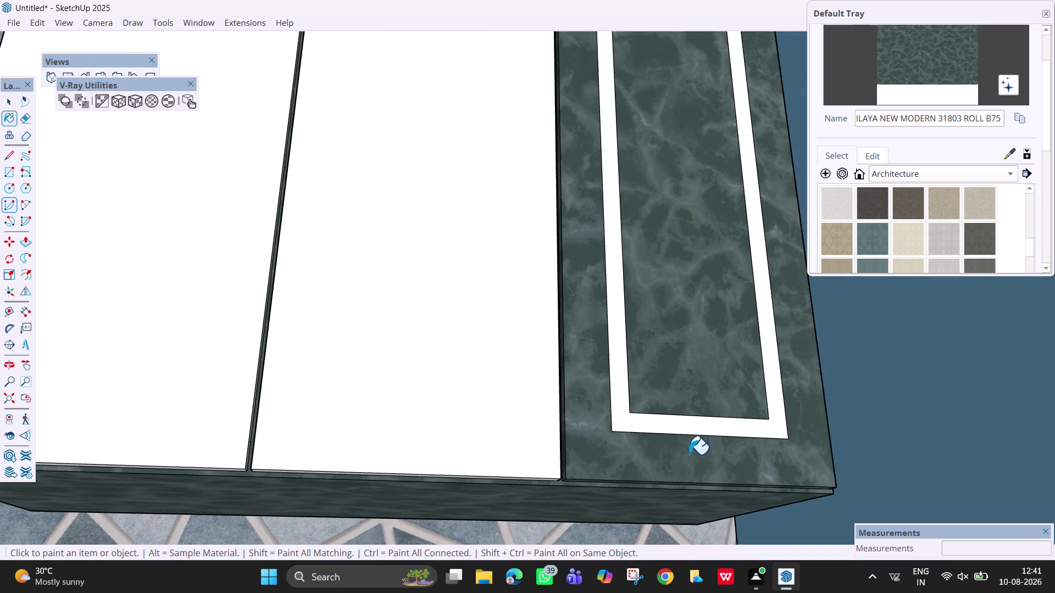
scroll(down, 3)
middle_drag(778, 396, 624, 462)
middle_drag(792, 378, 723, 397)
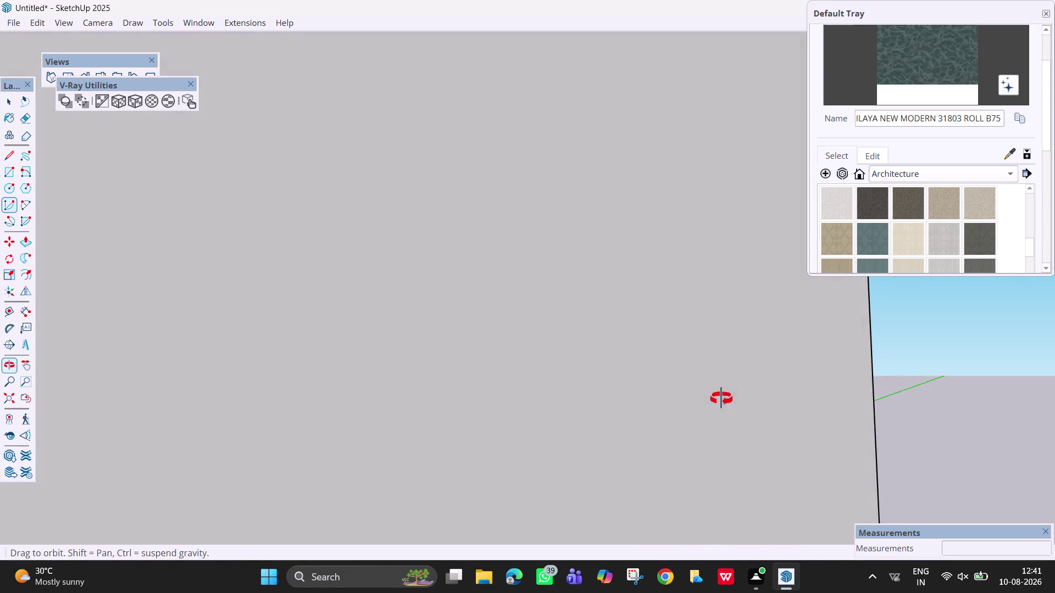
middle_drag(722, 398, 722, 399)
scroll(down, 3)
middle_drag(724, 397, 804, 392)
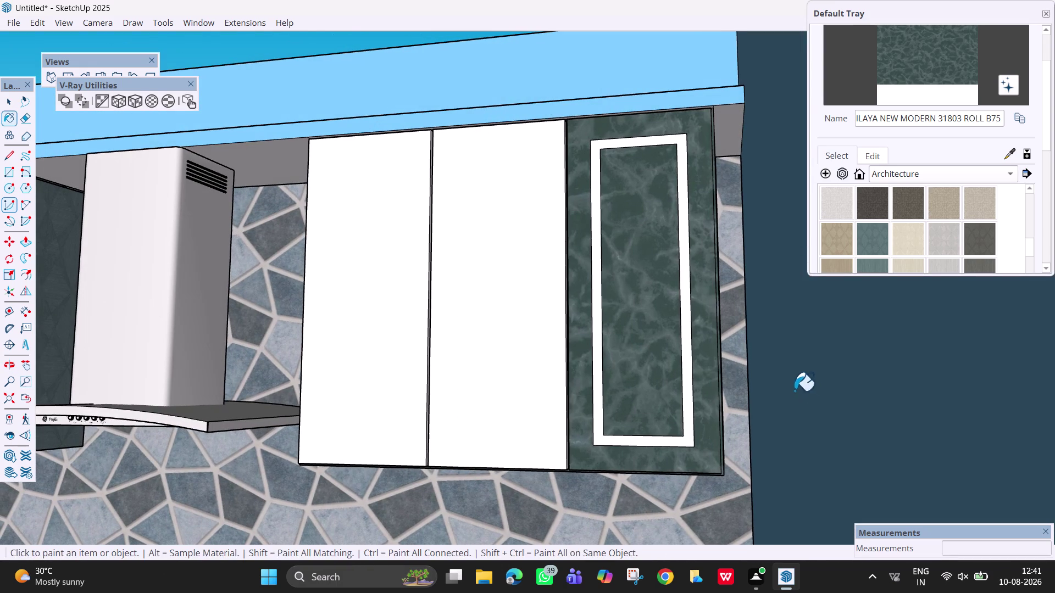
click(721, 388)
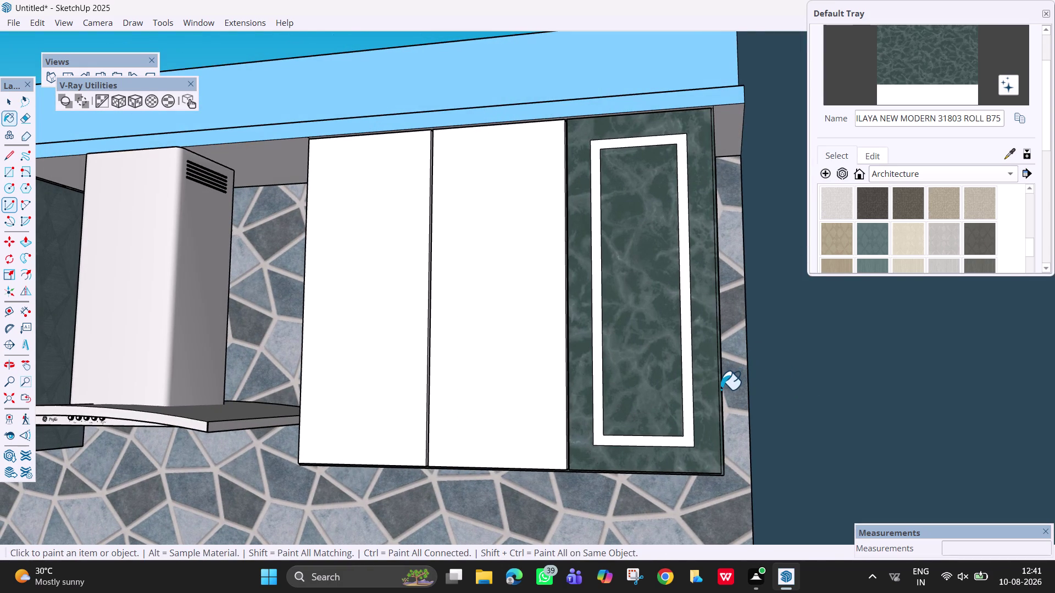
scroll(up, 3)
click(694, 378)
Finish painting the cabinet's right side edge marble.
scroll(down, 3)
scroll(down, 3)
scroll(up, 3)
middle_drag(679, 371, 667, 371)
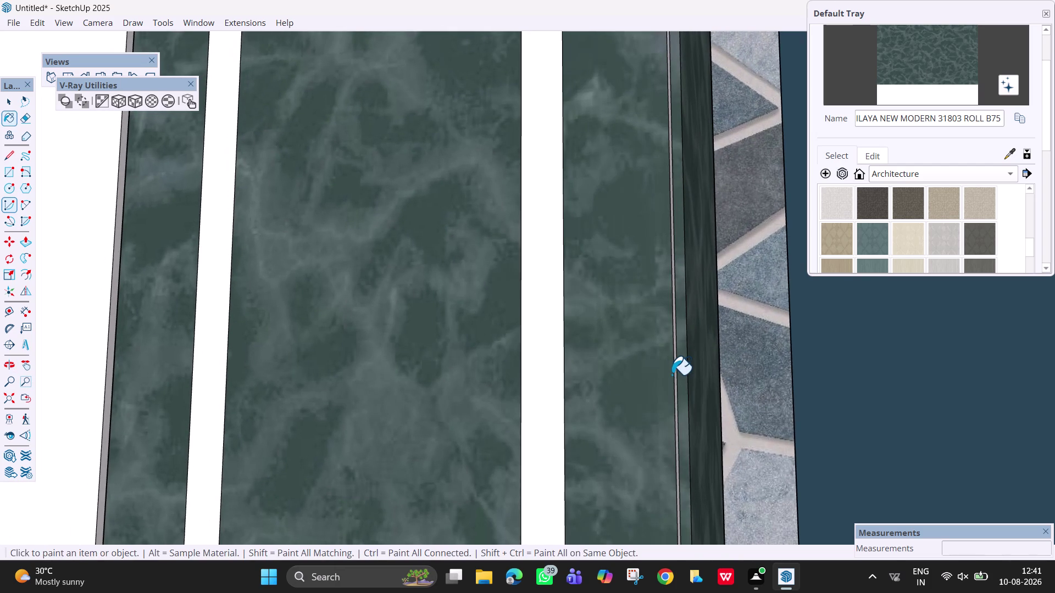
click(677, 380)
click(675, 379)
click(675, 380)
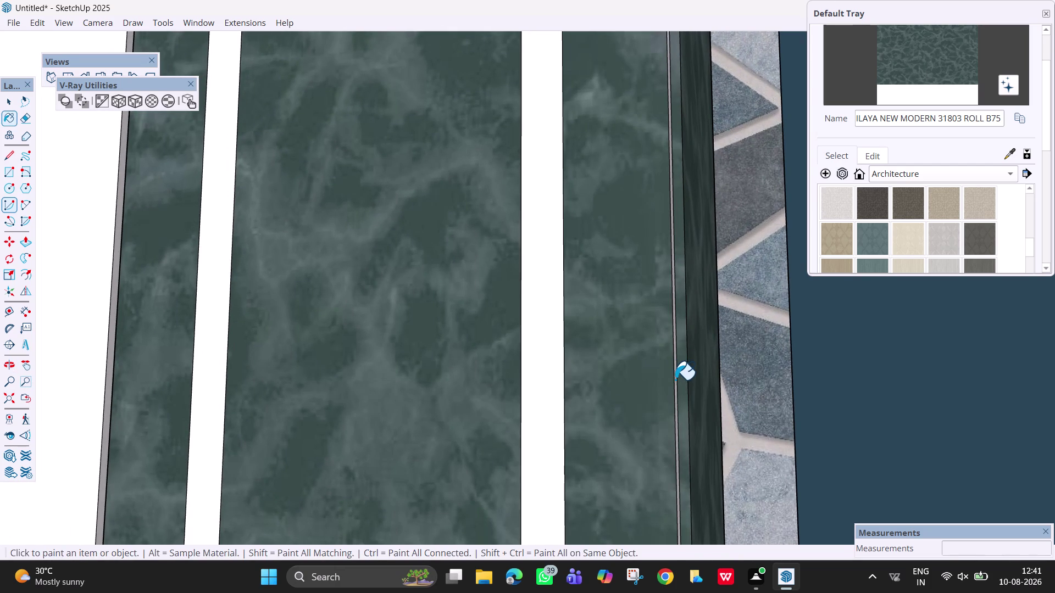
click(672, 380)
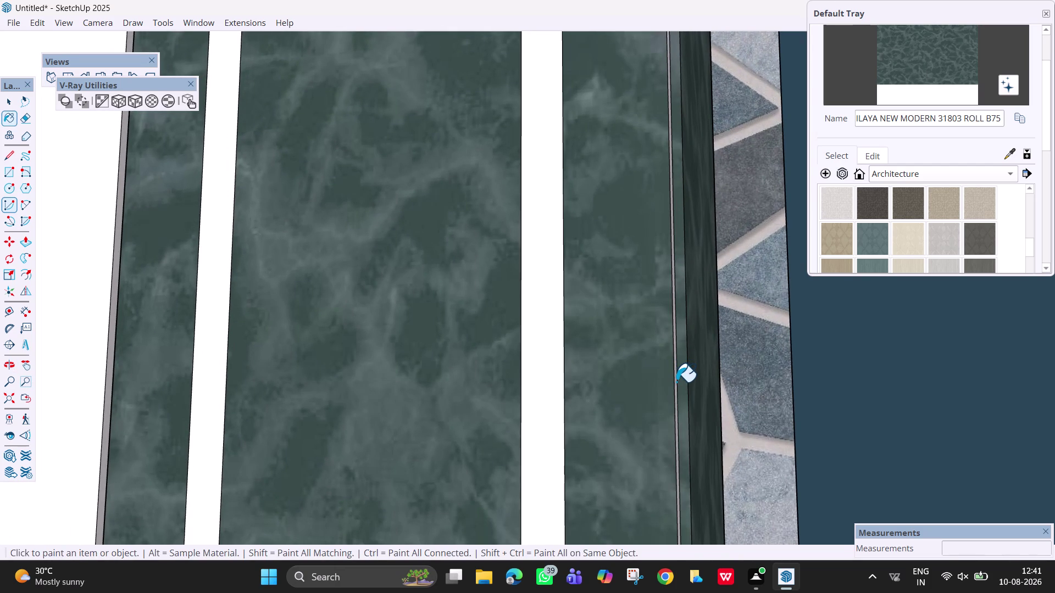